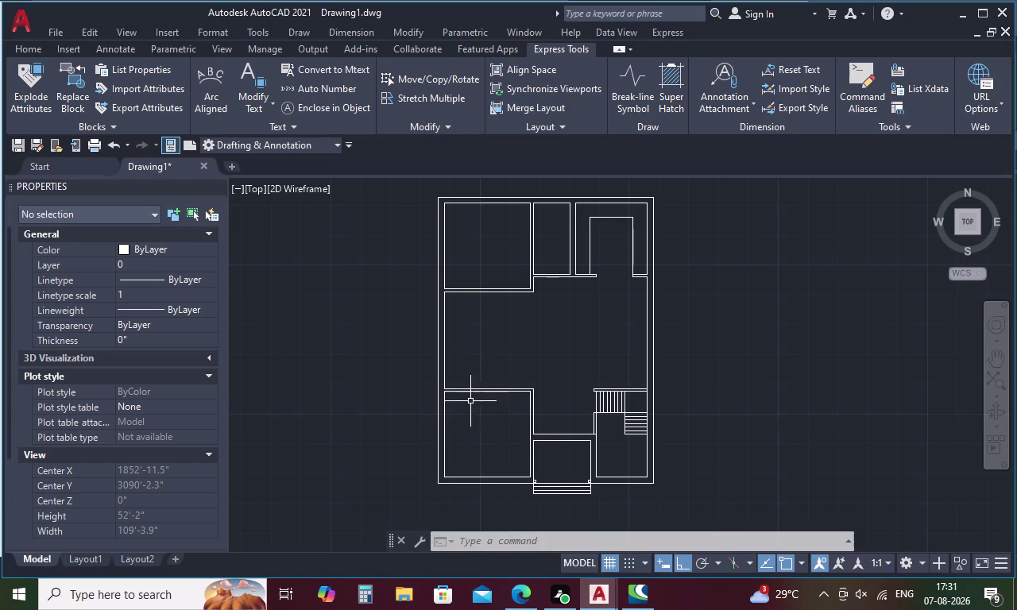
Start a line at the entrance wall of the floor plan.
middle_drag(578, 367, 562, 468)
middle_drag(550, 463, 541, 434)
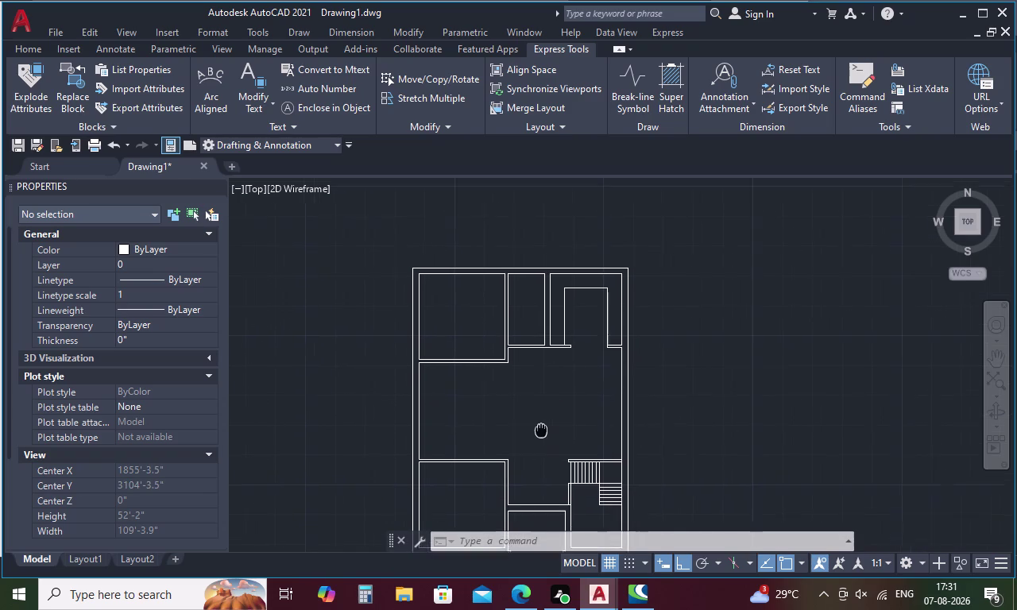
middle_drag(541, 435, 540, 427)
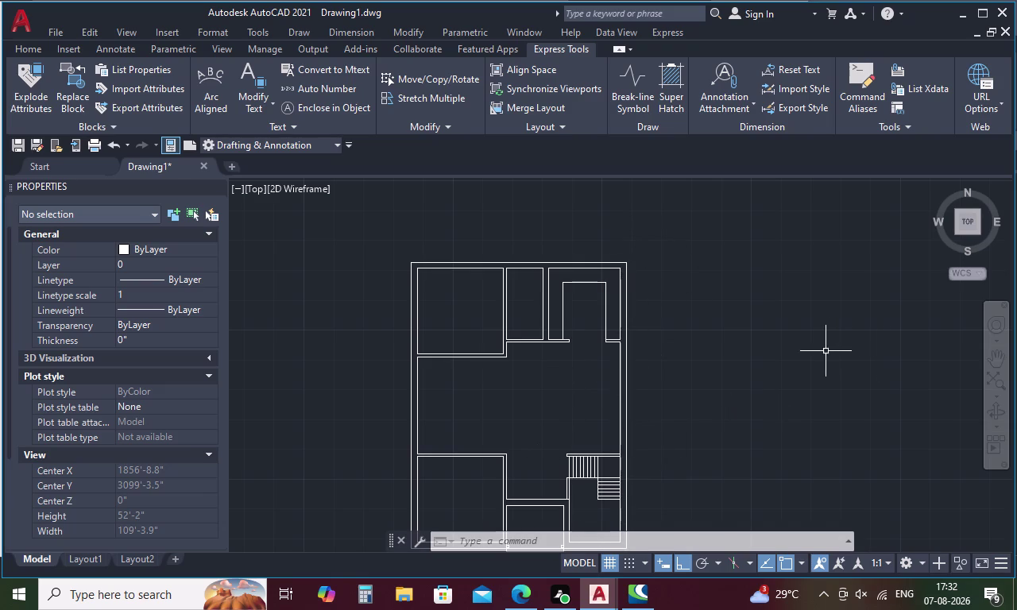
scroll(down, 3)
middle_drag(604, 413, 607, 325)
scroll(up, 3)
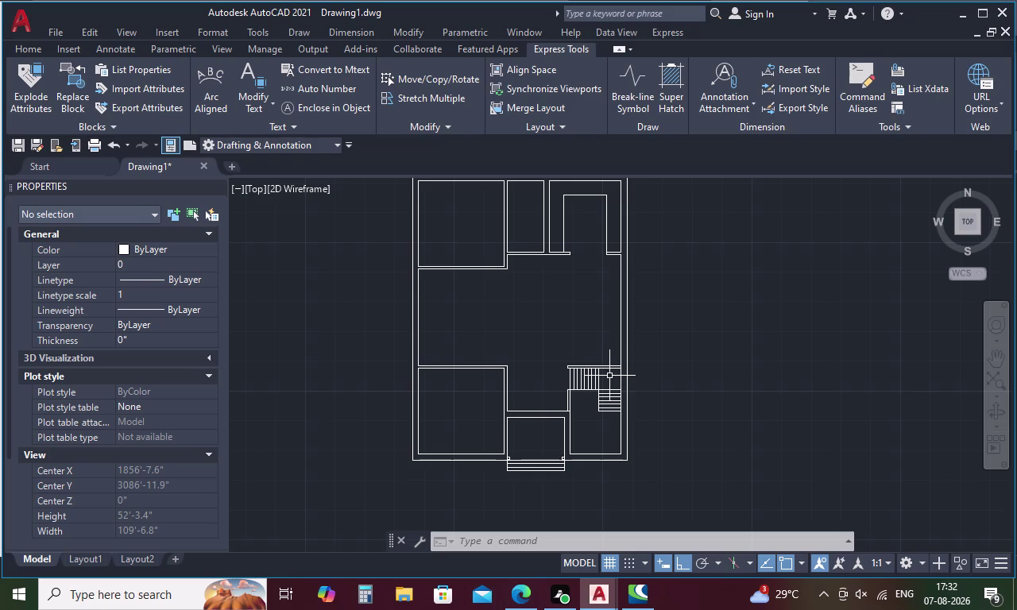
key(l)
key(space)
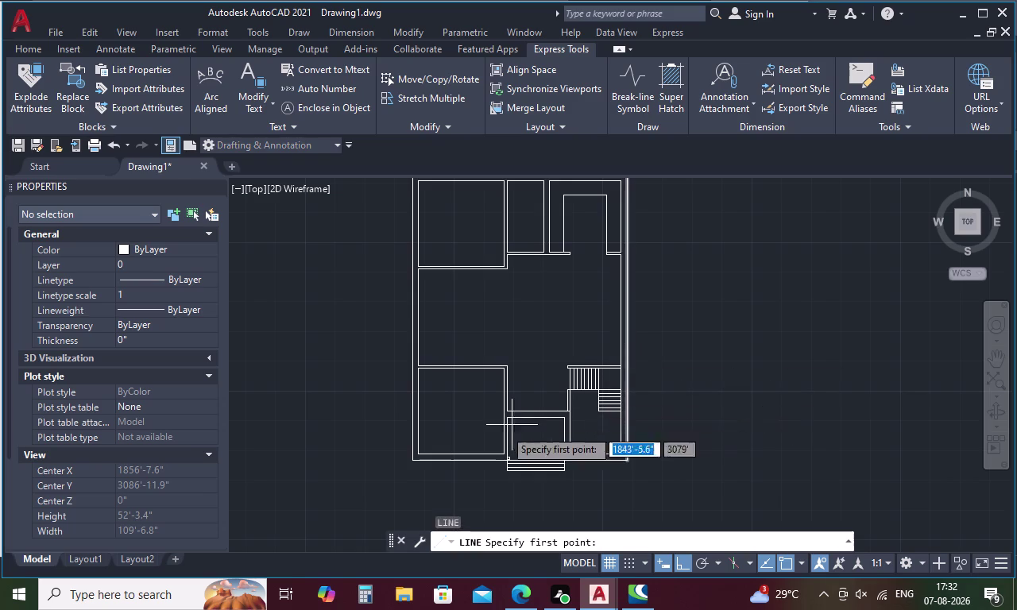
click(538, 421)
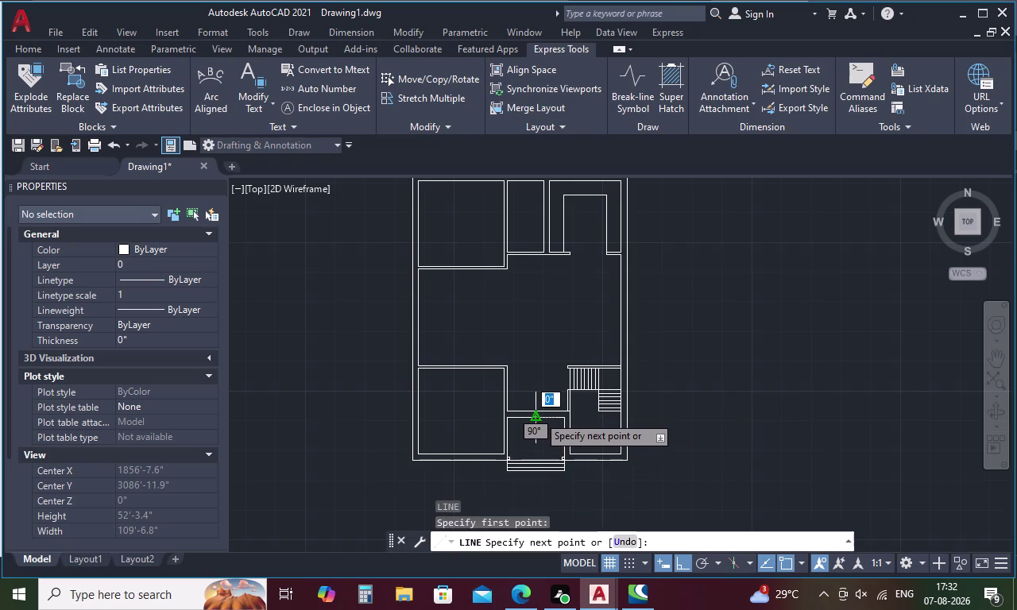
Use TK tracking to find the point 2' along the wall from the corner.
scroll(up, 3)
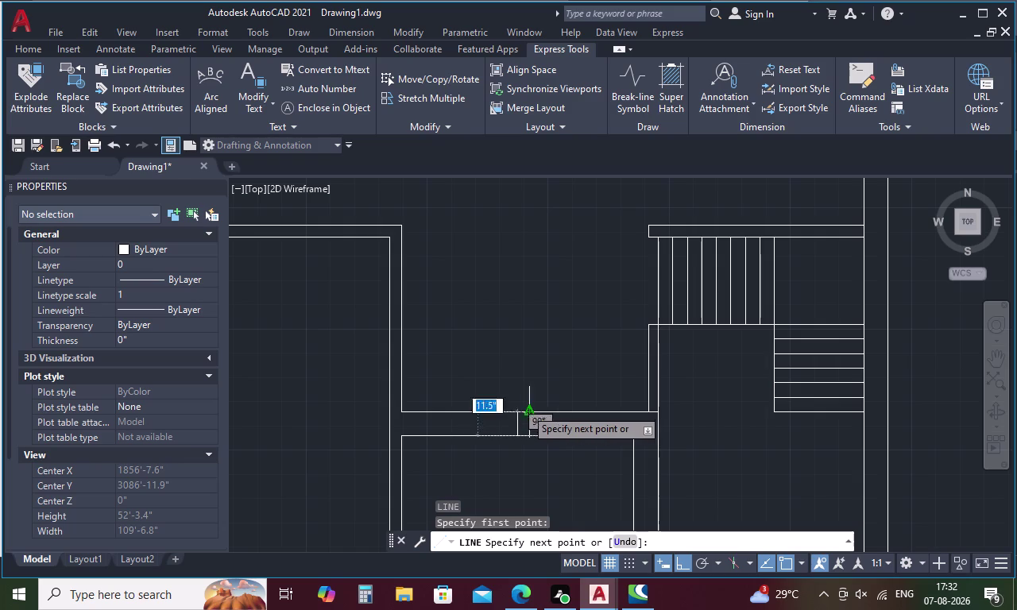
key(t)
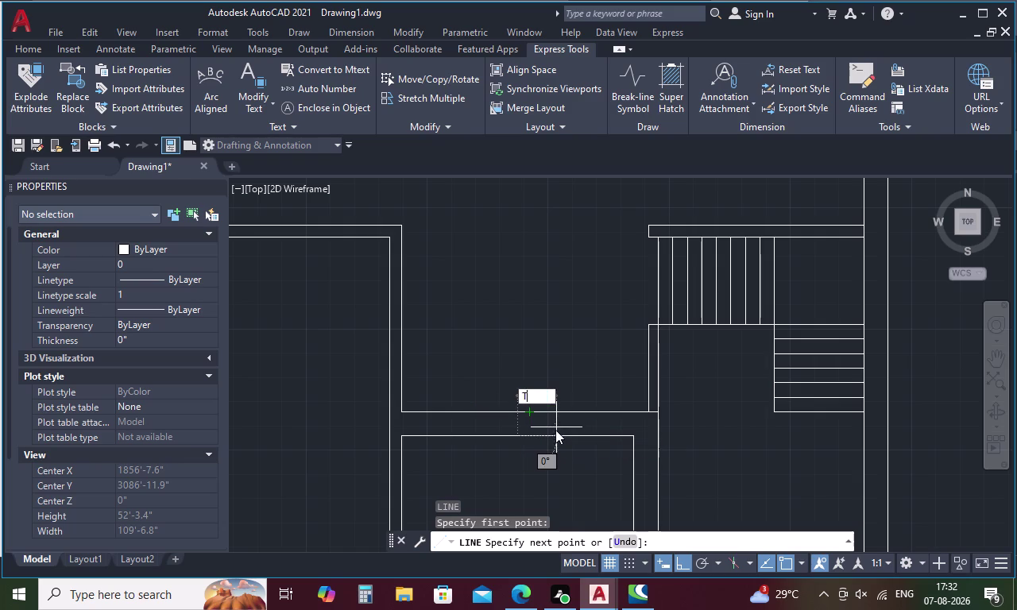
key(k)
key(space)
click(513, 434)
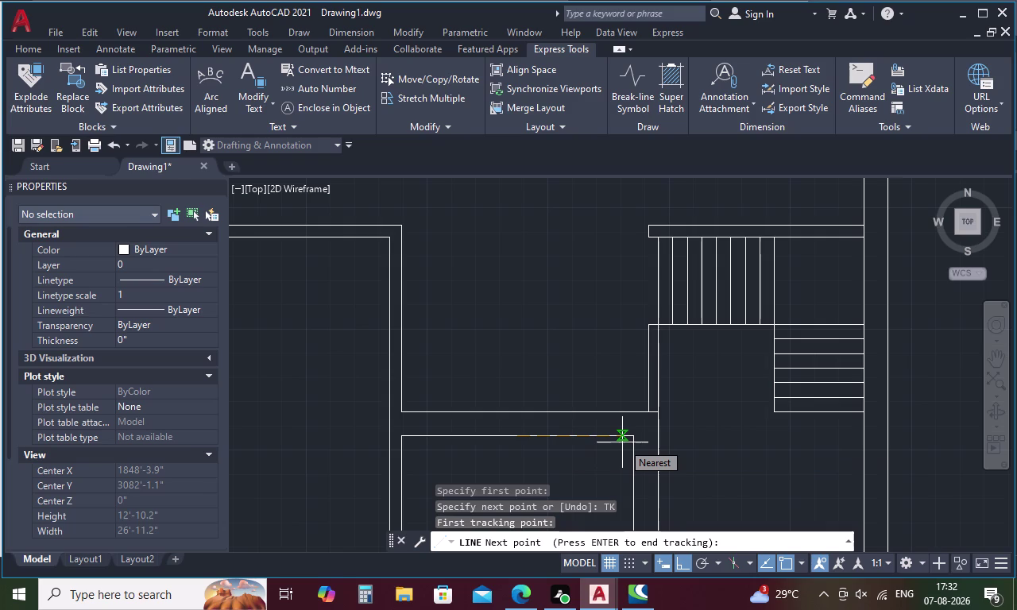
key(2)
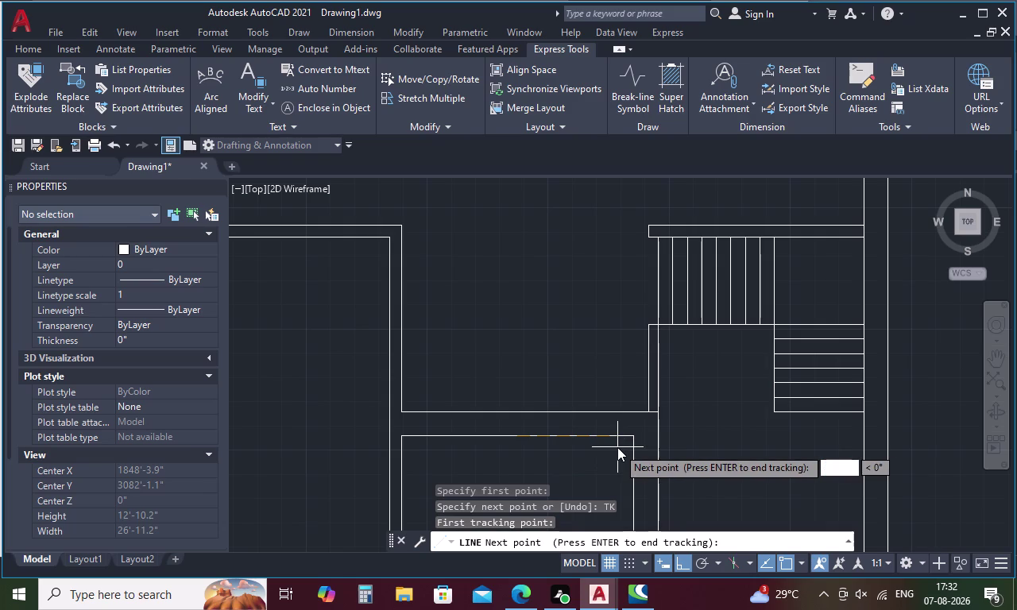
key(apostrophe)
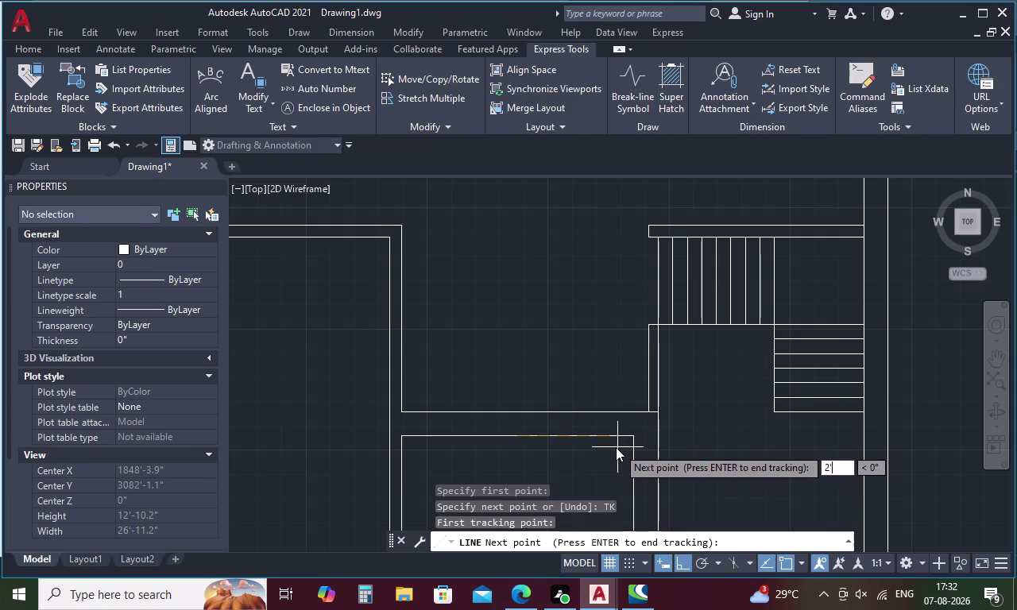
key(space)
key(space)
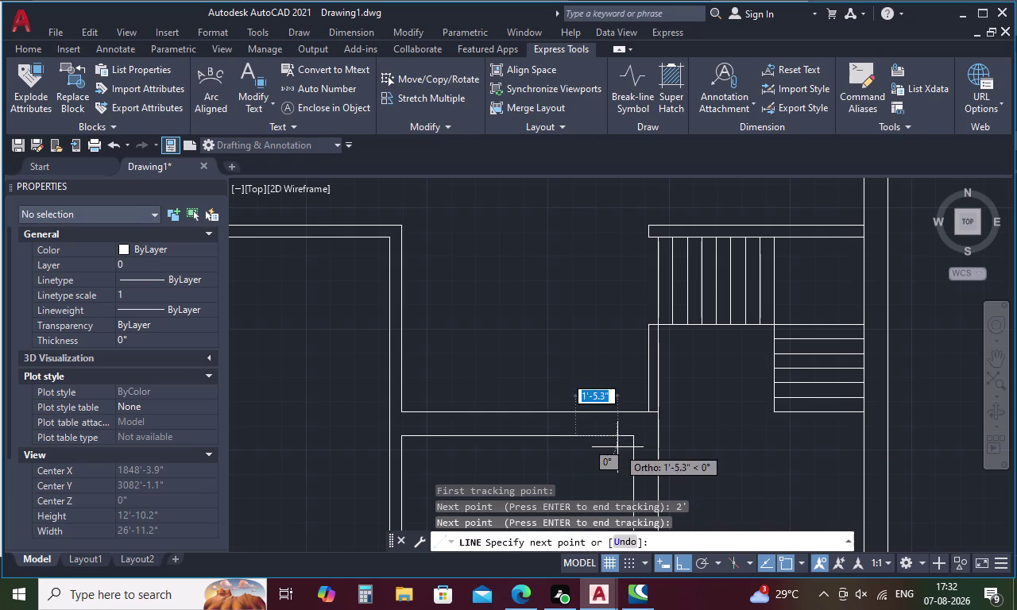
click(574, 410)
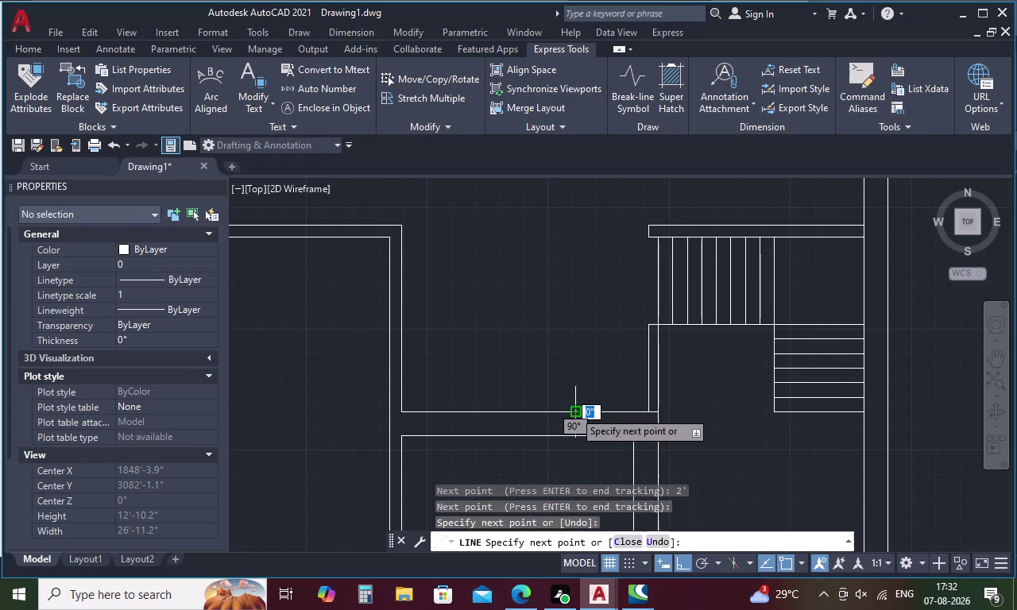
Draw a 4' vertical line rising from that point for the door leaf.
key(Escape)
text(L)
key(space)
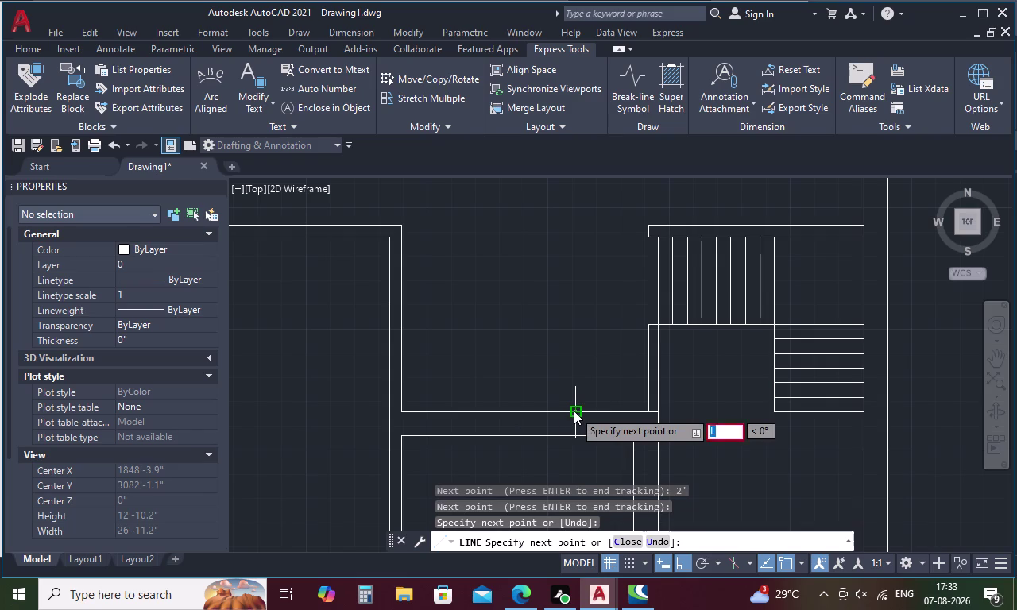
click(574, 411)
key(4)
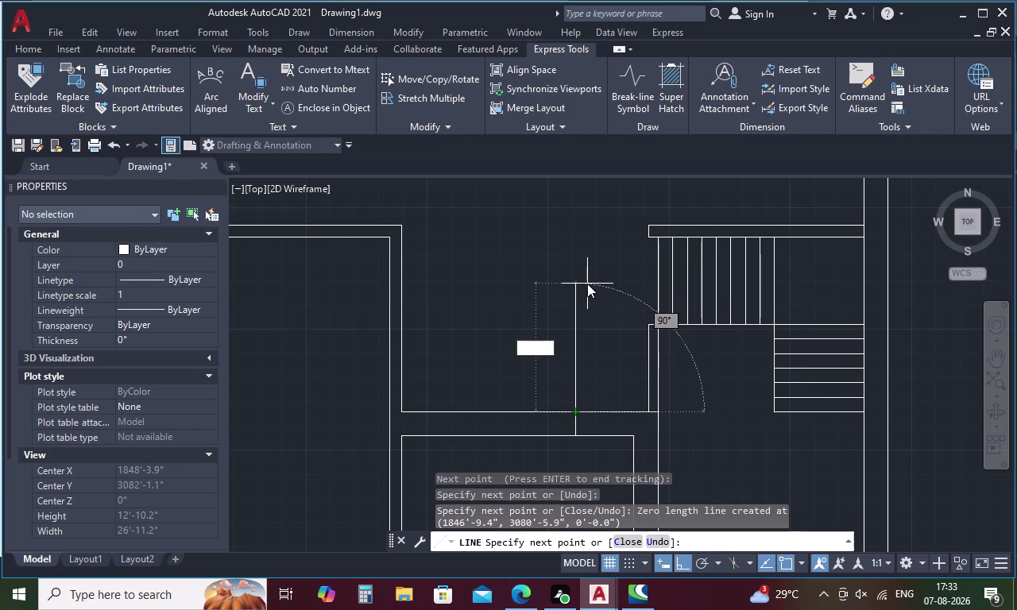
text(')
key(space)
key(Escape)
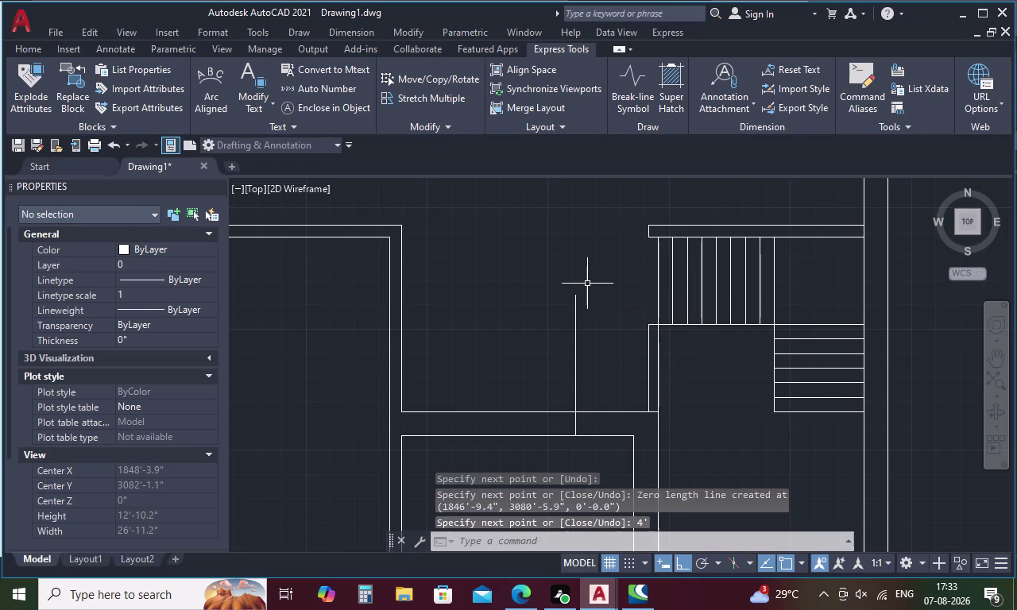
Start an offset with a 4' distance.
key(o)
key(space)
key(4)
text(')
key(space)
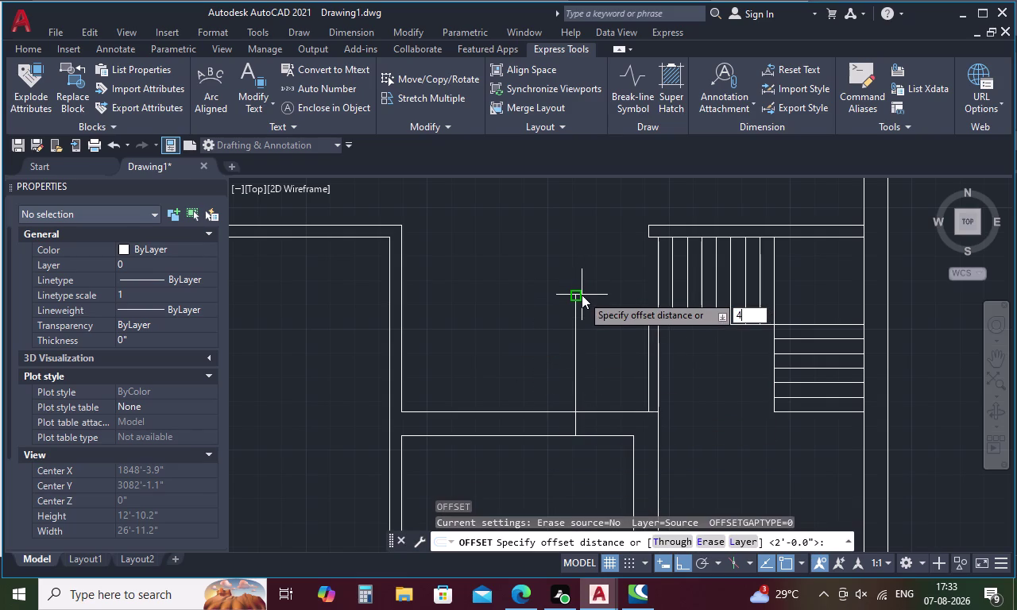
Offset the door leaf line, then offset it by 1 to make a thin double leaf.
click(575, 422)
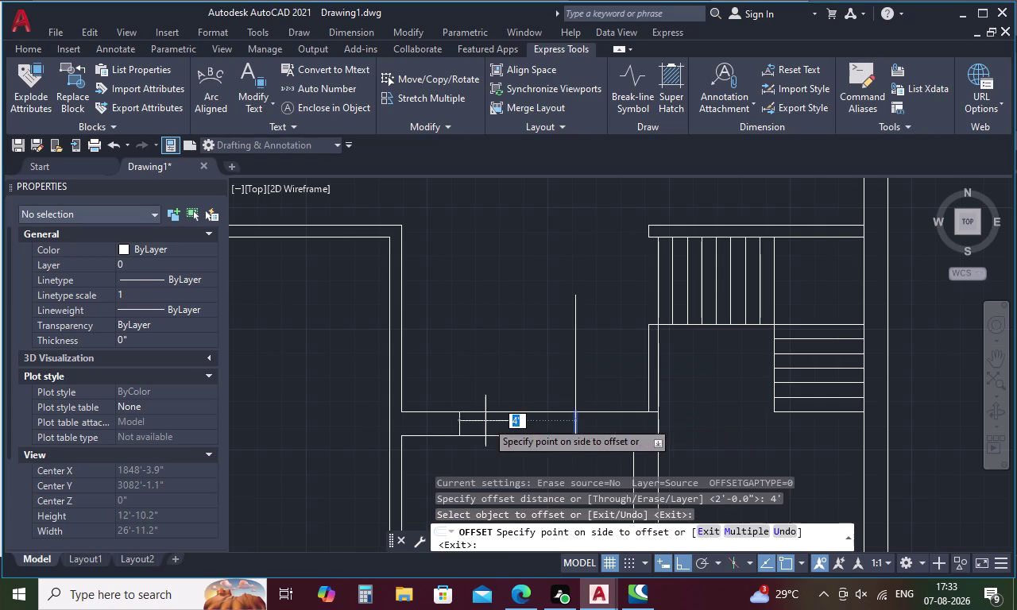
click(485, 421)
key(space)
key(space)
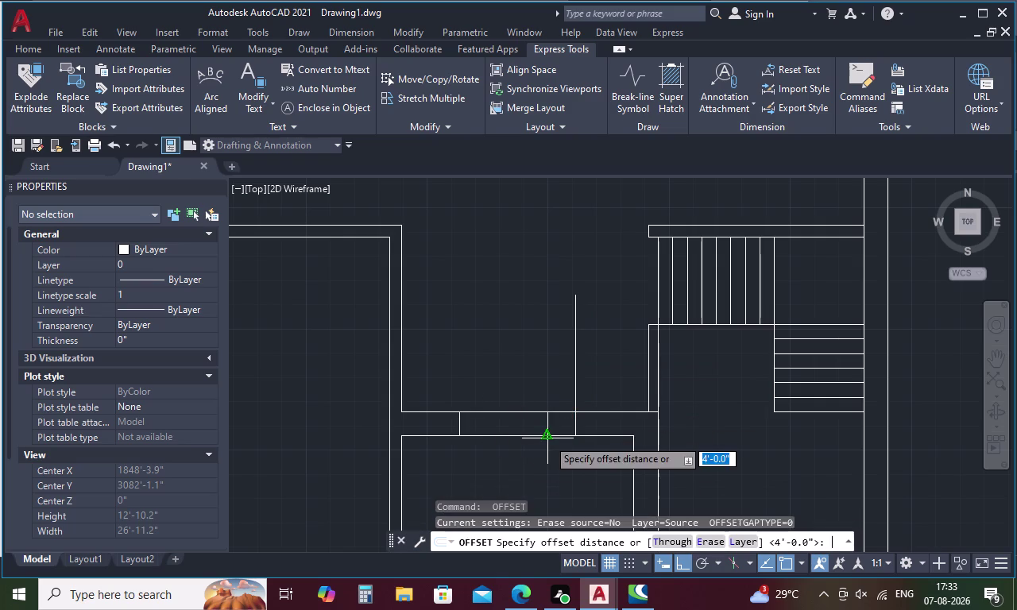
text(1)
key(space)
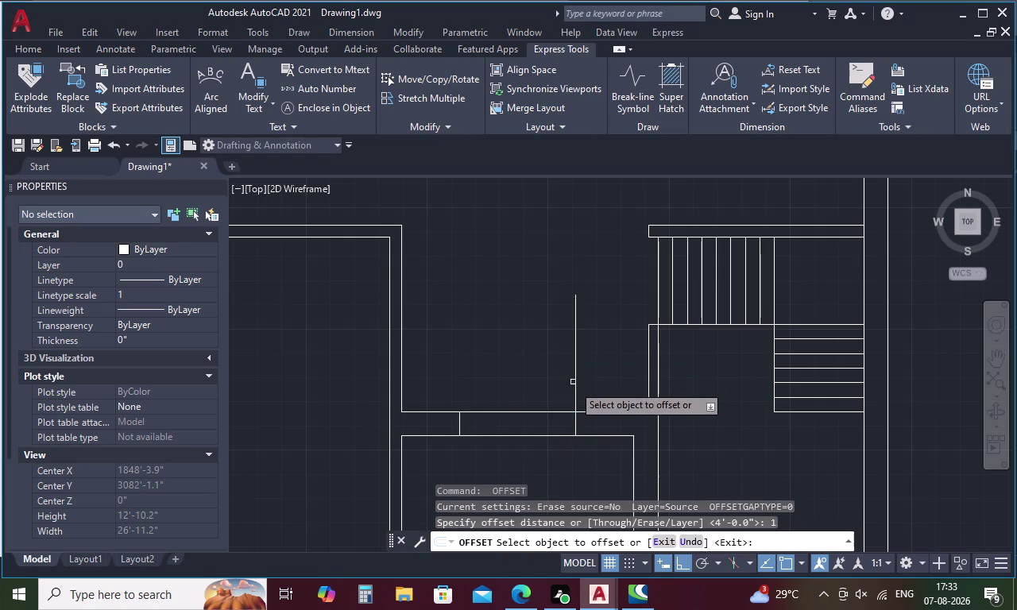
click(576, 383)
click(516, 386)
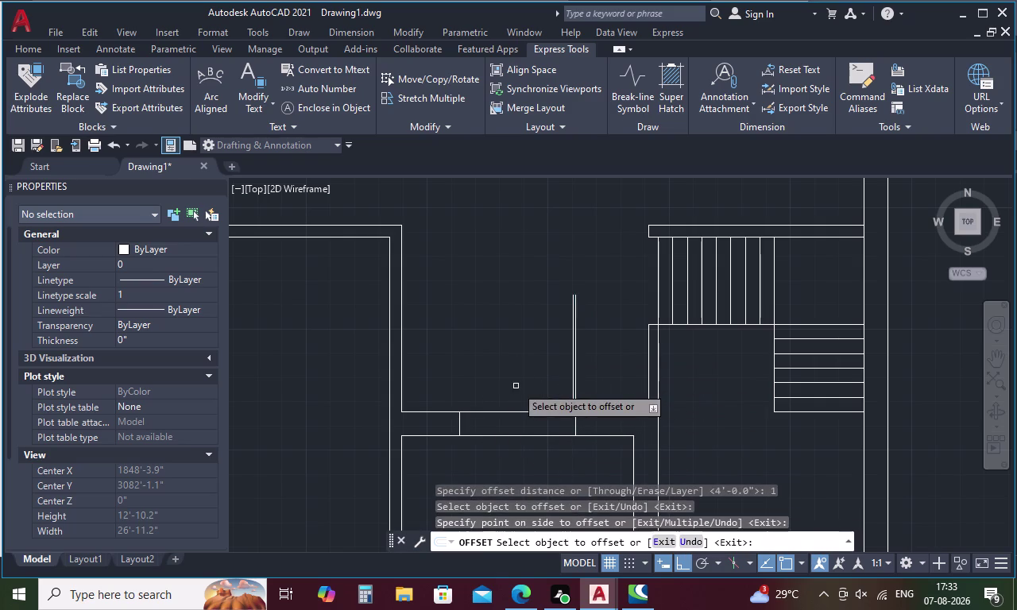
key(Escape)
Draw a quarter-circle swing arc from the leaf top to the wall.
text(A)
key(space)
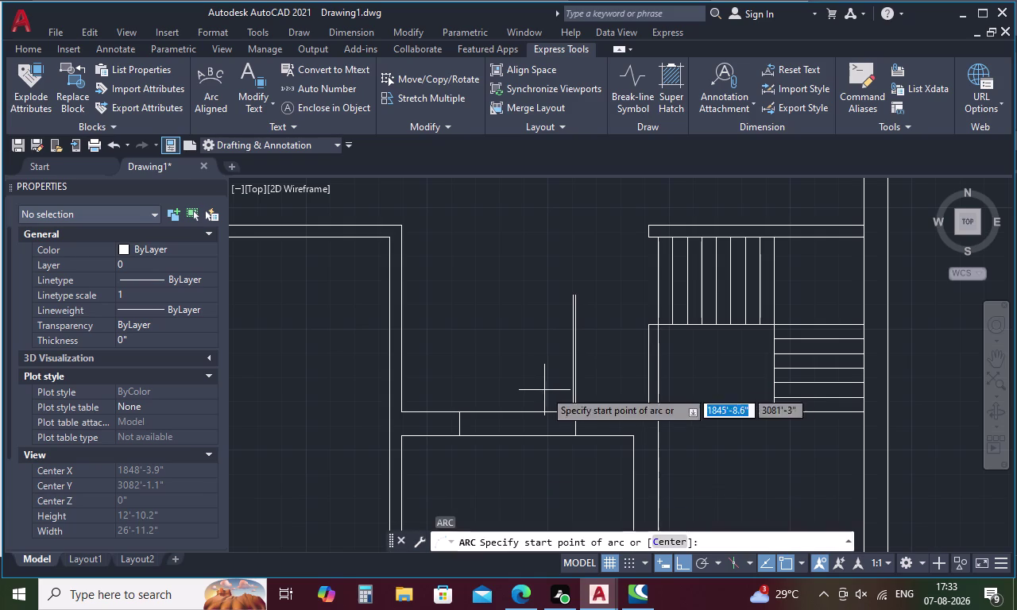
click(578, 298)
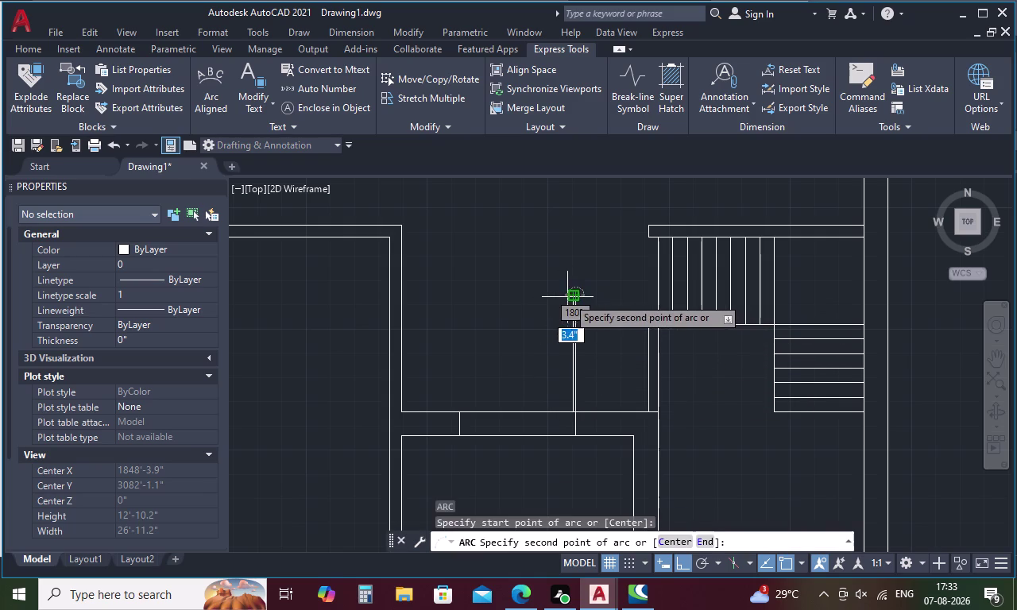
scroll(up, 3)
click(587, 288)
scroll(down, 3)
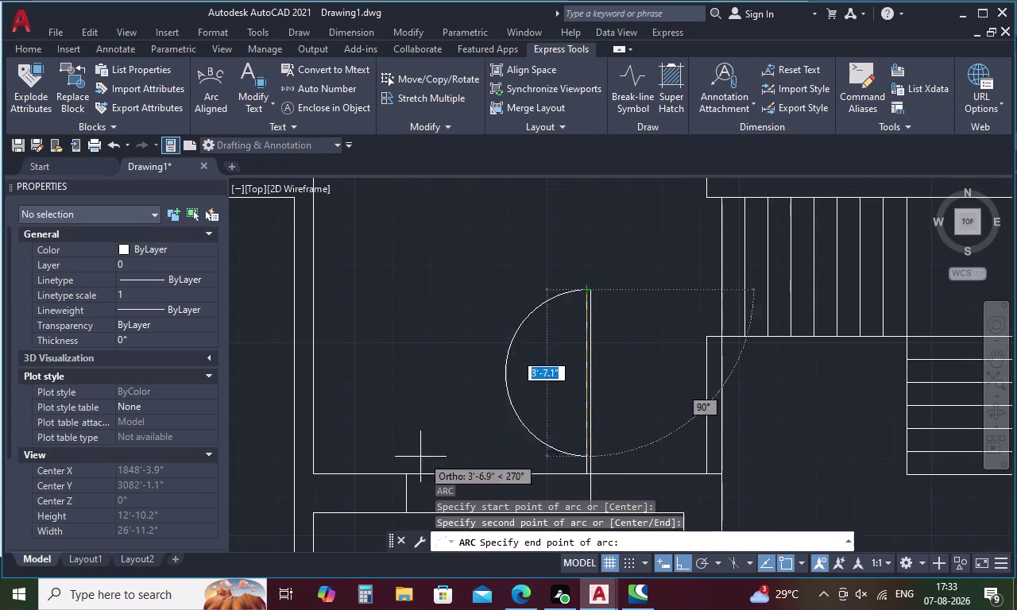
click(404, 475)
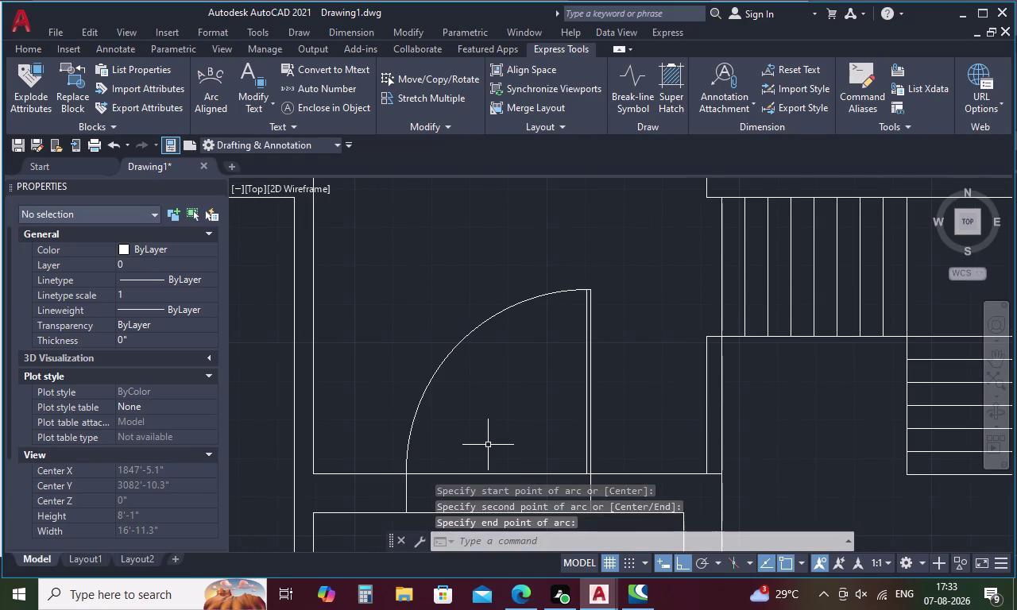
key(Escape)
scroll(down, 3)
middle_drag(525, 470, 526, 392)
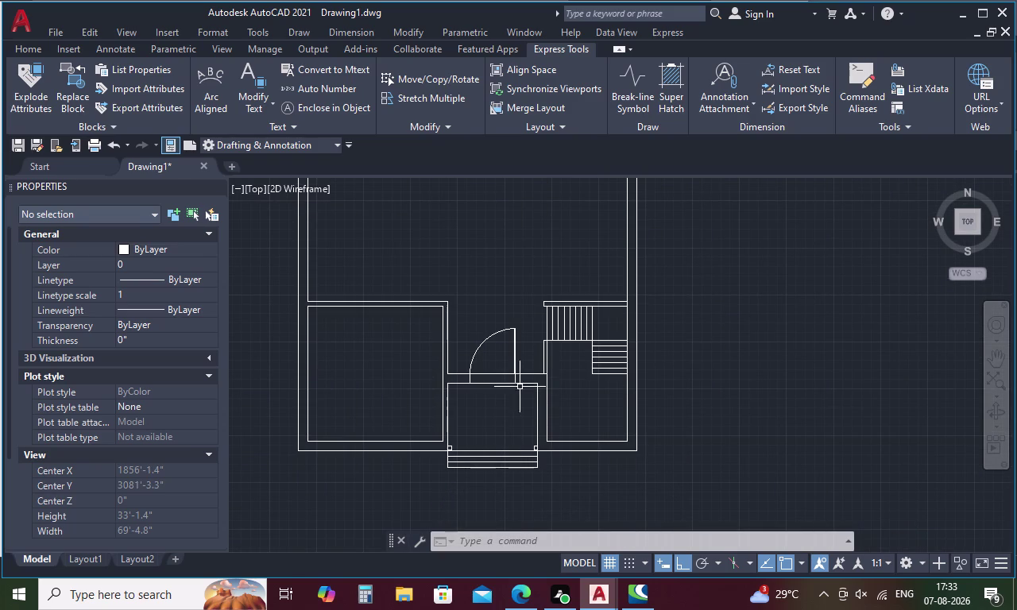
scroll(up, 3)
Select the door leaf lines and the swing arc.
drag(527, 333, 419, 416)
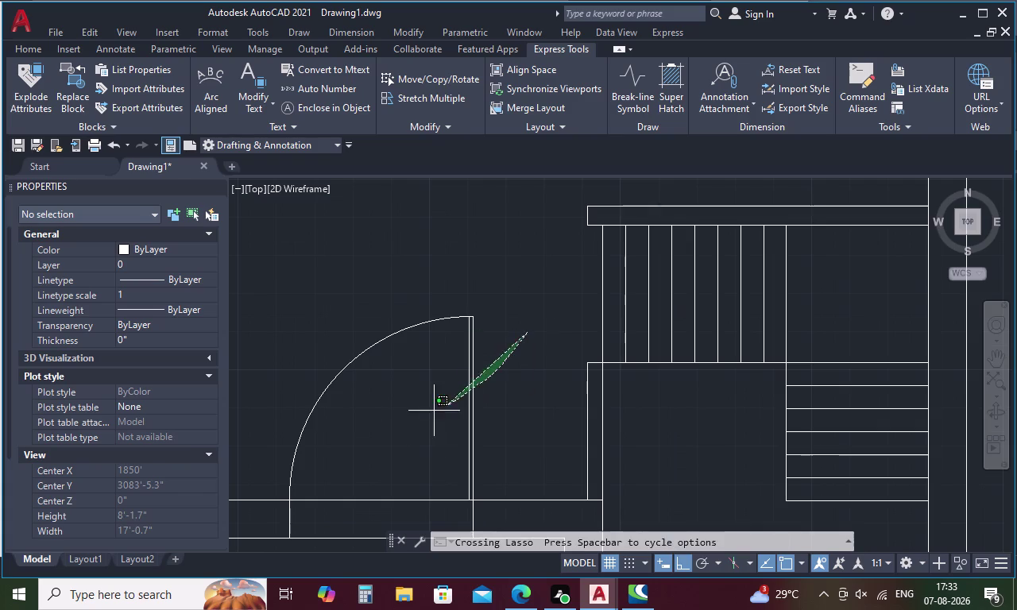
drag(420, 416, 344, 292)
middle_drag(388, 376, 548, 265)
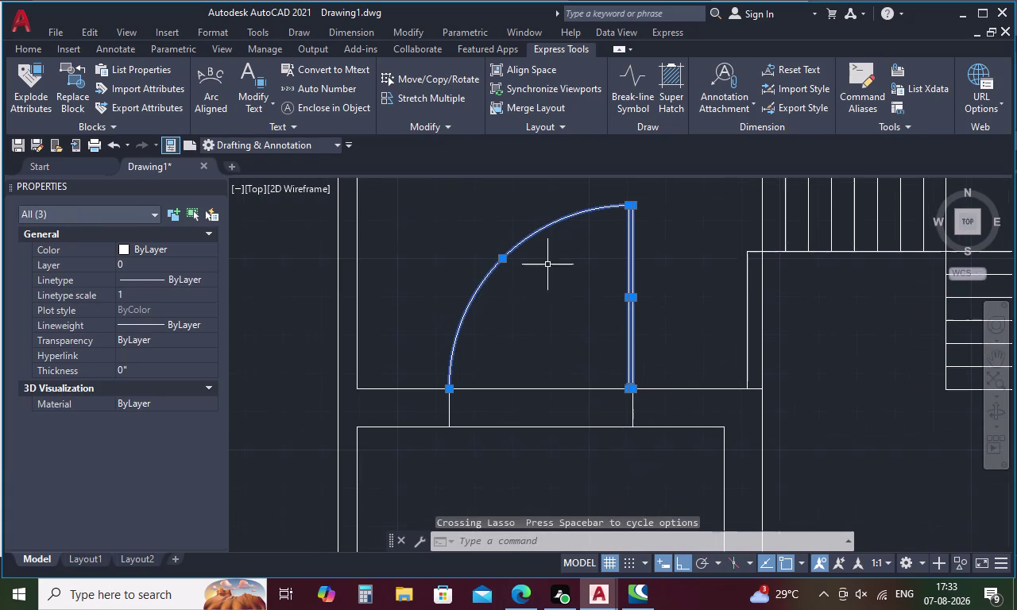
right_click(583, 347)
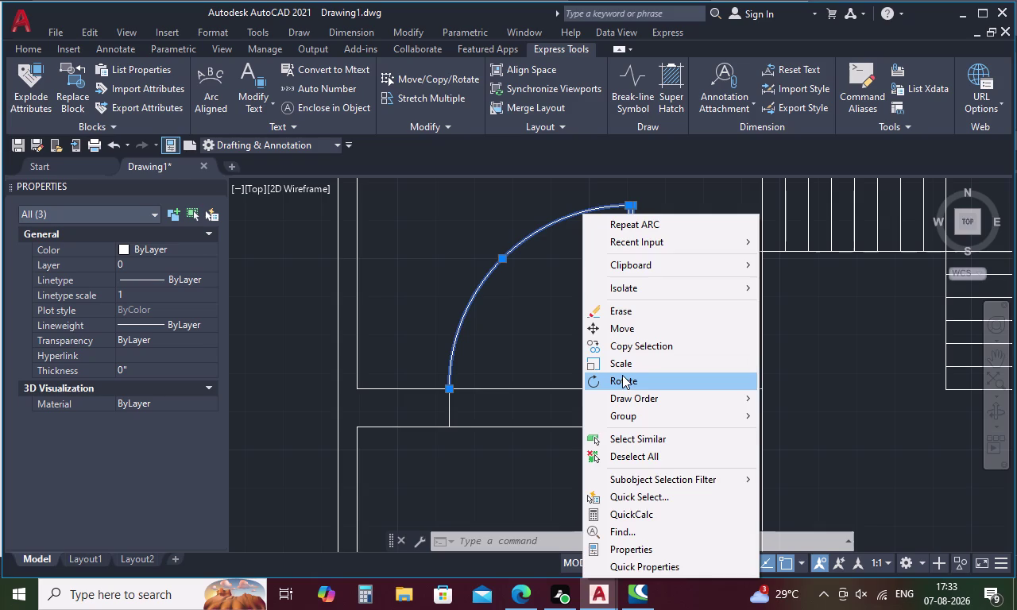
key(Escape)
Mirror the door about a vertical line, erasing the original.
key(m)
key(i)
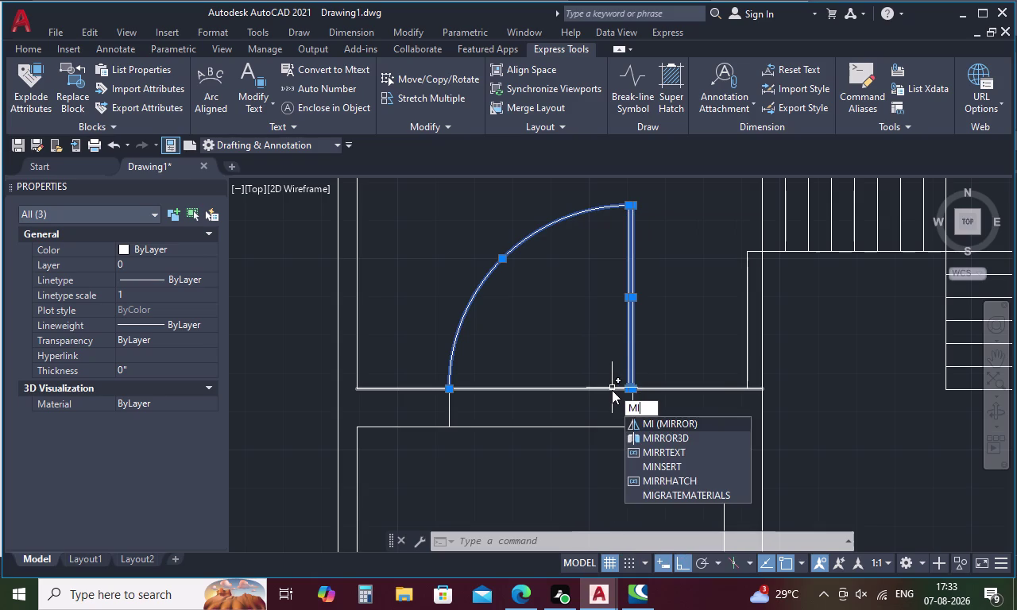
key(space)
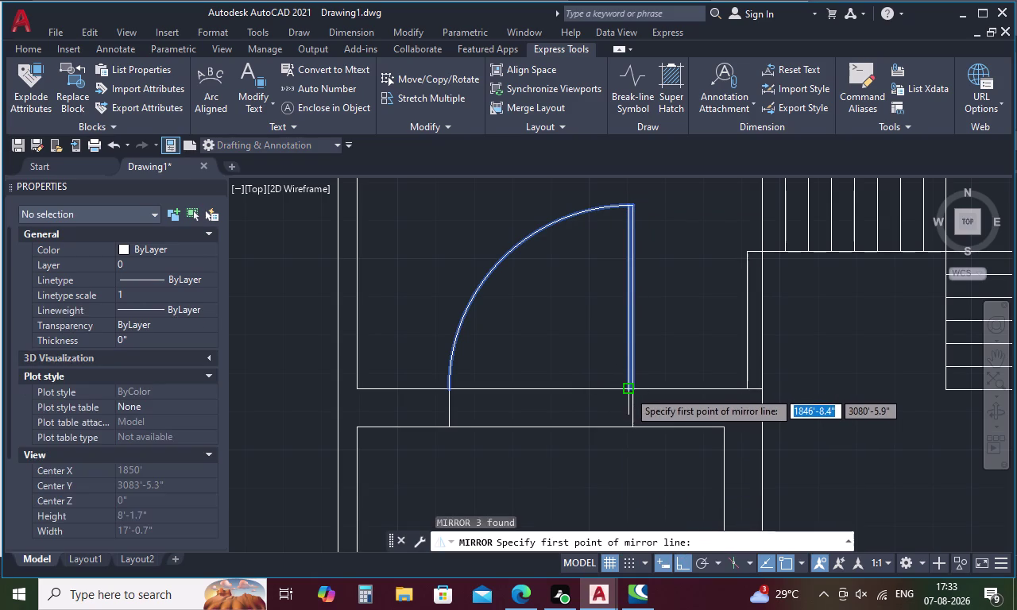
scroll(up, 3)
drag(635, 394, 637, 376)
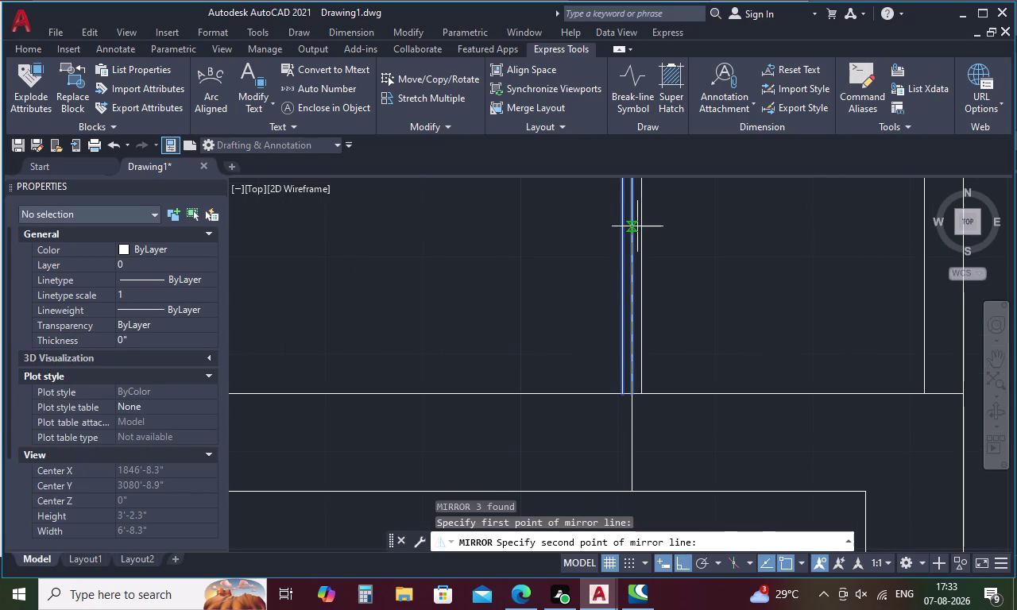
middle_drag(637, 223, 619, 475)
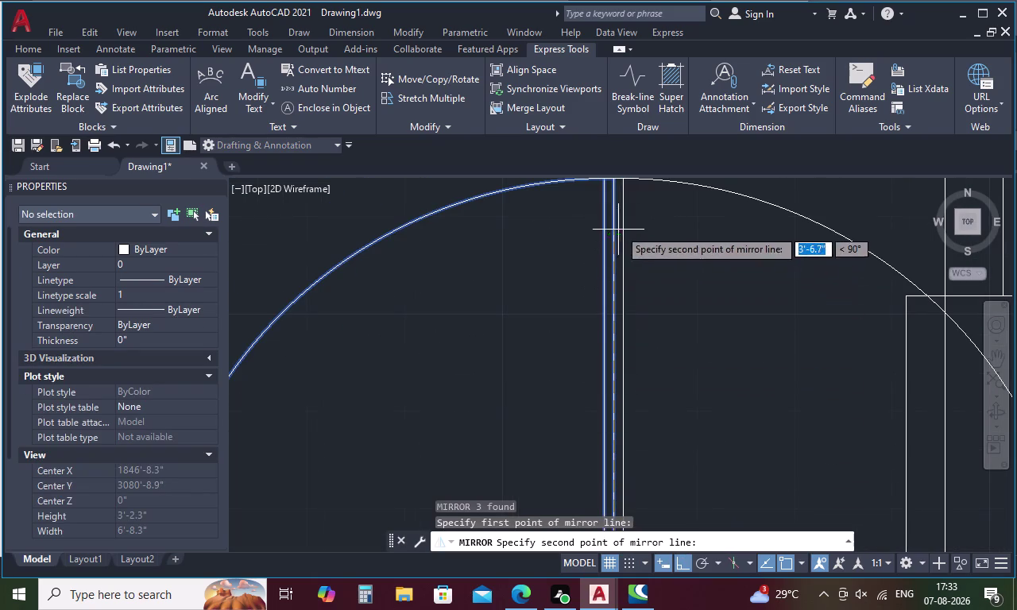
click(613, 175)
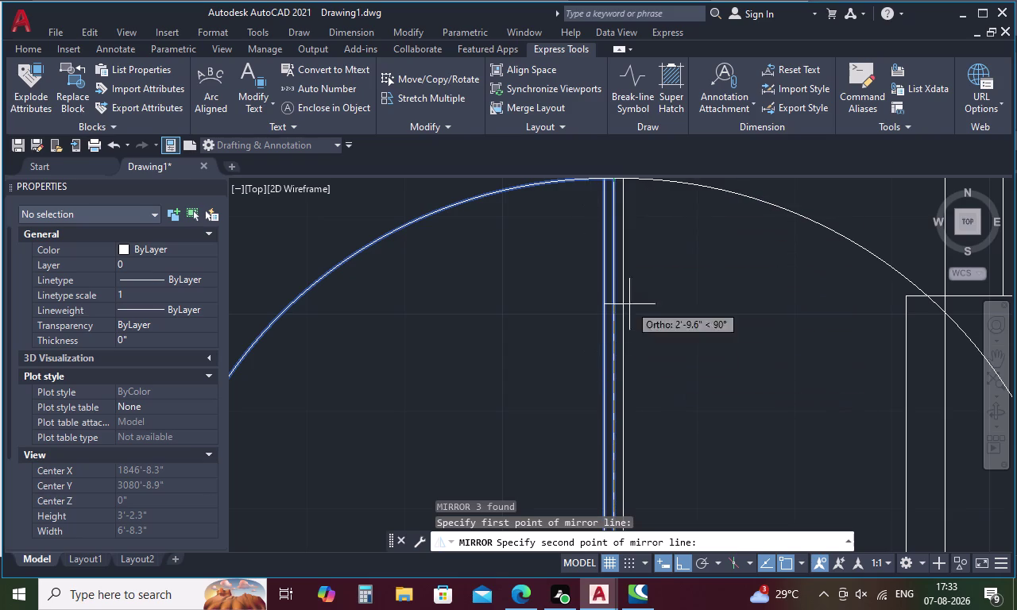
click(616, 176)
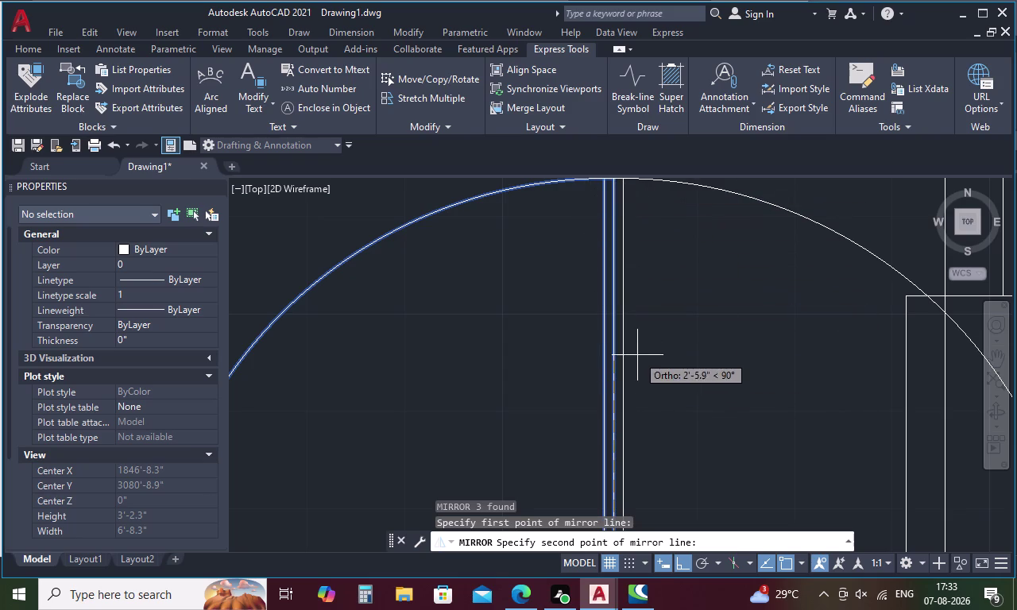
scroll(down, 3)
middle_drag(646, 376, 594, 283)
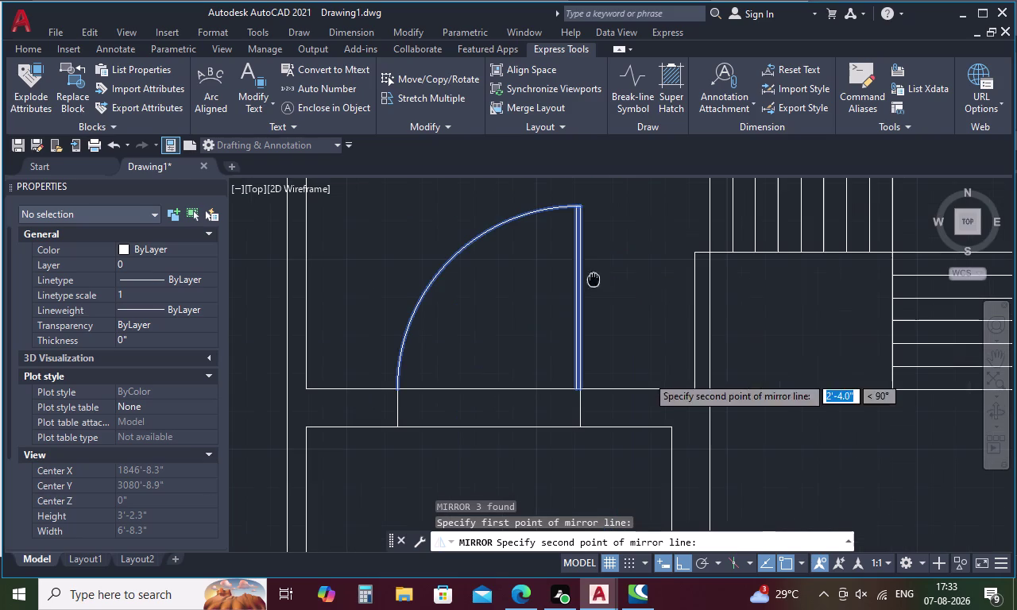
click(581, 186)
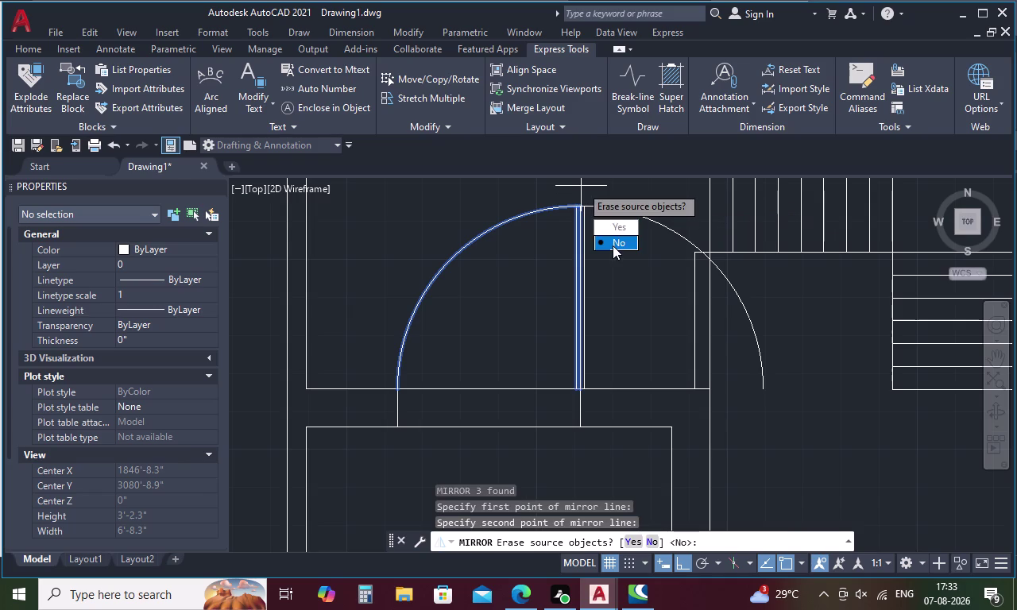
drag(628, 224, 581, 186)
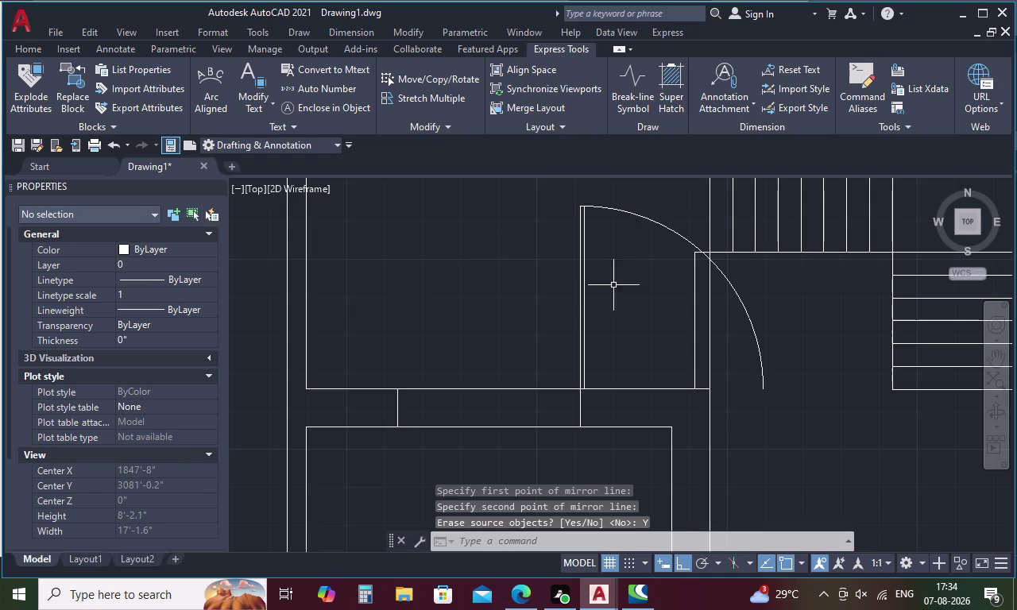
drag(627, 258, 539, 308)
Rotate the selected door about its hinge point.
click(628, 212)
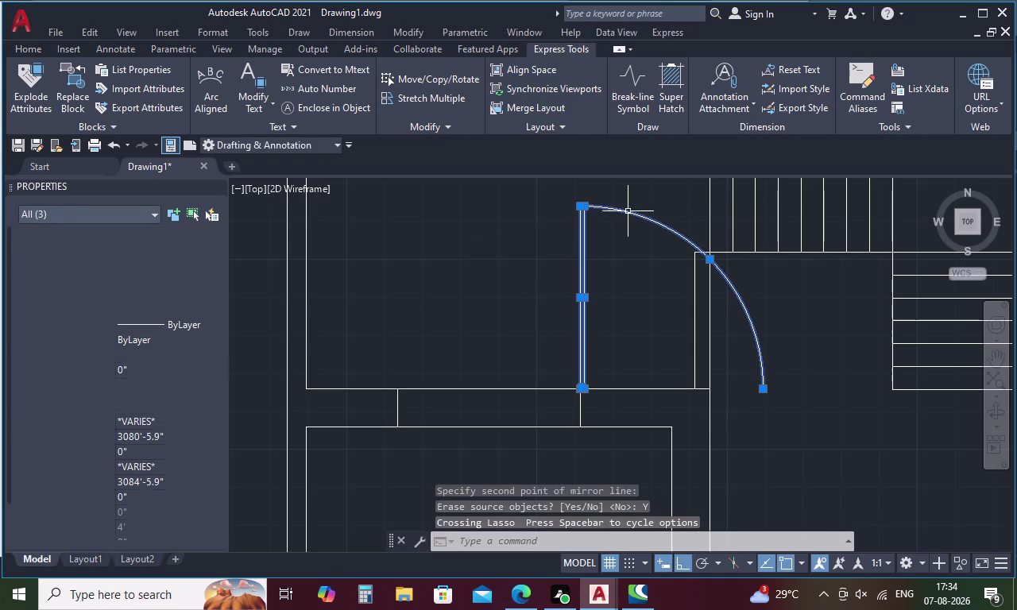
right_click(609, 251)
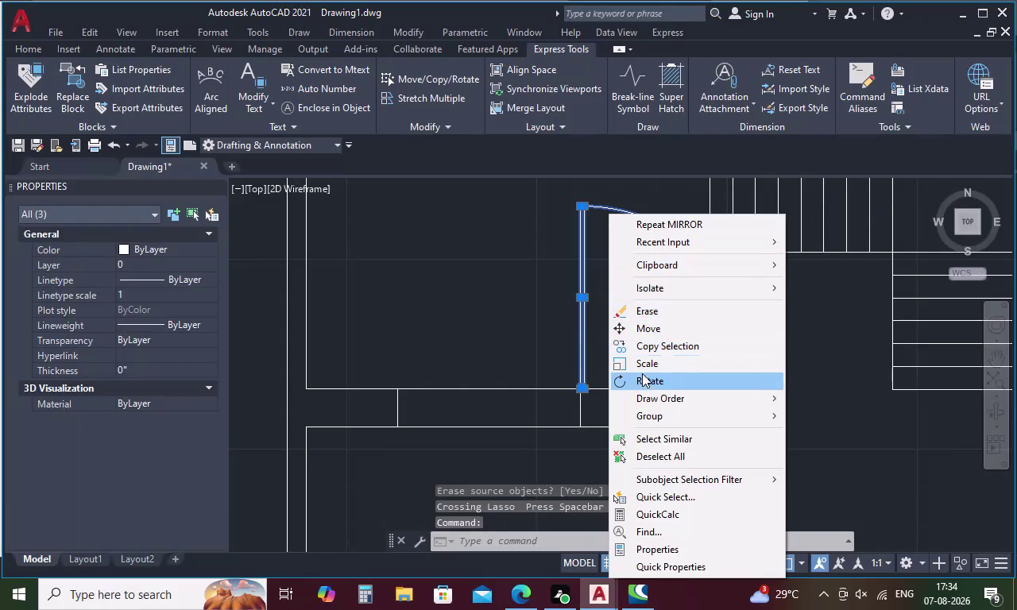
click(642, 377)
click(580, 387)
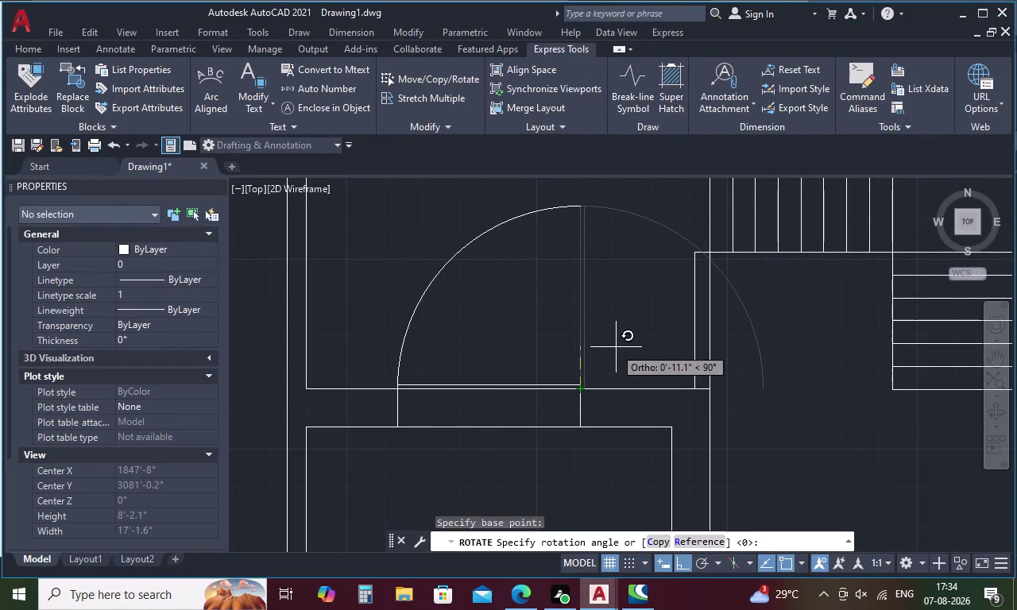
click(656, 349)
Move the door from its lower corner into the wall opening.
drag(657, 182, 561, 278)
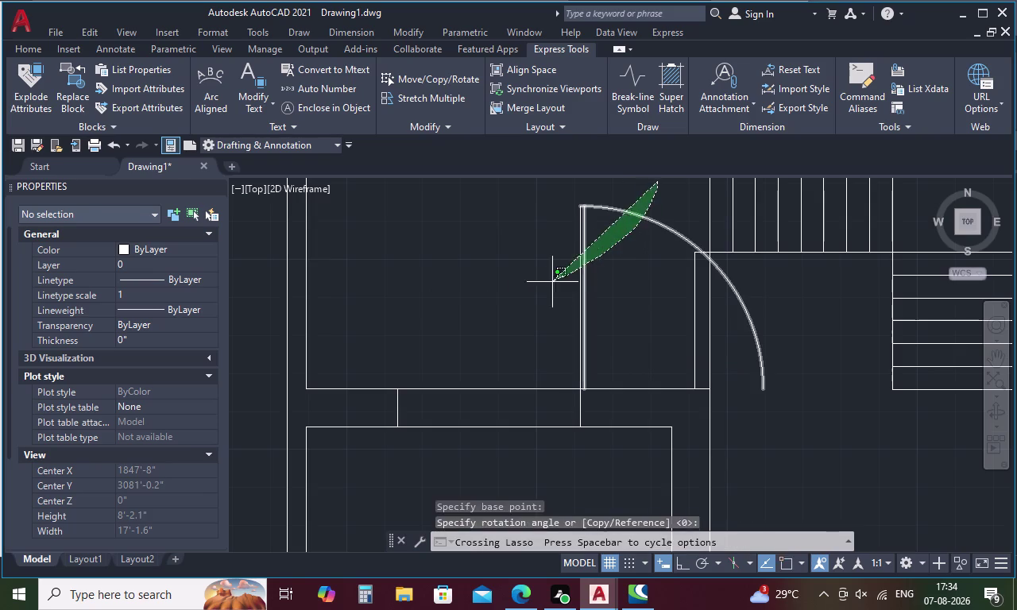
drag(562, 278, 510, 294)
right_click(619, 311)
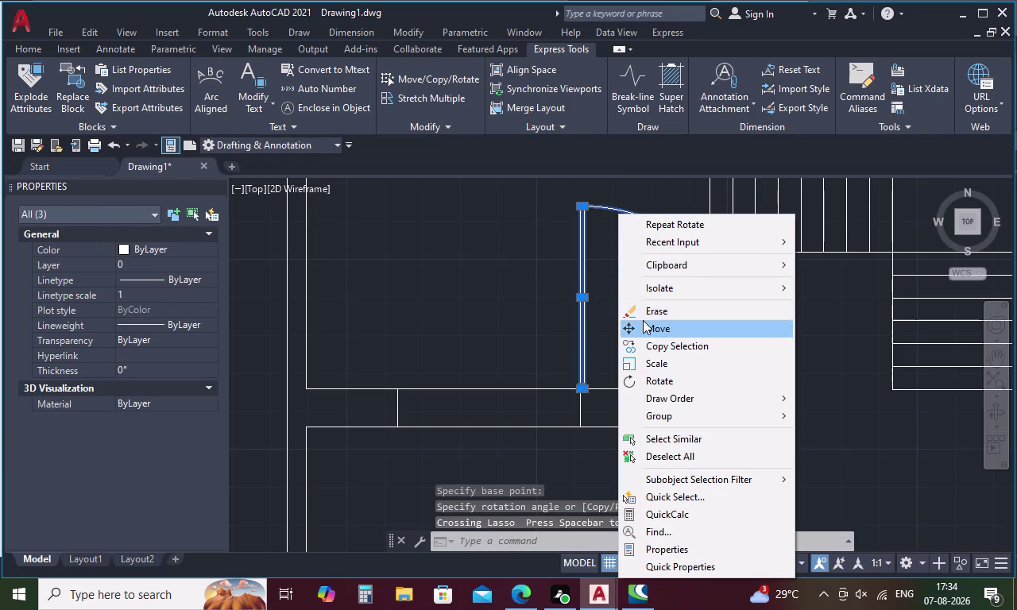
click(642, 324)
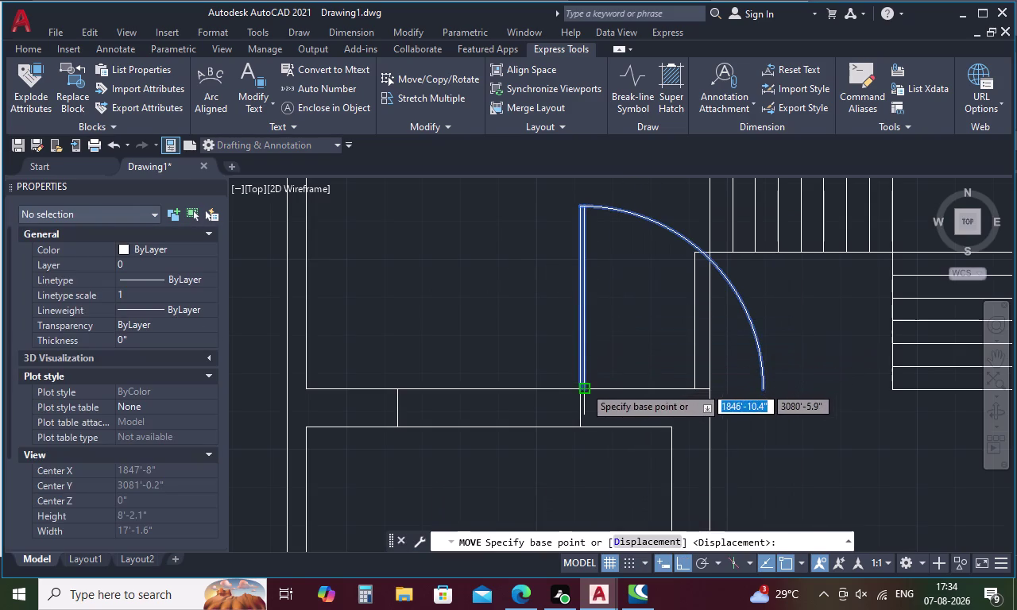
scroll(up, 3)
click(571, 407)
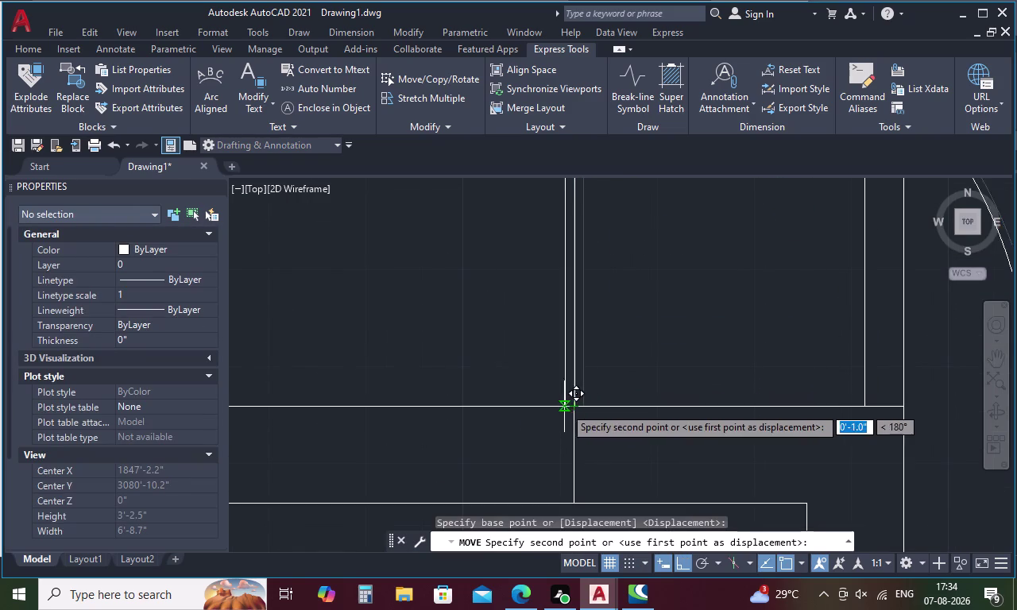
scroll(down, 3)
scroll(up, 3)
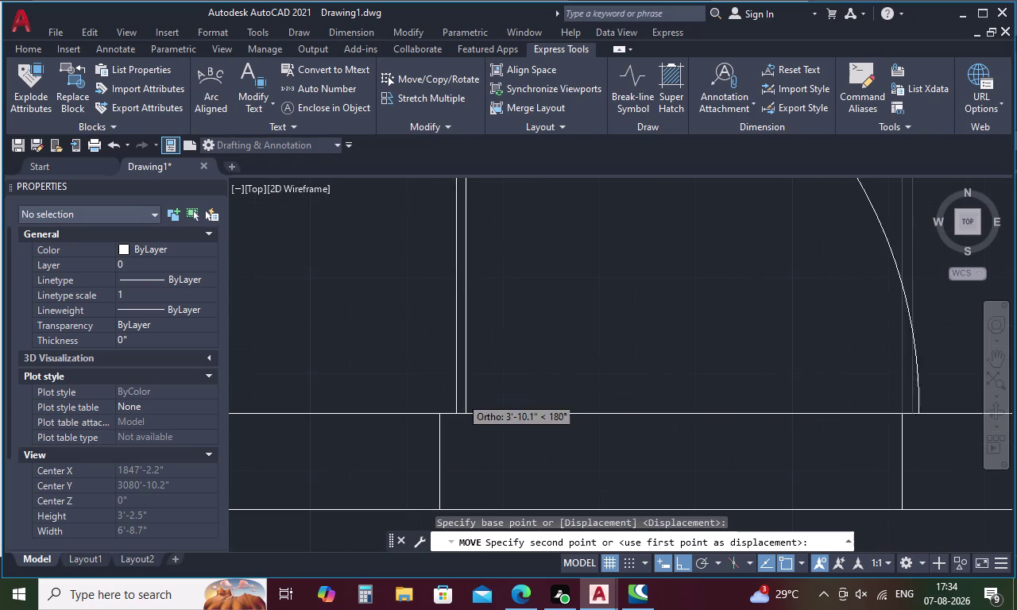
click(440, 416)
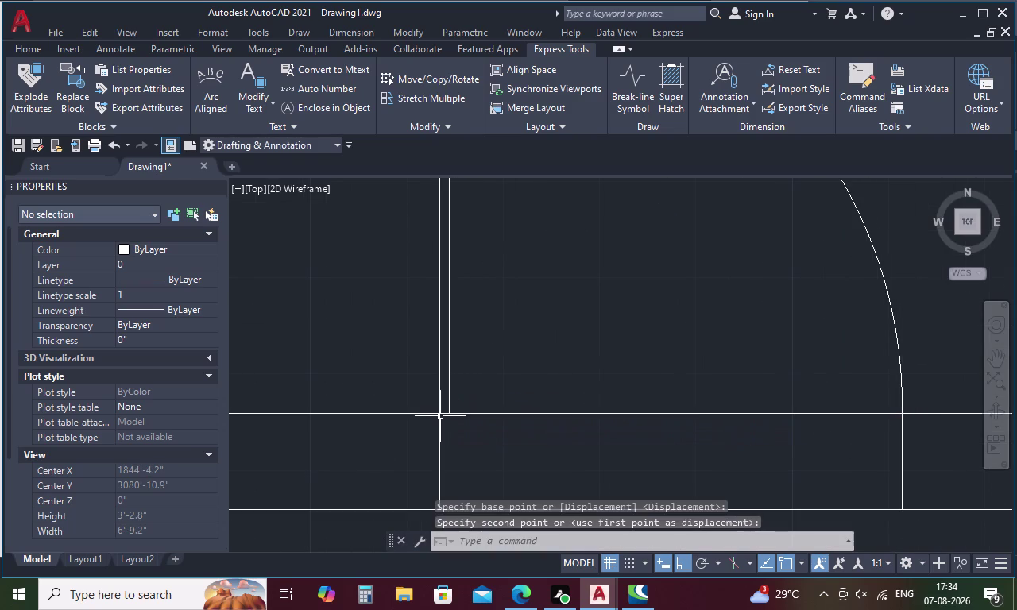
scroll(down, 3)
Cancel pending commands and begin a new line command.
key(Escape)
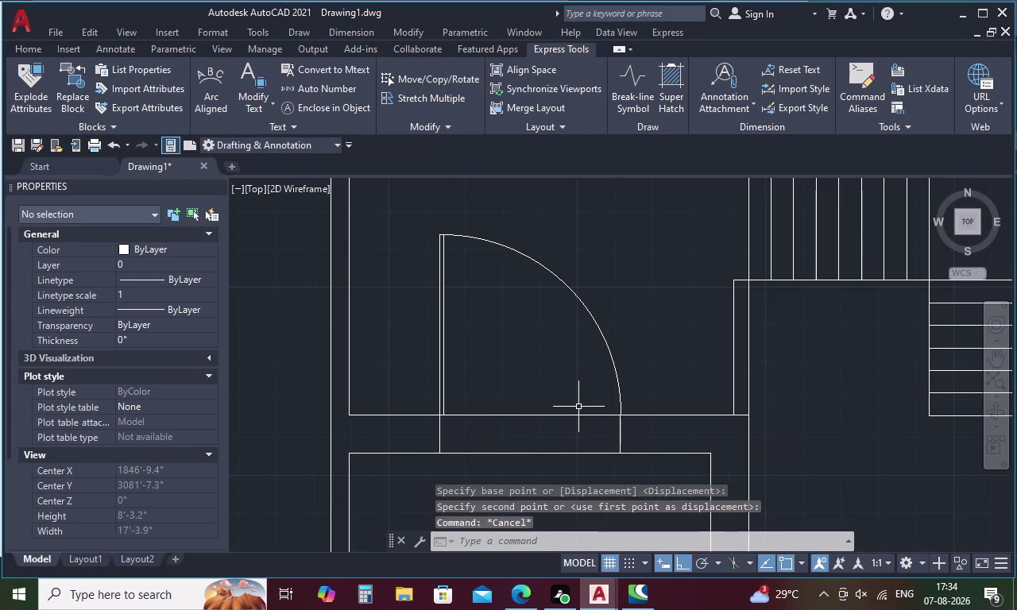
scroll(down, 3)
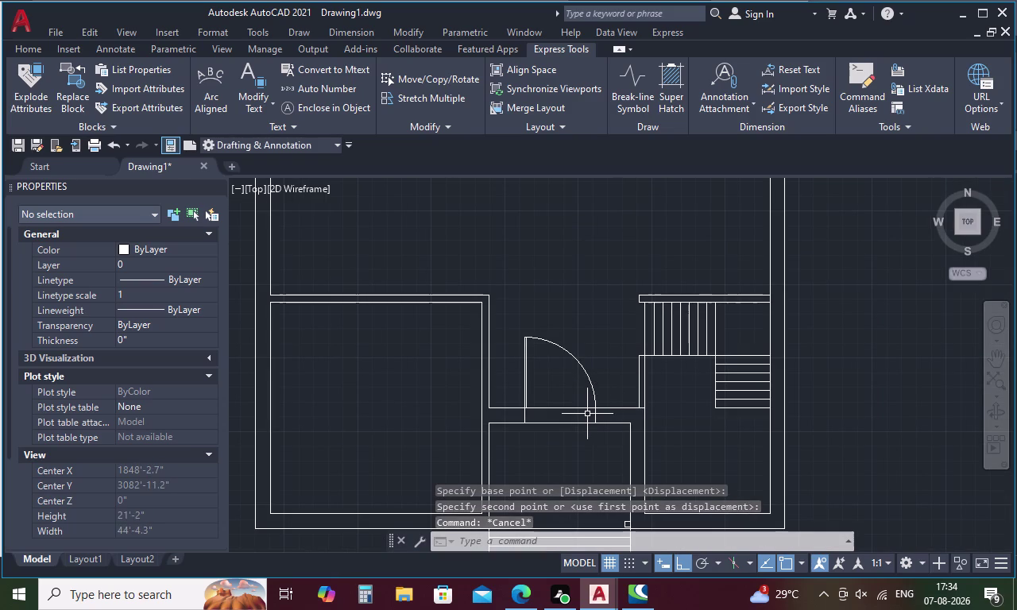
key(Escape)
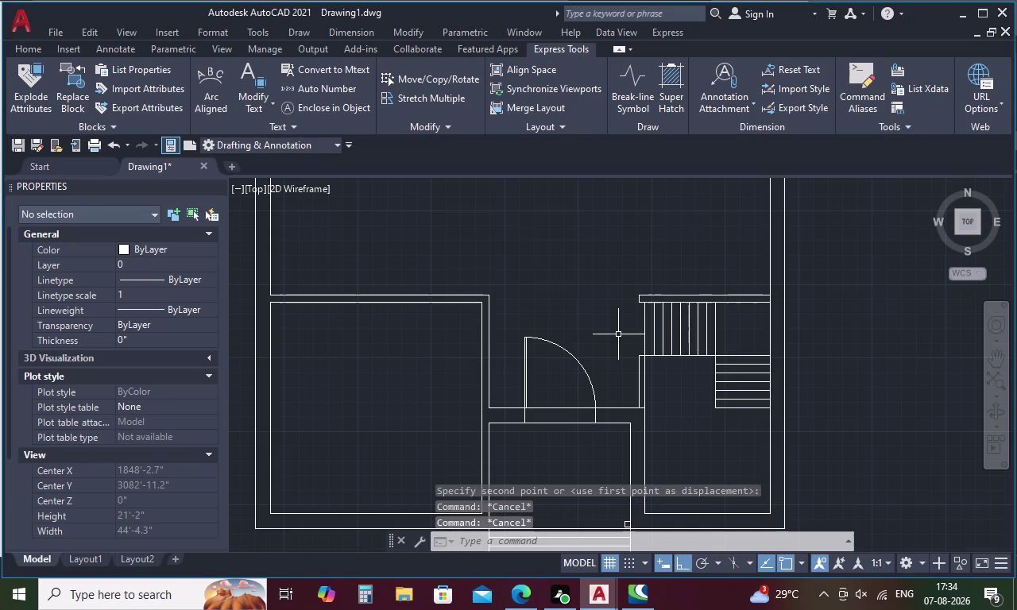
key(l)
key(space)
Try a TK-tracked line start 4.5 from the wall corner, then cancel it.
key(t)
key(k)
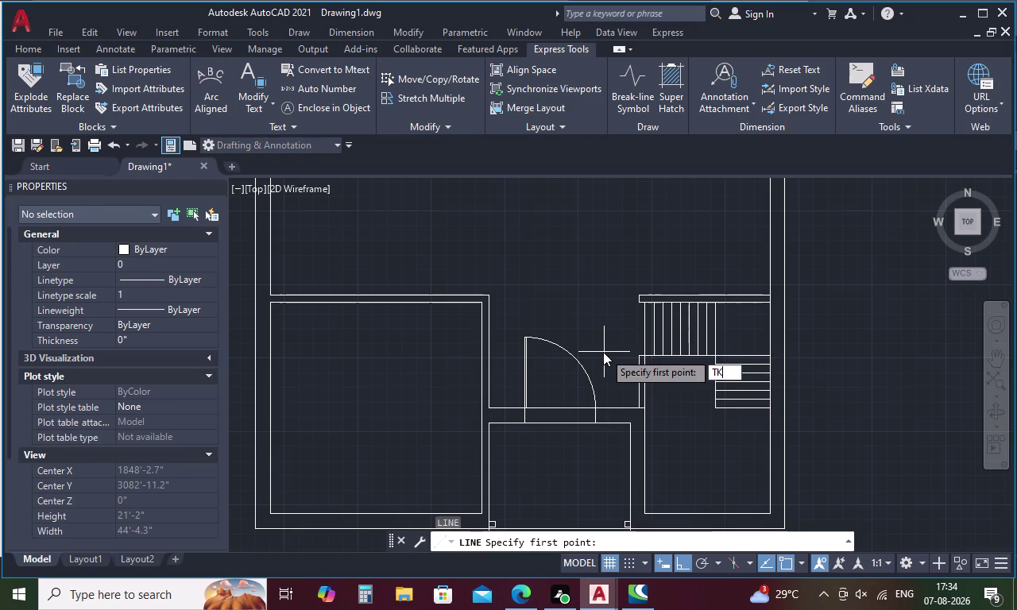
key(space)
click(484, 305)
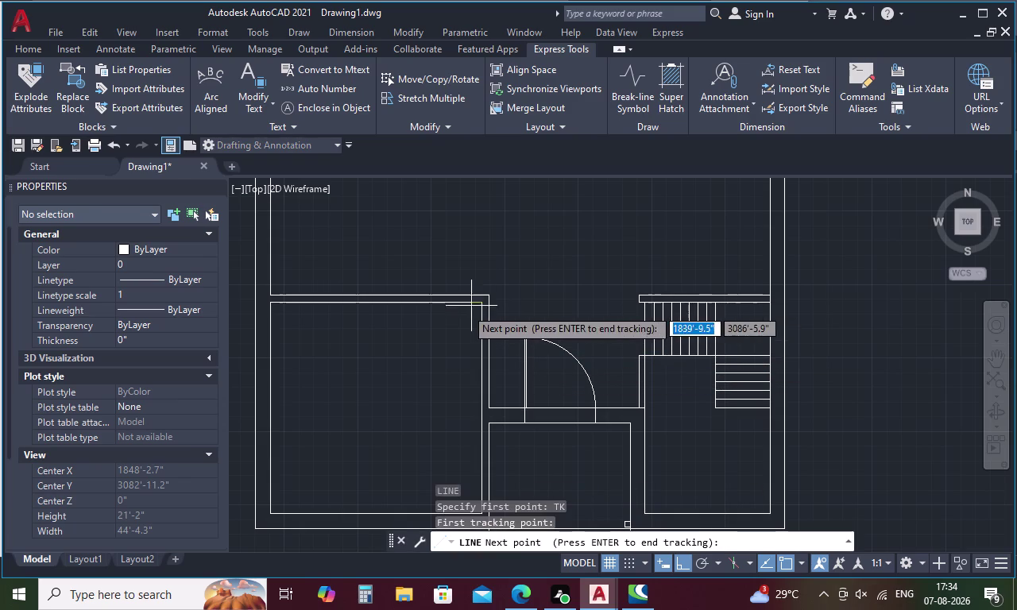
key(4)
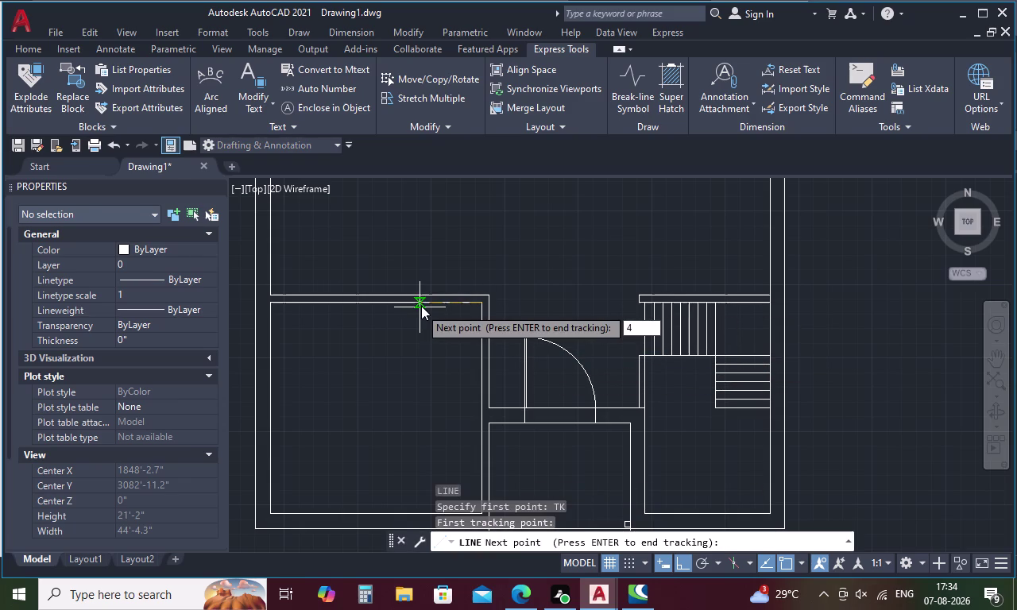
key(period)
key(5)
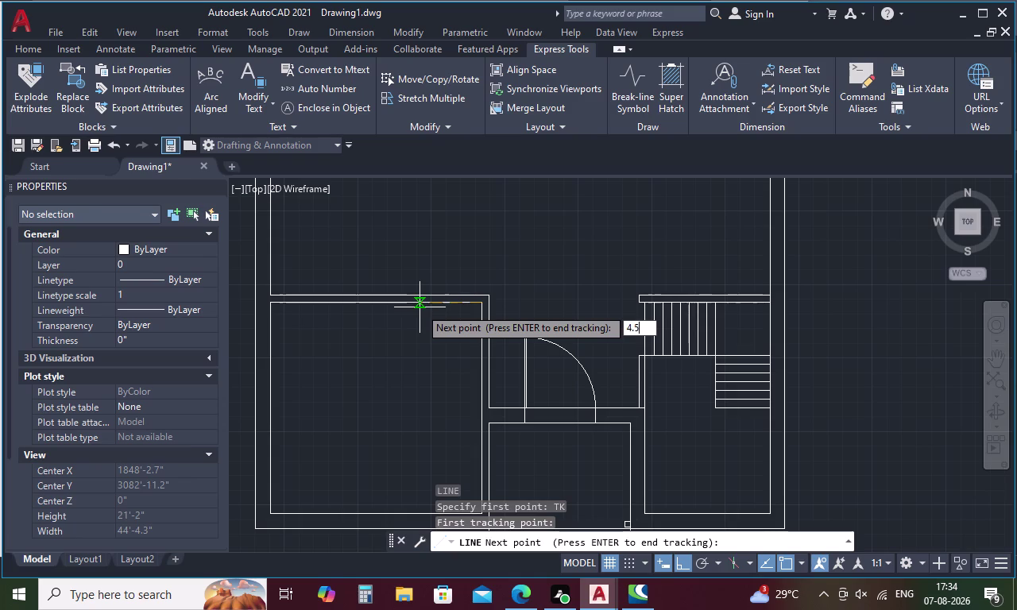
key(space)
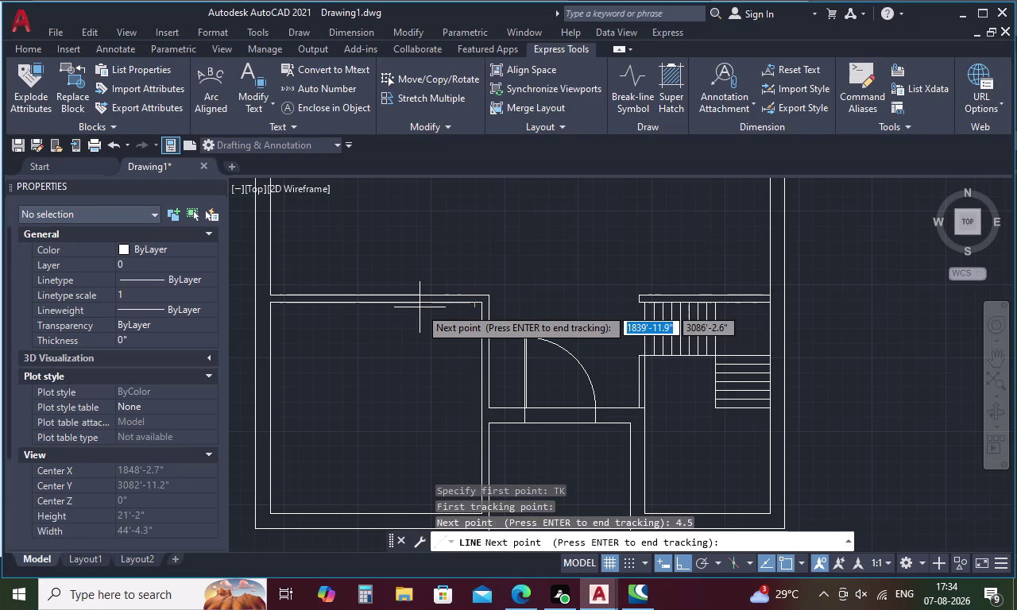
key(space)
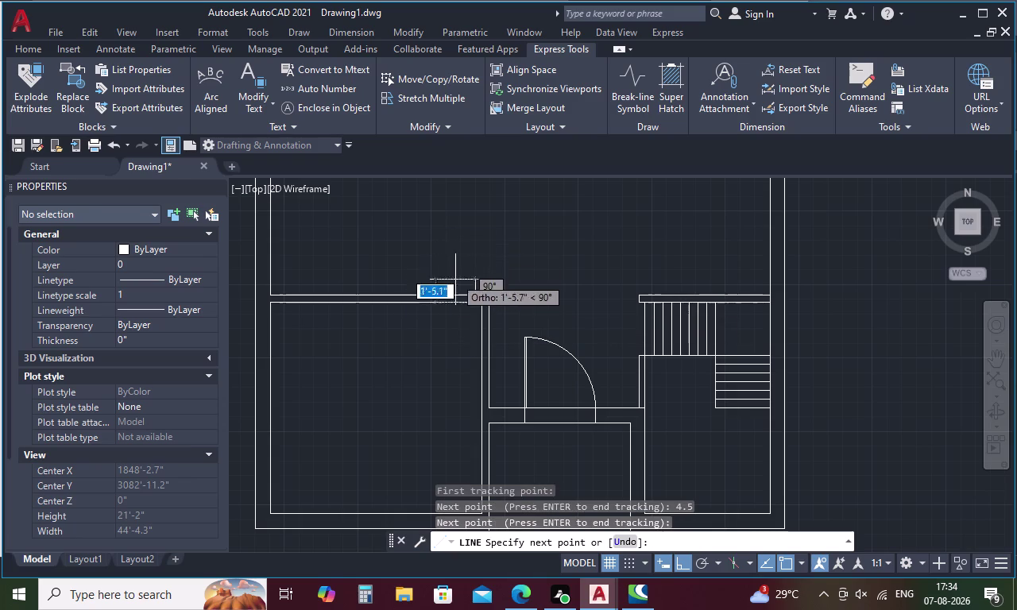
scroll(up, 3)
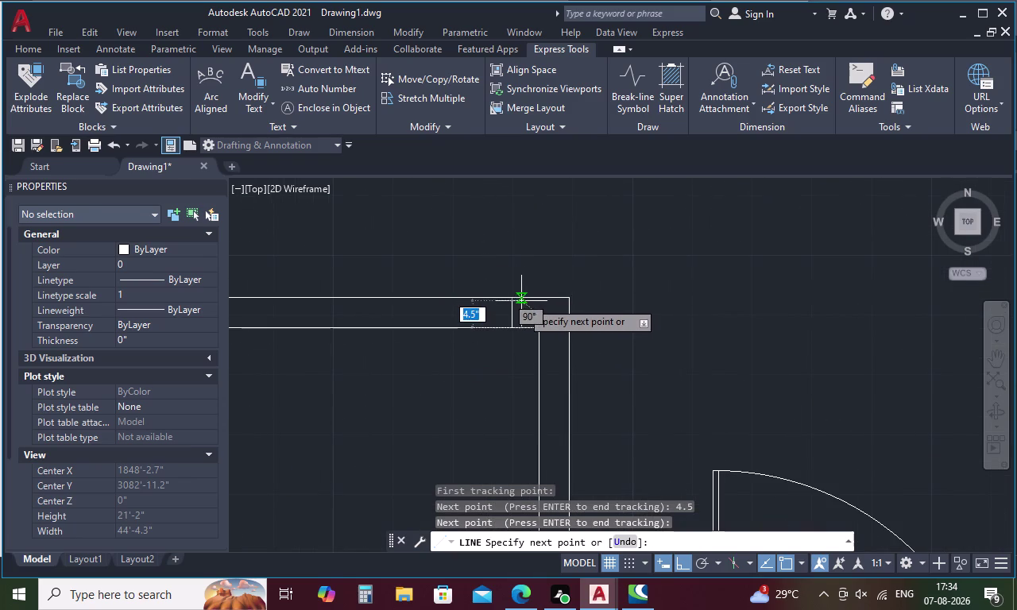
click(516, 301)
key(Escape)
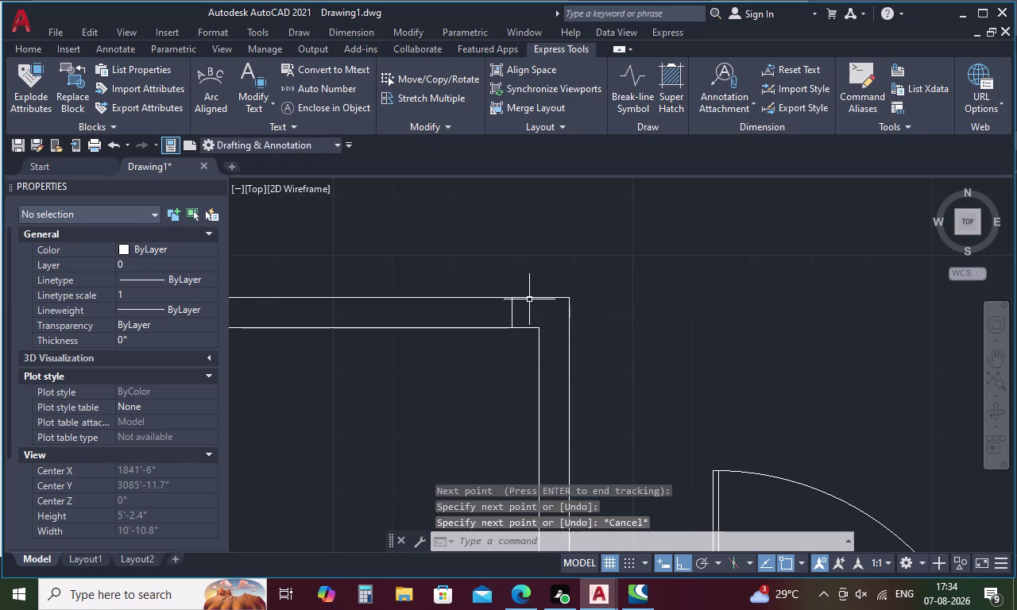
Draw a 3' vertical line down from the inner wall corner.
text(L)
key(space)
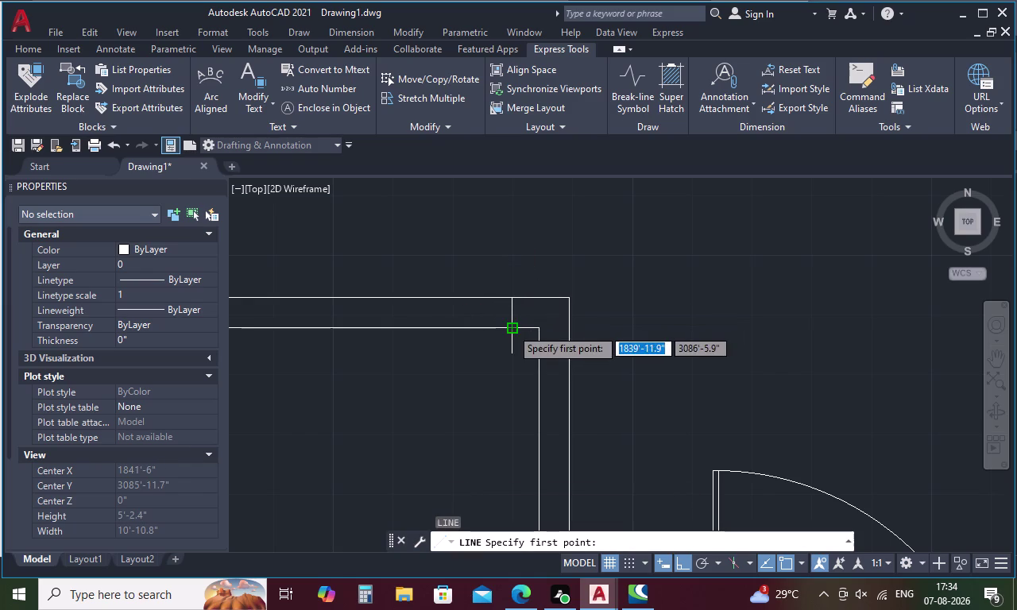
drag(511, 328, 510, 340)
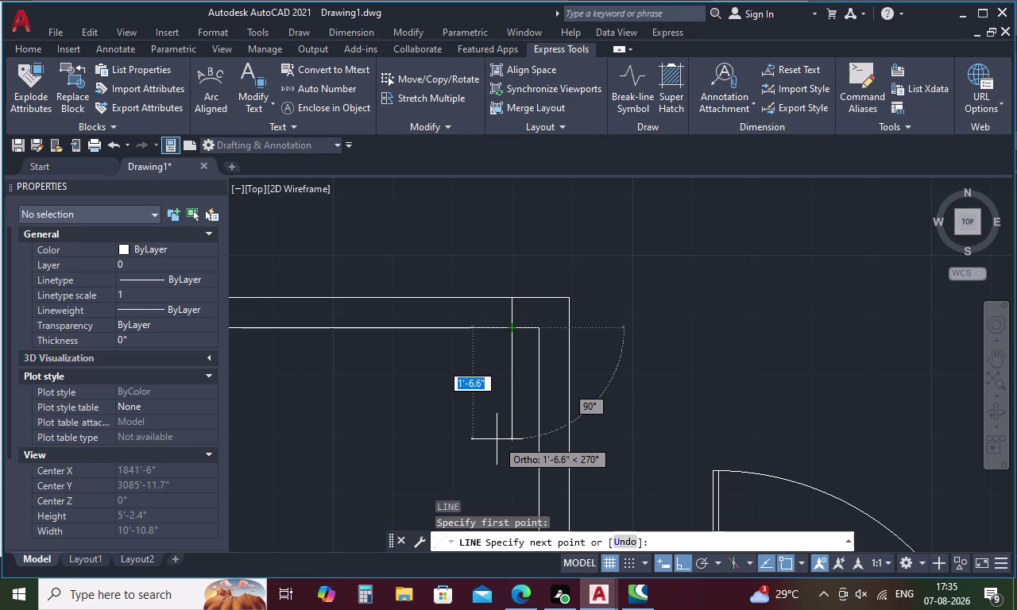
key(3)
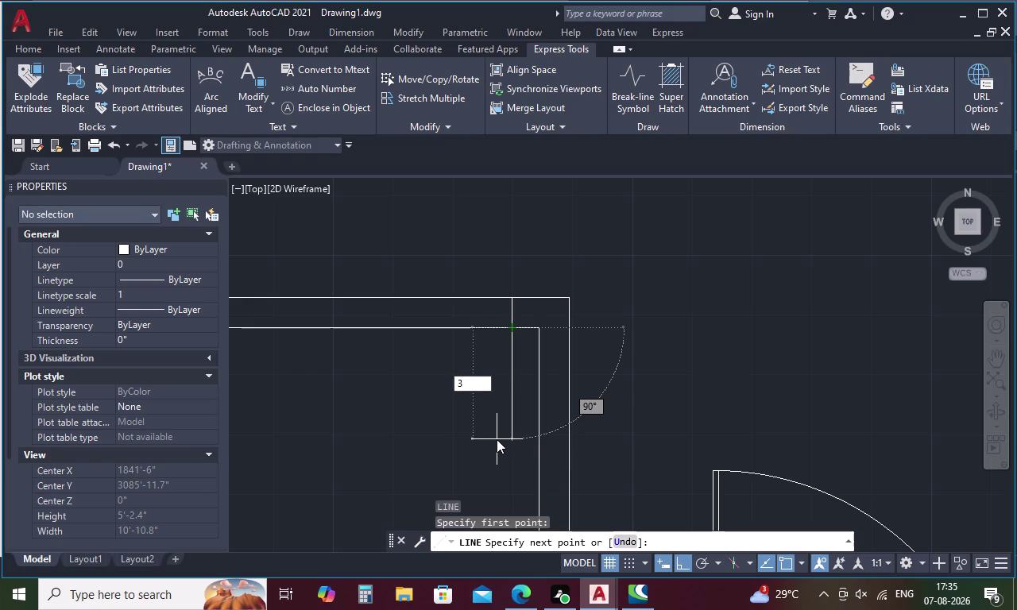
key(apostrophe)
key(space)
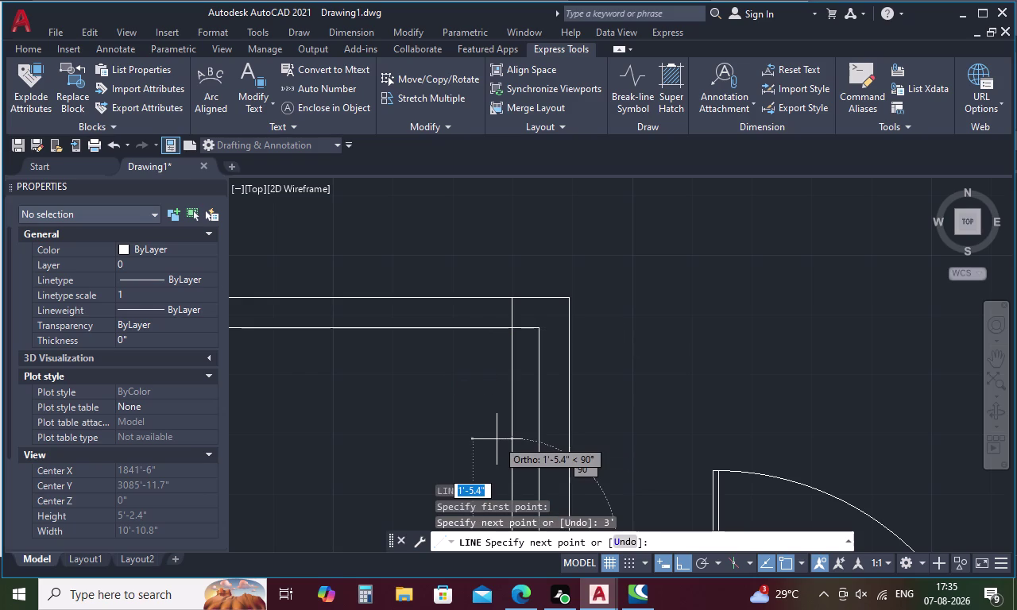
scroll(down, 3)
middle_drag(501, 430, 522, 326)
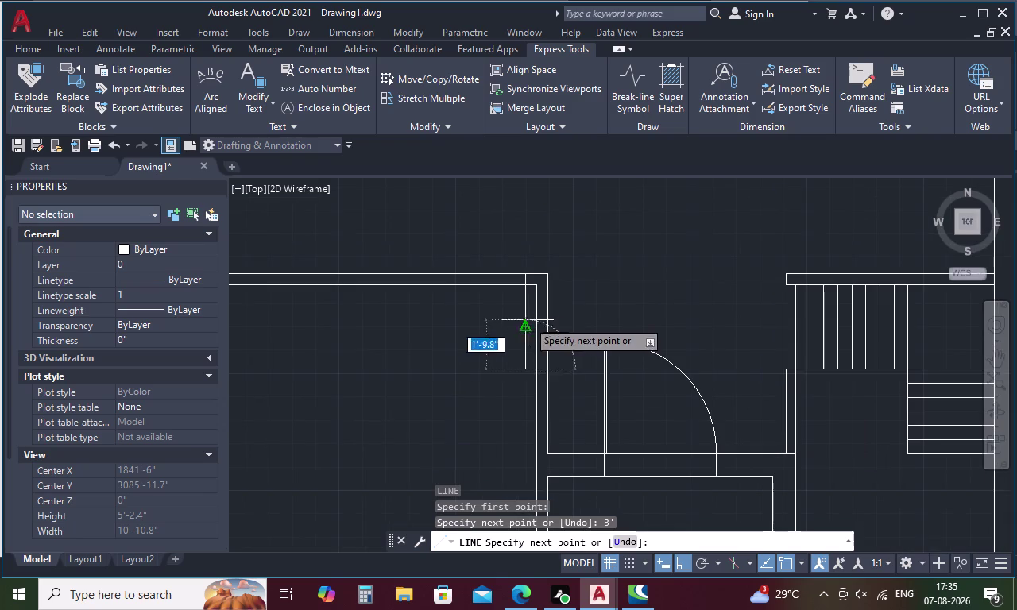
key(Escape)
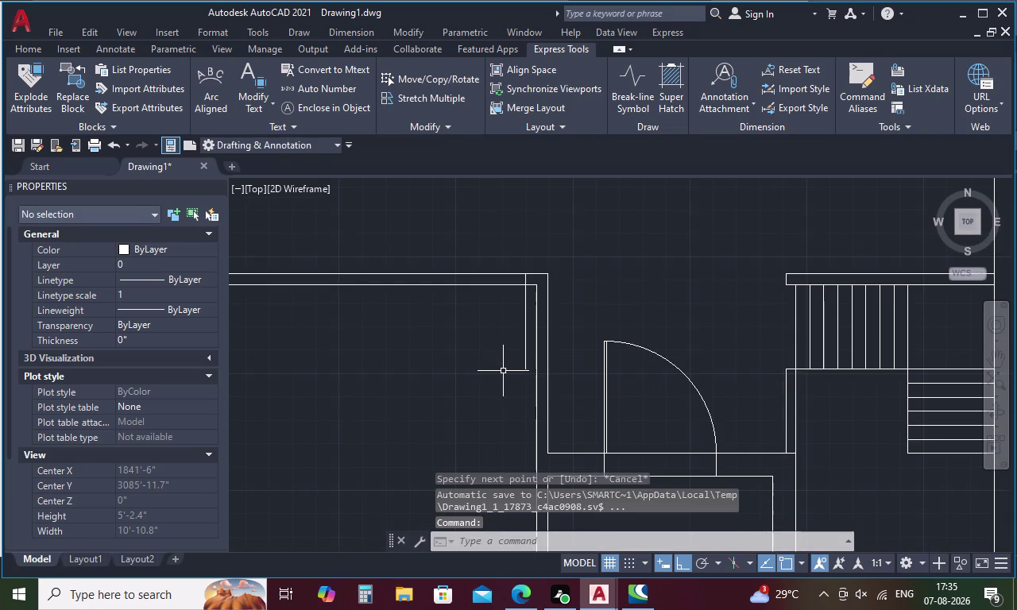
Start OFFSET with a 3' distance.
text(O)
key(space)
text(3')
key(space)
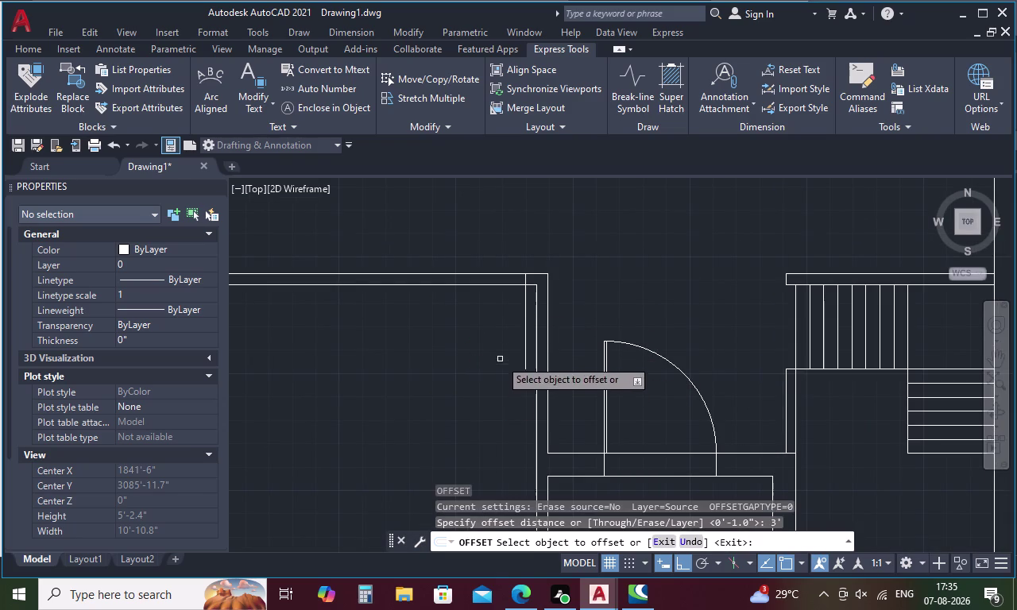
Offset the wall line 3', then offset it by 1 to form the thin door leaf.
click(523, 277)
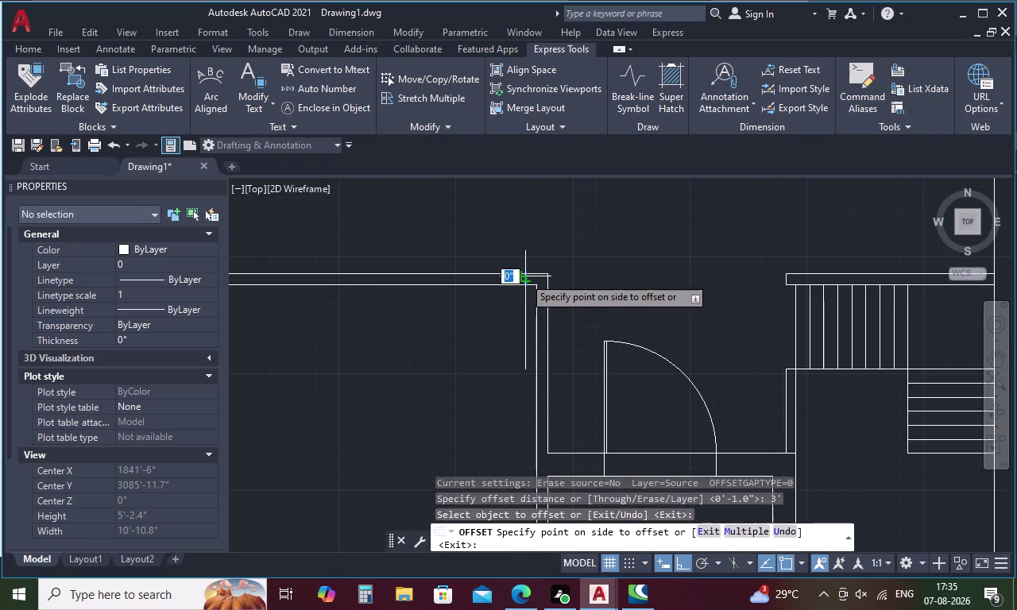
click(487, 280)
key(space)
key(space)
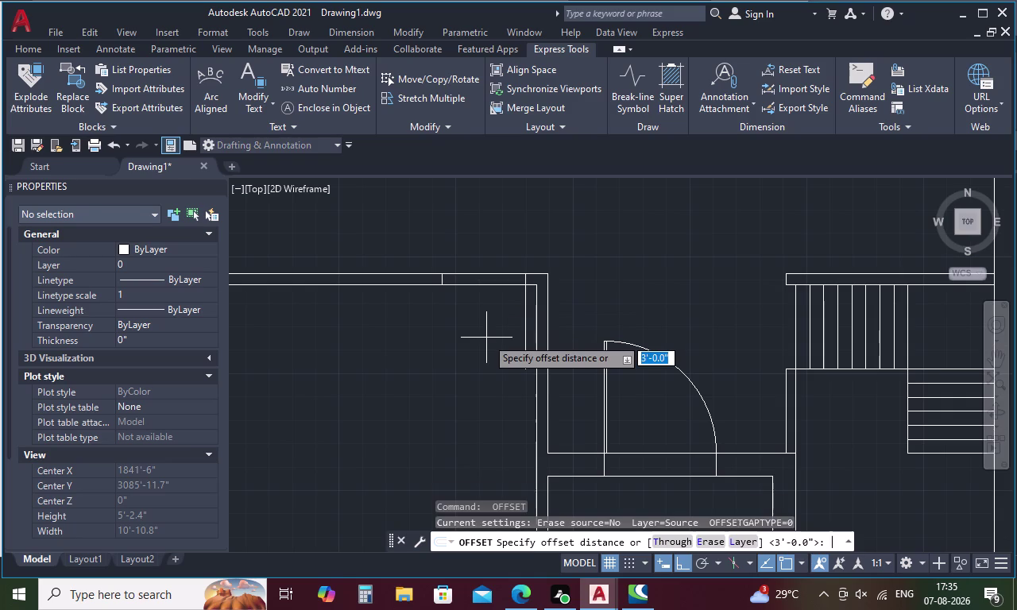
text(1)
key(space)
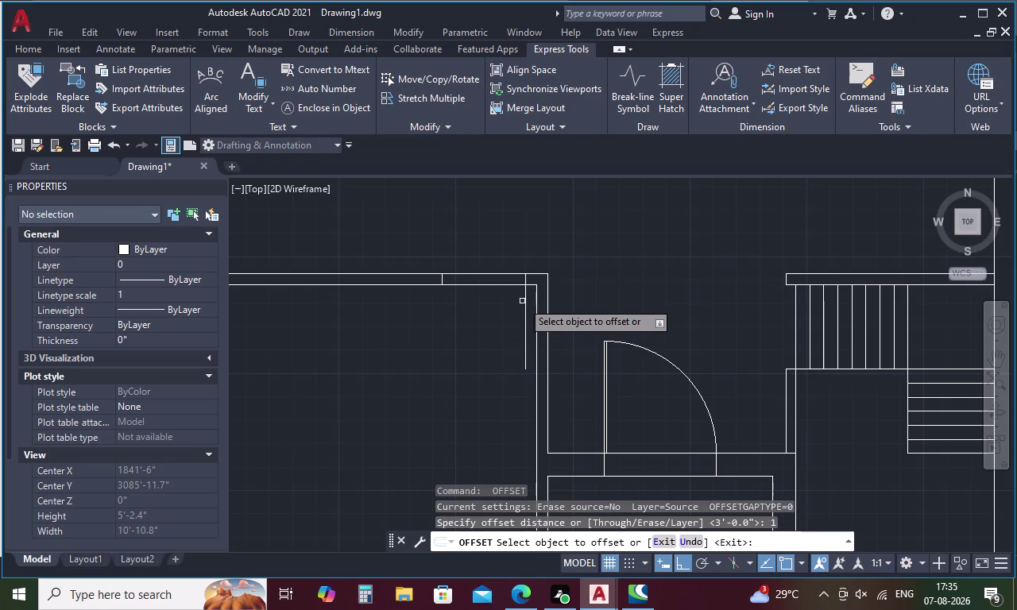
click(524, 299)
click(506, 302)
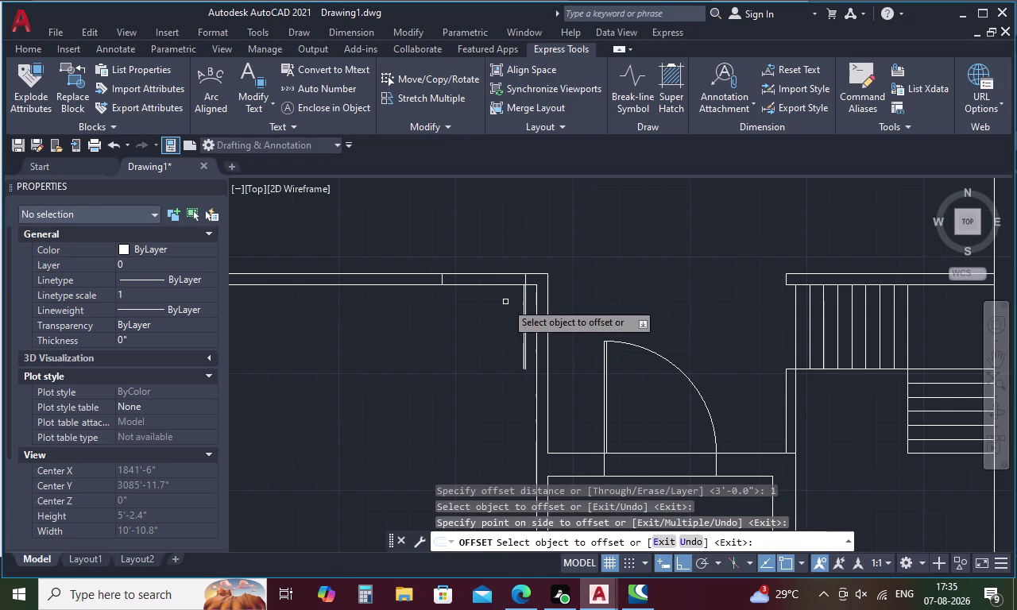
key(Escape)
Draw the quarter-circle swing arc from the wall corner to the door leaf.
text(A)
key(space)
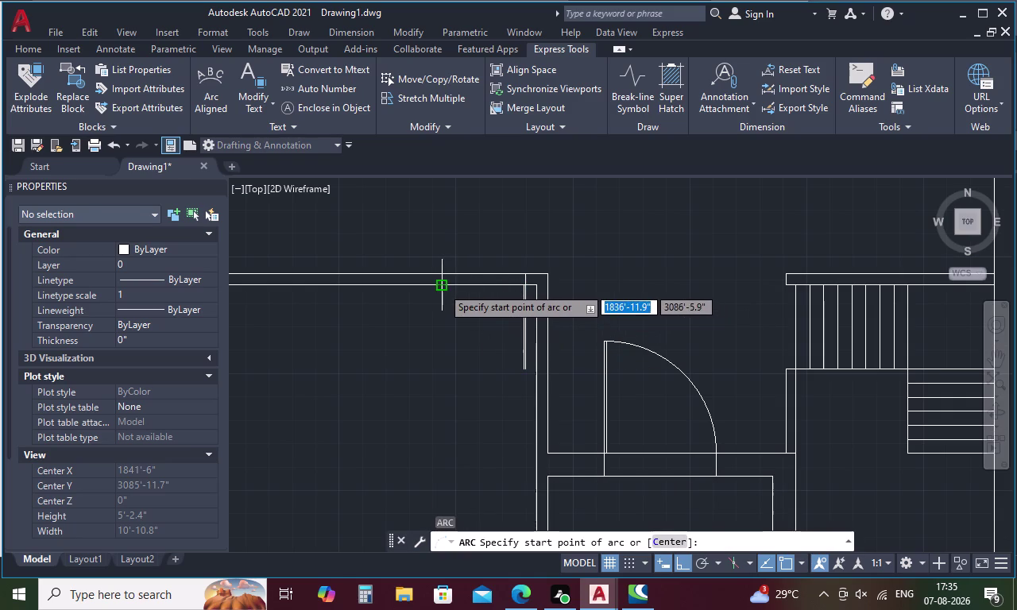
click(442, 286)
scroll(up, 3)
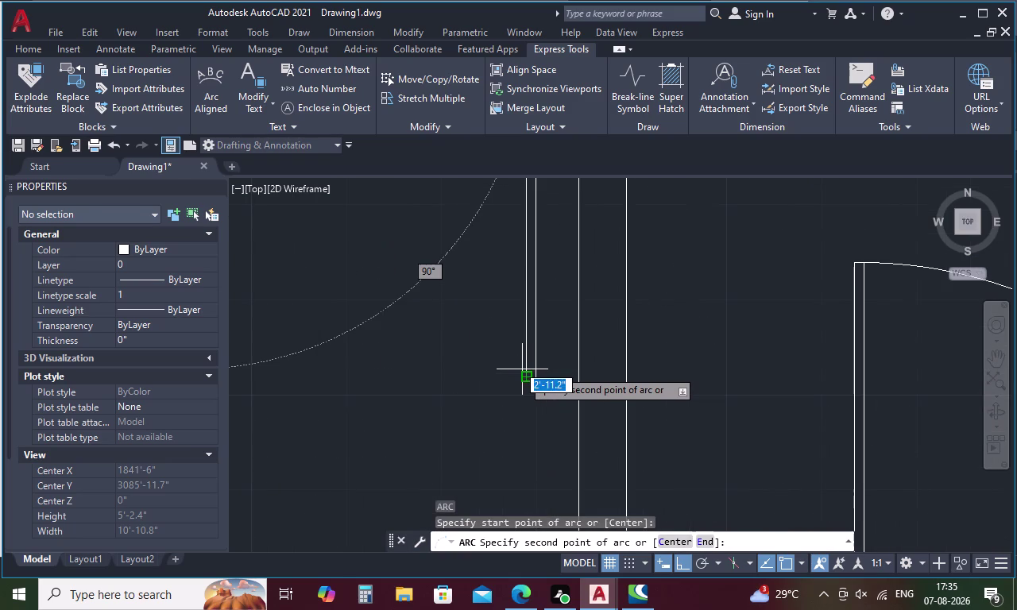
click(525, 373)
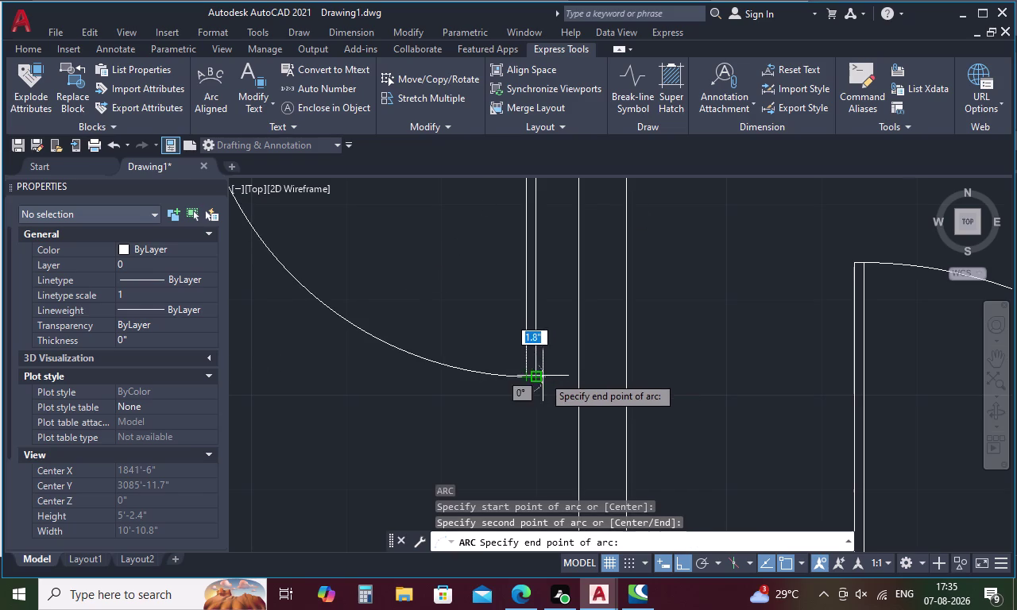
scroll(up, 3)
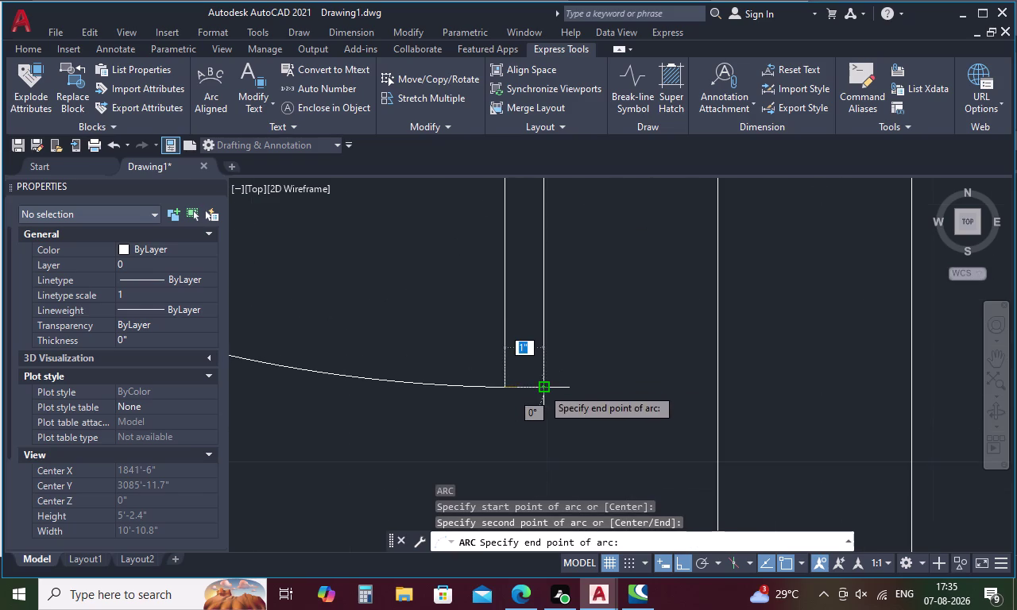
click(541, 388)
scroll(down, 3)
key(Escape)
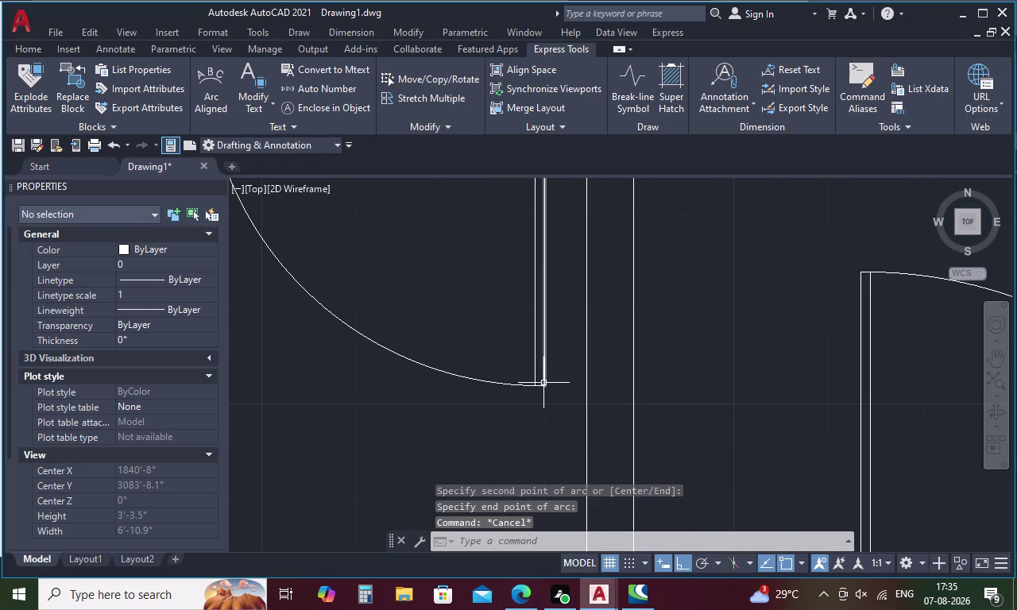
Select the new door leaf and its swing arc.
scroll(down, 3)
middle_drag(599, 329, 587, 365)
scroll(up, 3)
drag(561, 354, 363, 459)
scroll(down, 3)
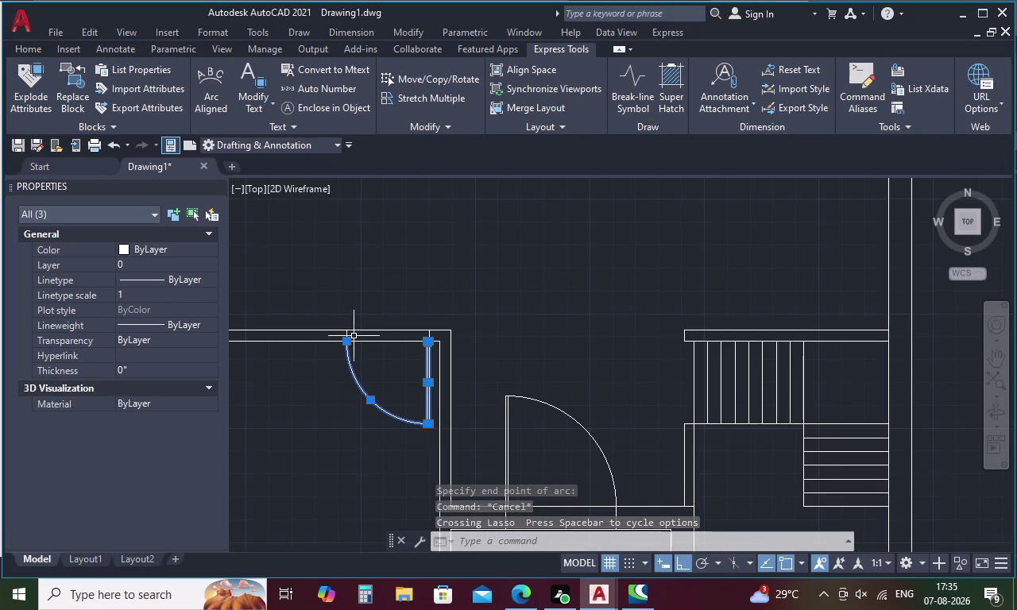
Copy the door leaf and swing arc from the wall corner to a spot beside the original.
scroll(up, 3)
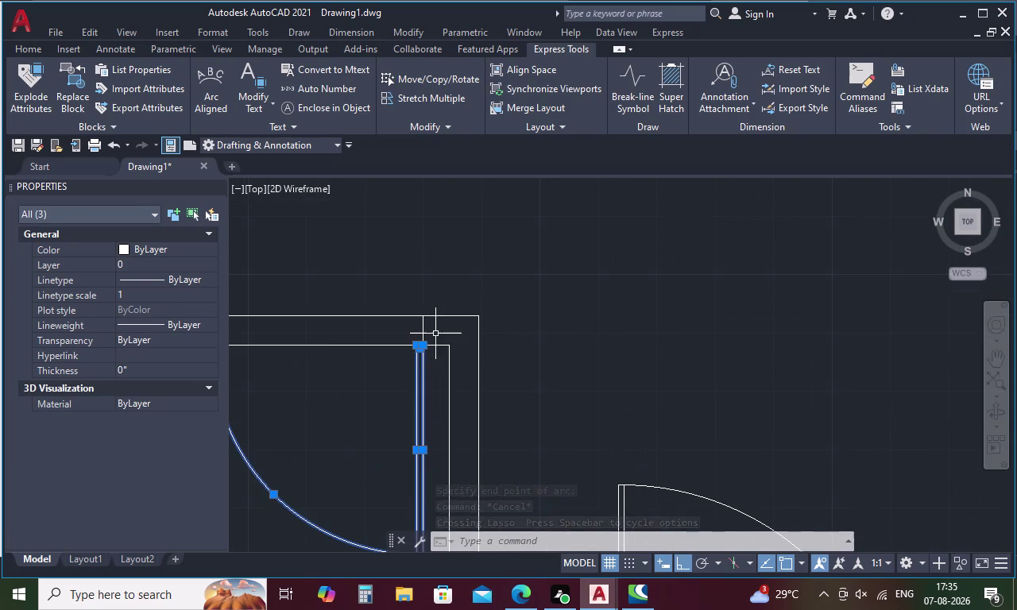
drag(436, 333, 415, 332)
click(422, 331)
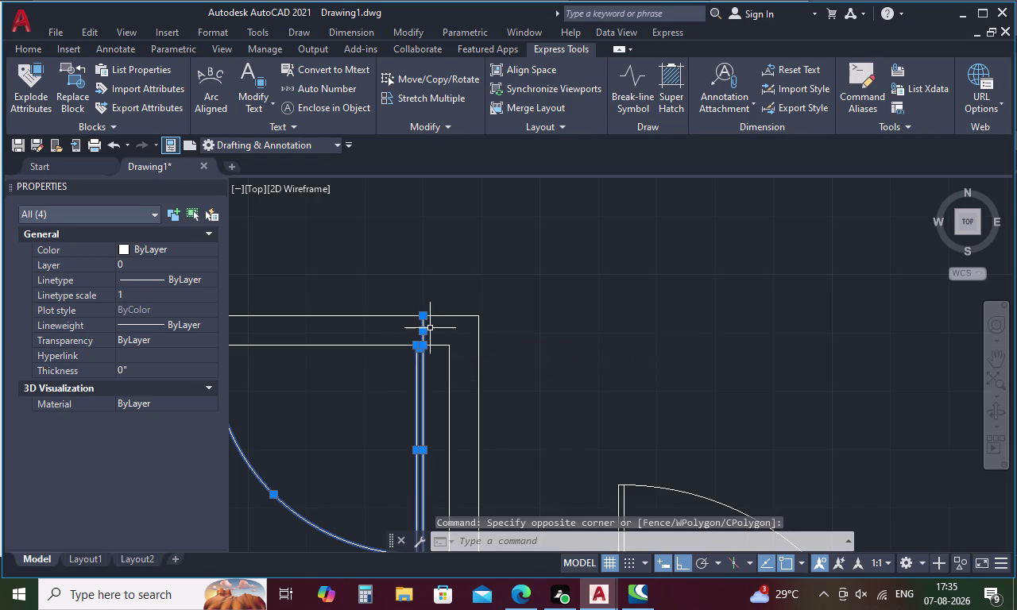
middle_drag(432, 327, 612, 342)
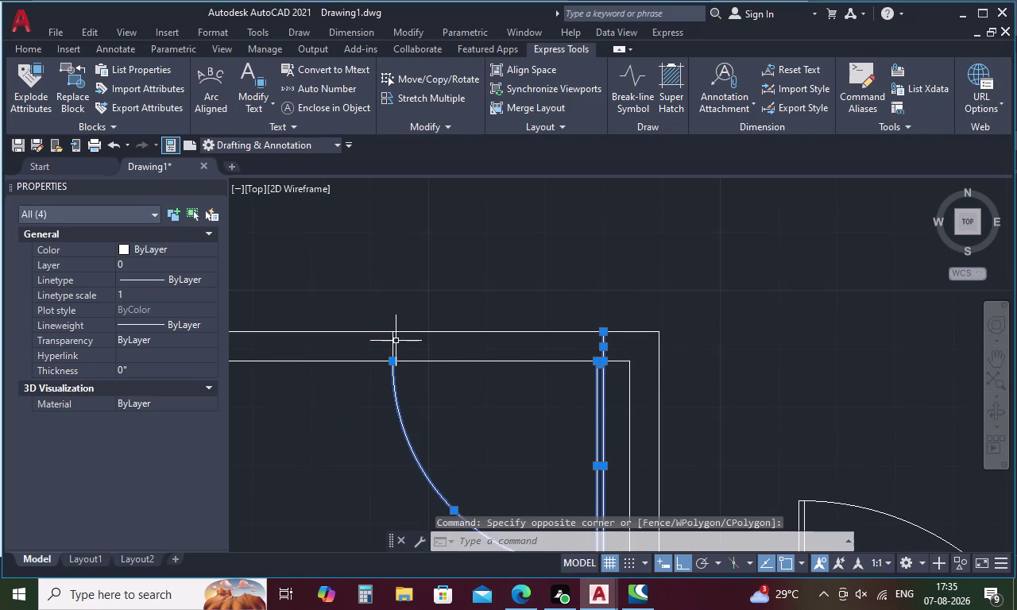
click(392, 343)
right_click(483, 300)
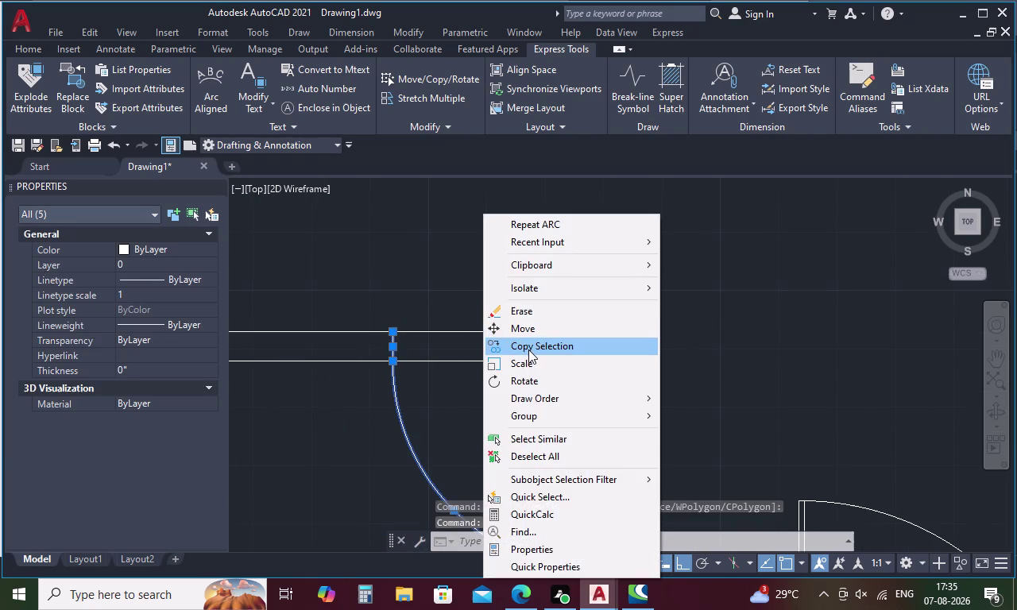
click(529, 349)
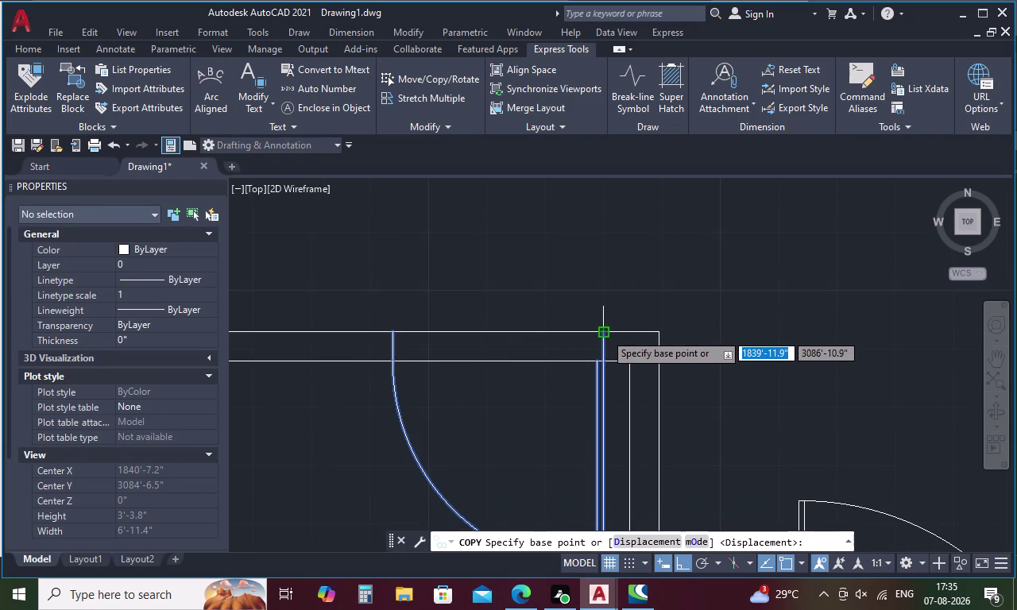
click(605, 333)
scroll(down, 3)
middle_drag(605, 271, 559, 451)
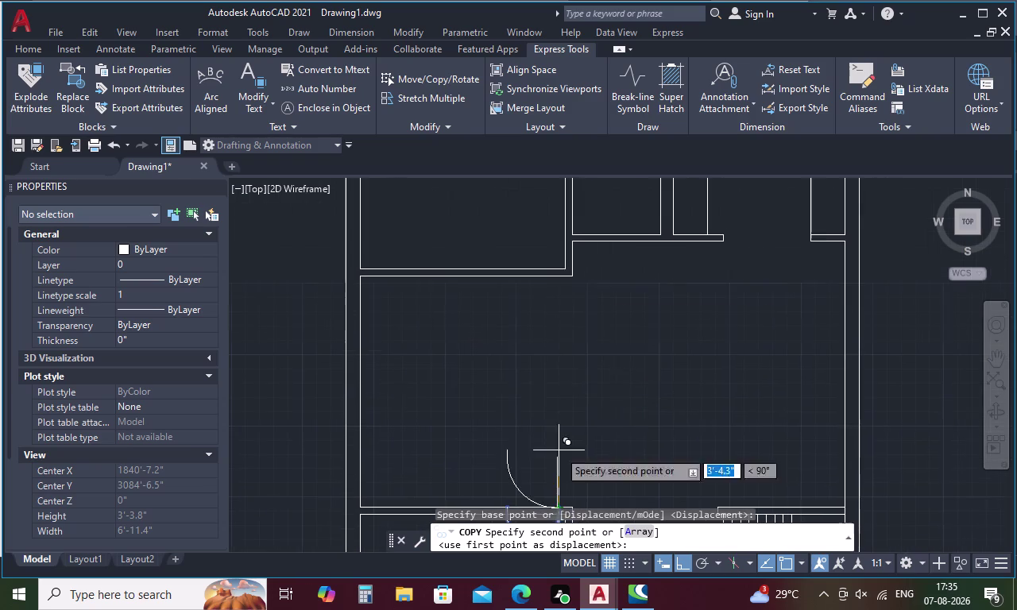
scroll(up, 3)
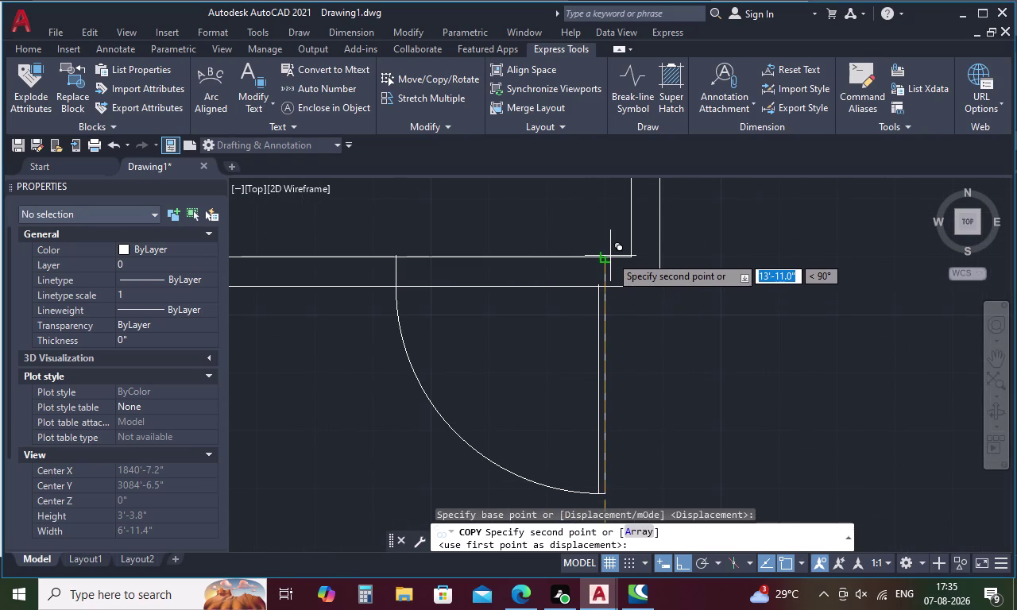
click(607, 262)
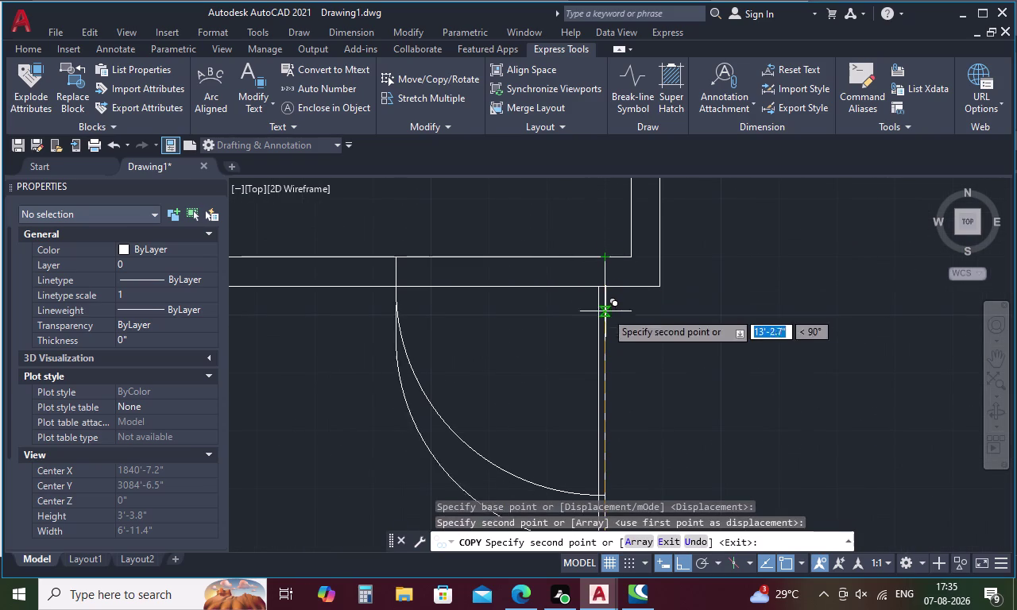
key(Escape)
Reselect the second door's leaf and swing arc for another edit.
drag(637, 341, 351, 399)
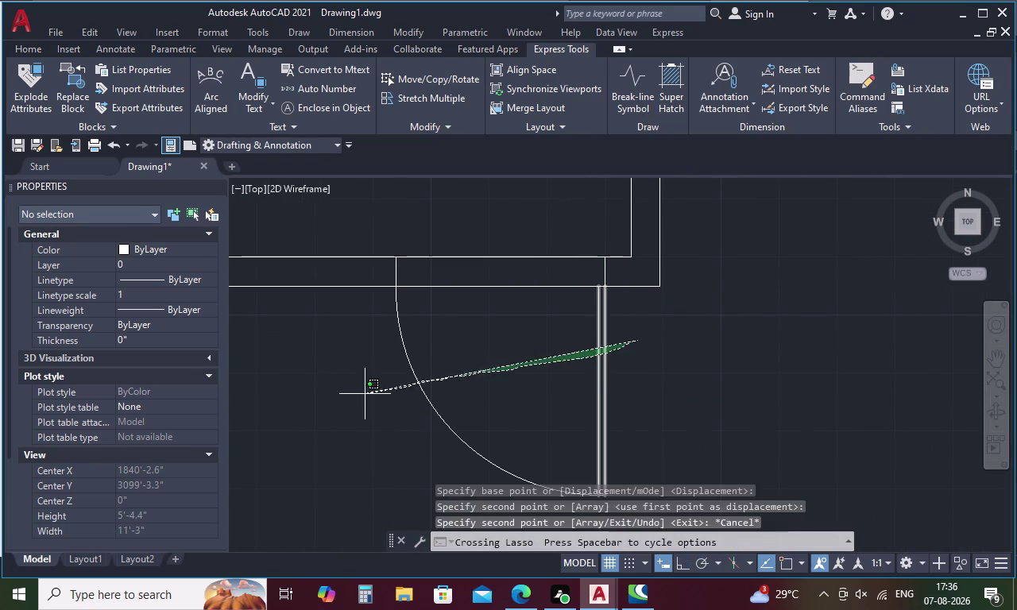
drag(351, 399, 331, 406)
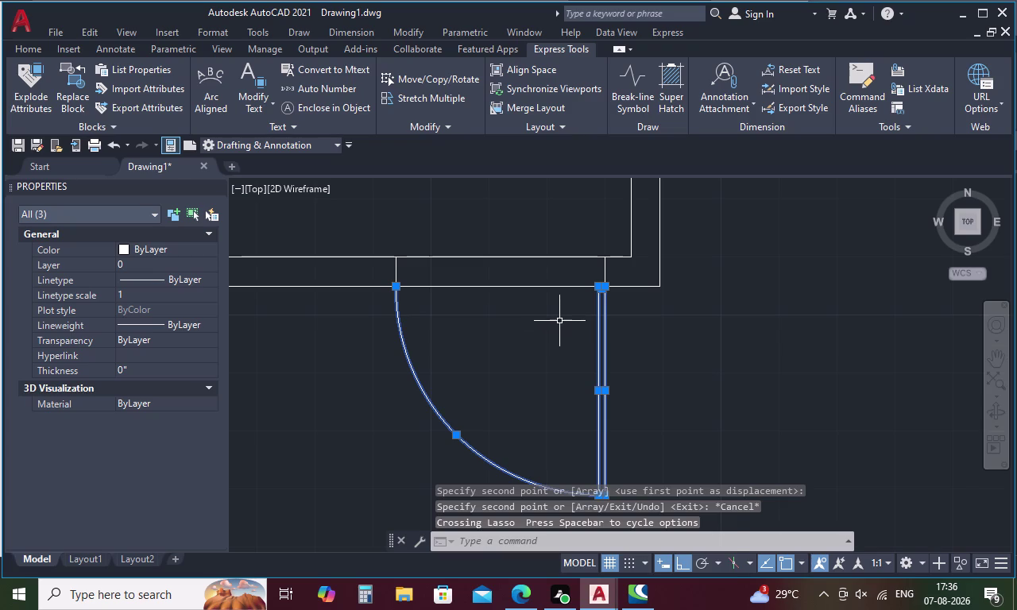
right_click(559, 321)
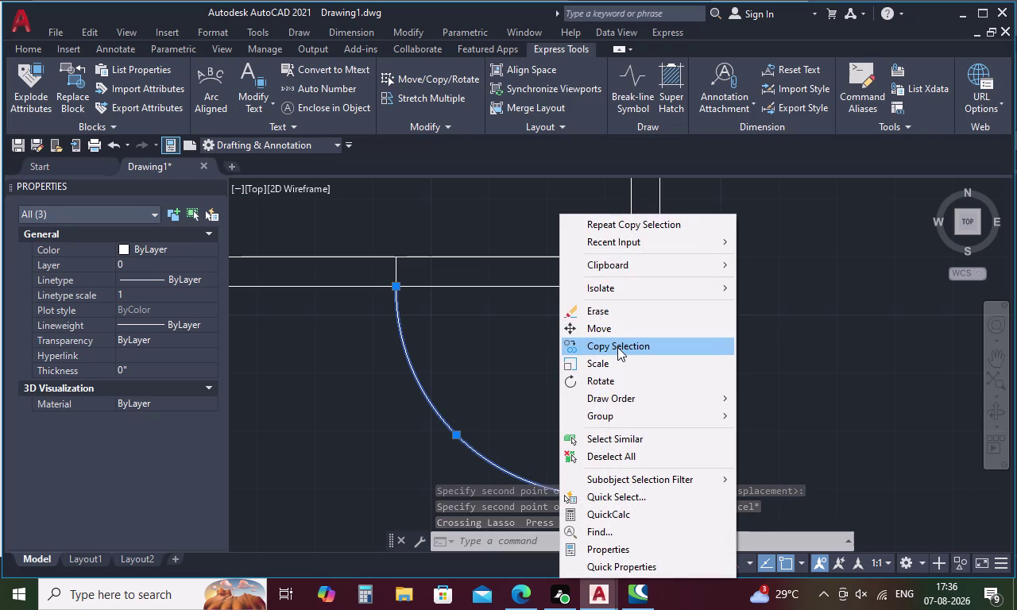
Mirror the selected door across a horizontal line using MI, removing the original.
key(Escape)
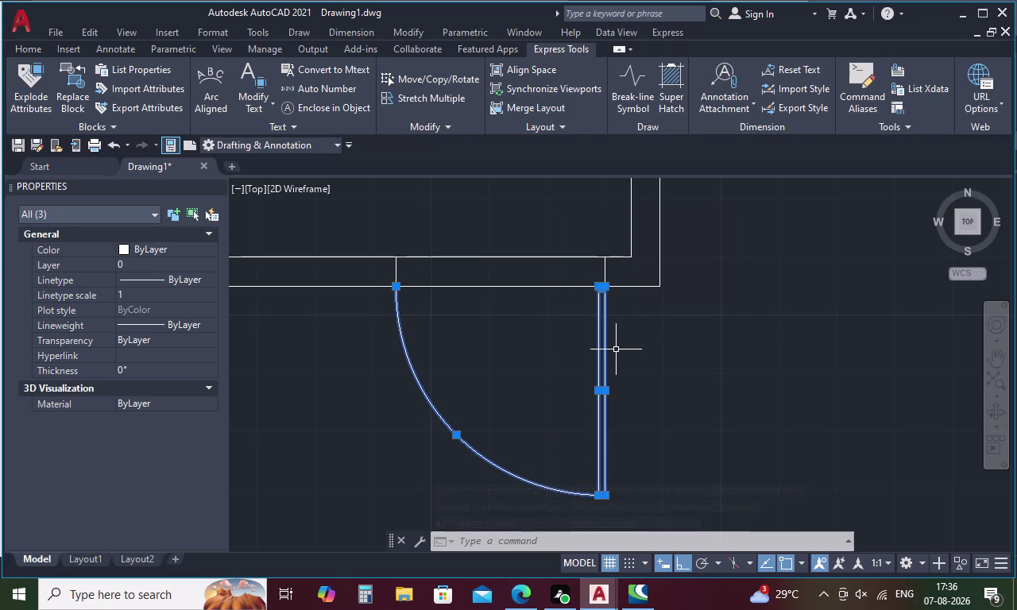
text(MI)
key(space)
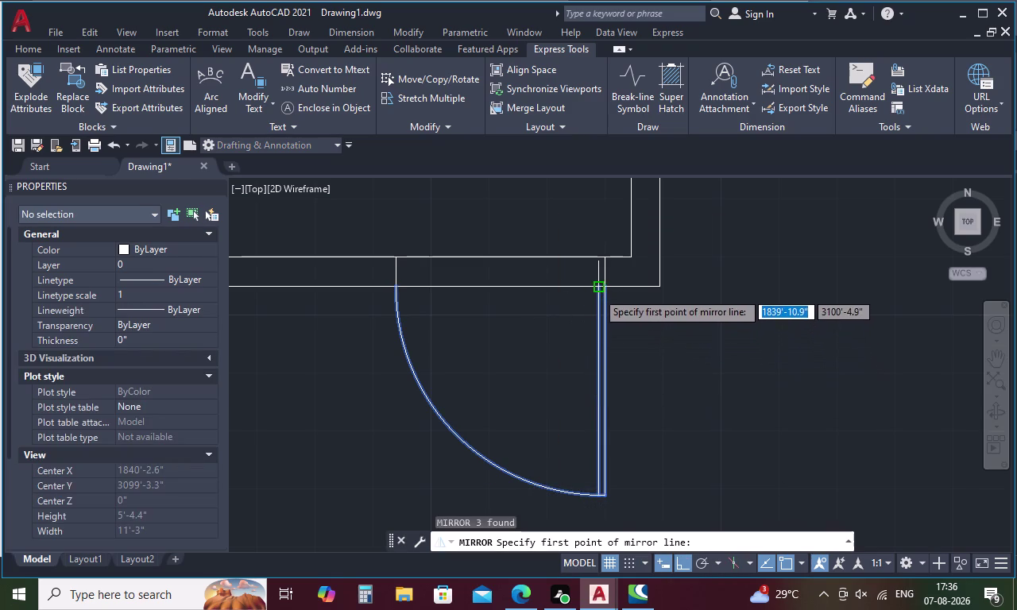
click(597, 290)
click(395, 285)
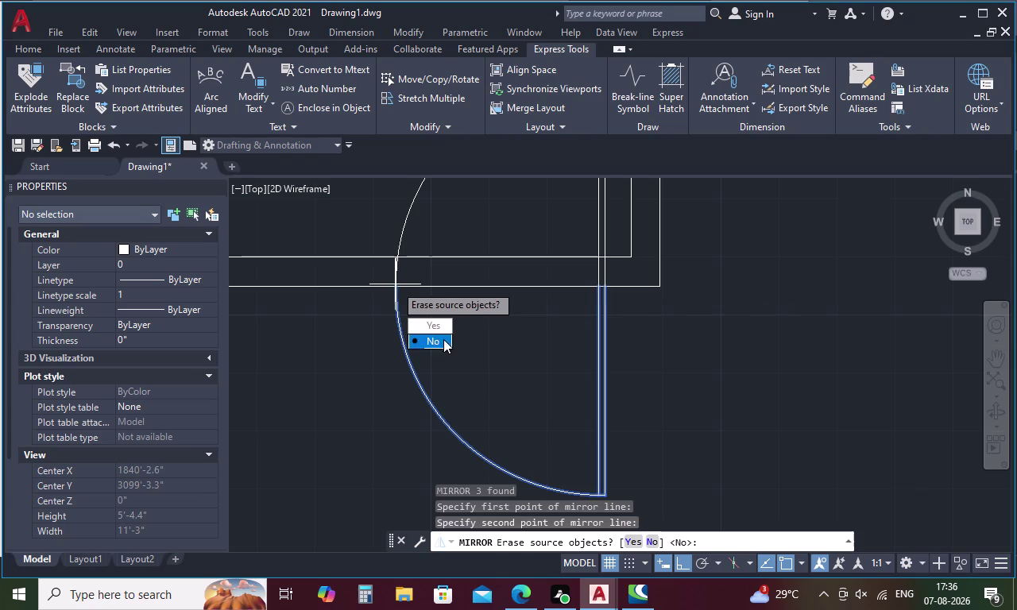
drag(439, 321, 395, 284)
Move the mirrored door up so it aligns with the wall opening.
scroll(down, 3)
middle_drag(447, 316, 453, 382)
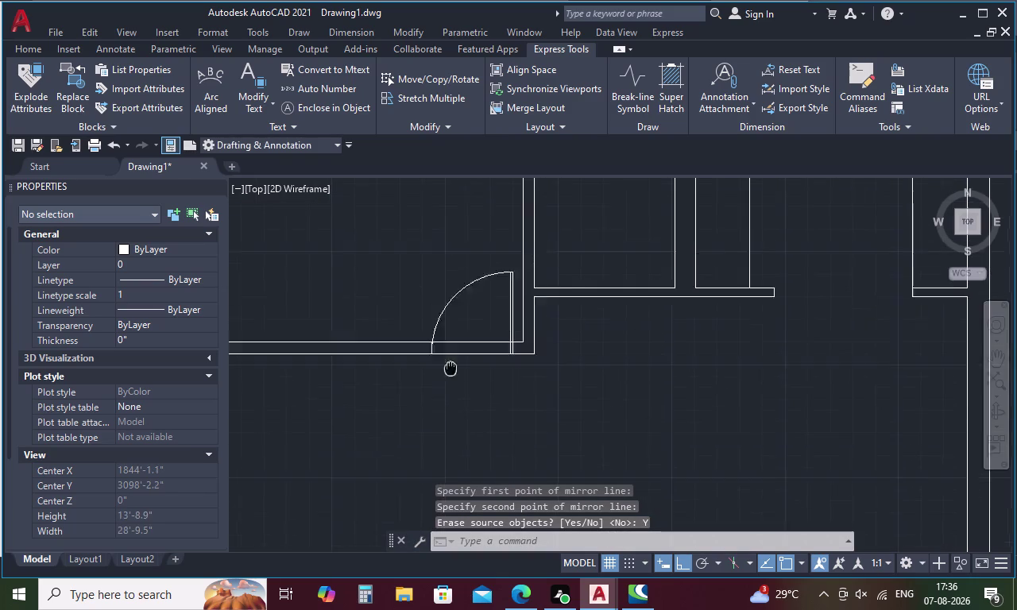
middle_drag(453, 382, 453, 384)
scroll(up, 3)
drag(550, 309, 530, 318)
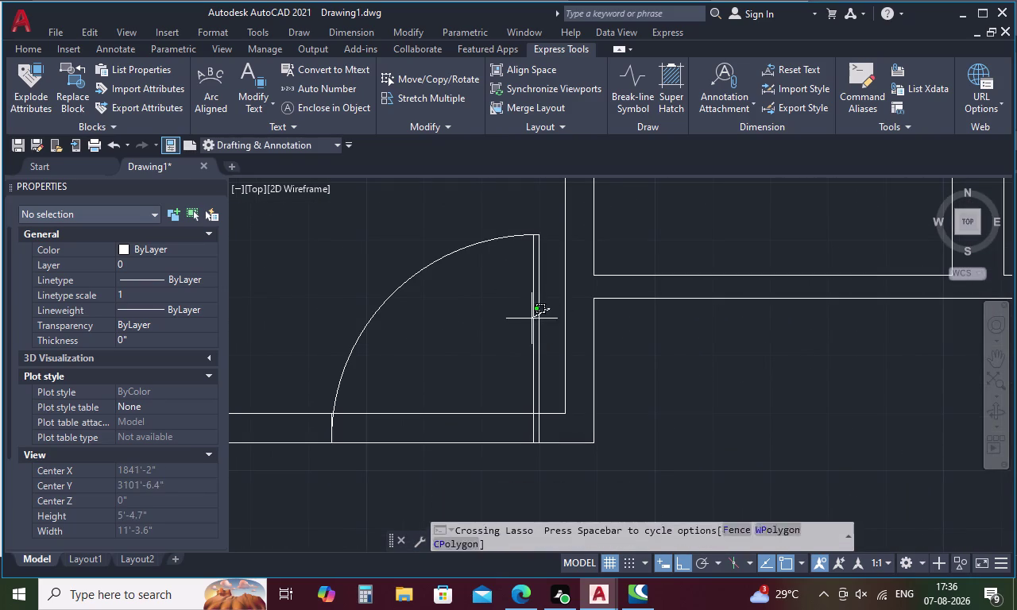
drag(530, 318, 333, 332)
right_click(459, 375)
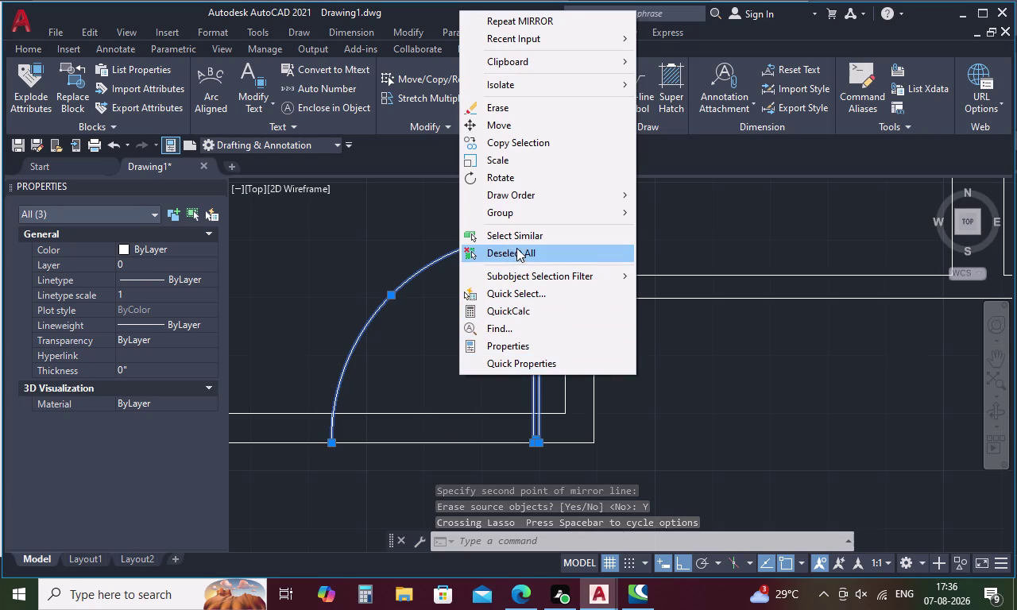
click(514, 131)
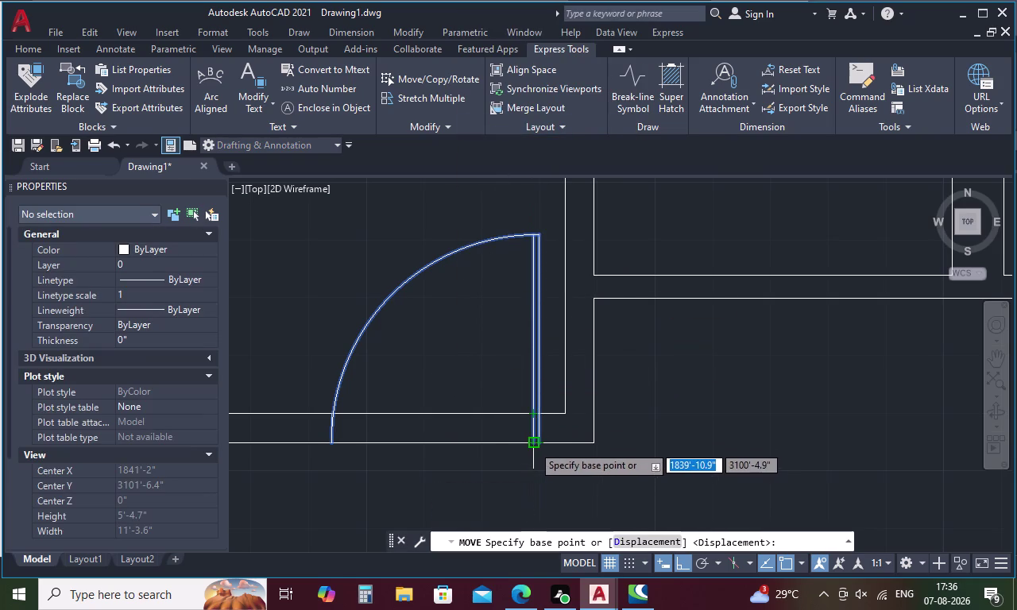
click(533, 445)
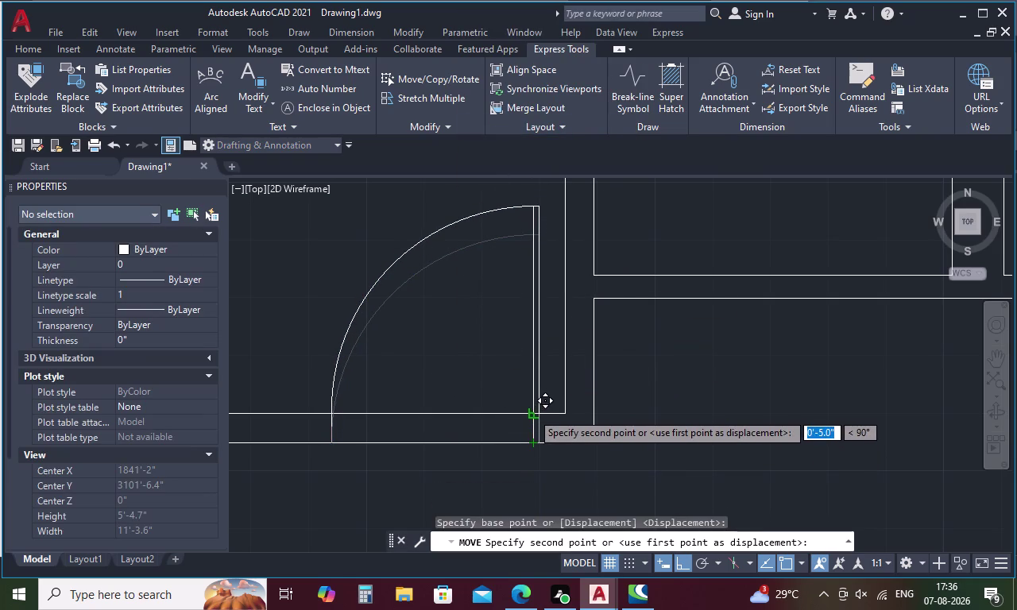
click(531, 412)
key(Escape)
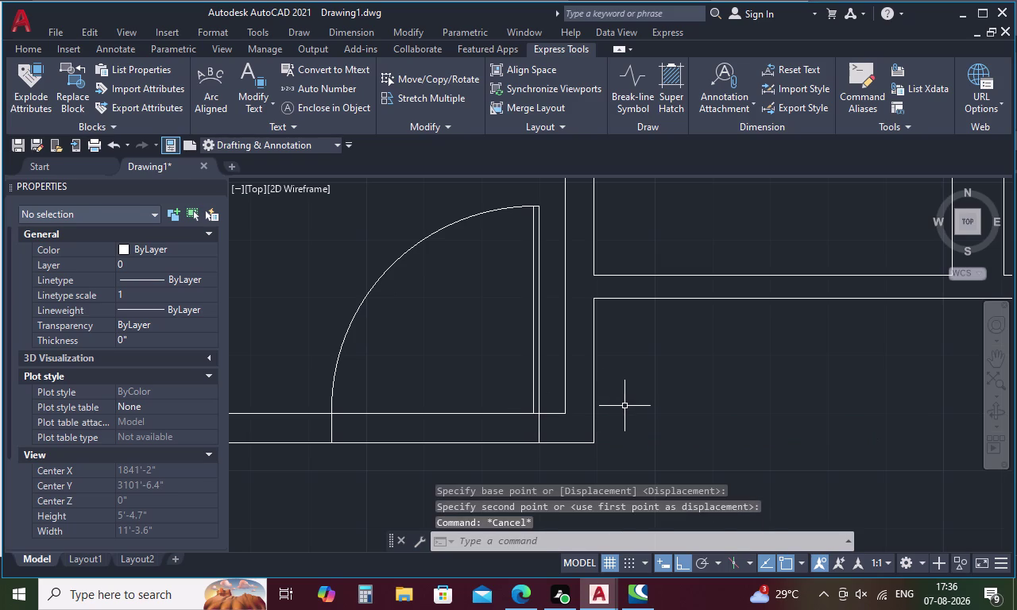
Pan to review the placed door in context, leaving no command running.
scroll(down, 3)
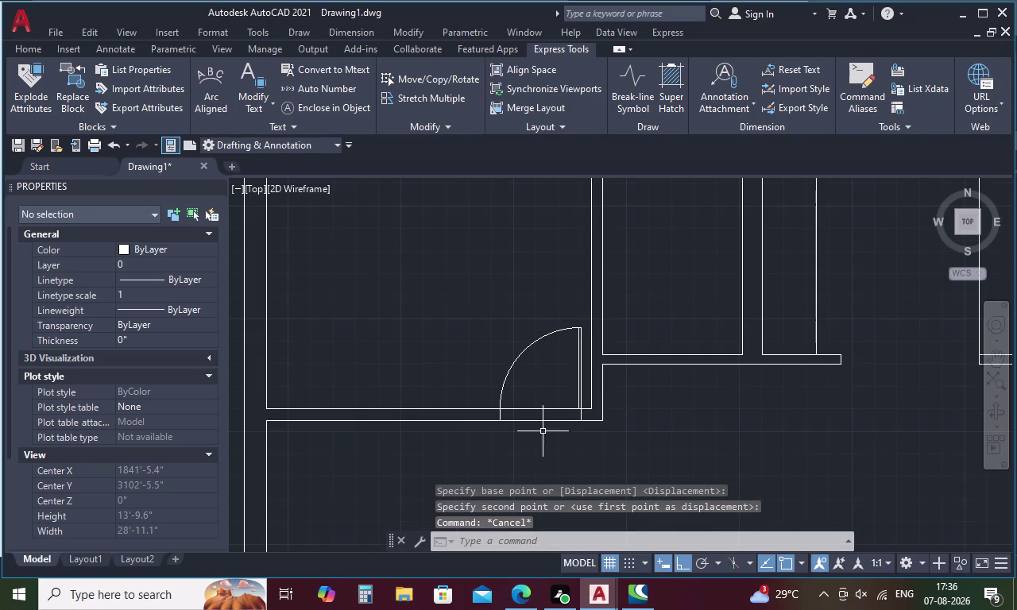
middle_drag(637, 425, 502, 386)
key(Escape)
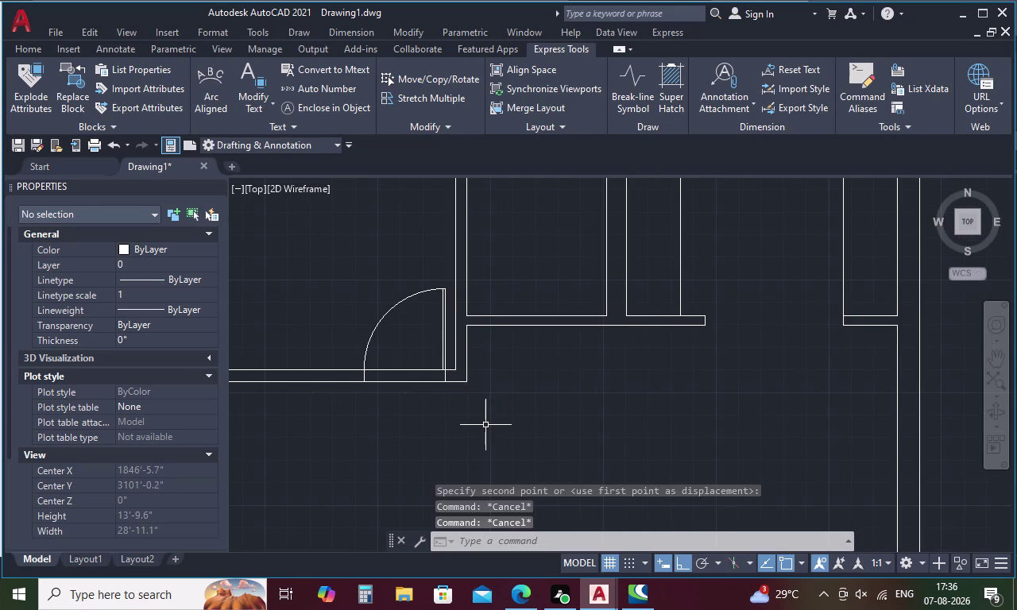
Draw a short jamb line across the wall, tracked 4.5 from the wall corner.
text(L)
key(space)
text(TK)
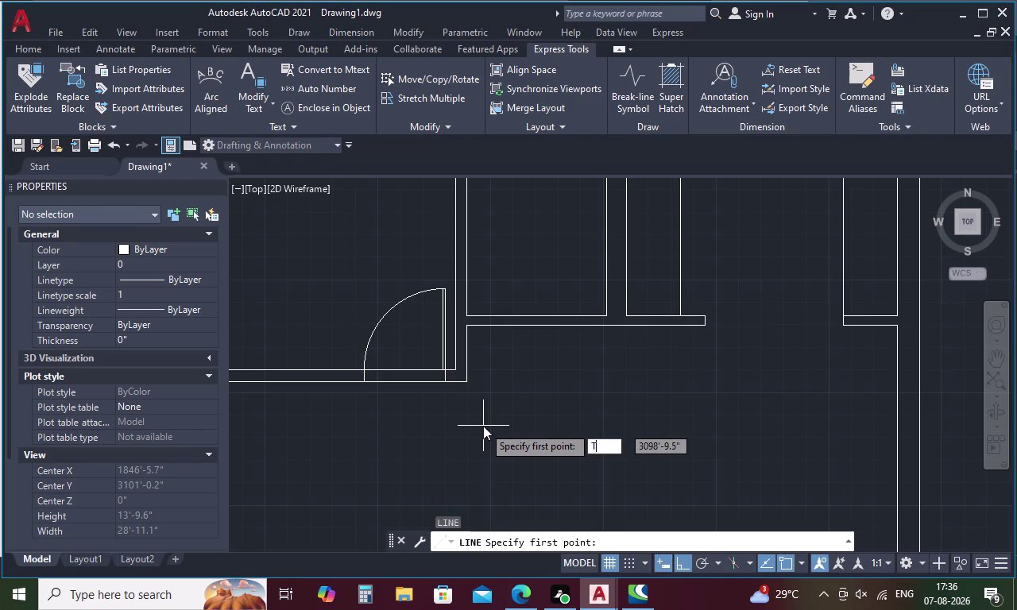
key(space)
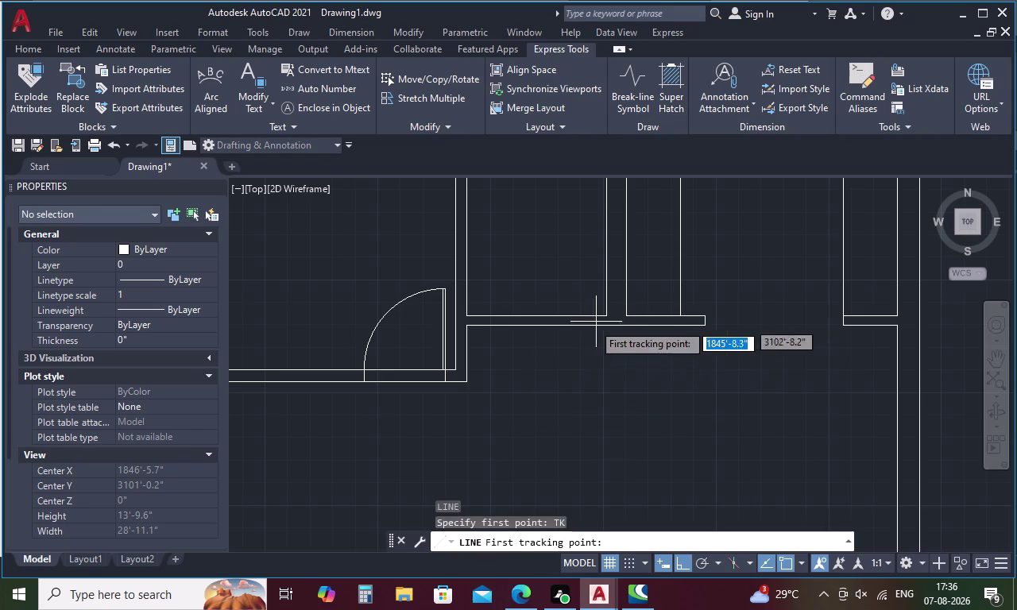
click(465, 320)
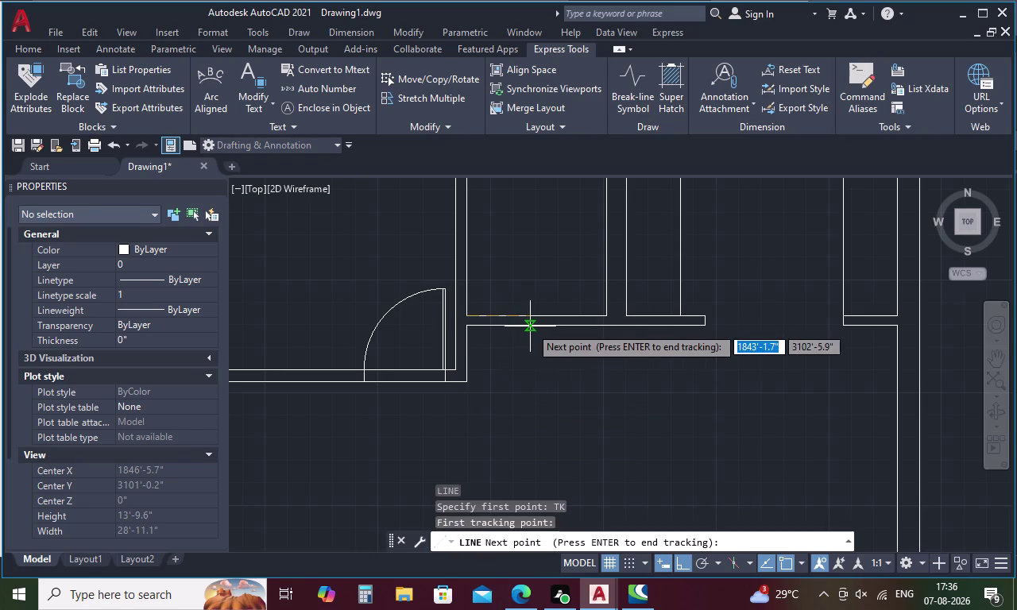
text(4)
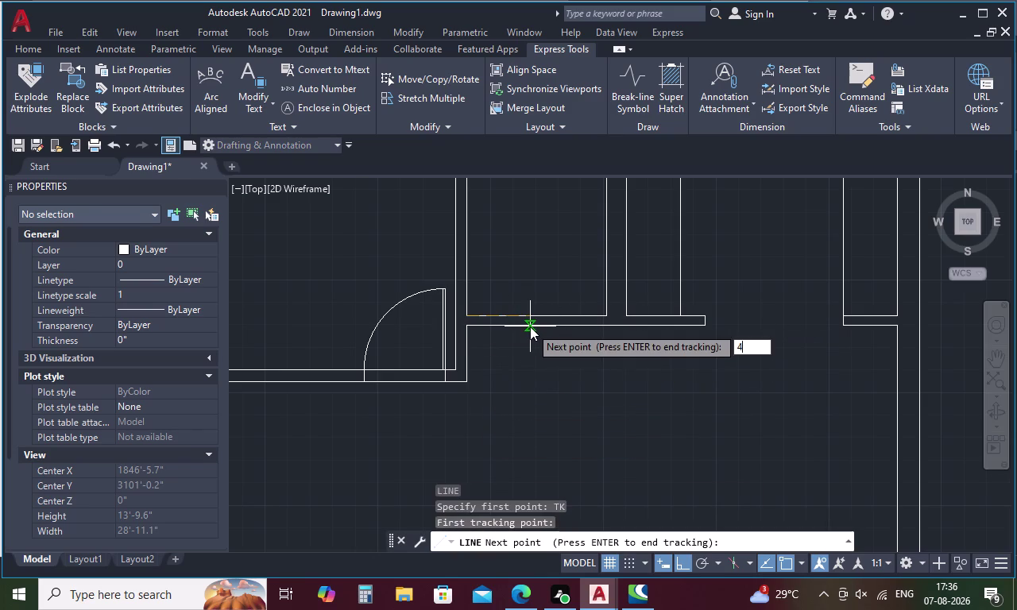
text(.5)
key(space)
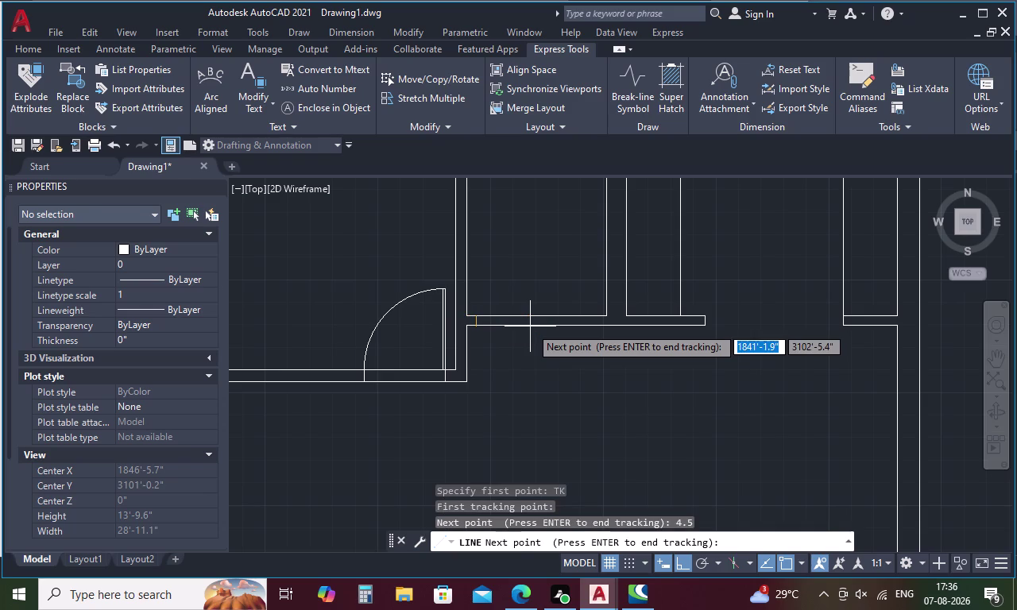
key(space)
scroll(up, 3)
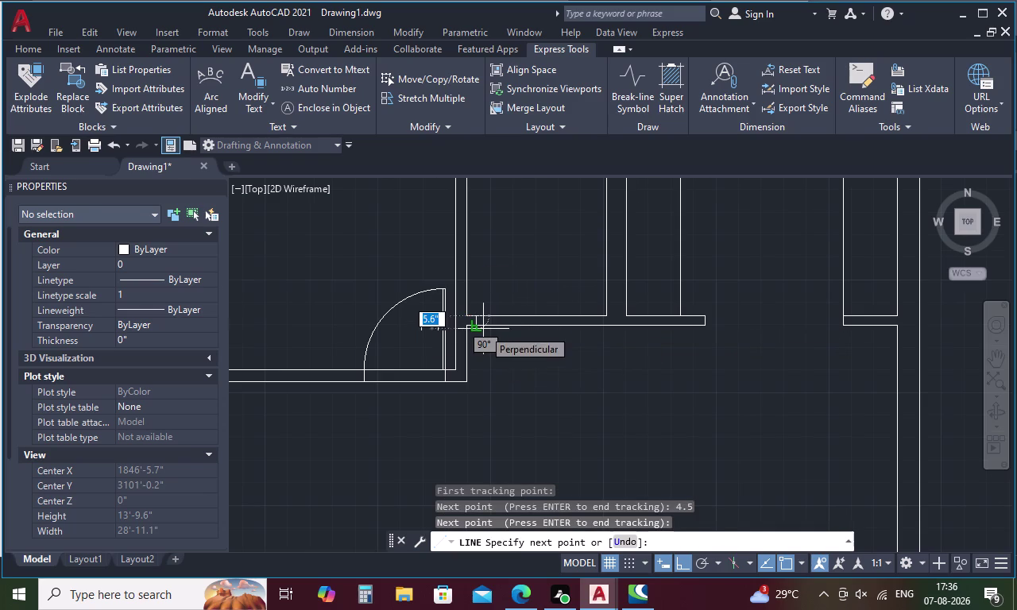
scroll(up, 3)
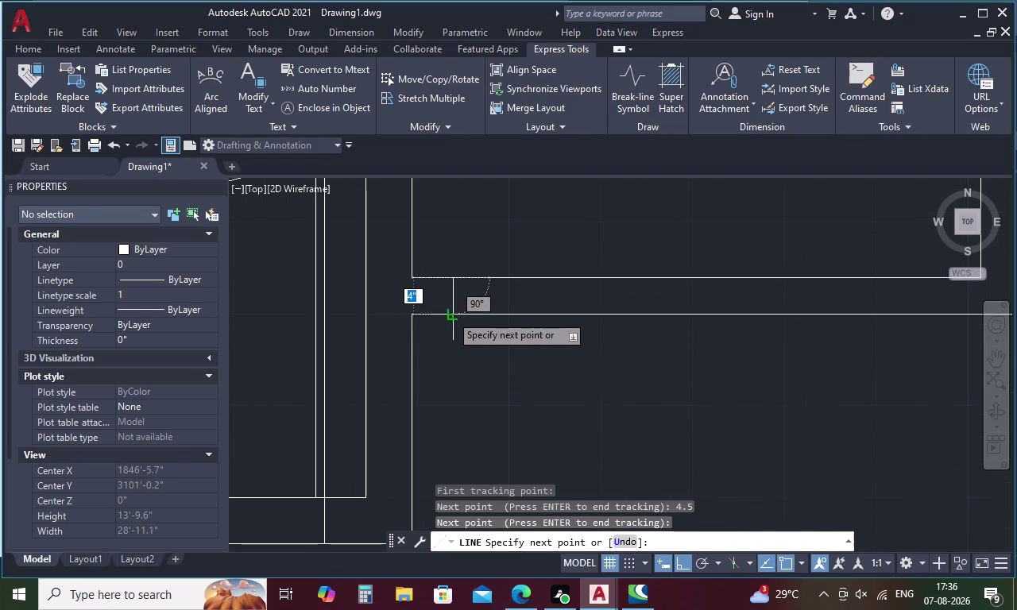
click(450, 315)
key(Escape)
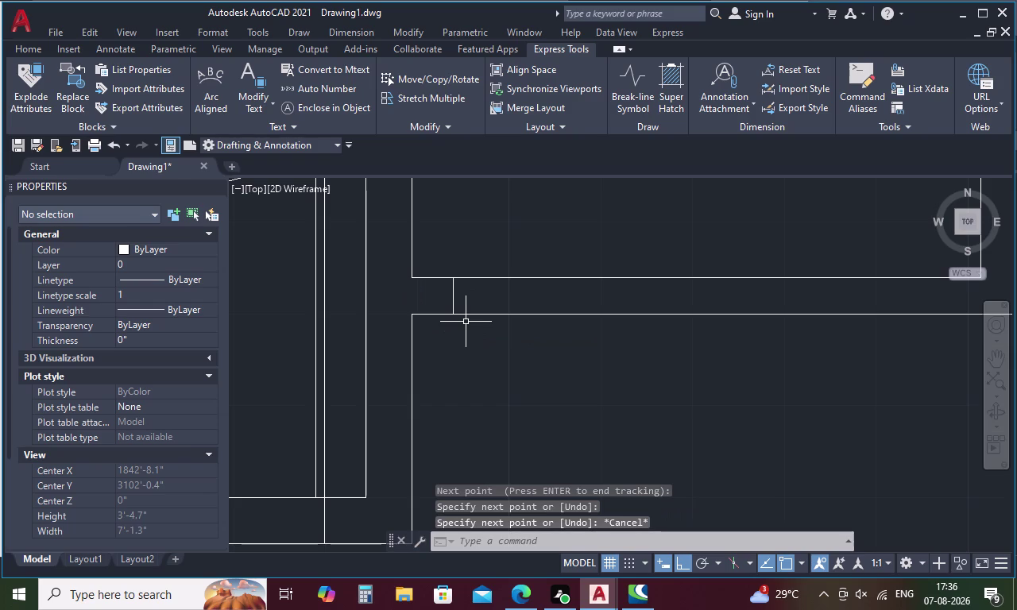
Offset the jamb line 2'6" to the right to outline the opening.
text(O)
key(space)
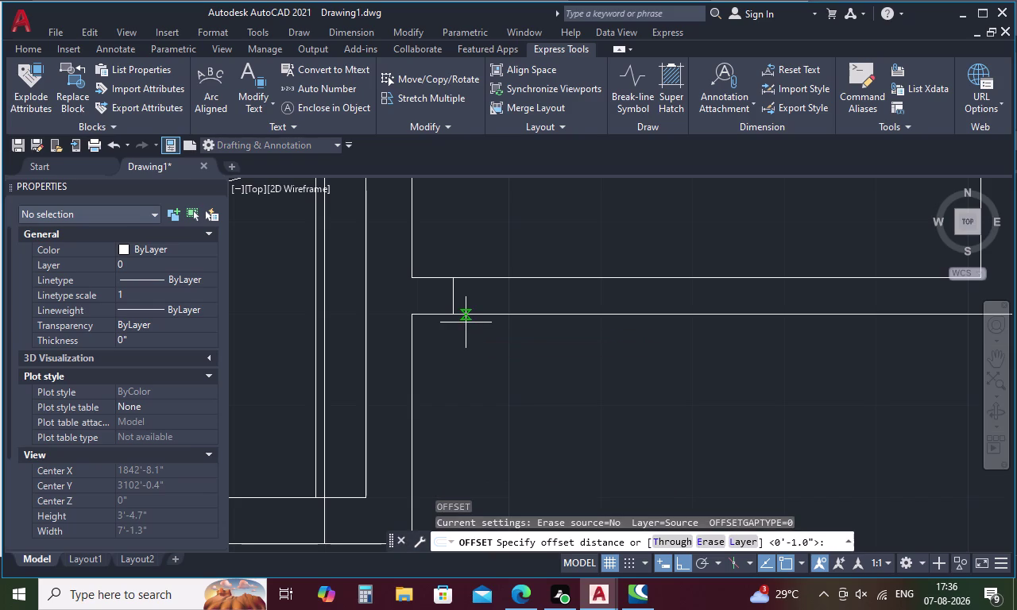
key(2)
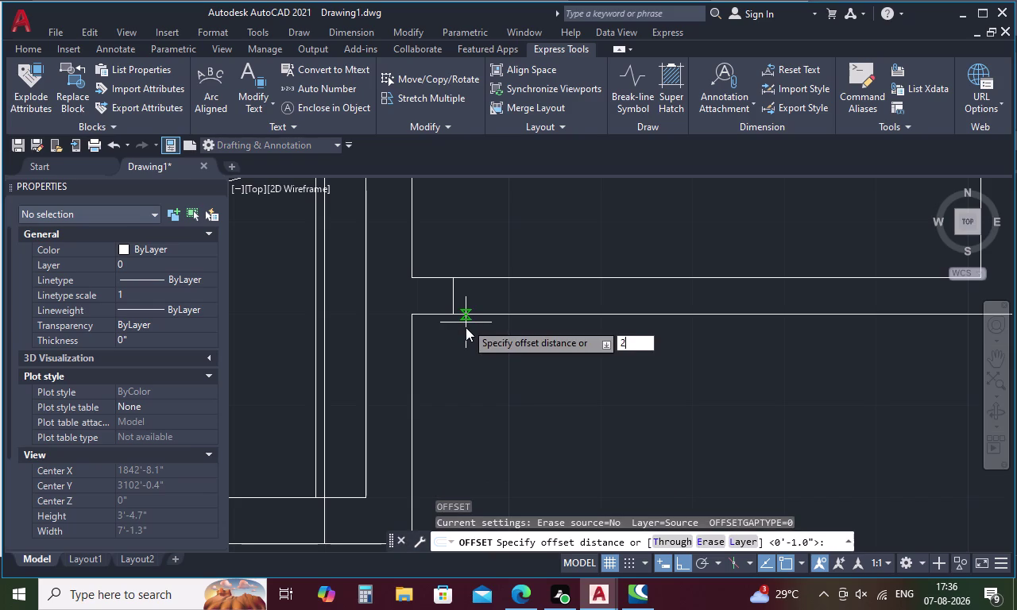
key(apostrophe)
text(6)
text(")
key(space)
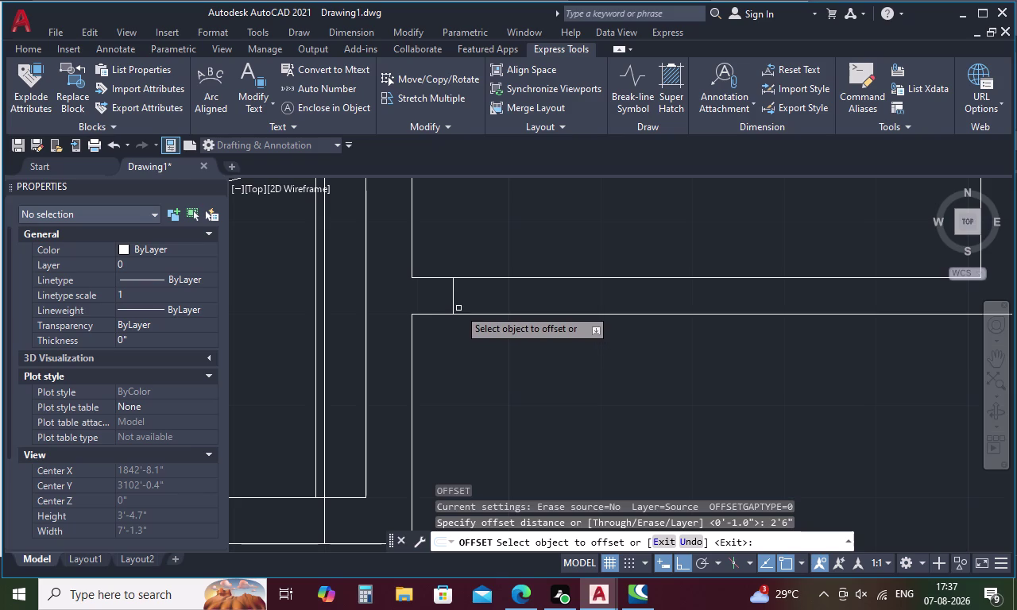
click(454, 294)
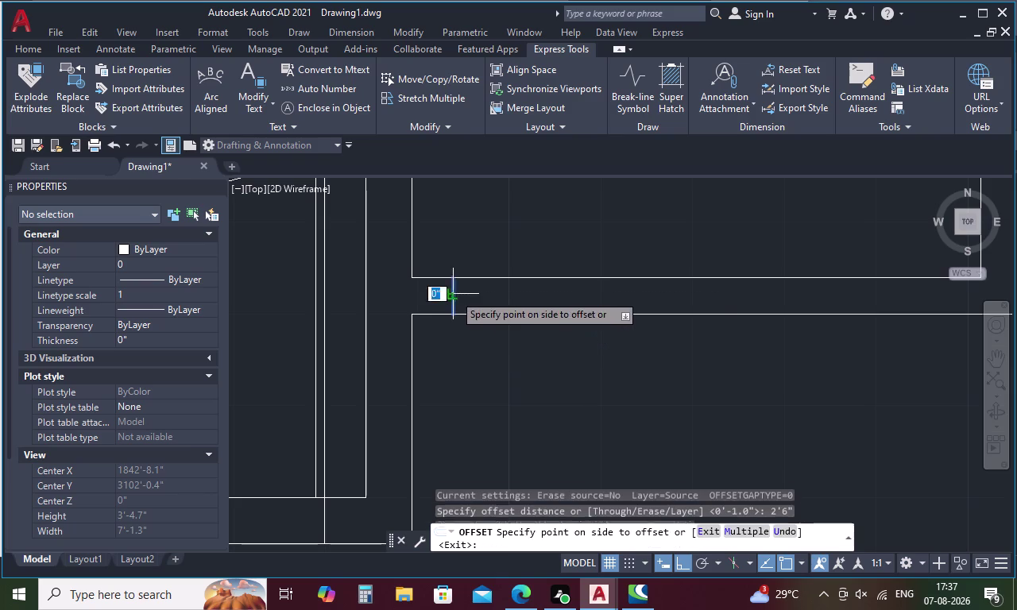
click(521, 298)
scroll(down, 3)
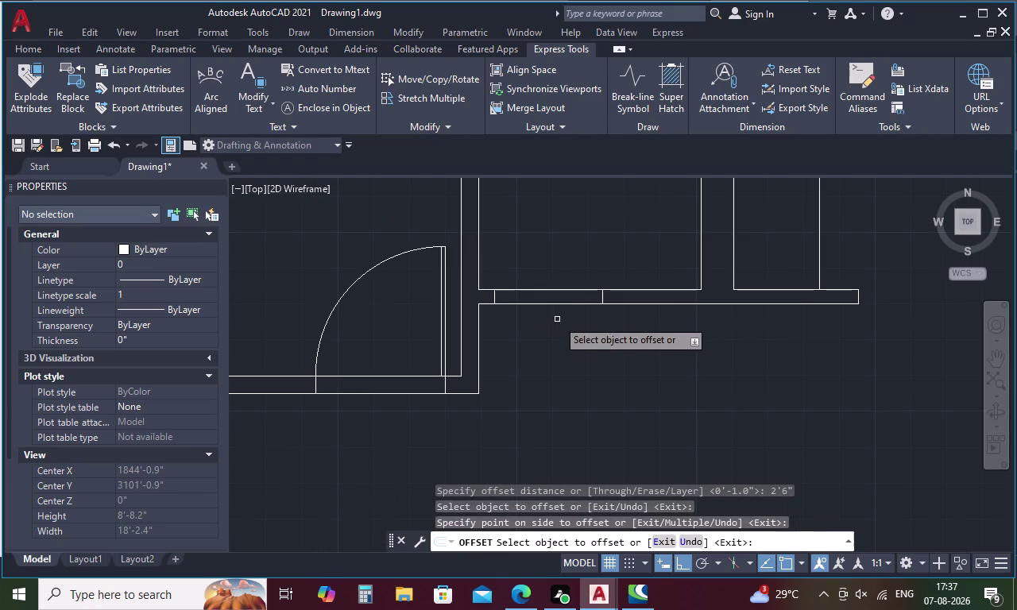
key(Escape)
text(L)
key(space)
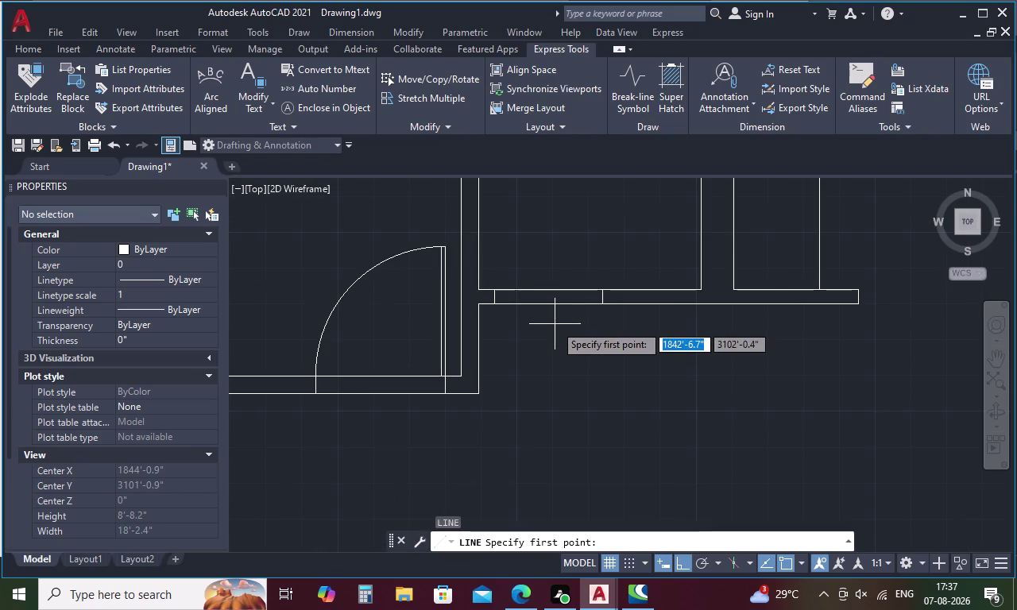
Draw a 2'6" door leaf line upward from the opening jamb.
scroll(up, 3)
click(494, 290)
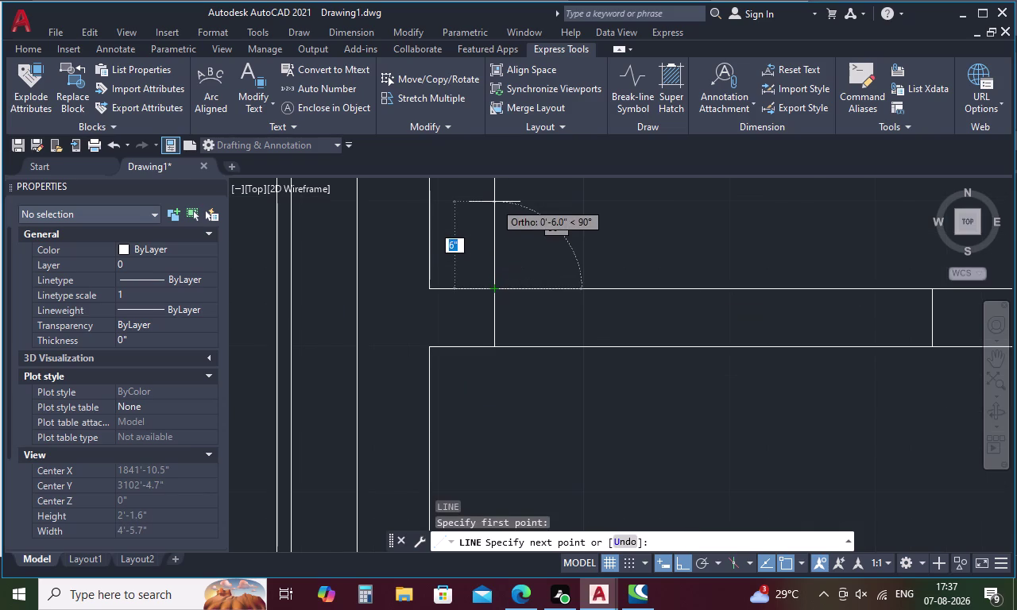
text(2'6)
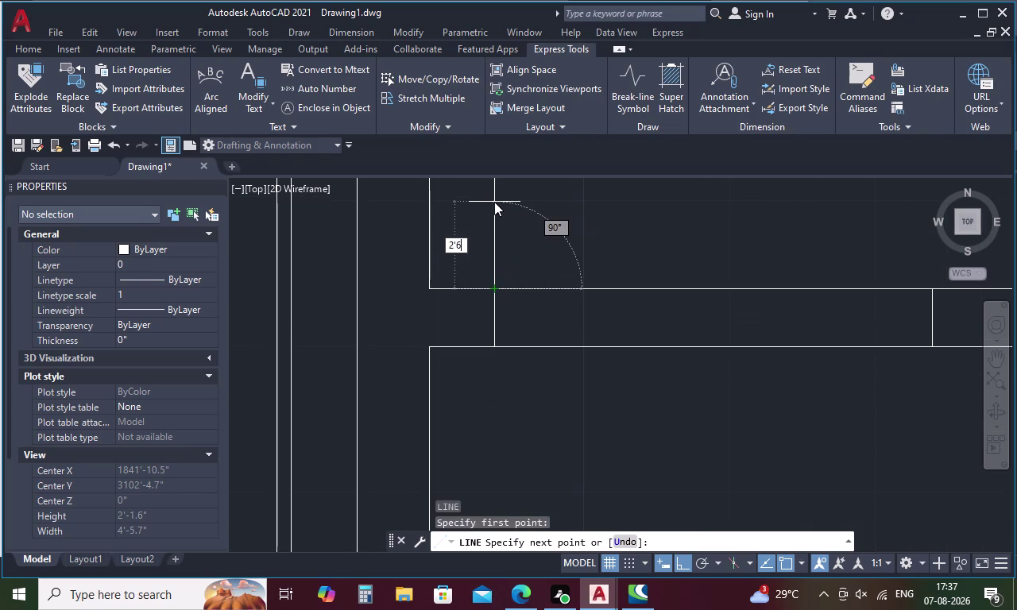
text(")
key(space)
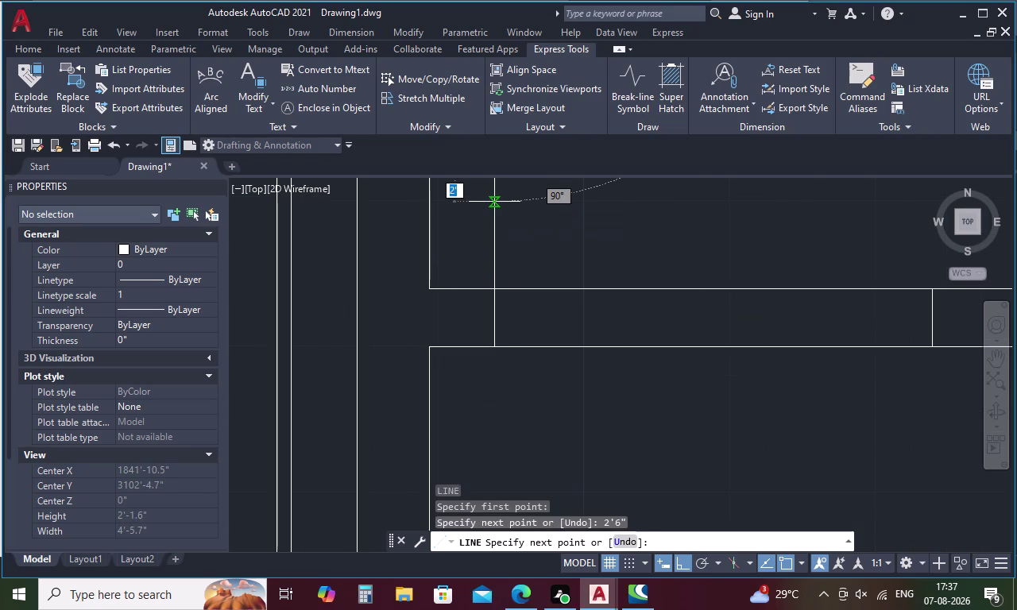
key(Escape)
scroll(down, 3)
middle_drag(495, 218, 501, 346)
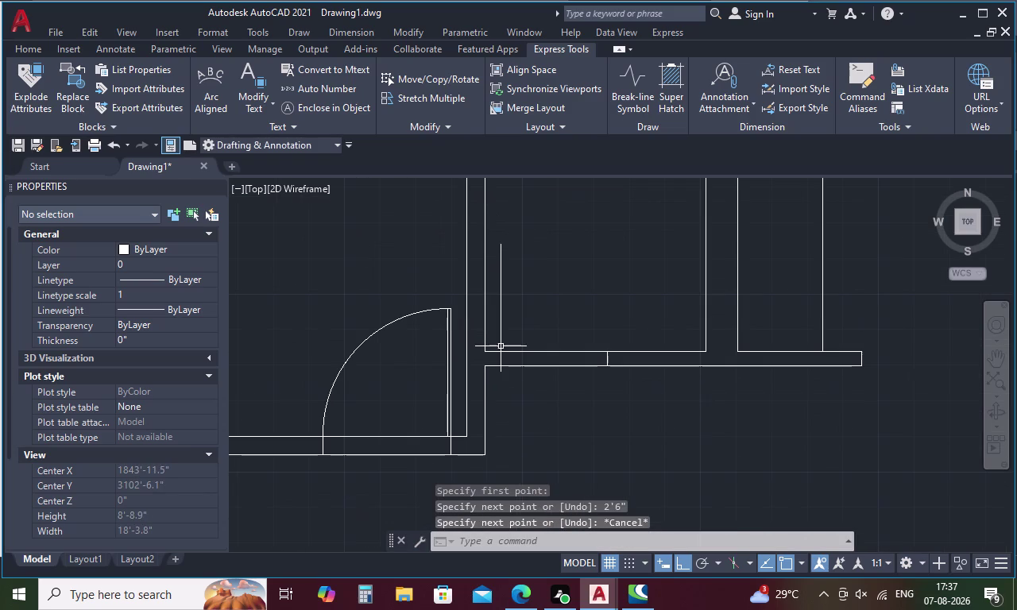
Offset the door leaf by 1 to give it thickness.
key(o)
key(space)
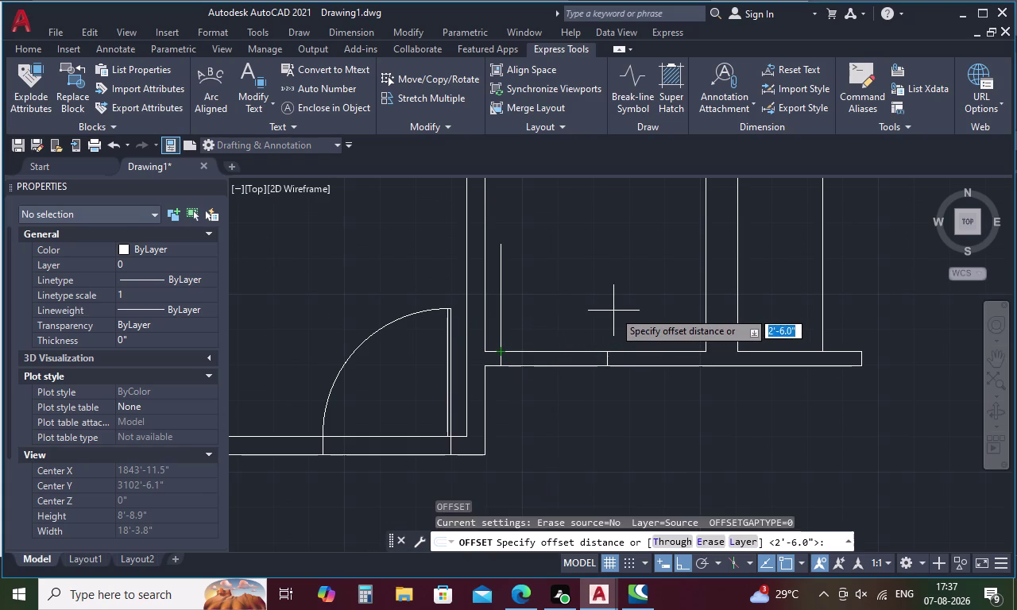
key(1)
key(space)
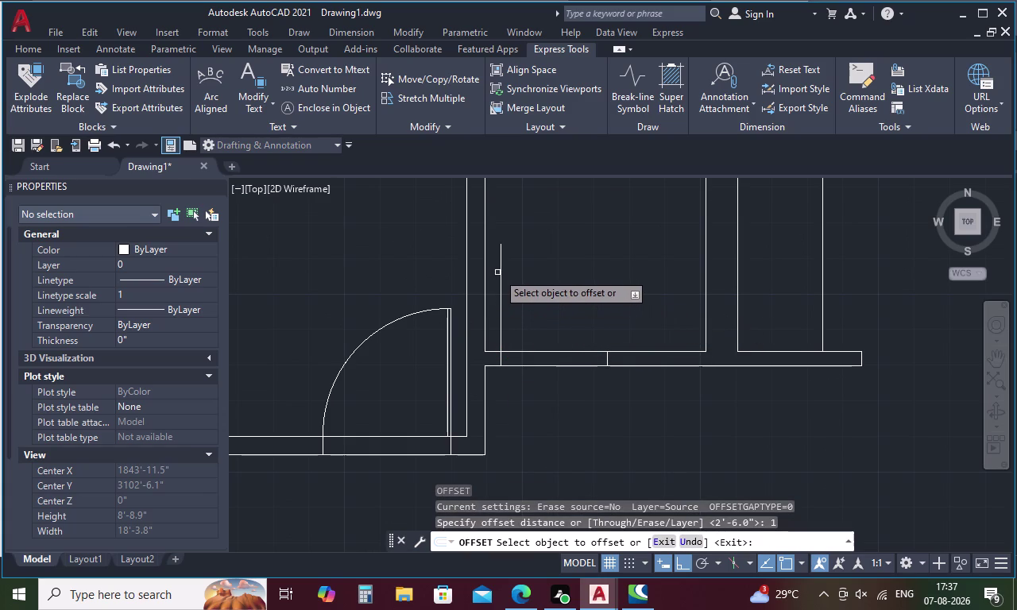
click(500, 269)
click(576, 275)
key(Escape)
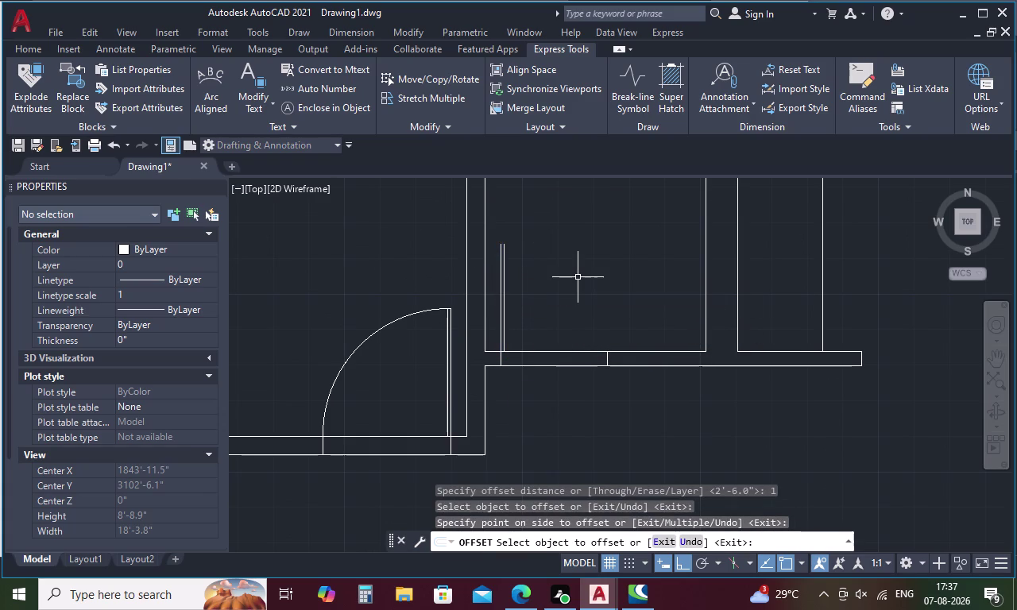
Draw a three-point swing arc from the leaf's top to the far jamb.
text(A)
key(space)
scroll(up, 3)
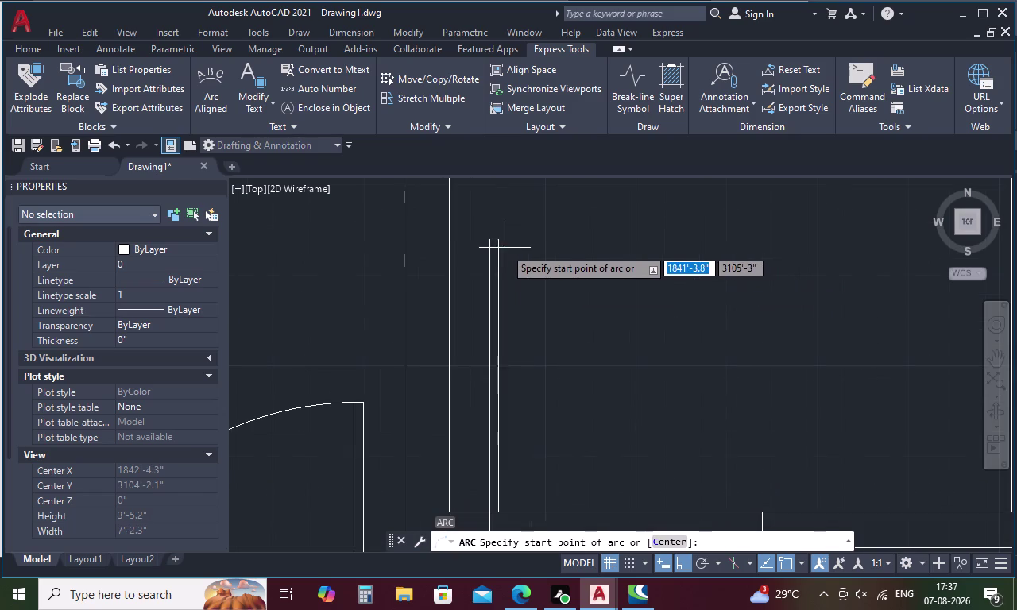
click(486, 239)
click(503, 243)
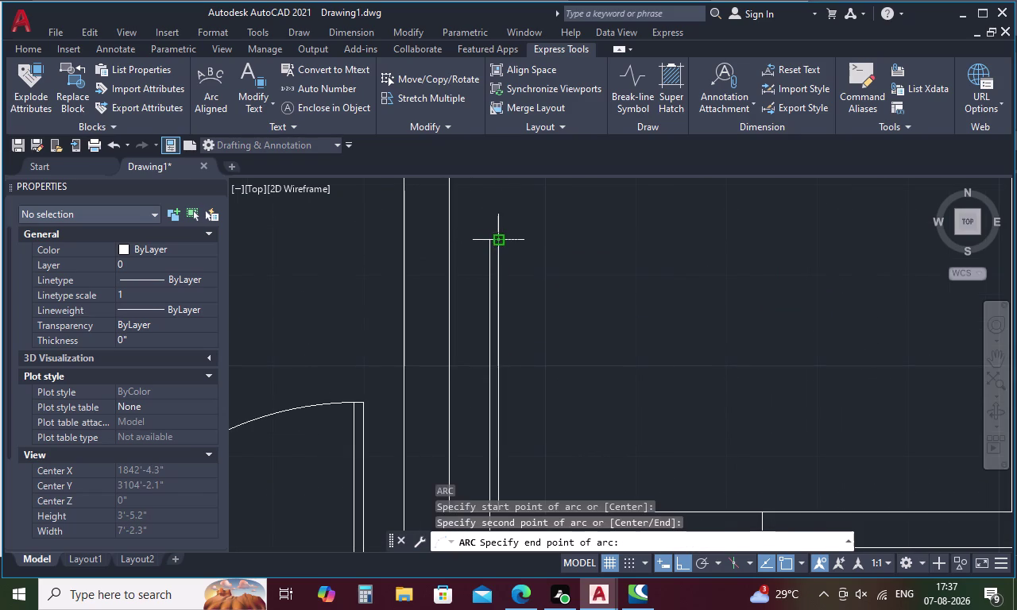
scroll(down, 3)
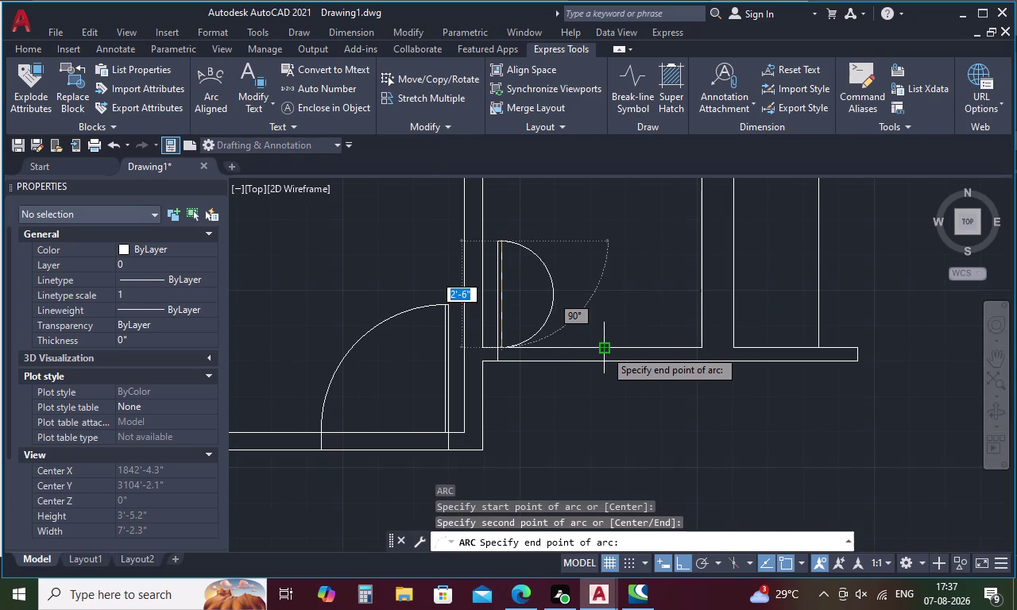
scroll(up, 3)
click(597, 364)
scroll(down, 3)
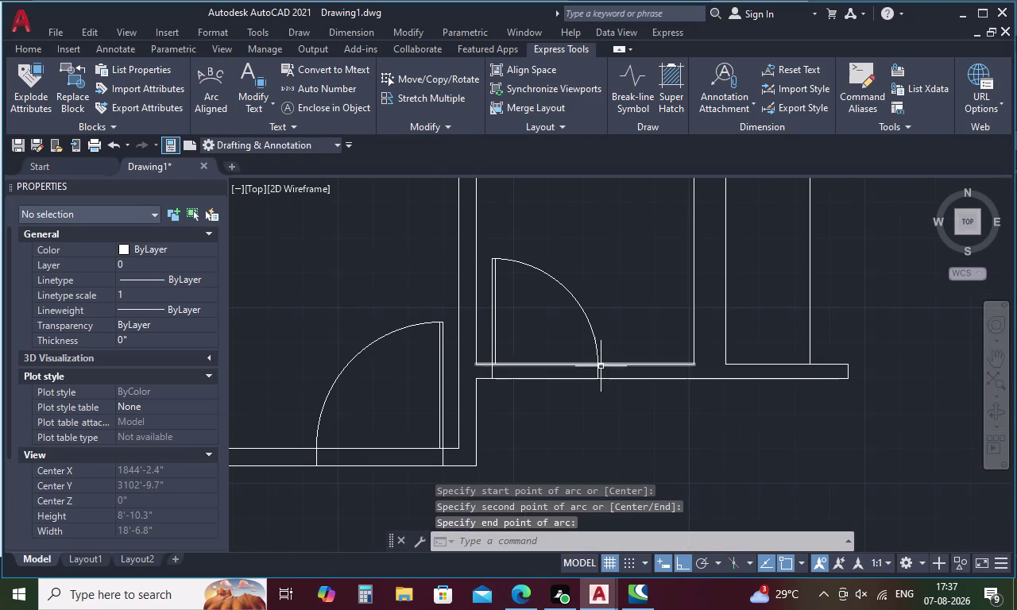
key(Escape)
scroll(down, 3)
middle_drag(601, 391, 594, 379)
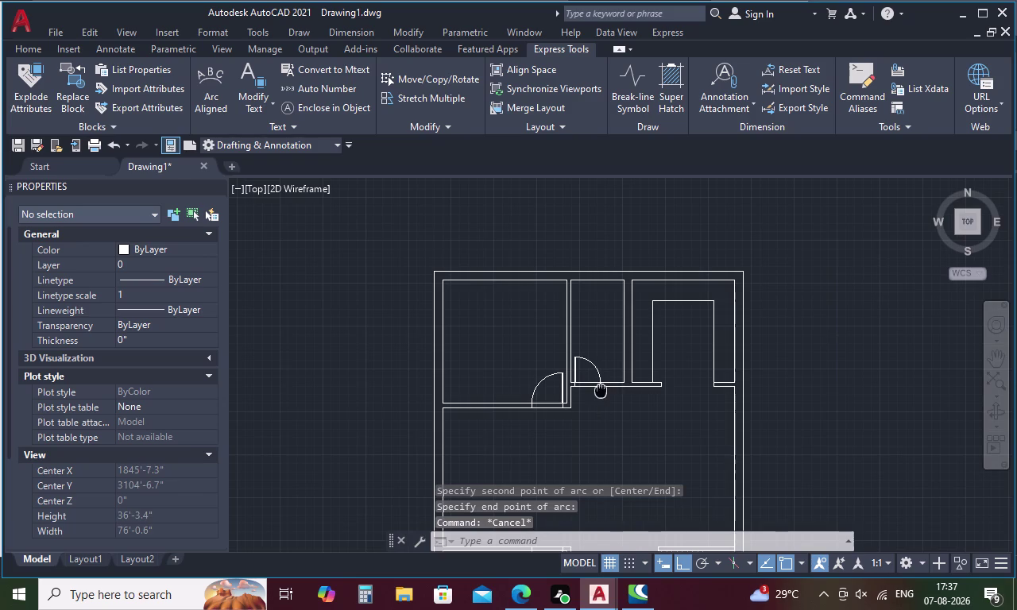
middle_drag(594, 379, 574, 316)
Trim the wall lines inside the new door opening with TR.
text(TR)
key(space)
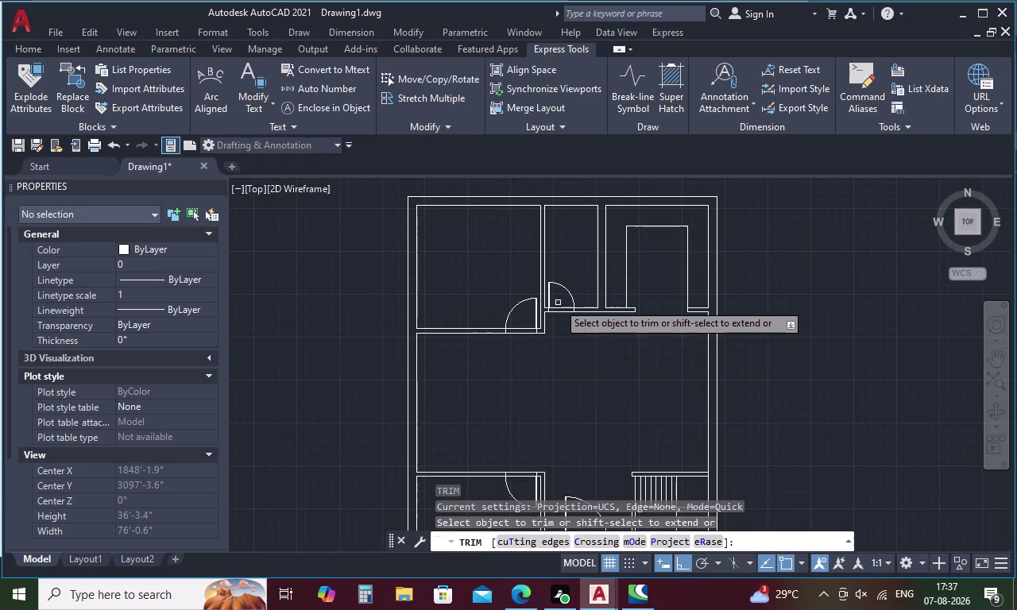
scroll(up, 3)
drag(559, 302, 551, 343)
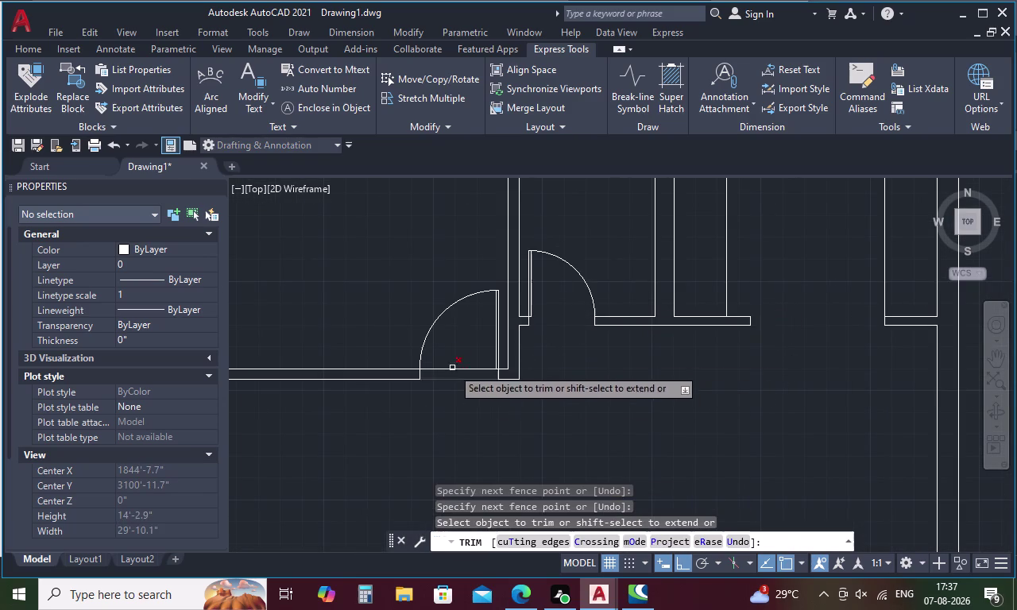
drag(452, 361, 444, 428)
scroll(down, 3)
middle_drag(448, 420, 450, 393)
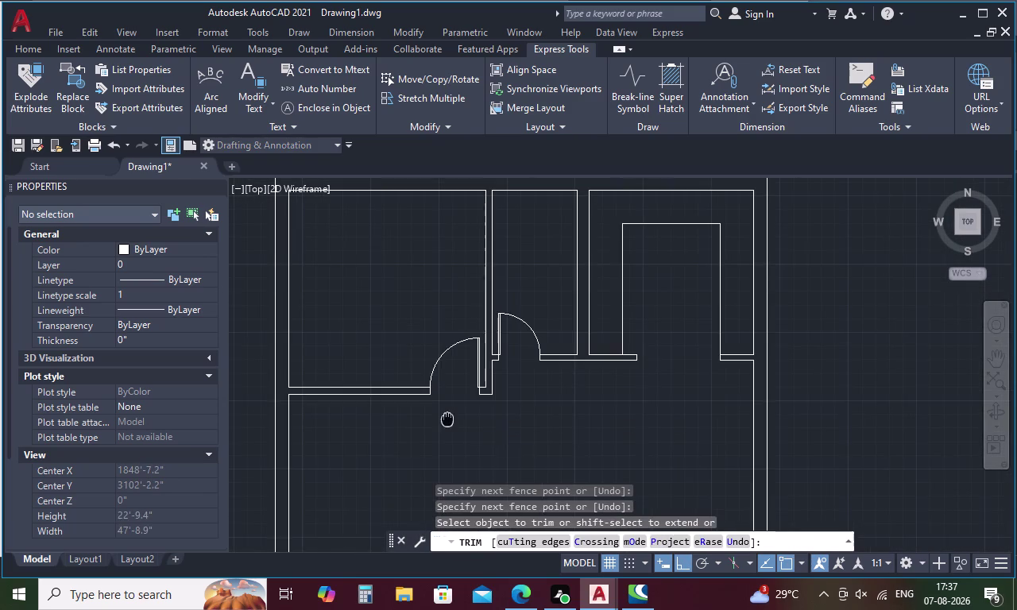
middle_drag(450, 393, 489, 241)
scroll(down, 3)
Trim the remaining wall segments at the lower doorway and re-centre the plan.
drag(501, 405, 503, 404)
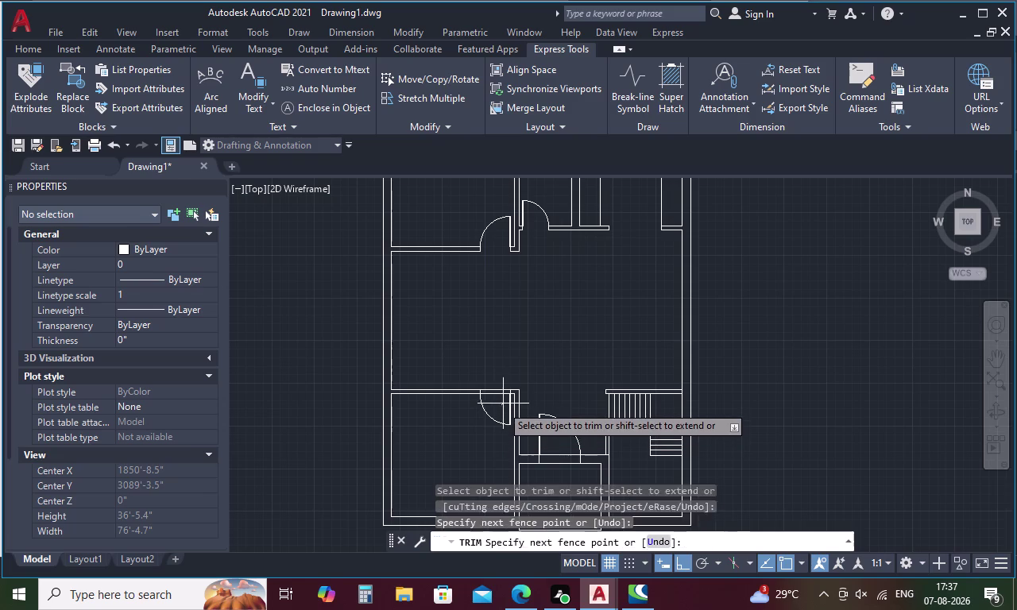
drag(503, 404, 504, 381)
drag(550, 446, 560, 478)
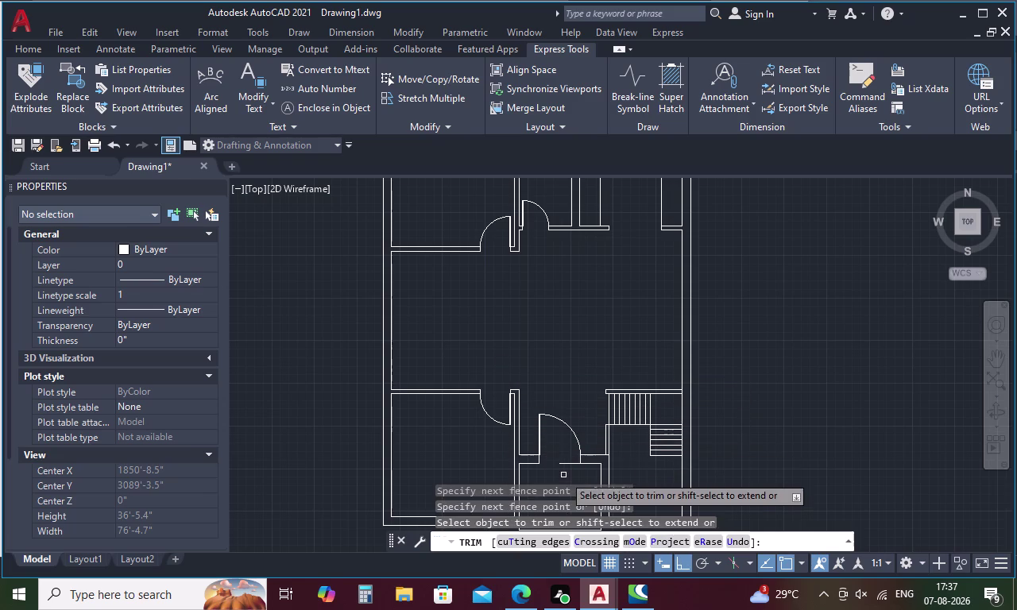
drag(567, 449, 566, 473)
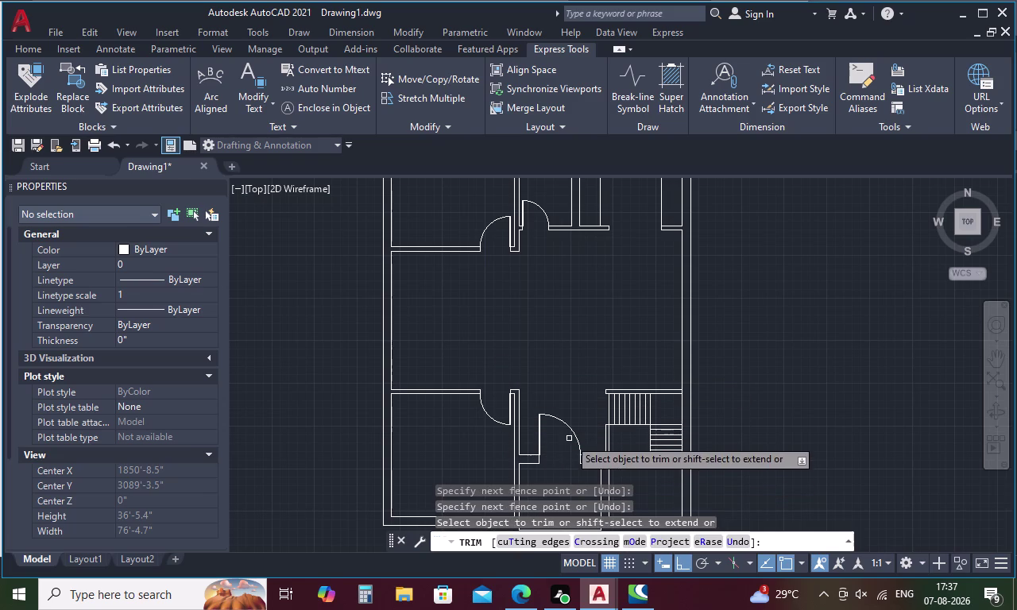
scroll(down, 3)
middle_drag(579, 382, 487, 393)
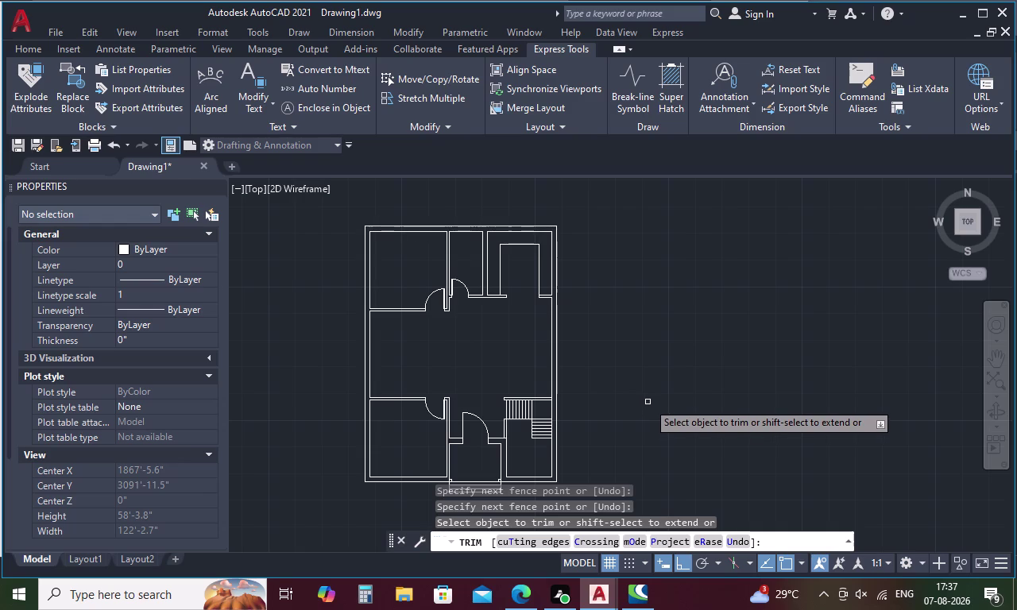
key(Escape)
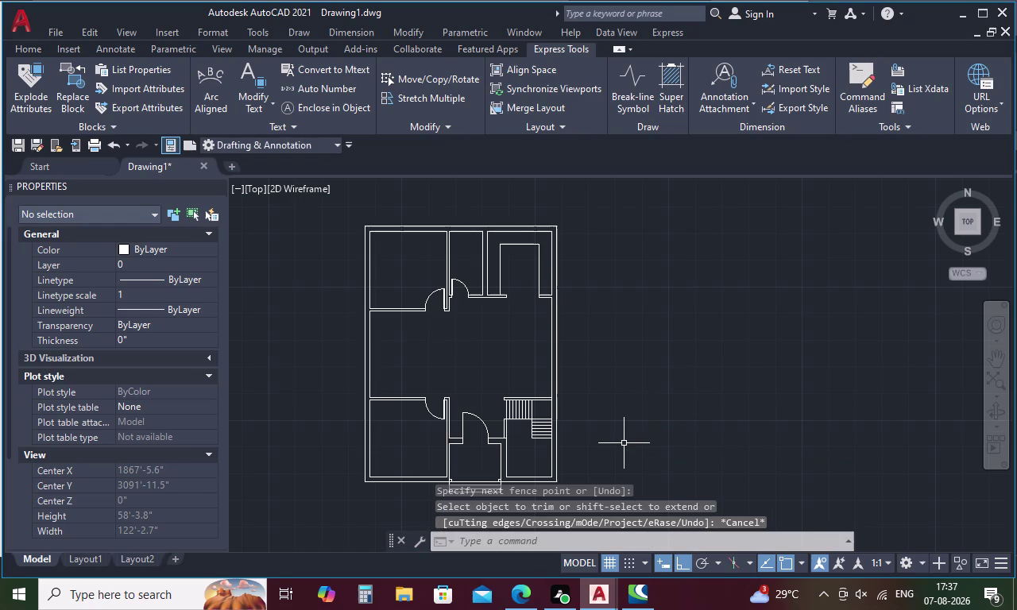
middle_drag(623, 443, 626, 333)
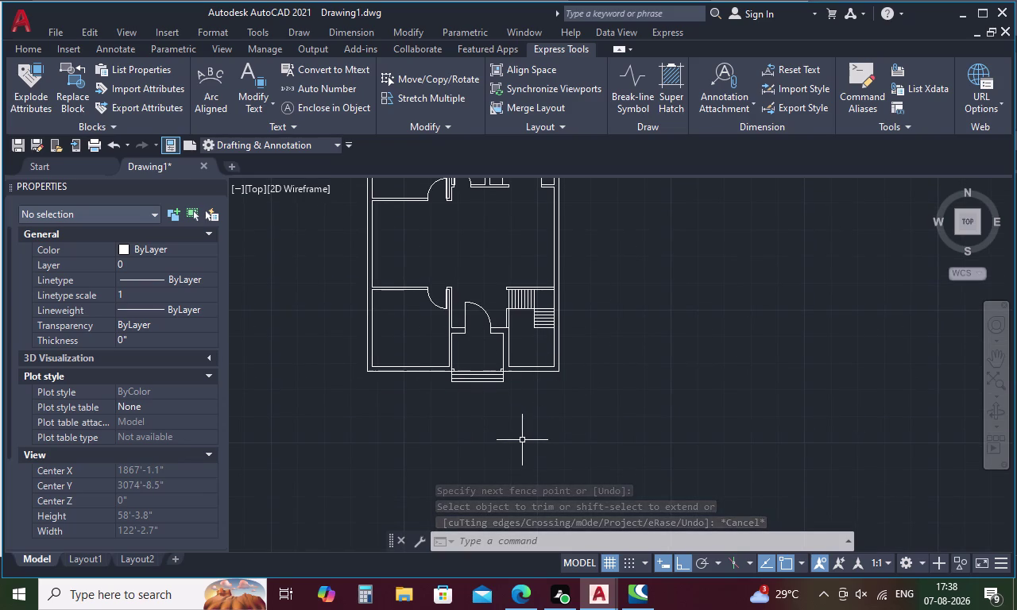
middle_drag(547, 393, 534, 547)
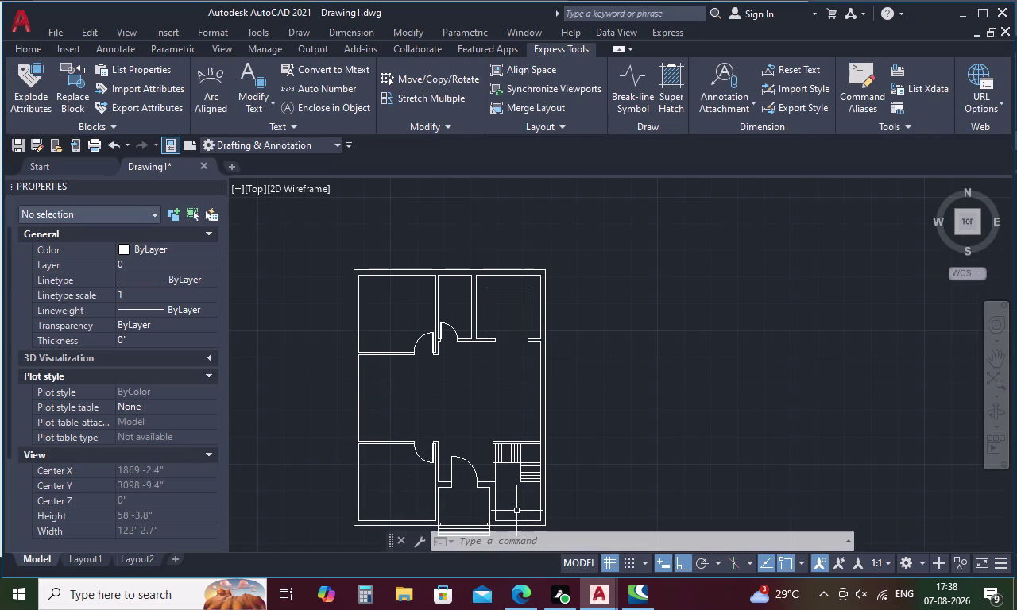
key(Escape)
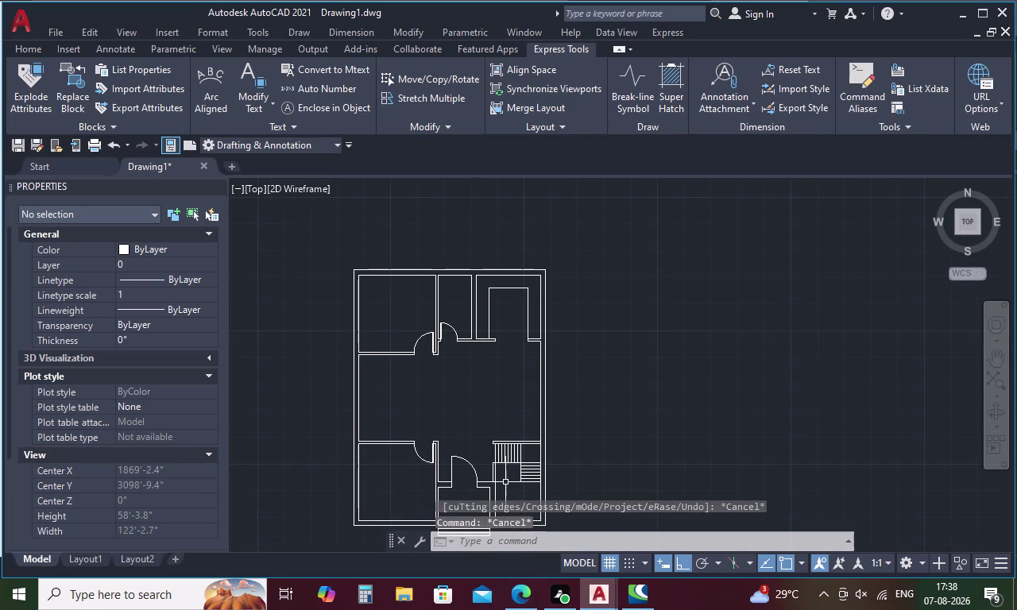
Draw a line across the right outer wall beside the central hall.
text(L)
key(space)
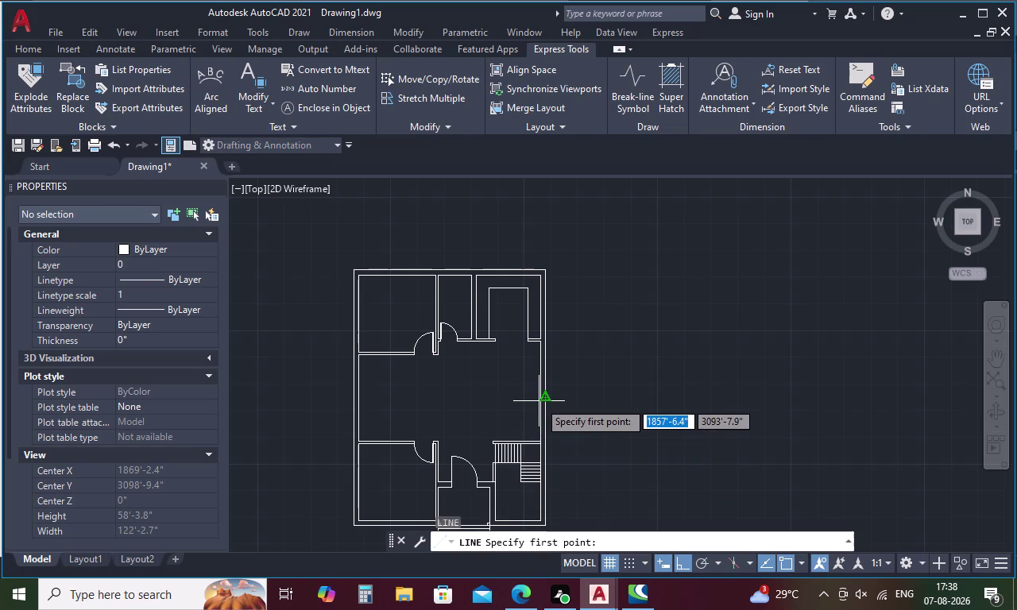
scroll(up, 3)
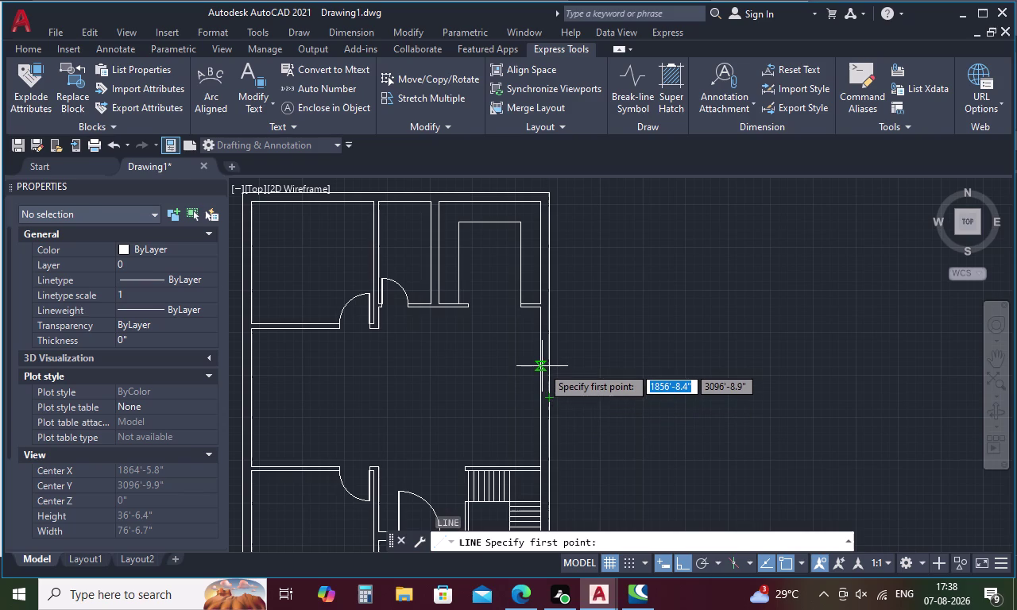
middle_drag(526, 423, 532, 359)
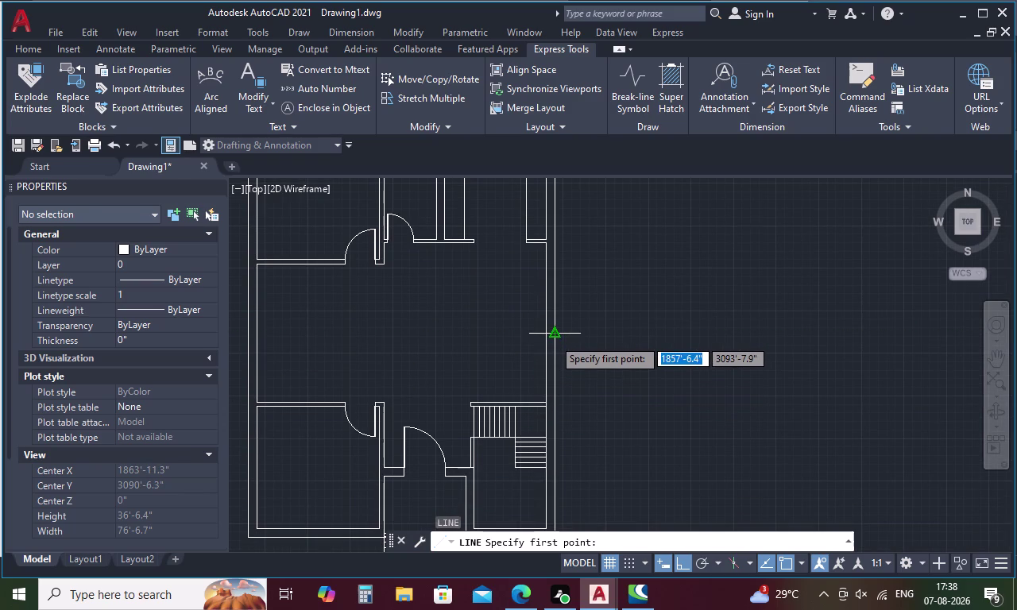
click(553, 338)
scroll(up, 3)
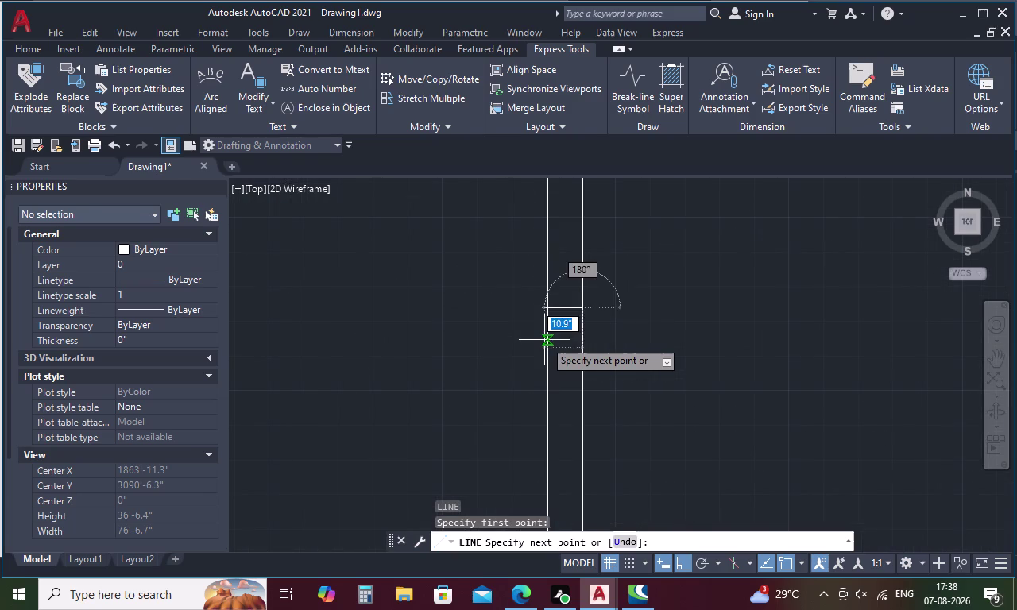
click(551, 309)
key(Escape)
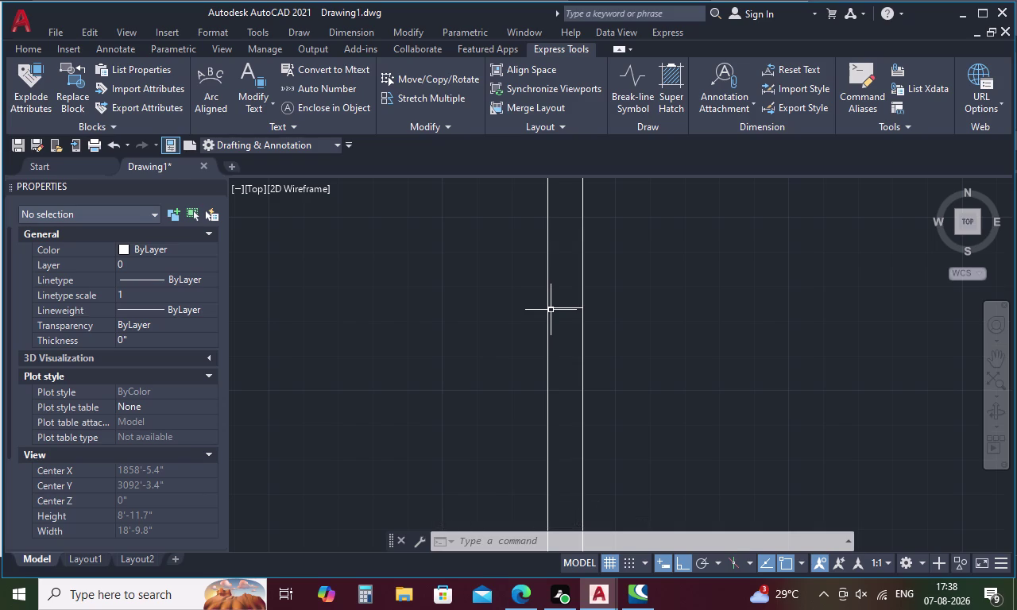
Offset the cross line 2' to each side.
key(Escape)
key(o)
key(space)
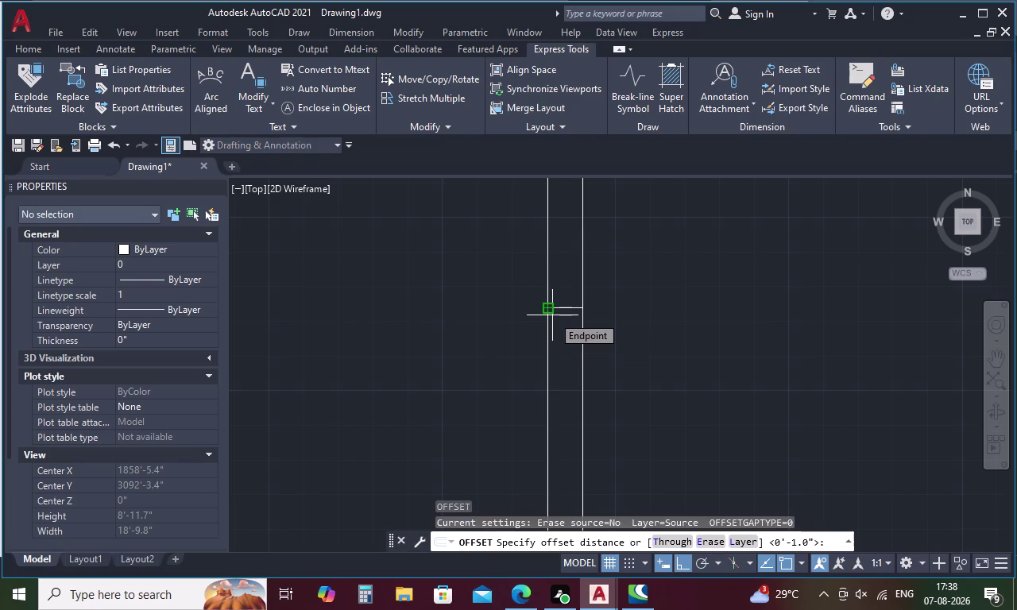
text(2')
key(space)
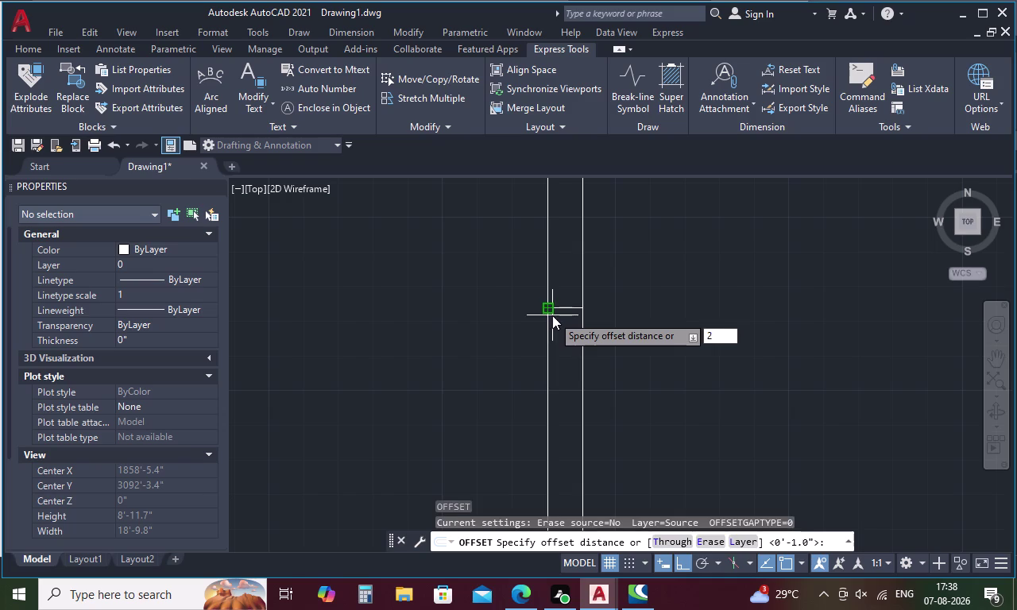
click(571, 308)
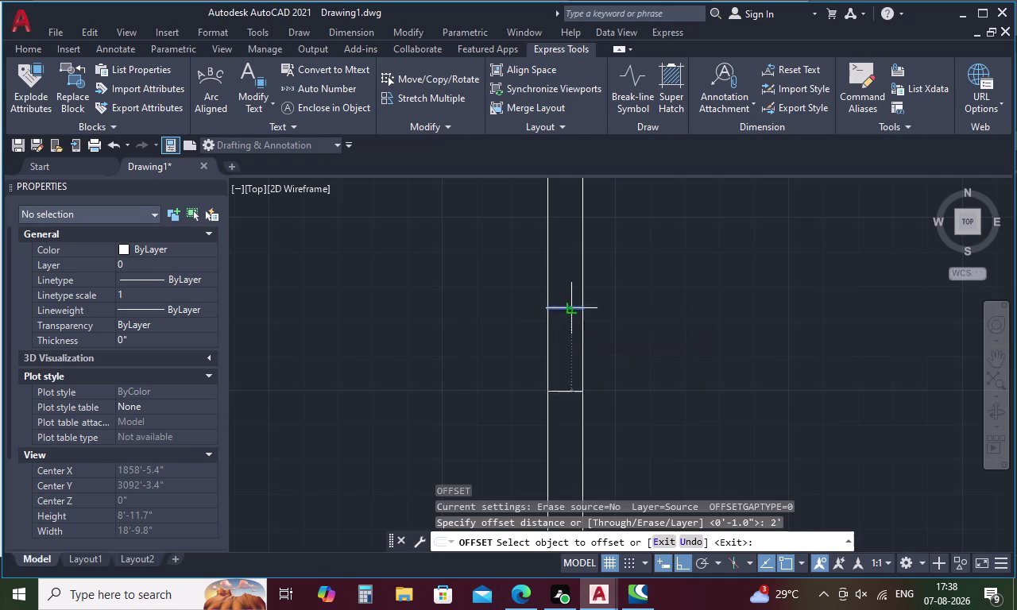
click(564, 271)
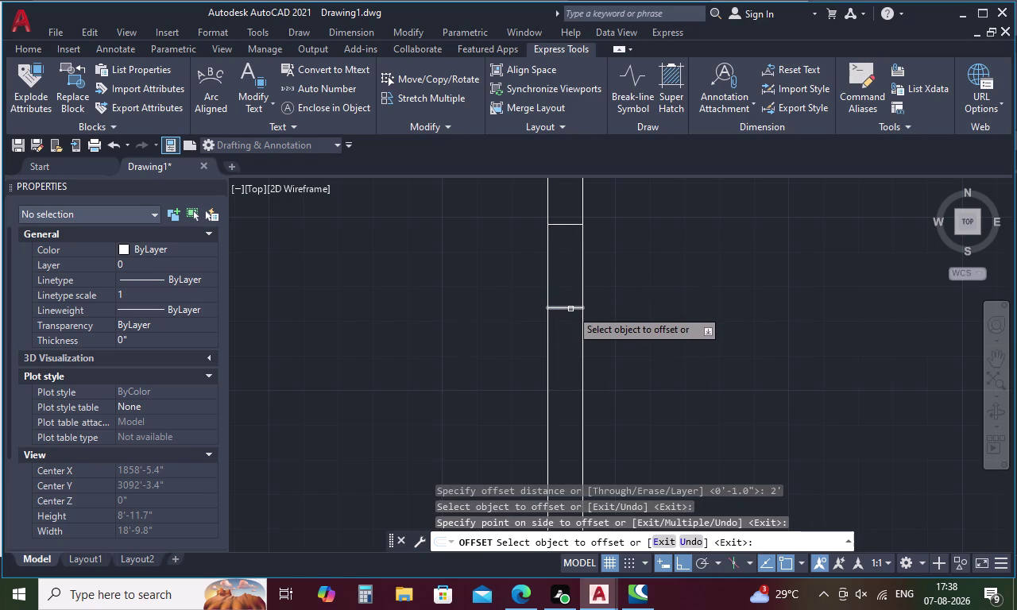
click(570, 309)
click(571, 412)
key(Escape)
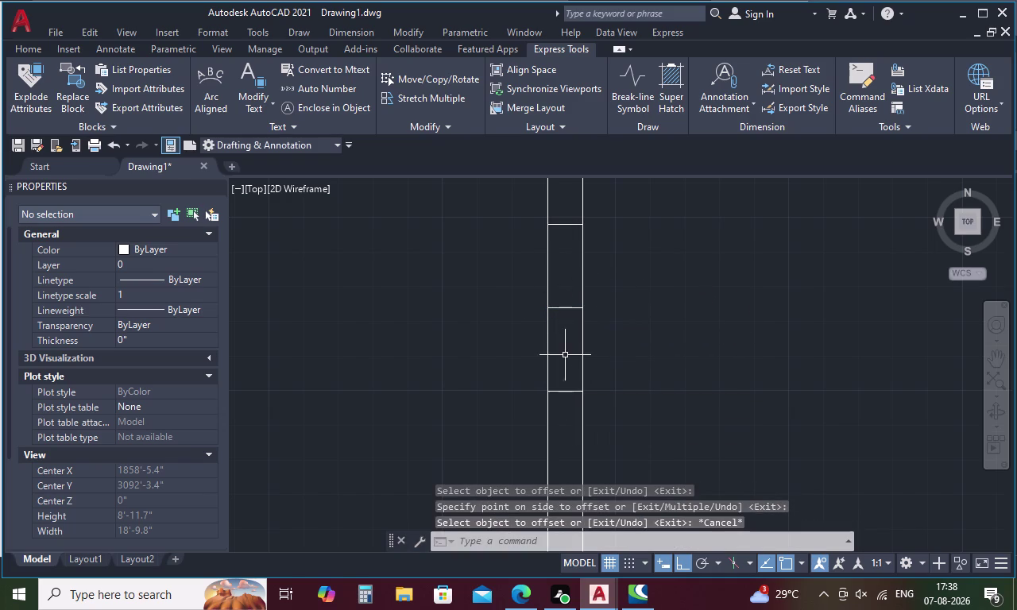
Draw a line spanning between the two offset cross lines.
text(L)
key(space)
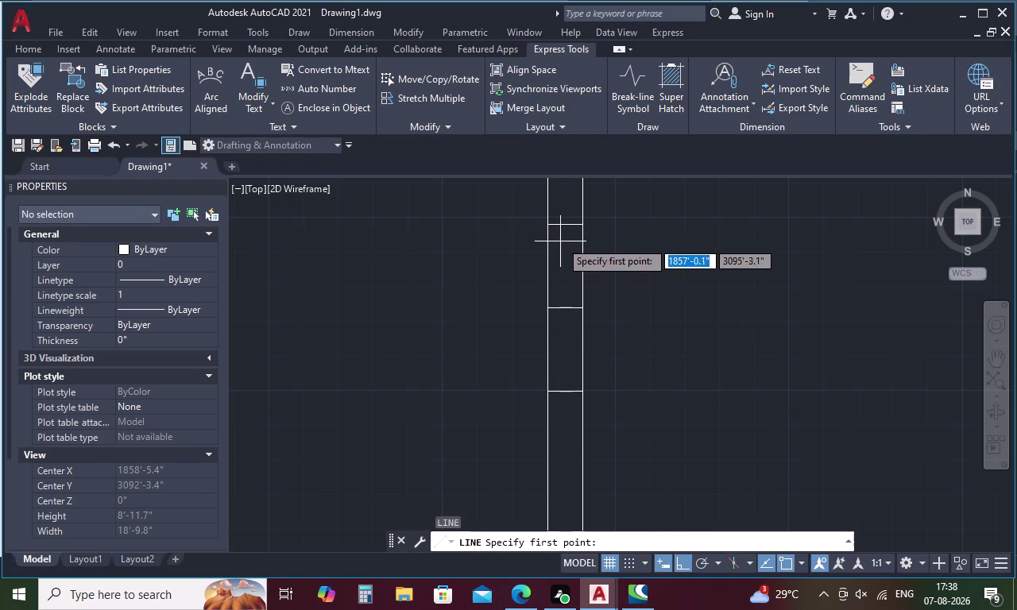
click(565, 226)
click(568, 386)
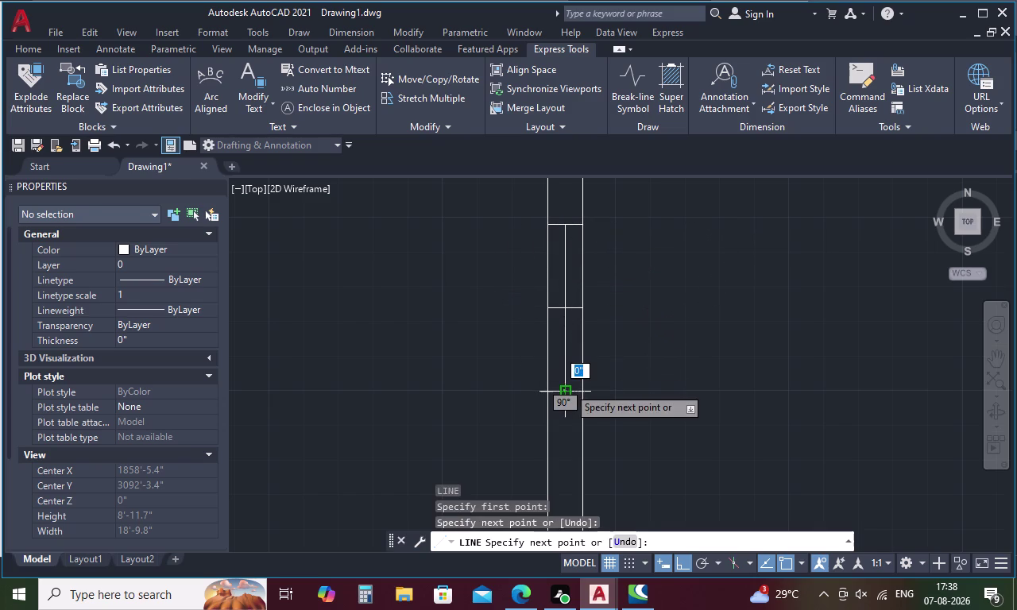
key(Escape)
Offset the spanning line by 1 twice to form the window's parallel lines.
key(o)
key(space)
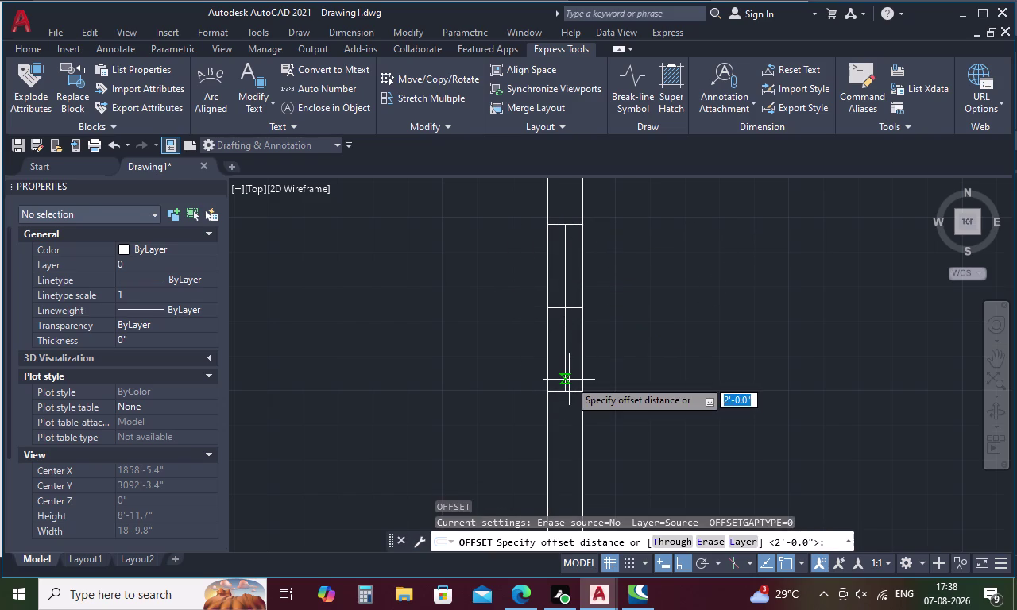
text(1)
key(space)
click(566, 318)
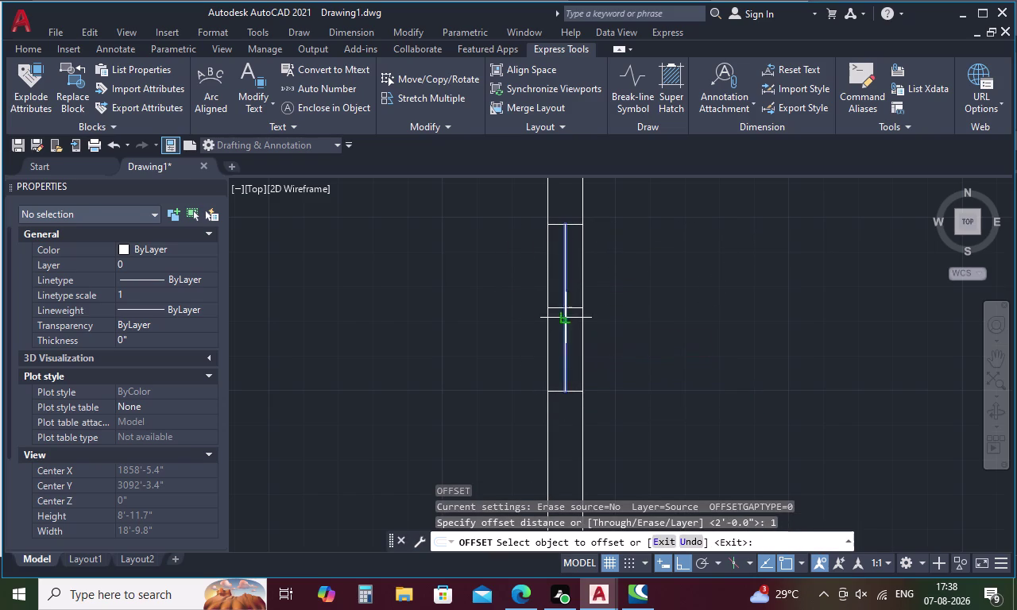
click(576, 315)
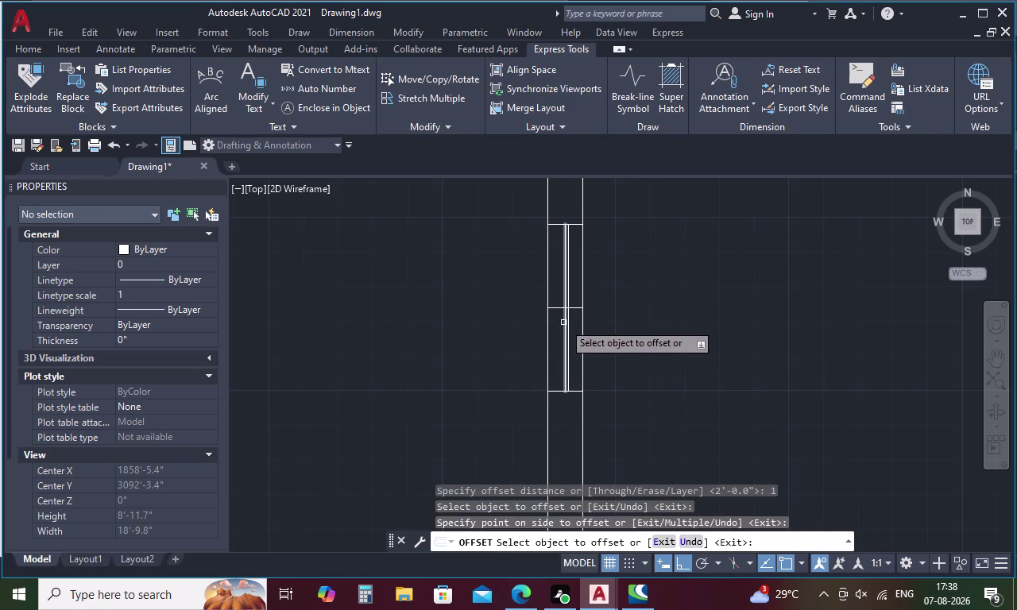
click(564, 319)
click(544, 323)
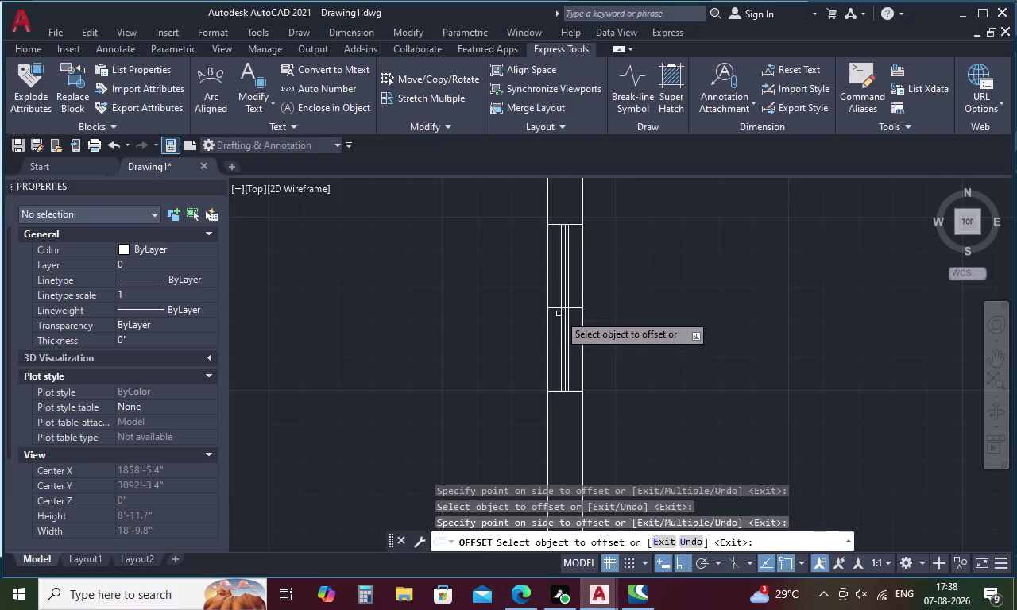
scroll(up, 3)
key(Escape)
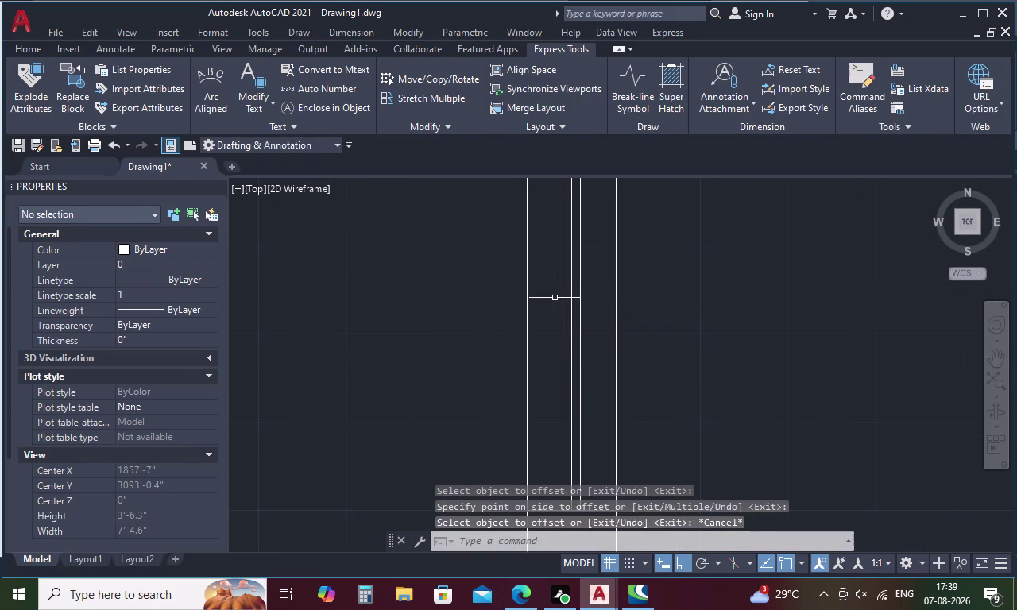
Erase the two leftover helper lines.
click(553, 299)
click(571, 317)
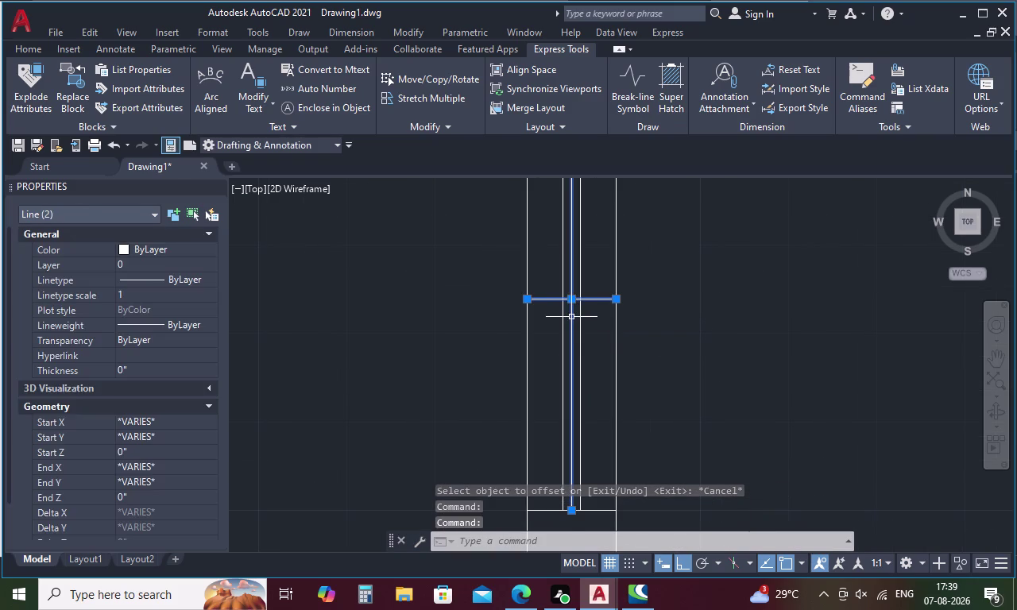
key(Delete)
scroll(down, 3)
scroll(down, 3)
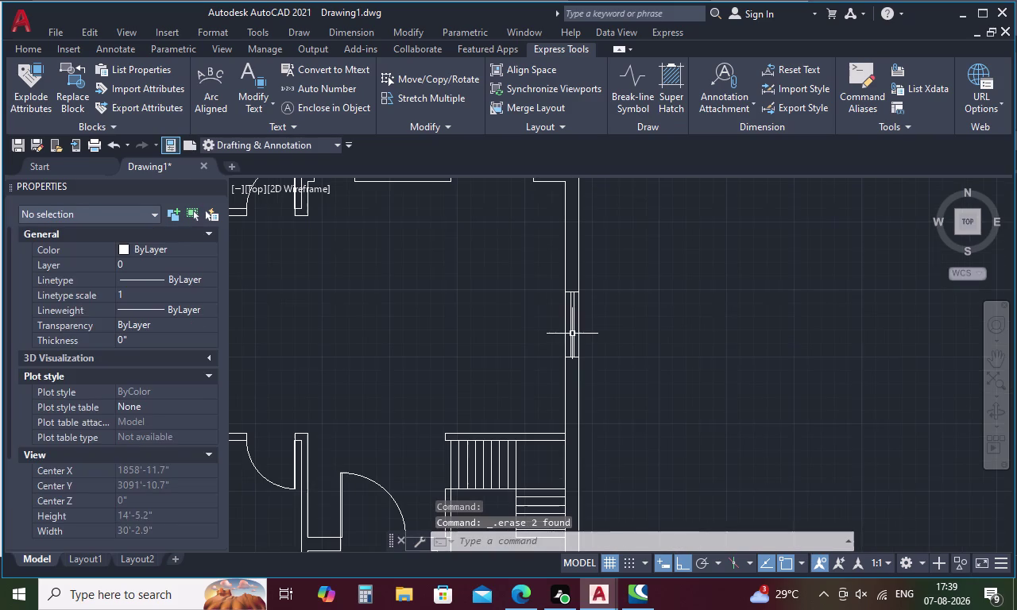
Select the four lines of the right-wall window.
scroll(up, 3)
drag(562, 304, 544, 336)
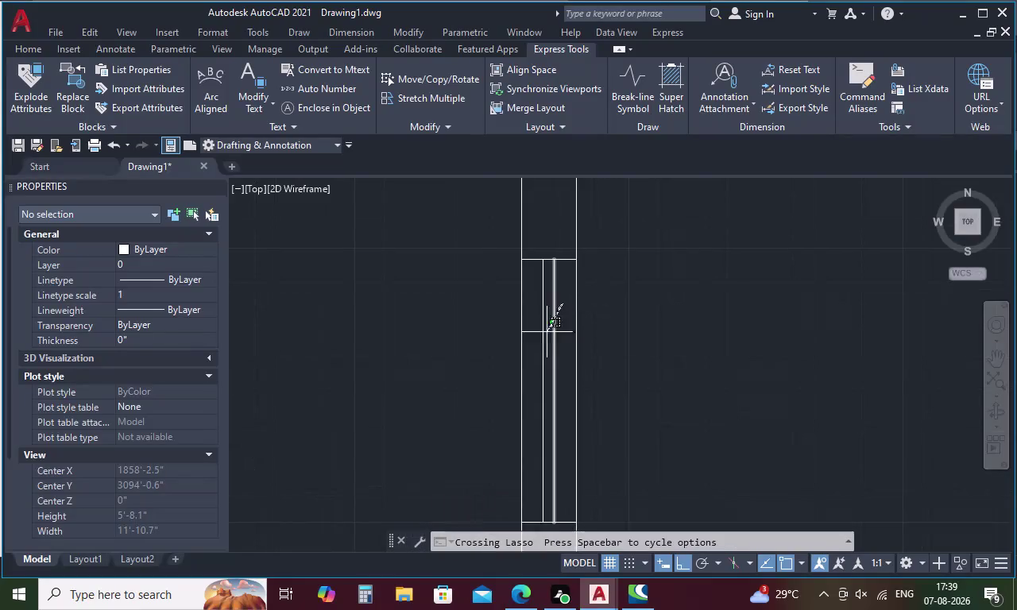
drag(544, 336, 539, 346)
click(529, 261)
scroll(down, 3)
scroll(up, 3)
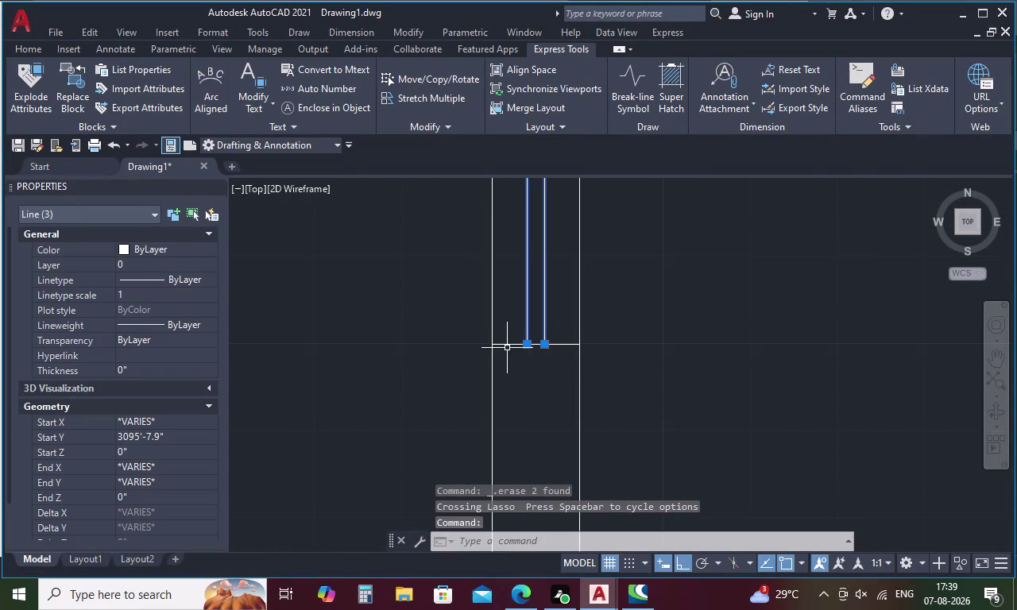
click(505, 343)
right_click(506, 343)
Copy the window frame into the left outer wall.
click(570, 351)
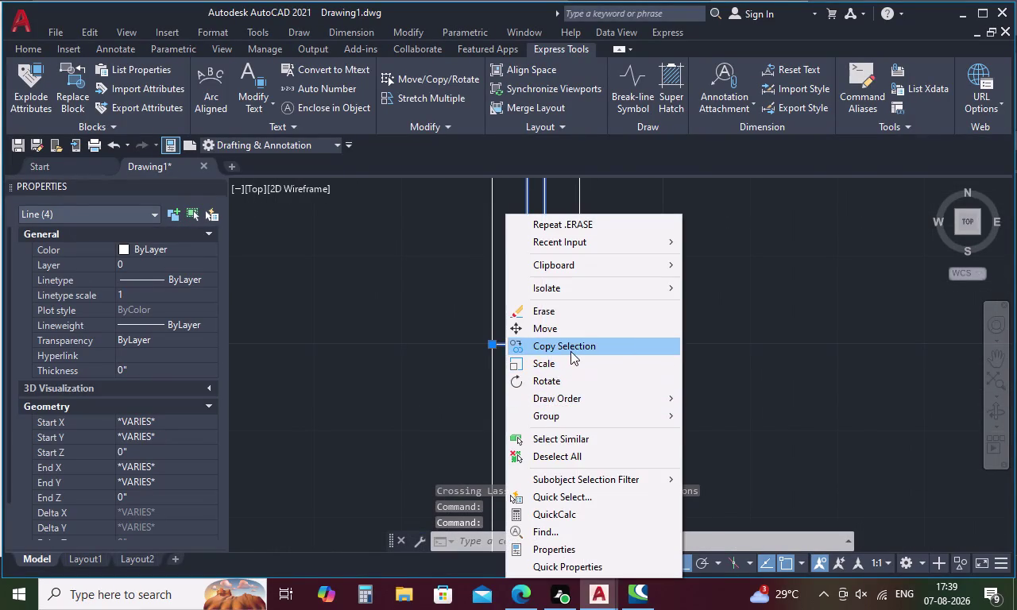
scroll(down, 3)
middle_drag(570, 356, 583, 482)
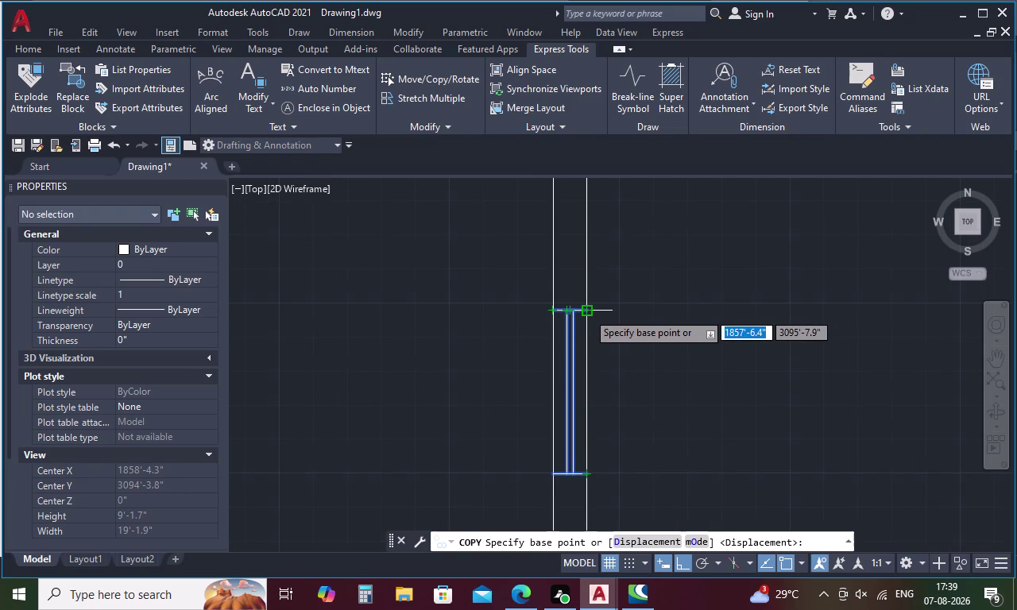
click(587, 313)
scroll(down, 3)
middle_drag(515, 308, 673, 354)
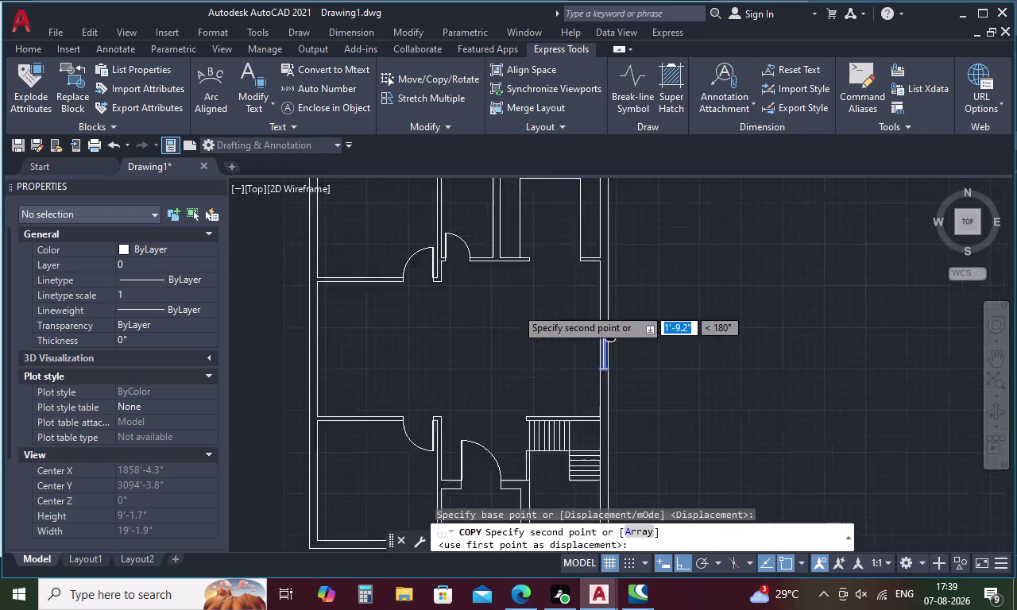
middle_drag(672, 354, 702, 362)
scroll(up, 3)
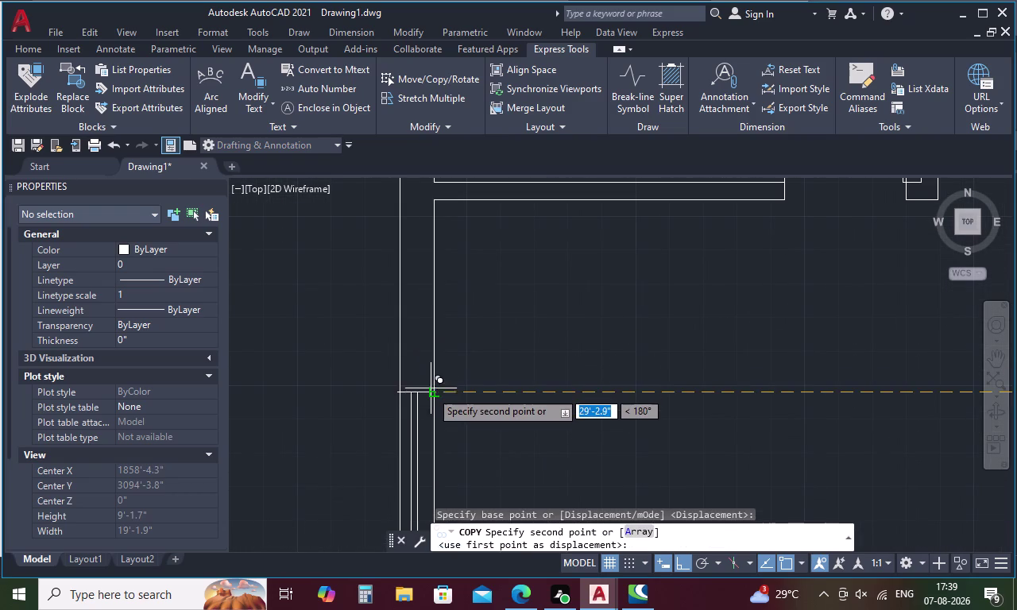
scroll(up, 3)
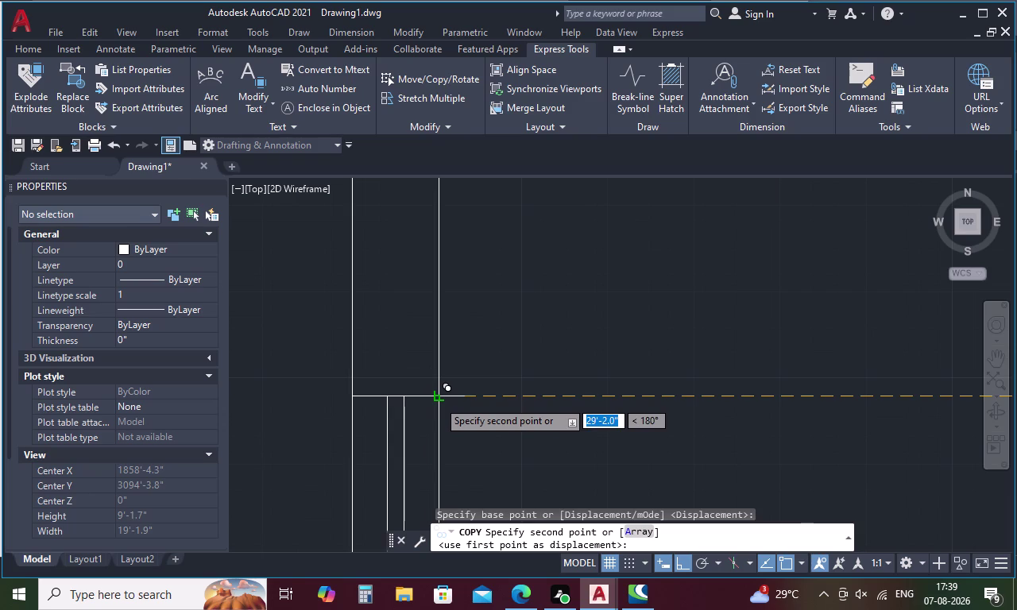
click(438, 400)
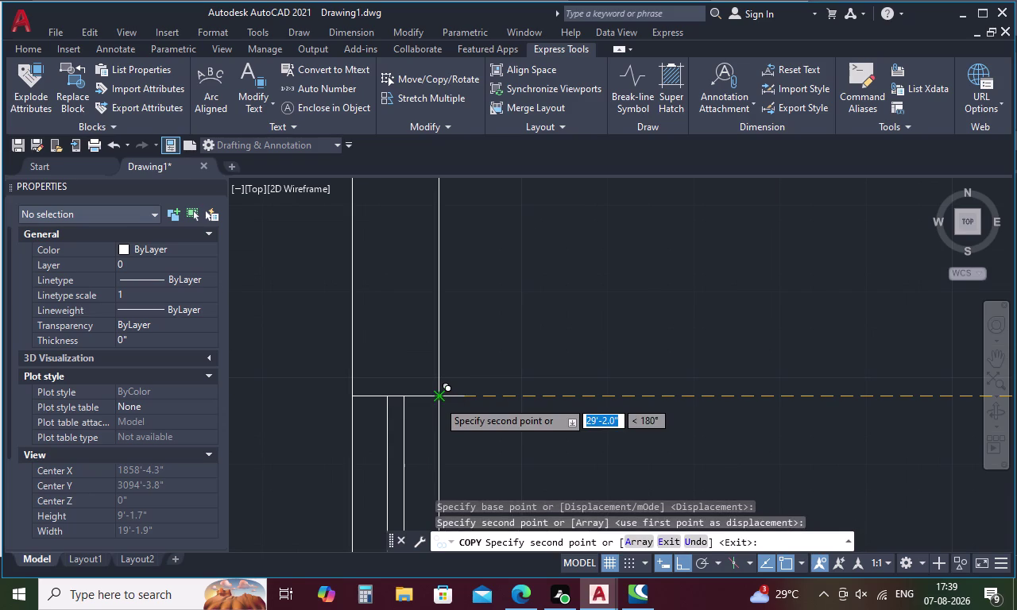
scroll(down, 3)
scroll(down, 3)
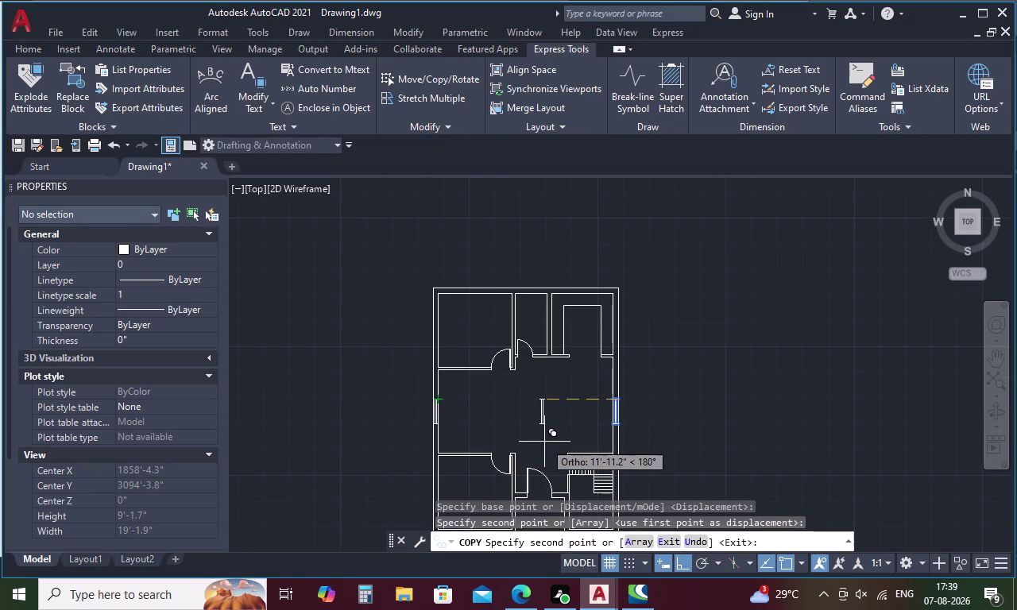
key(Escape)
scroll(up, 3)
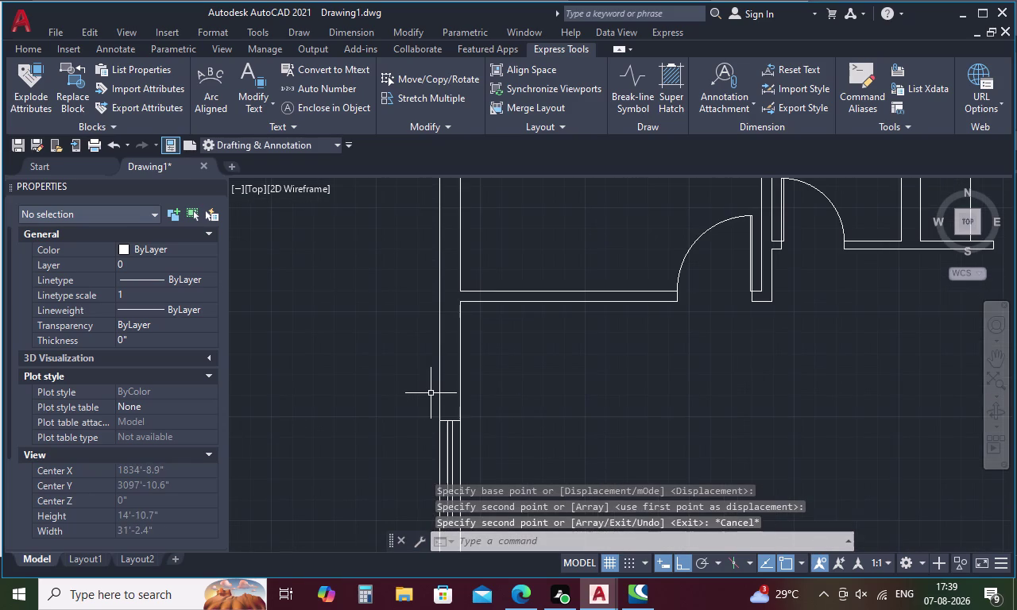
scroll(down, 3)
Draw a short line across the middle of the right-wall window frame.
middle_drag(525, 431, 456, 348)
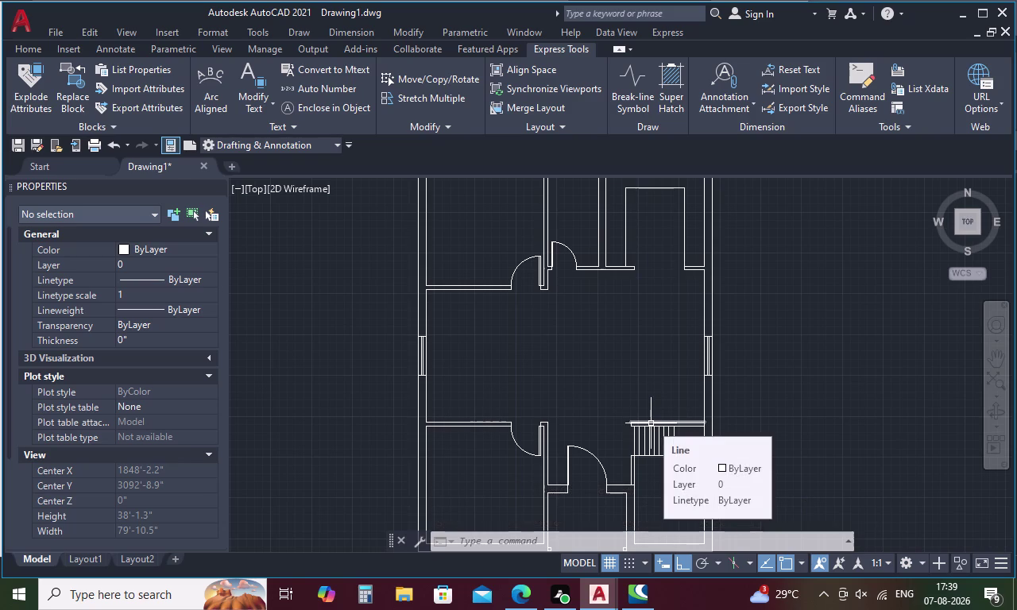
middle_drag(646, 410, 615, 550)
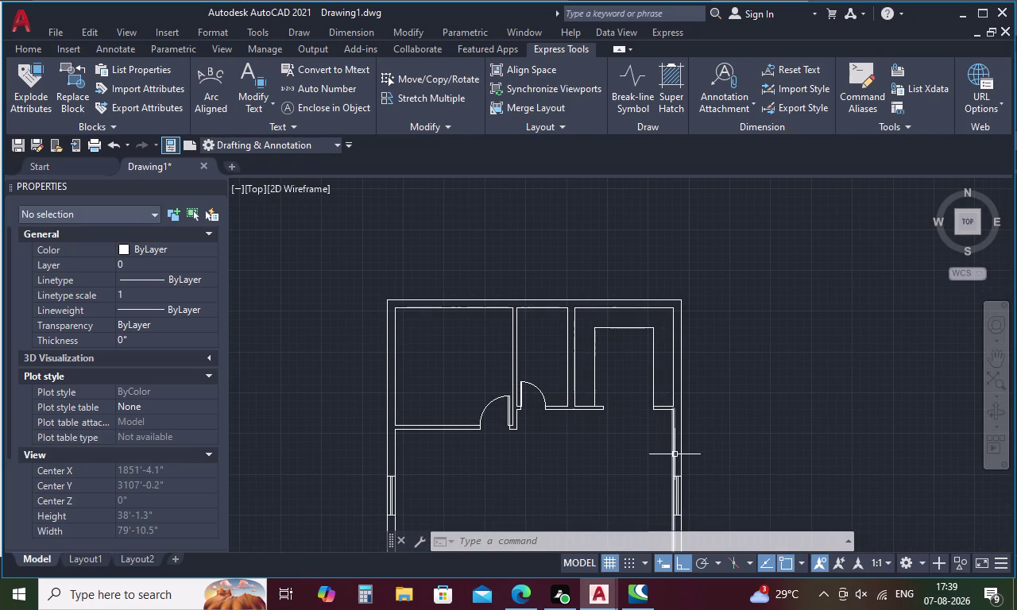
middle_drag(673, 481, 654, 408)
scroll(up, 3)
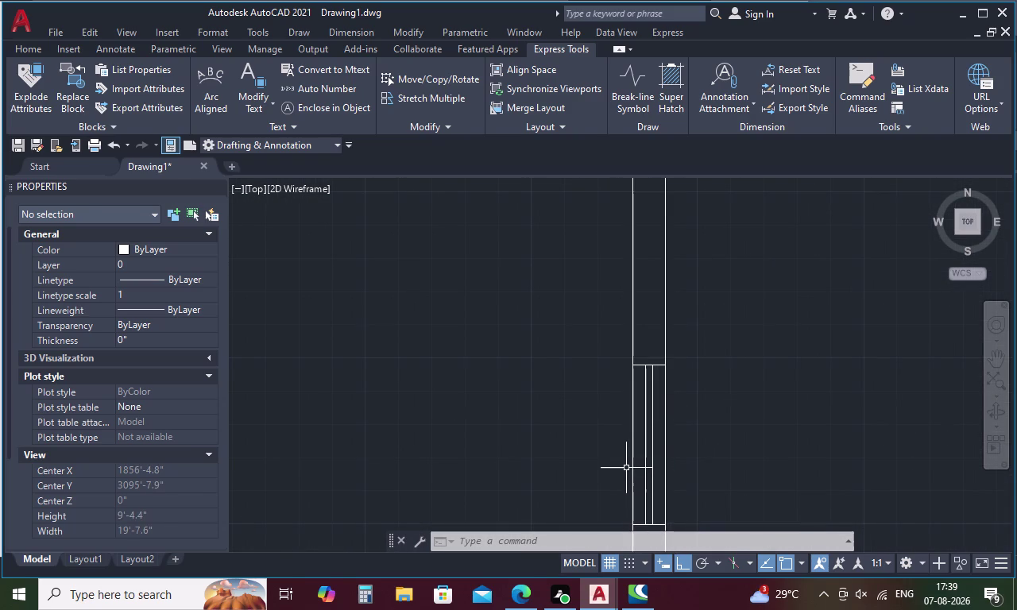
key(l)
key(space)
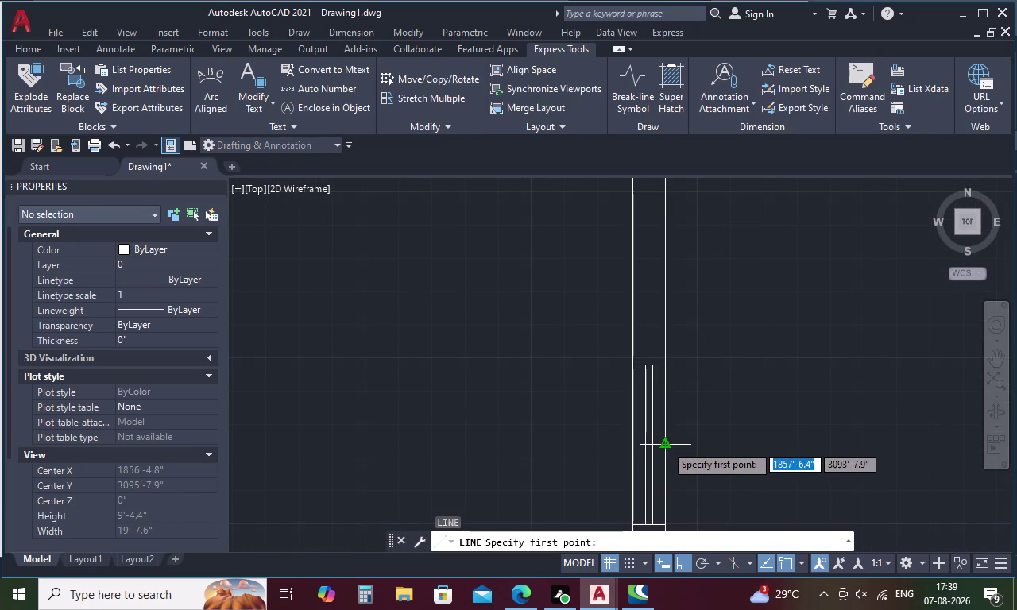
click(665, 444)
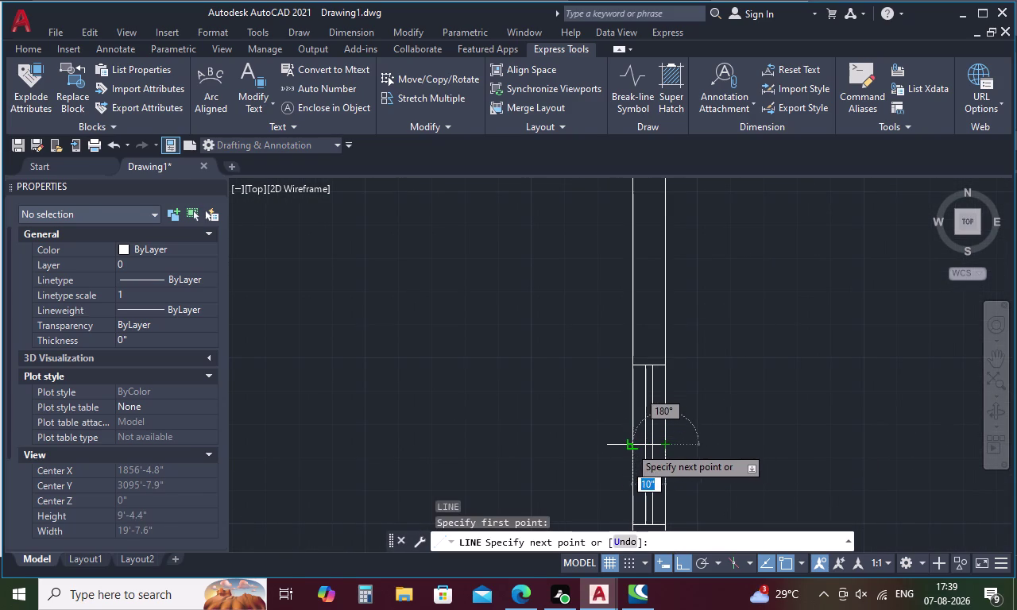
click(629, 447)
key(Escape)
Crossing-select the right-wall window's frame lines.
scroll(up, 3)
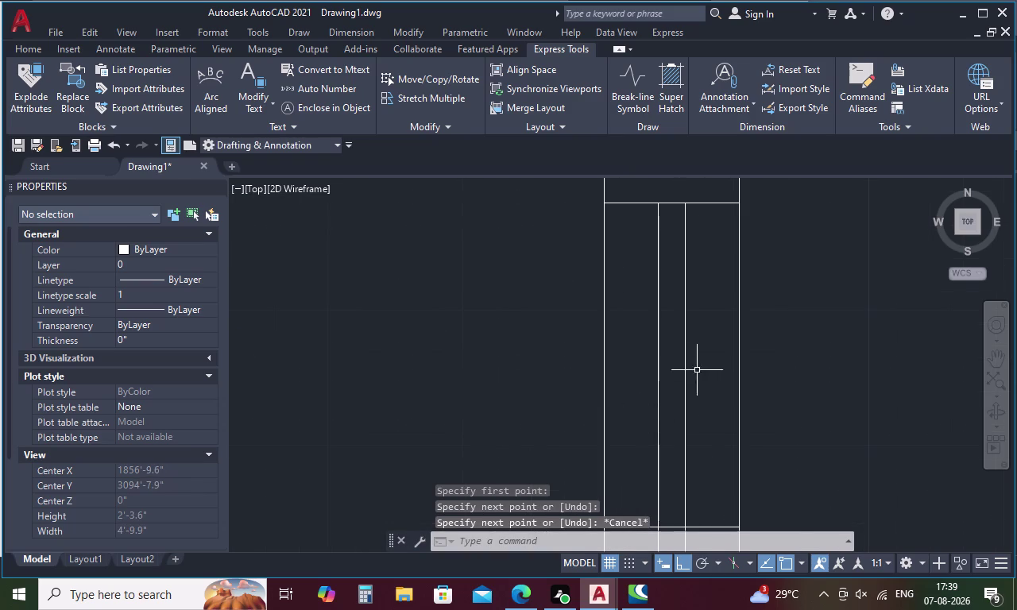
drag(700, 367, 643, 437)
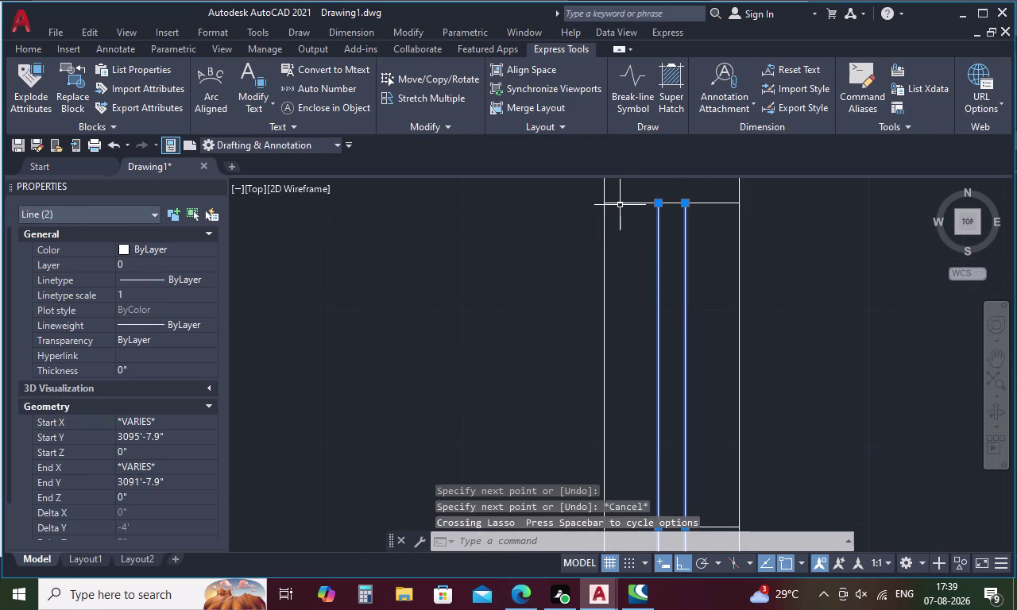
click(621, 204)
scroll(down, 3)
scroll(up, 3)
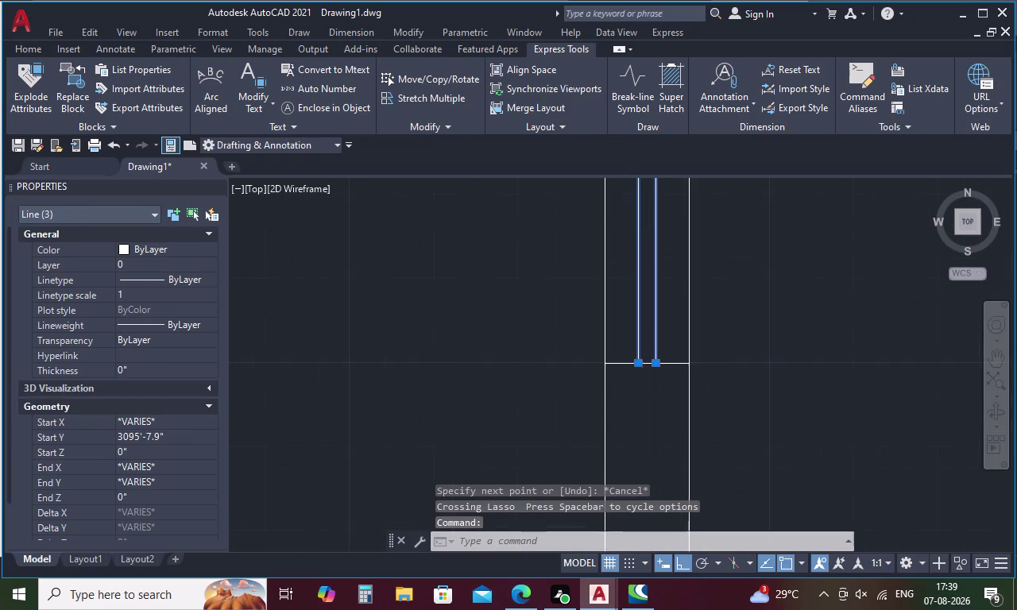
click(623, 362)
scroll(down, 3)
middle_drag(631, 313, 631, 425)
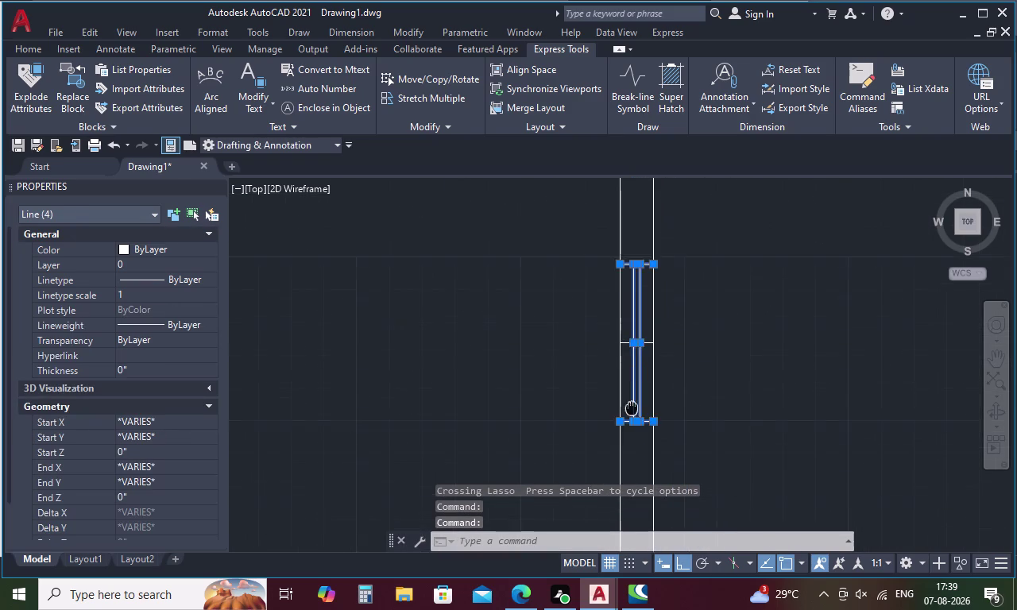
middle_drag(631, 425, 631, 432)
Copy the window higher up the right wall and onto the top wall.
right_click(635, 421)
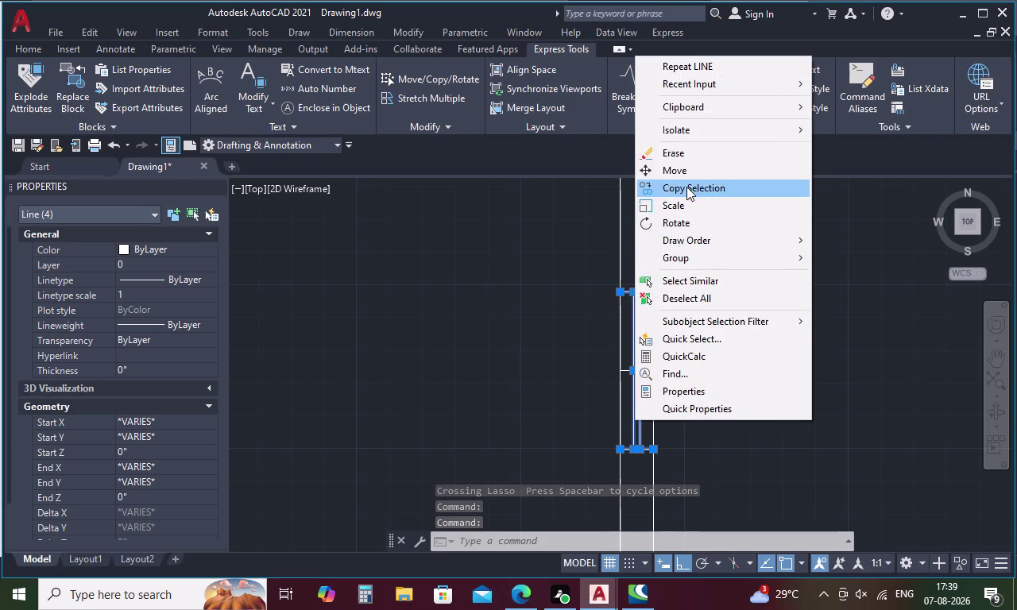
click(686, 185)
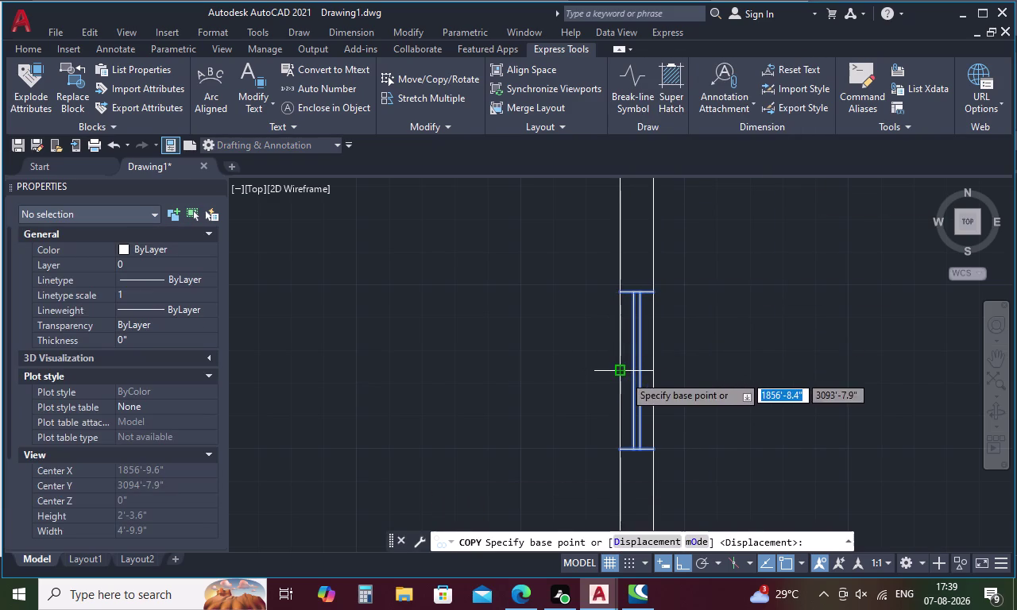
click(624, 375)
scroll(down, 3)
middle_drag(614, 333, 613, 430)
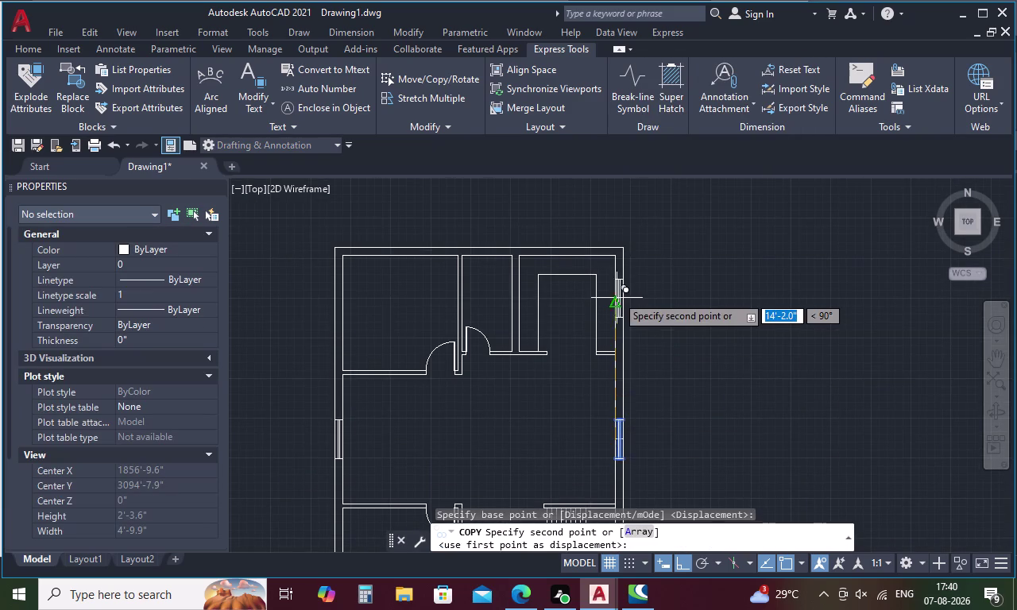
scroll(up, 3)
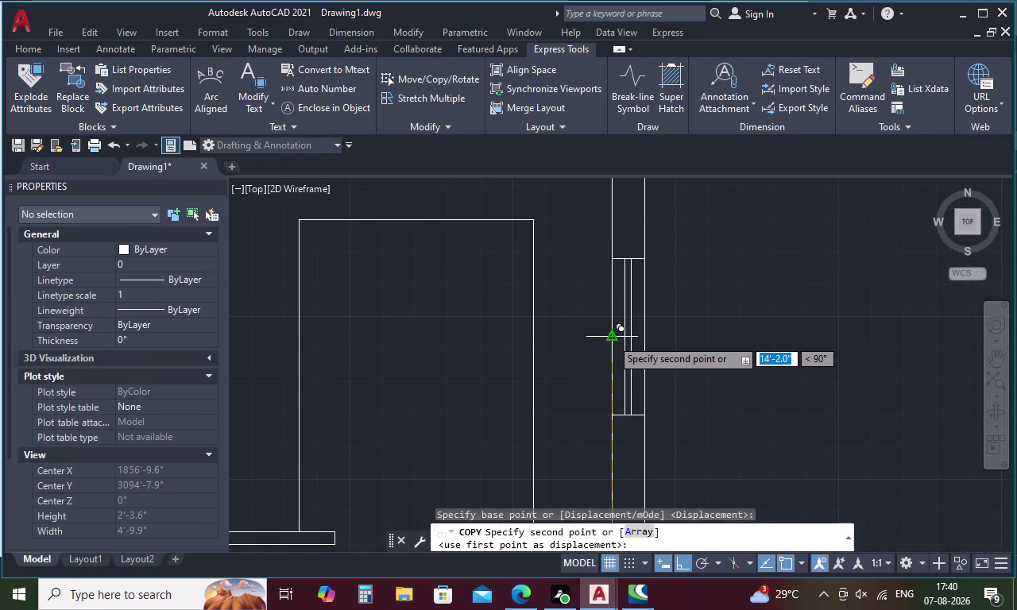
click(611, 339)
scroll(down, 3)
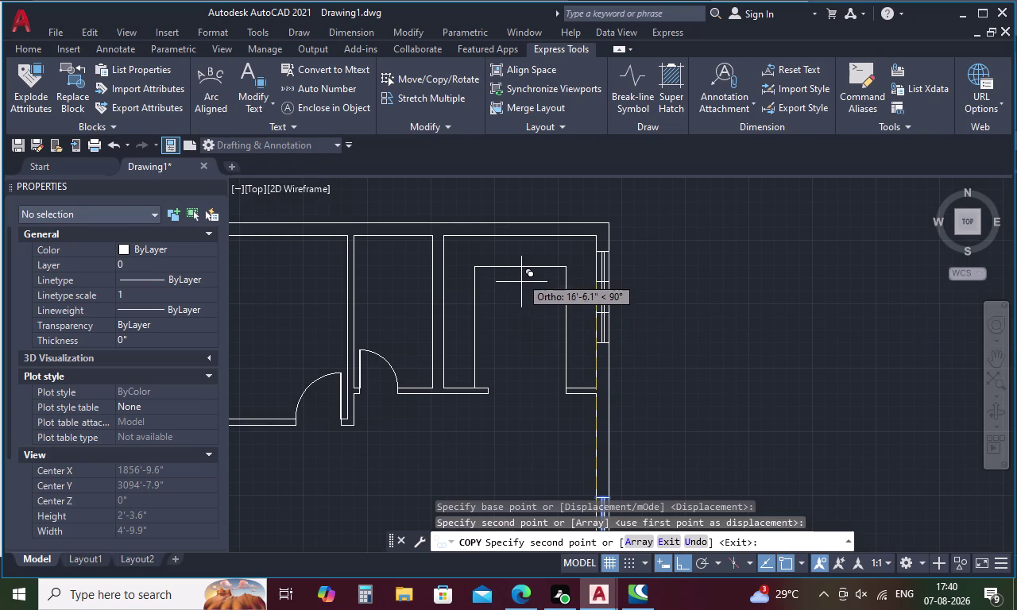
click(515, 238)
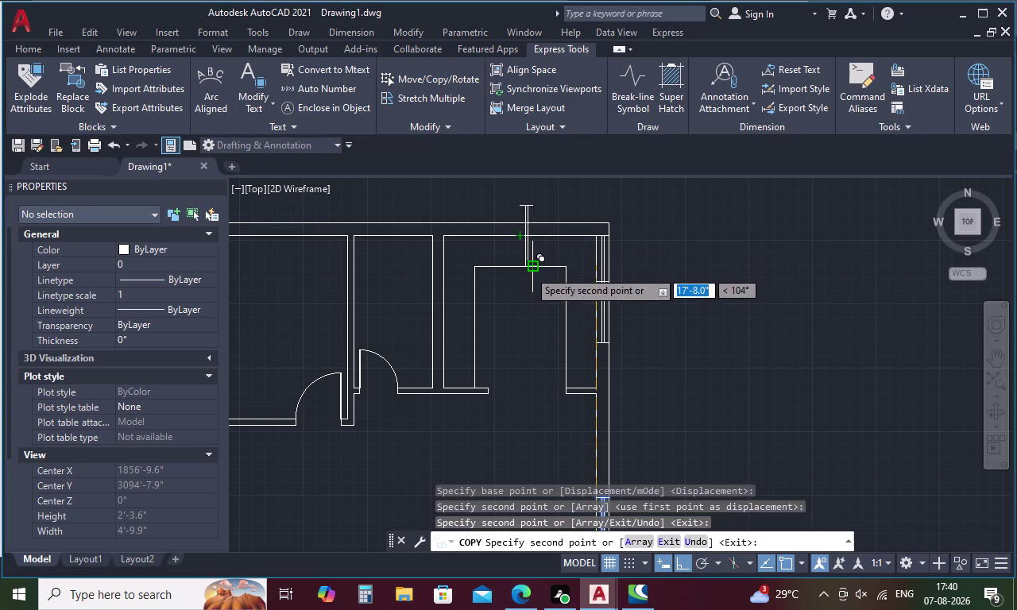
key(Escape)
Select the lines of the top-wall window copy.
click(529, 252)
scroll(up, 3)
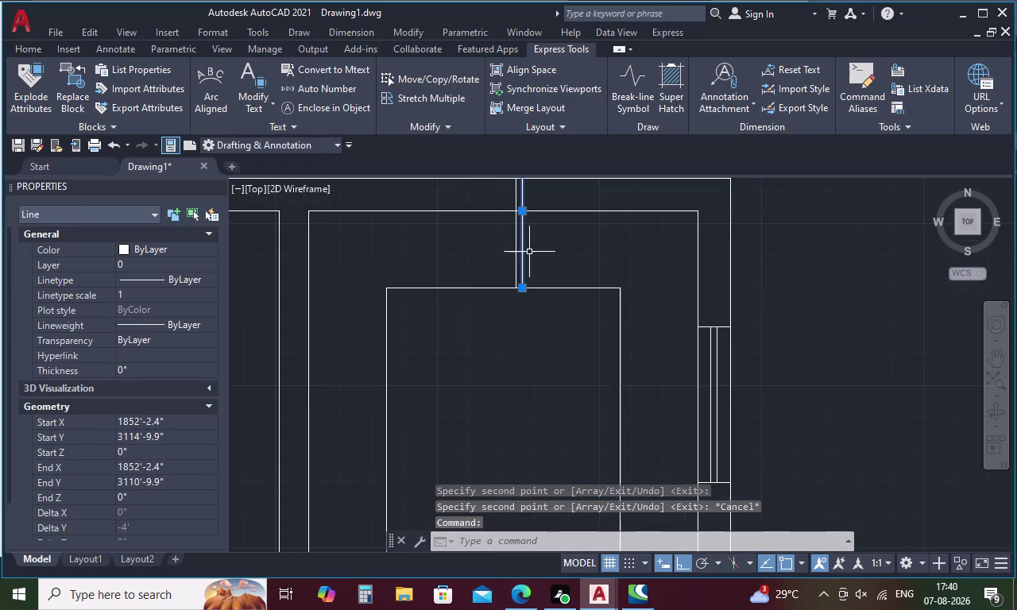
click(515, 260)
scroll(up, 3)
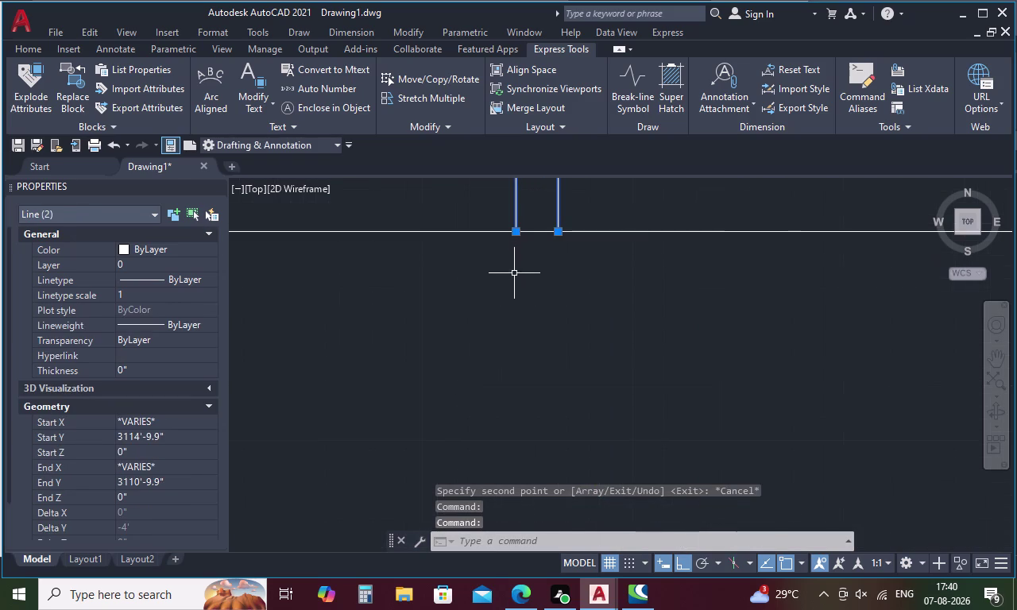
click(537, 235)
click(539, 231)
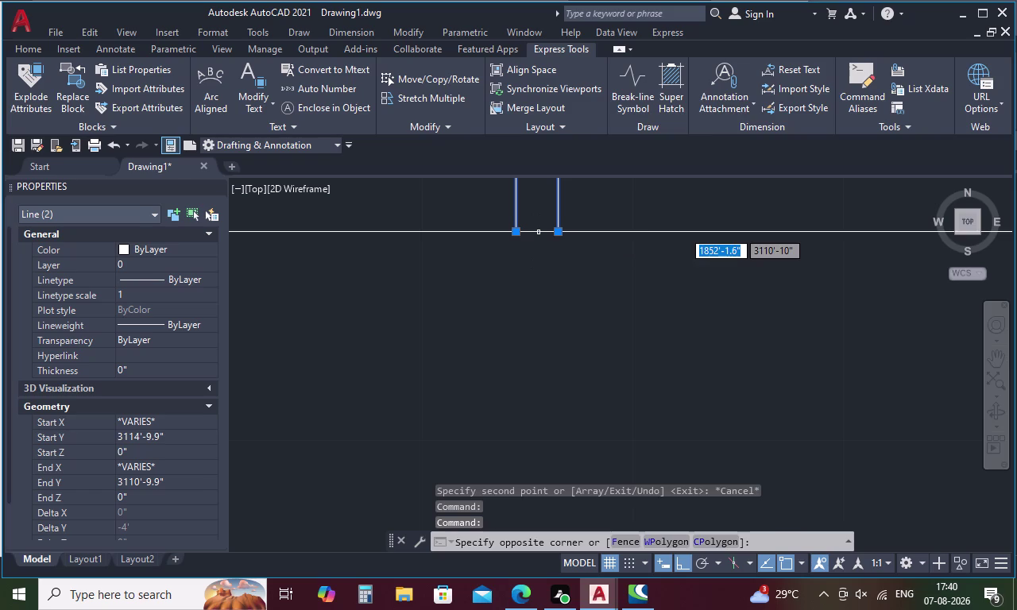
click(540, 230)
click(539, 231)
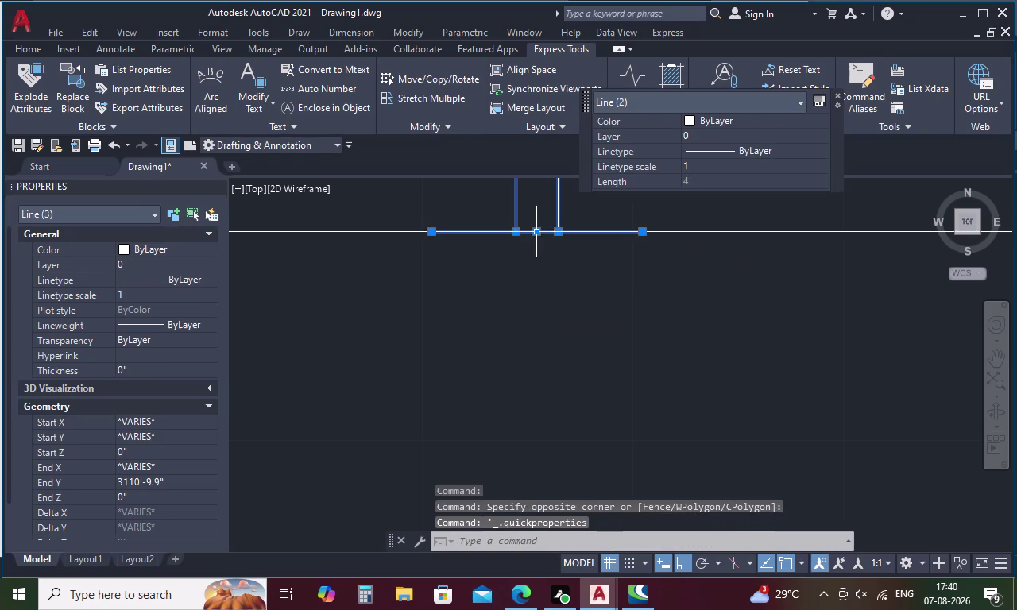
scroll(down, 3)
middle_drag(541, 233, 541, 412)
scroll(up, 3)
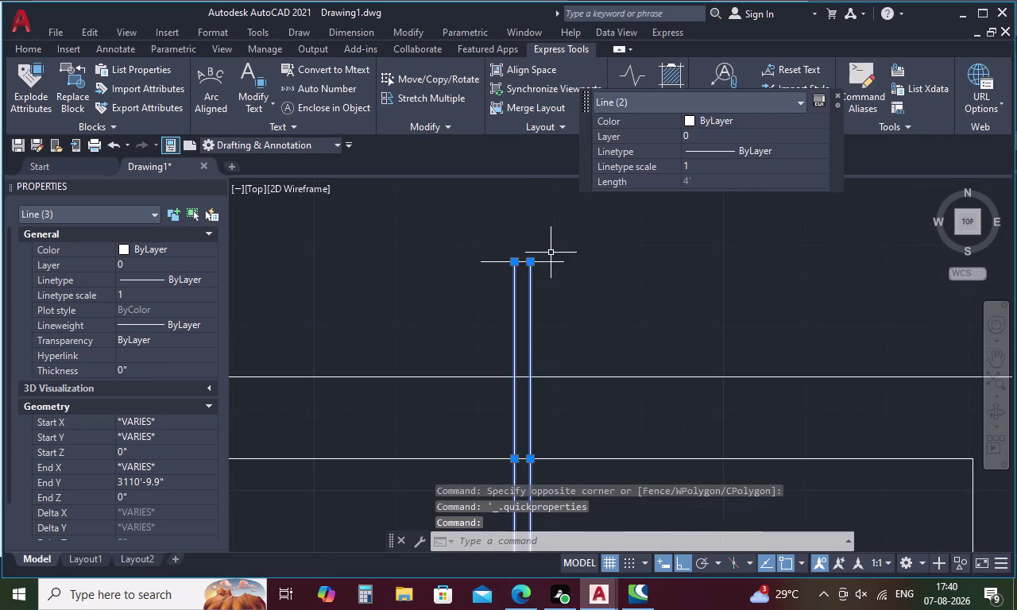
drag(557, 260, 551, 290)
scroll(down, 3)
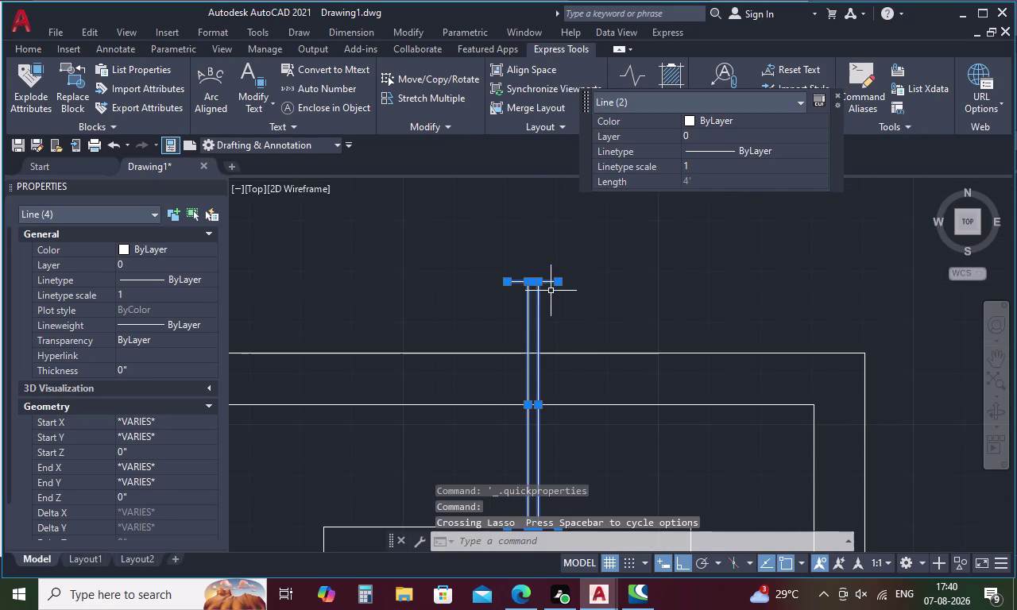
middle_drag(546, 325, 547, 301)
Start another copy of those lines, then cancel it.
right_click(572, 304)
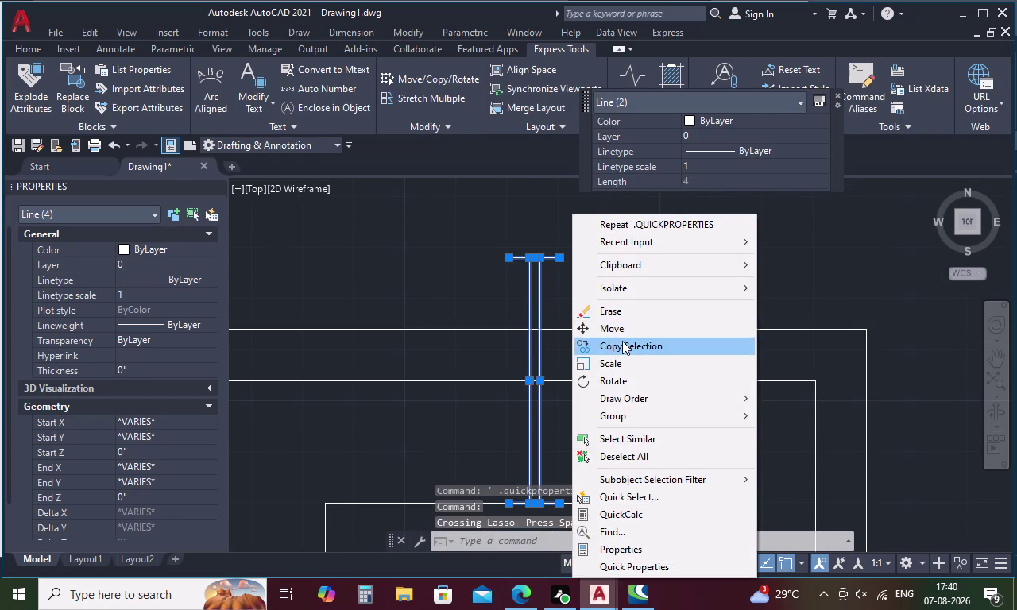
click(622, 341)
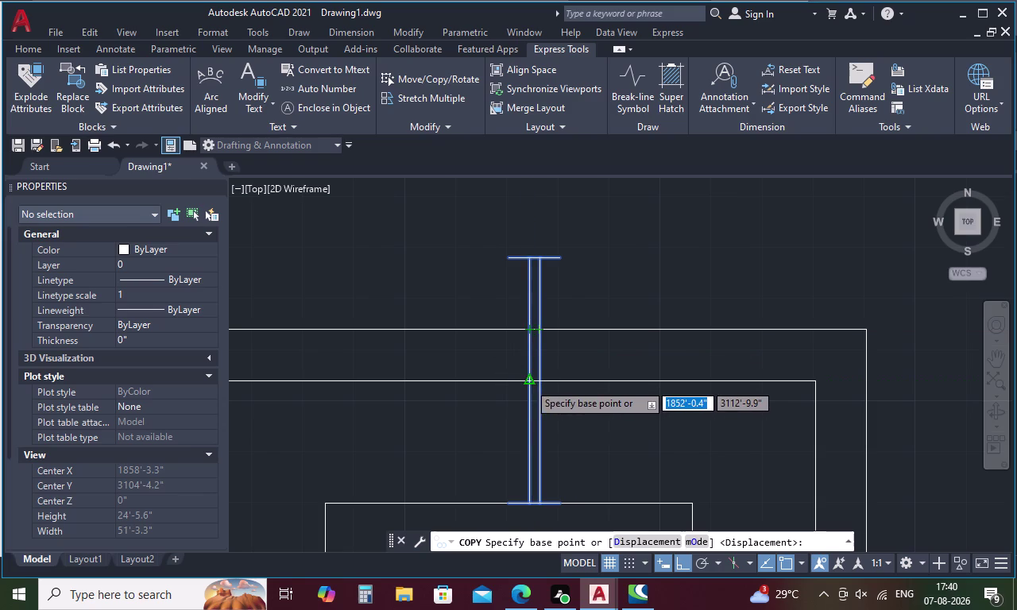
click(509, 385)
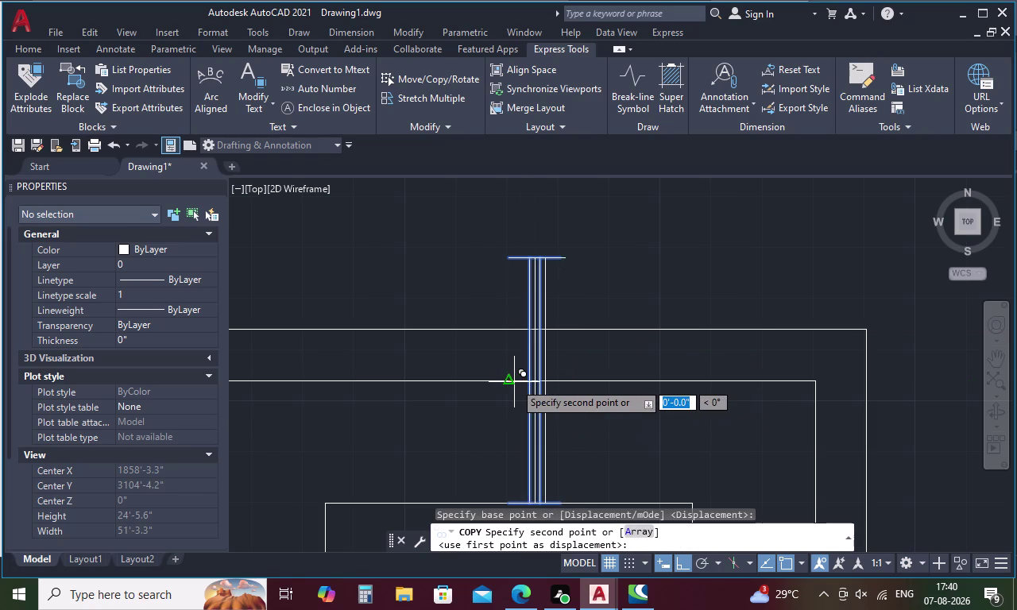
key(Escape)
Reselect the top-wall copy's two vertical lines and both end lines.
drag(579, 405, 486, 437)
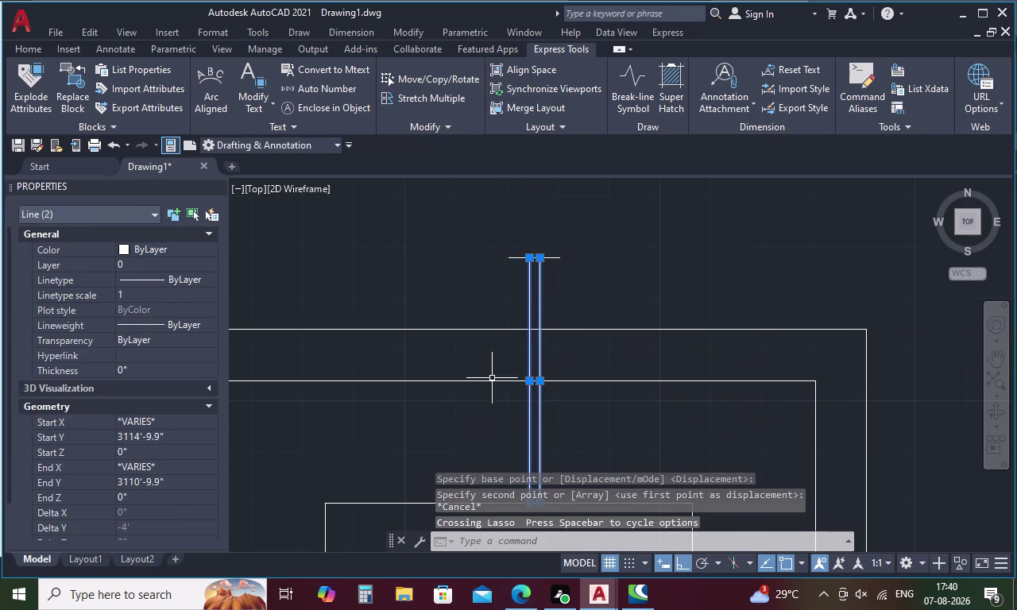
drag(552, 243, 547, 270)
click(548, 270)
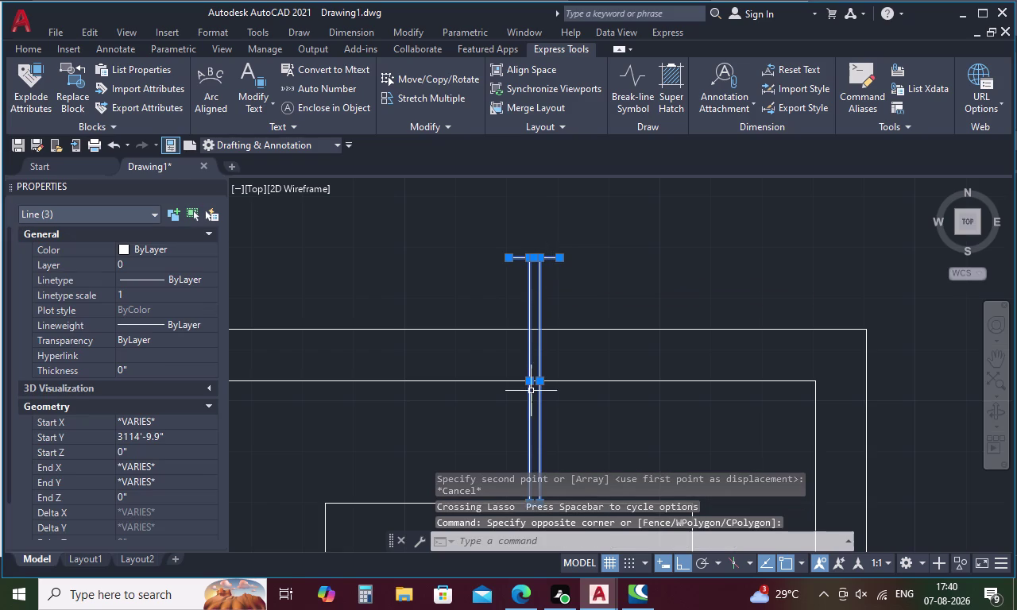
middle_drag(553, 402, 574, 287)
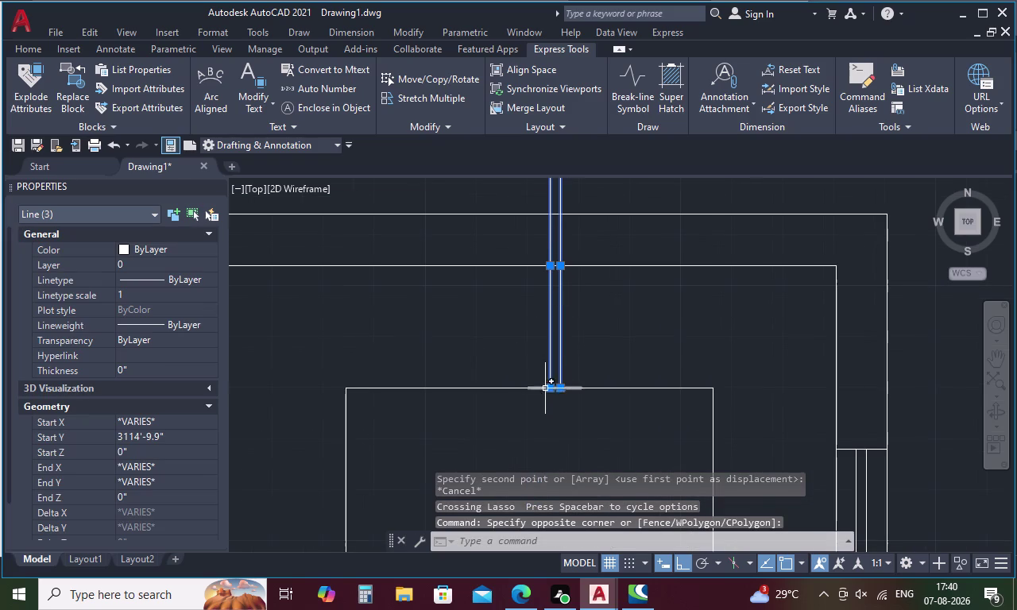
scroll(up, 3)
click(573, 394)
right_click(569, 353)
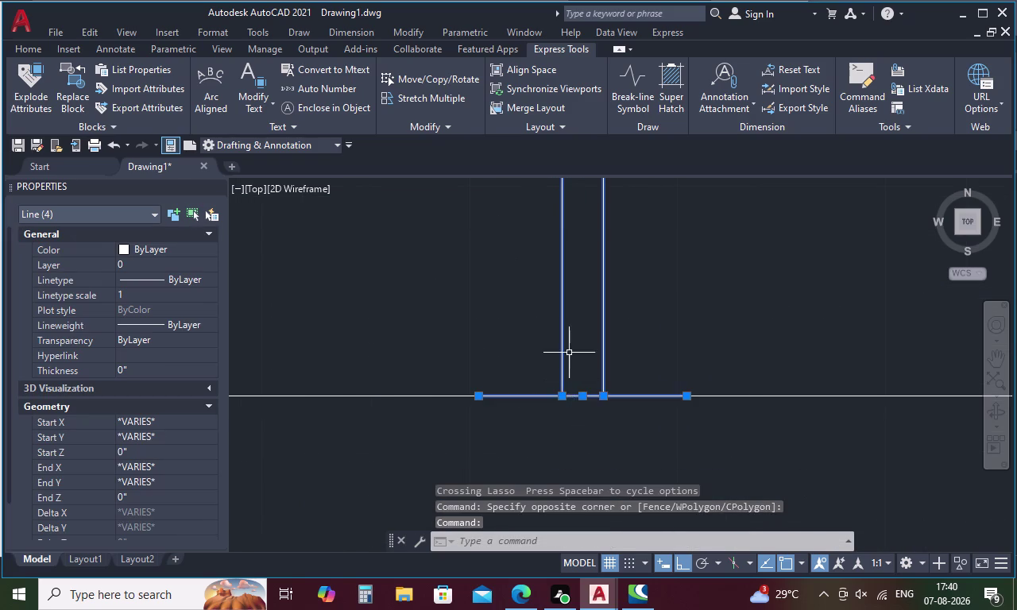
click(623, 387)
scroll(down, 3)
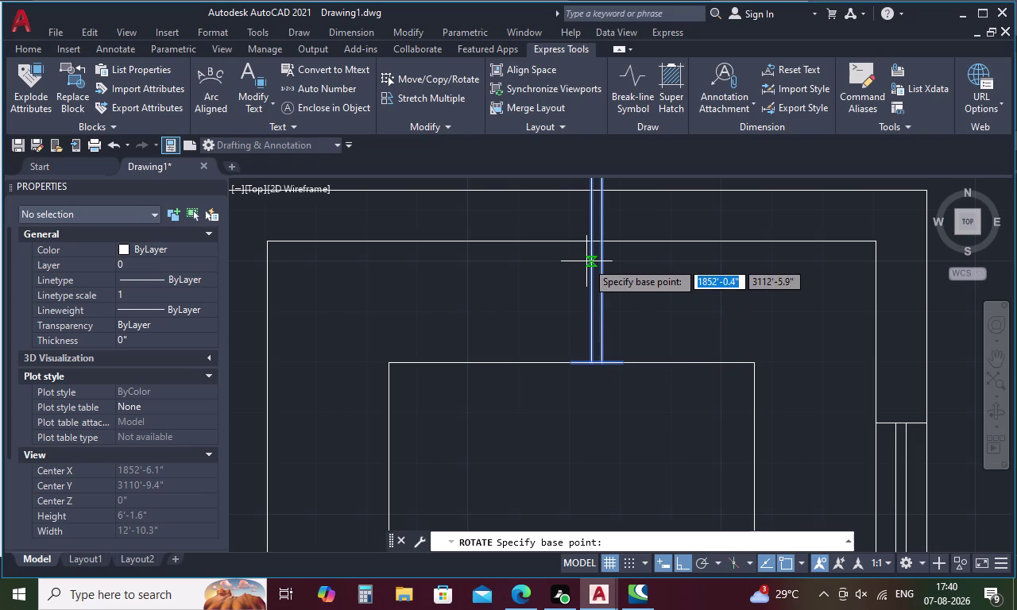
Rotate the top-wall window lines 90° so they lie horizontally.
middle_drag(587, 262, 589, 351)
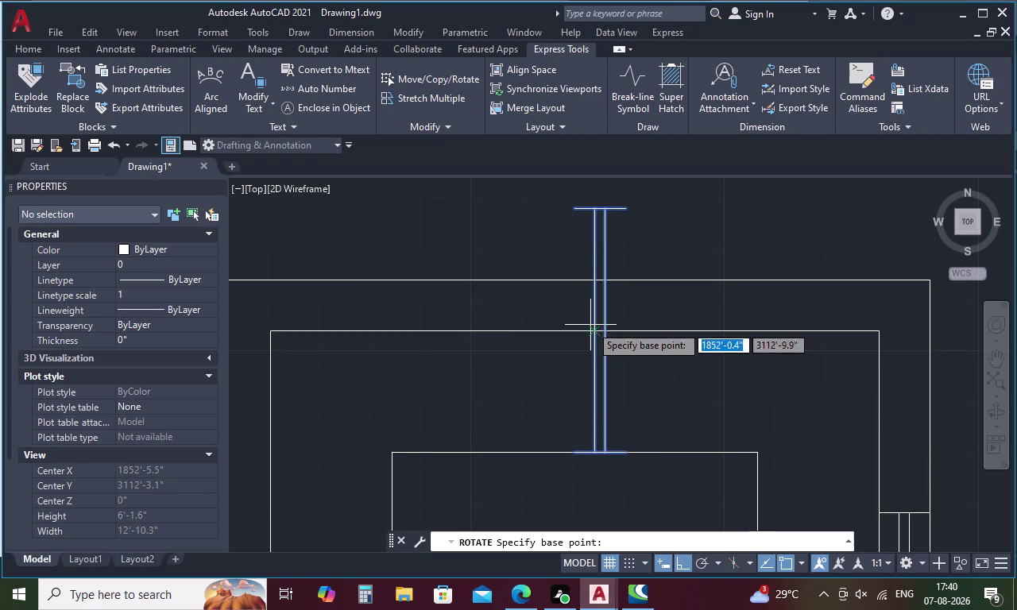
click(579, 331)
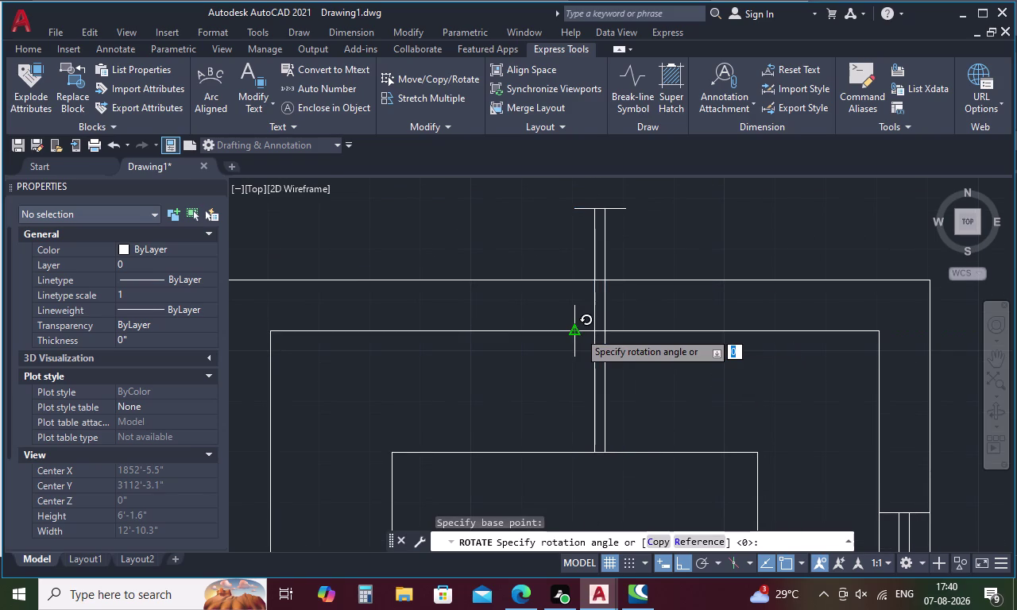
click(579, 390)
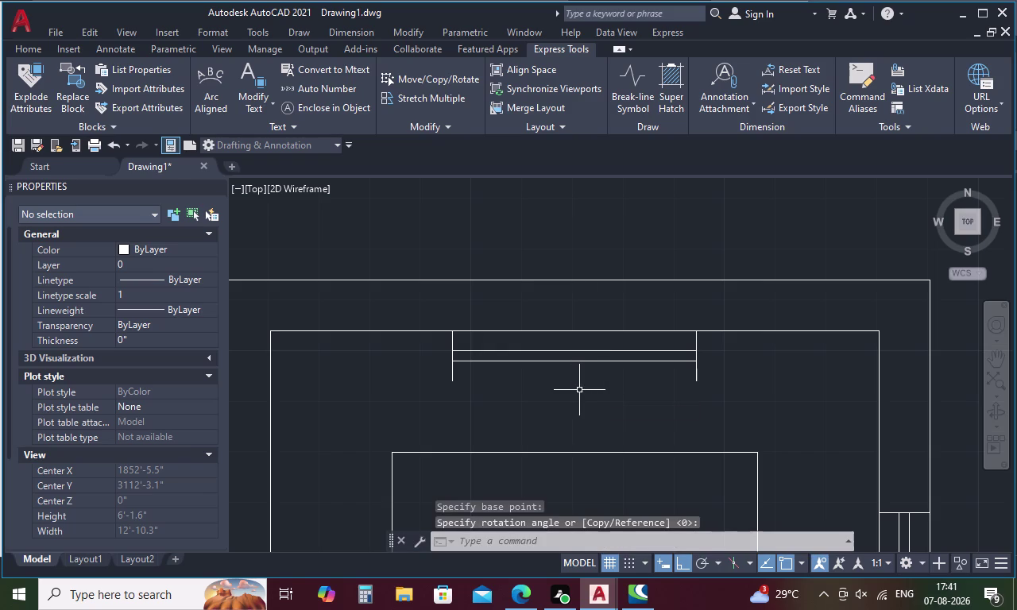
Reselect the rotated window's lines after clearing an accidental wall selection.
drag(695, 400, 605, 350)
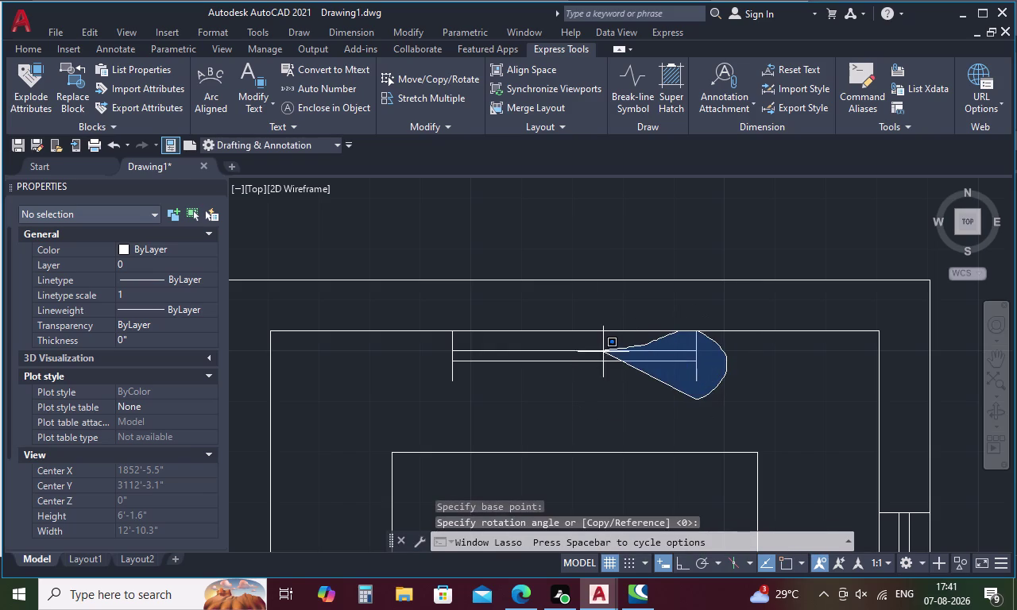
drag(604, 350, 430, 355)
drag(434, 322, 434, 362)
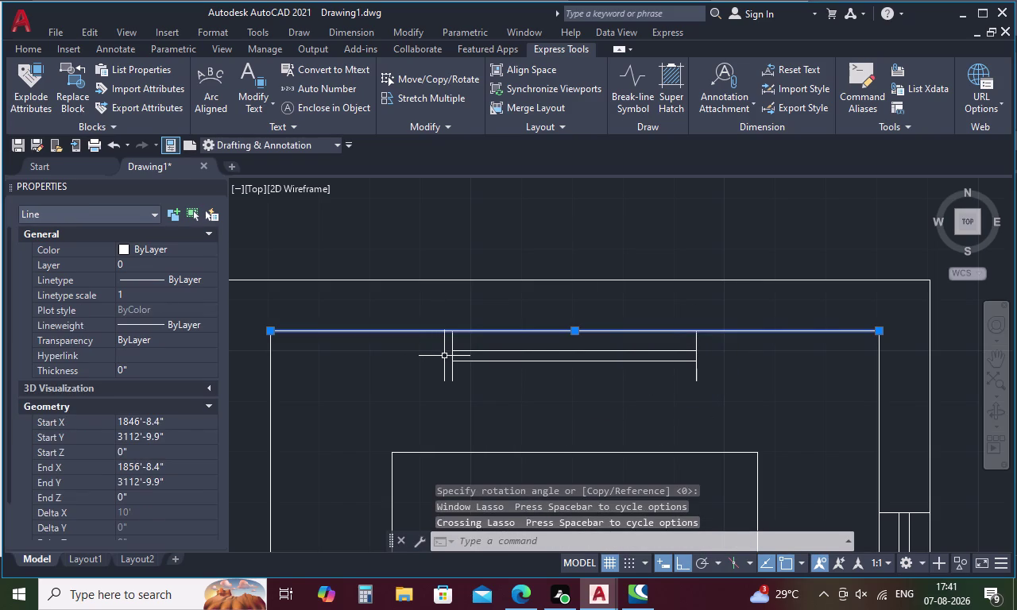
key(Escape)
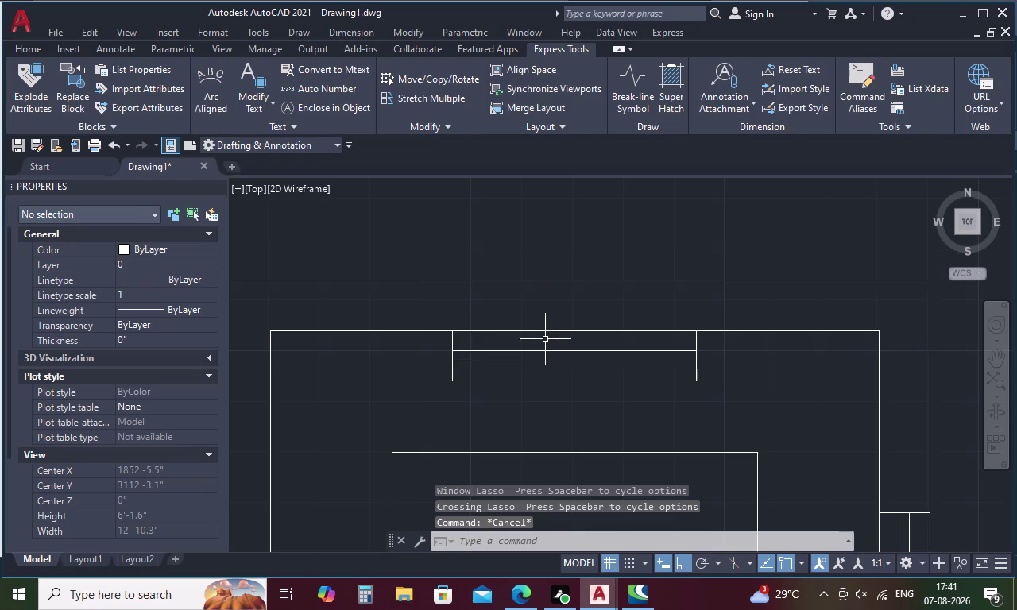
drag(437, 336, 437, 356)
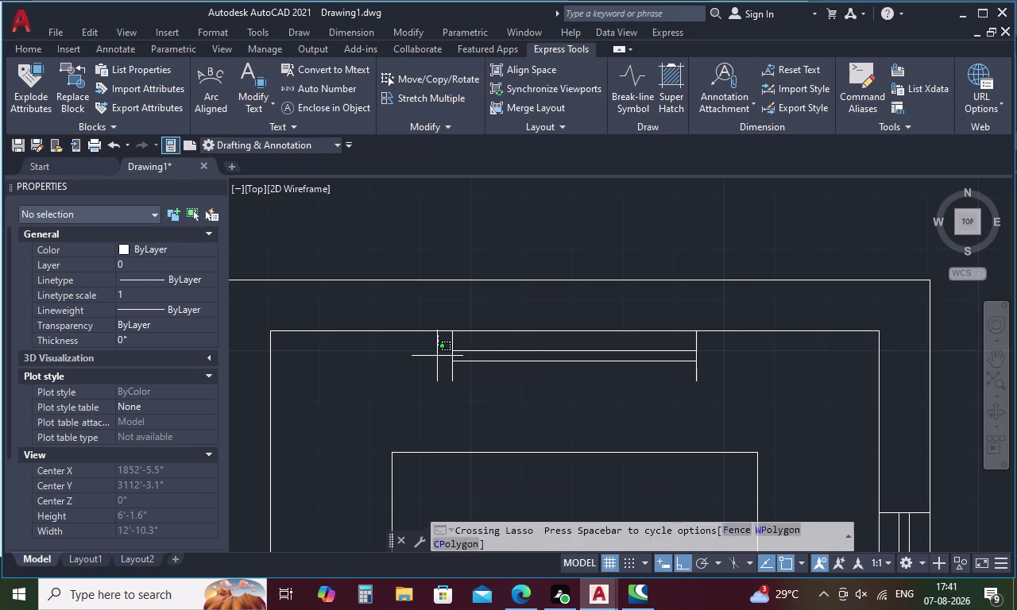
drag(437, 356, 566, 360)
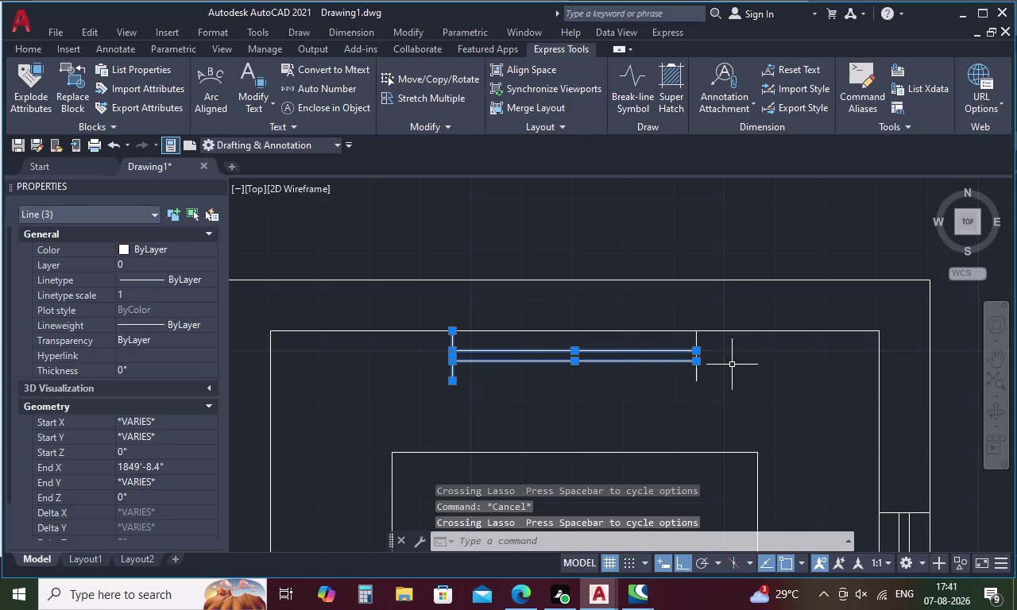
drag(727, 361, 689, 378)
Move the horizontal window 10" up into the top wall.
right_click(644, 376)
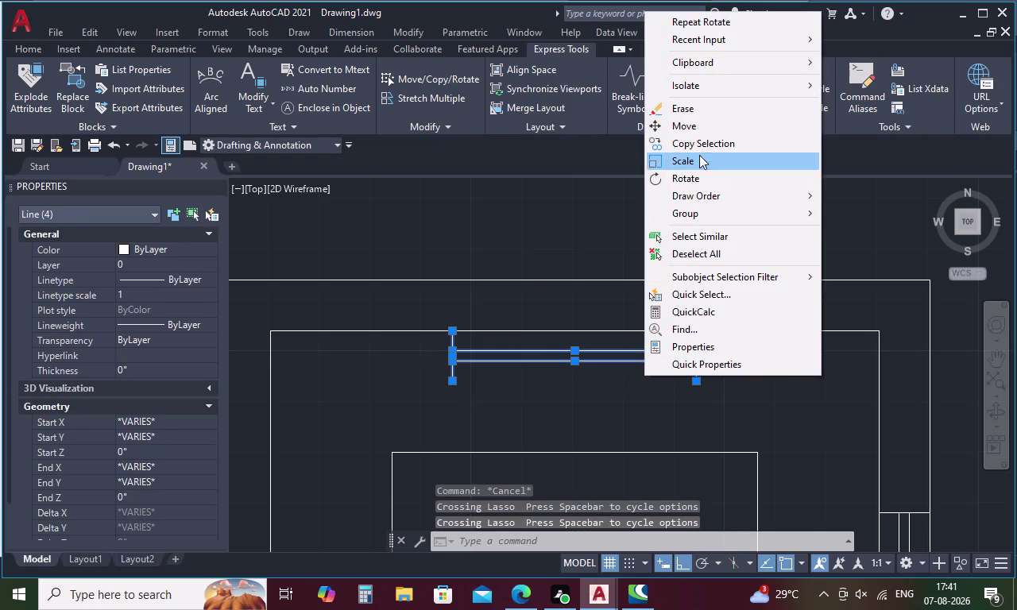
click(700, 120)
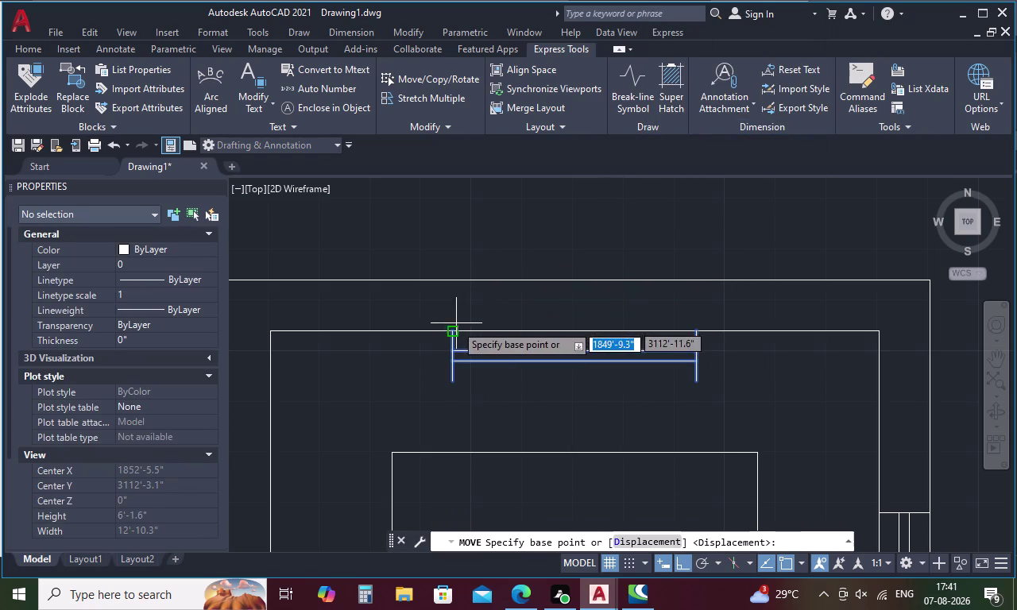
click(451, 332)
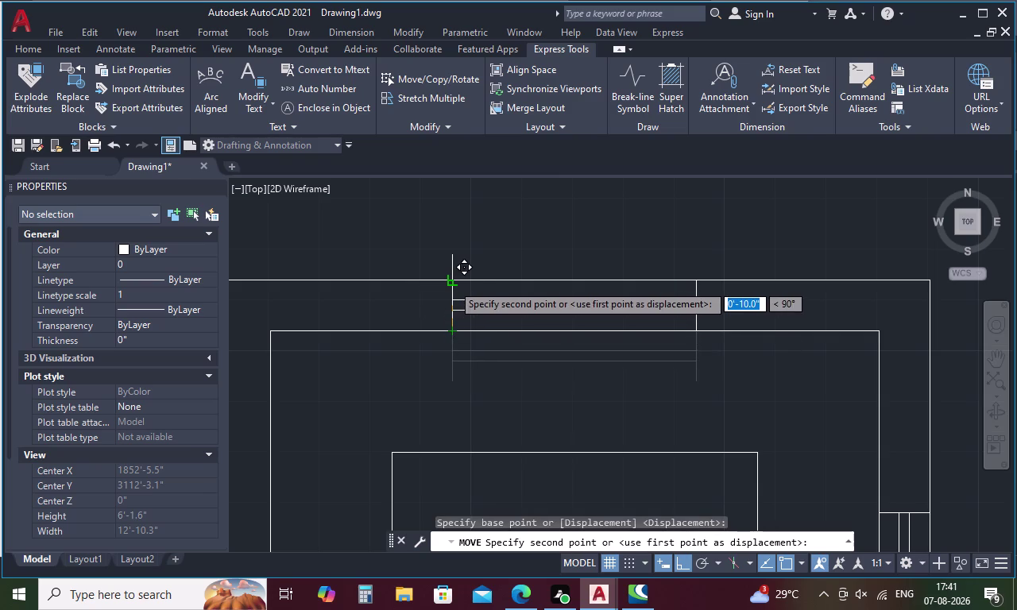
click(453, 281)
scroll(down, 3)
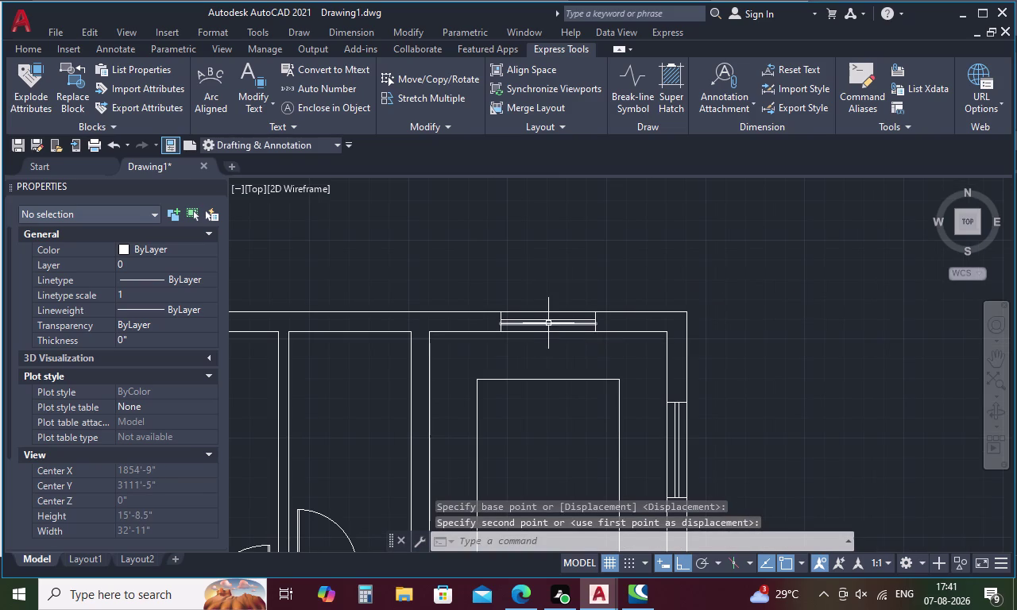
middle_drag(565, 320, 641, 317)
scroll(up, 3)
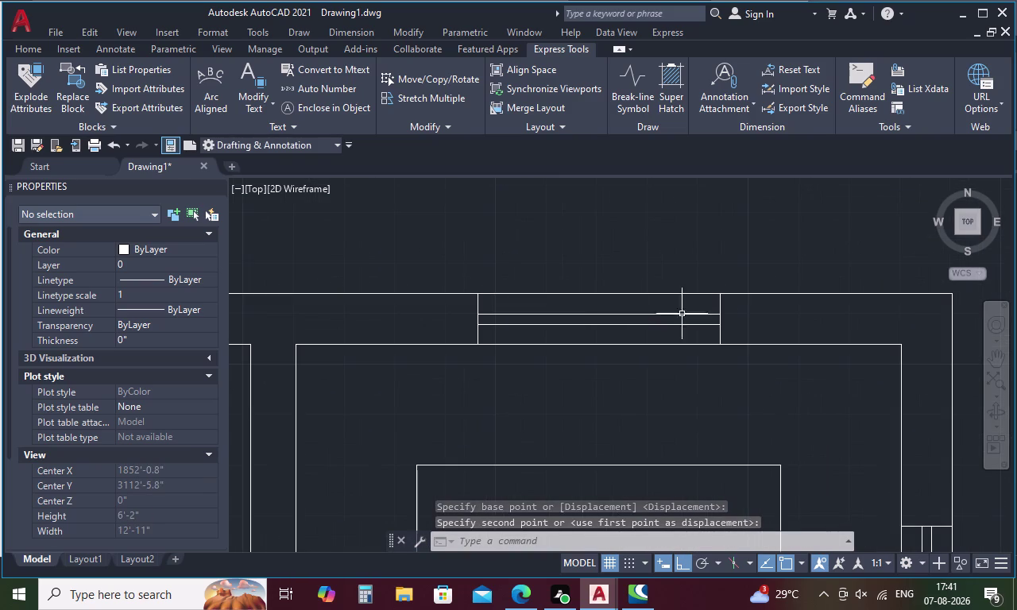
Reselect all four window lines to copy them.
drag(733, 304, 515, 326)
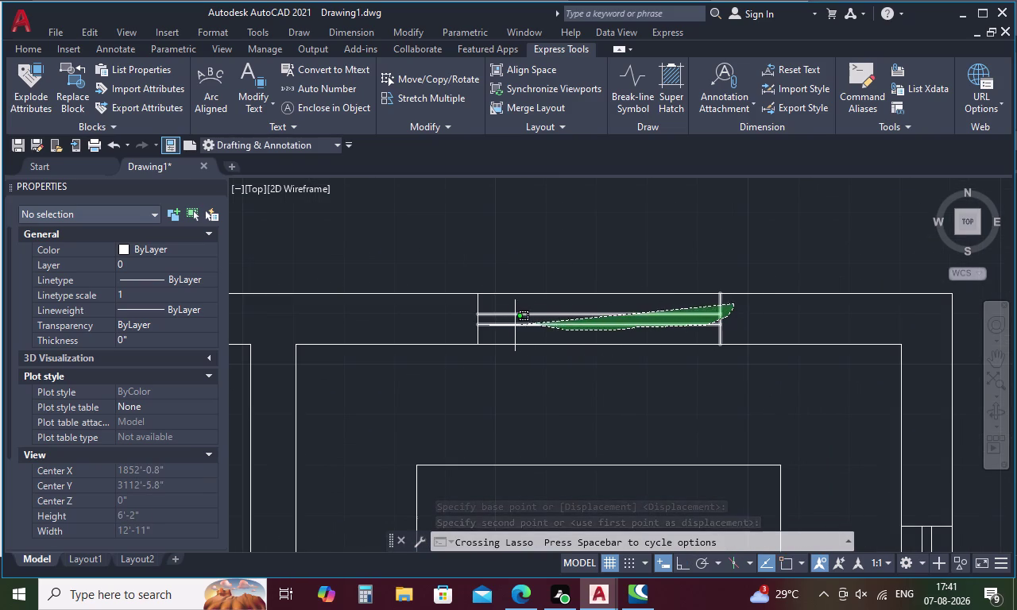
drag(515, 326, 463, 315)
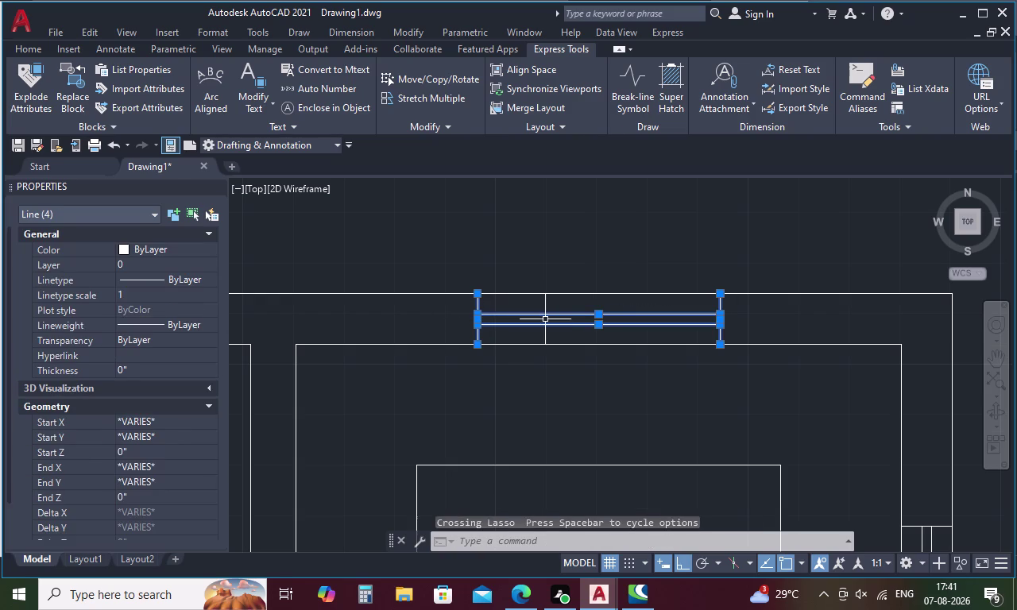
right_click(615, 277)
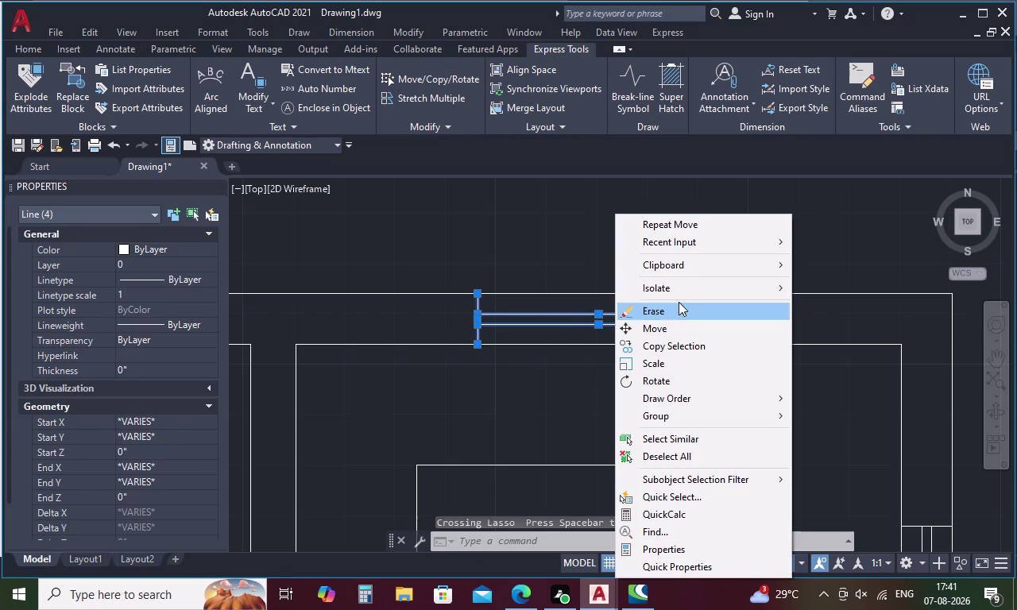
click(681, 346)
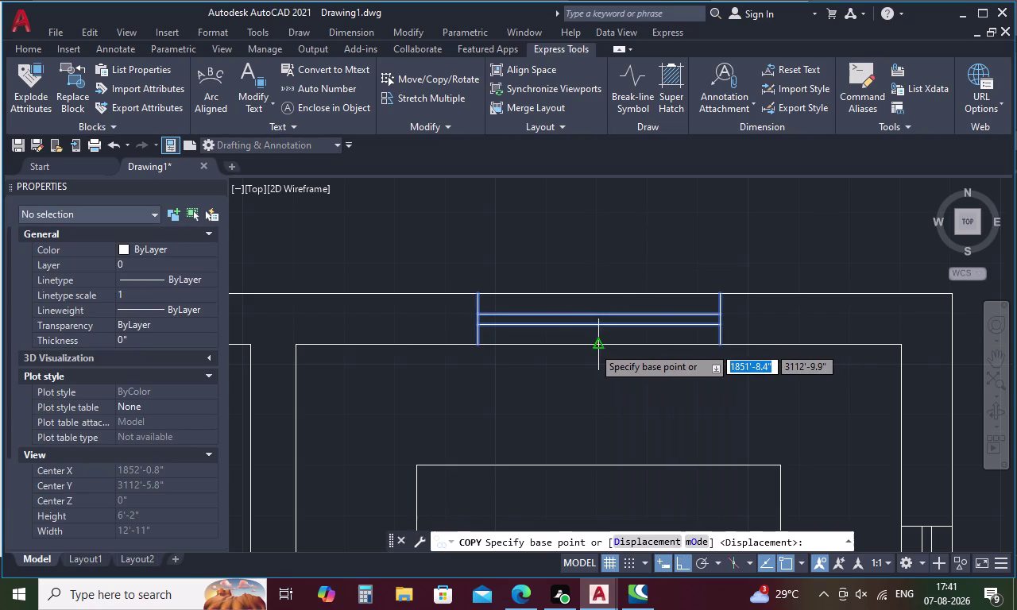
Place two window copies, one further along the top wall and one by the lower-left room's bottom wall.
click(595, 345)
scroll(down, 3)
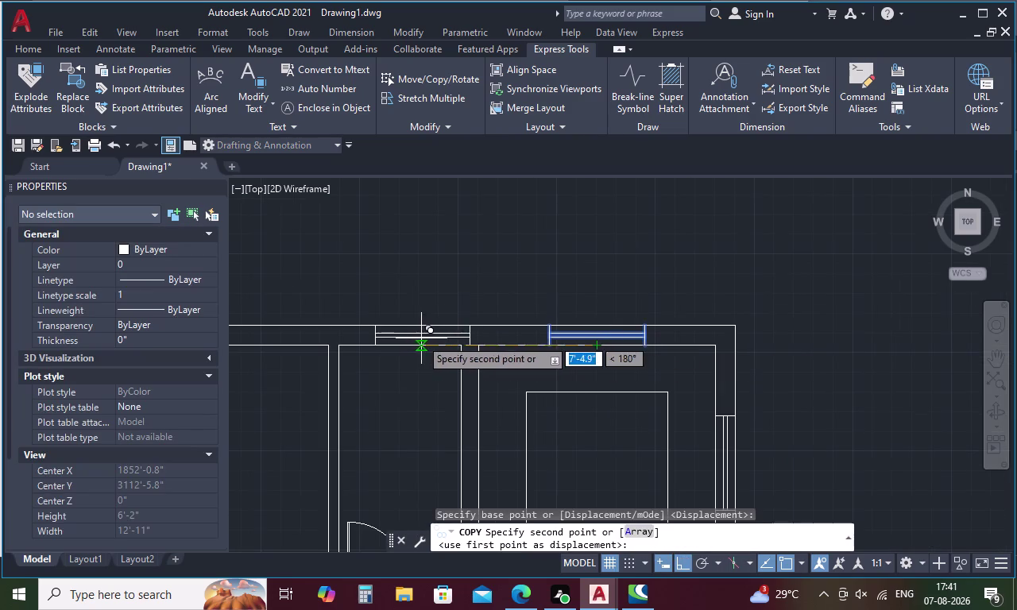
middle_drag(415, 338, 648, 371)
scroll(down, 3)
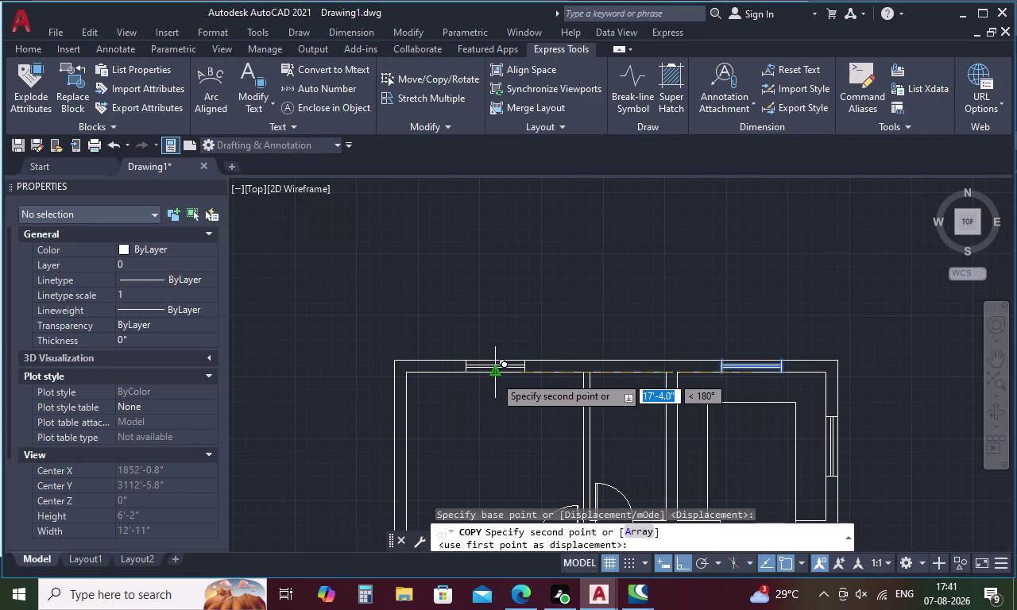
click(494, 375)
scroll(down, 3)
middle_drag(495, 384, 517, 246)
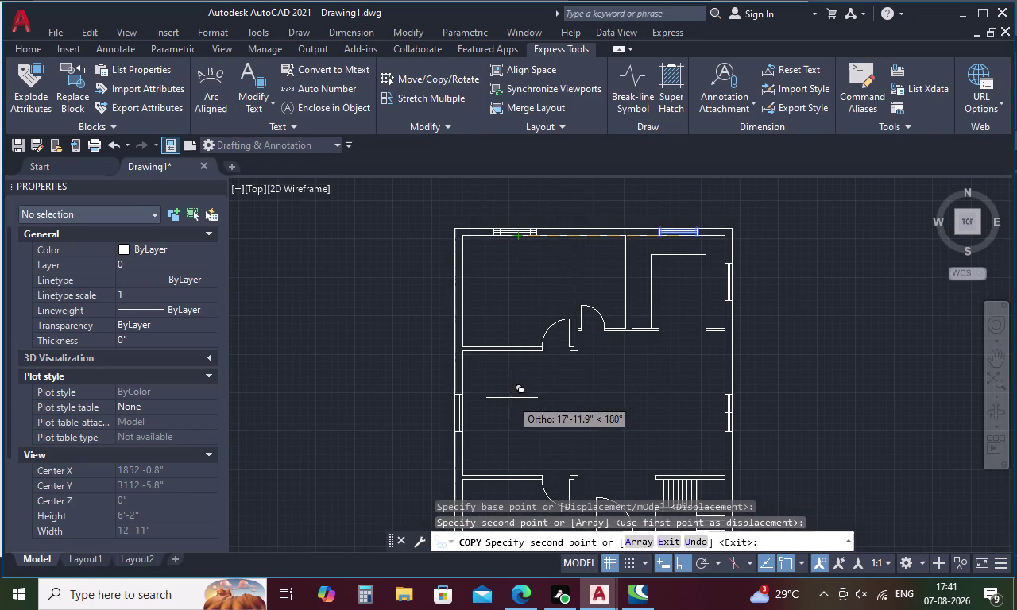
scroll(down, 3)
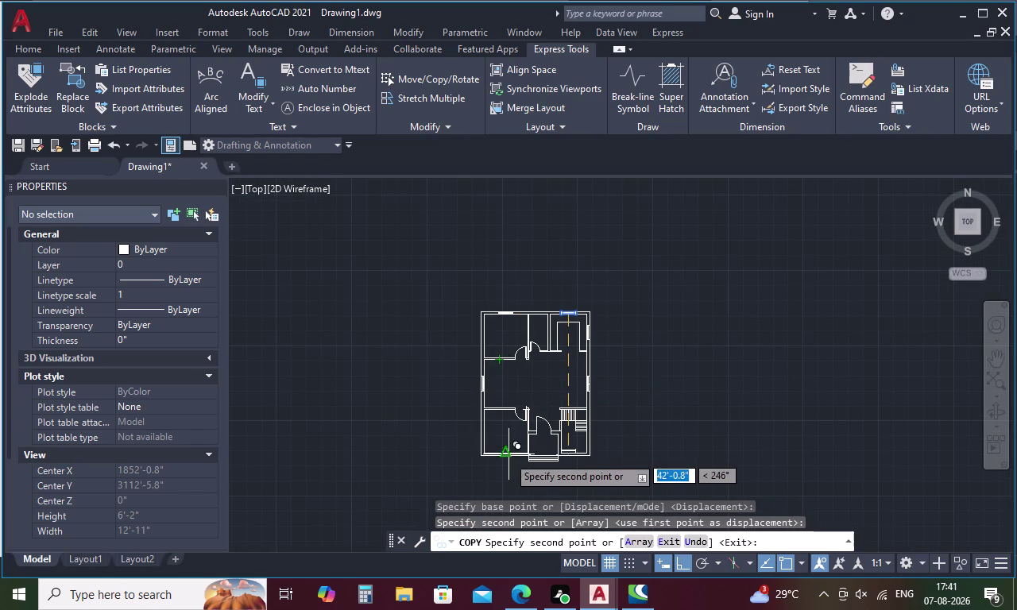
scroll(up, 3)
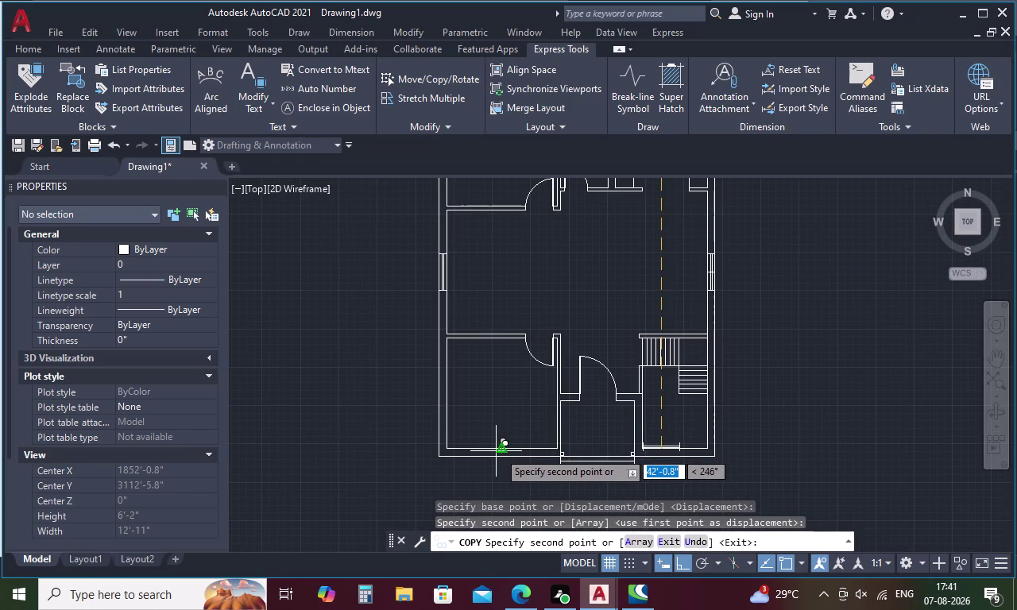
click(506, 452)
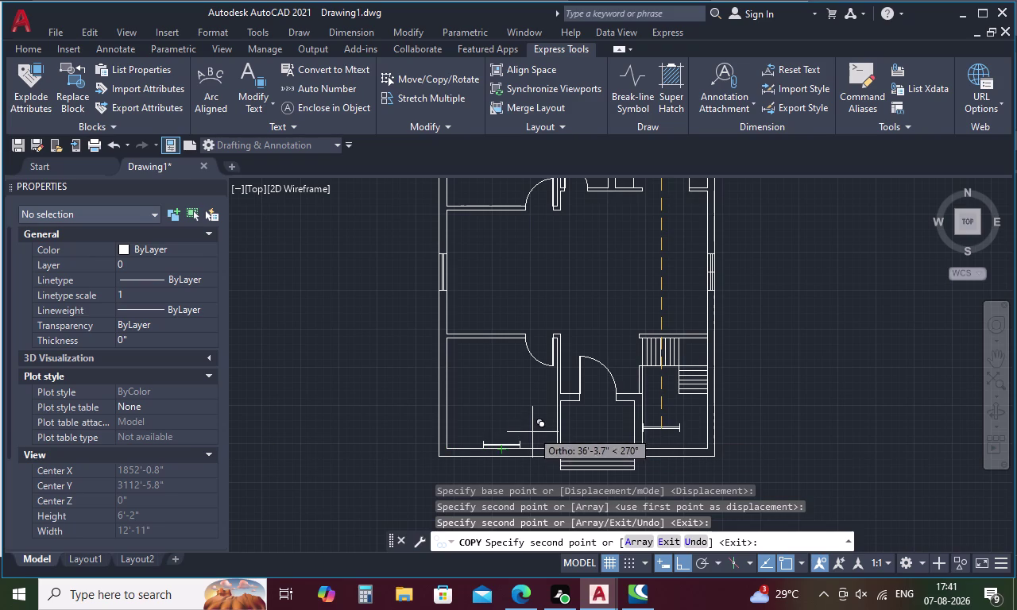
key(Escape)
Select the lines of the window copy near the bottom wall.
scroll(up, 3)
middle_drag(526, 420, 547, 245)
drag(543, 250, 366, 275)
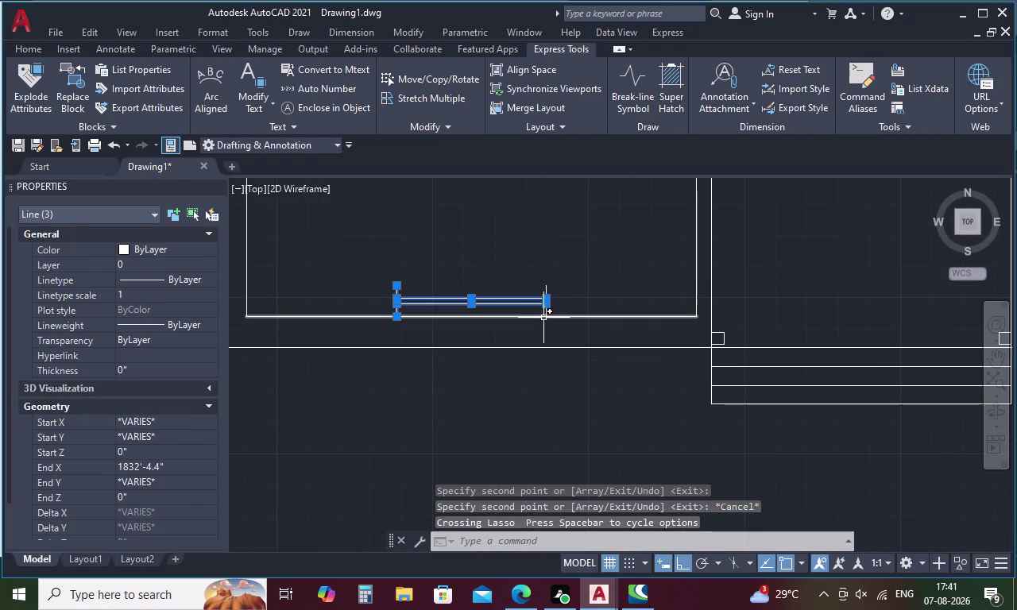
Move the copied window down into the lower-left room's bottom wall.
click(546, 312)
right_click(494, 269)
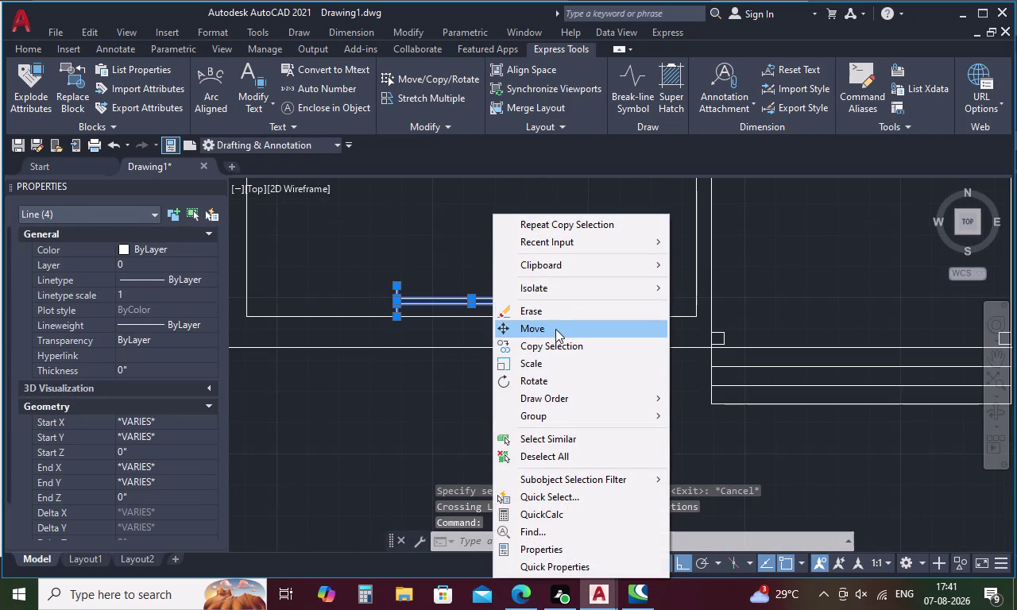
click(555, 329)
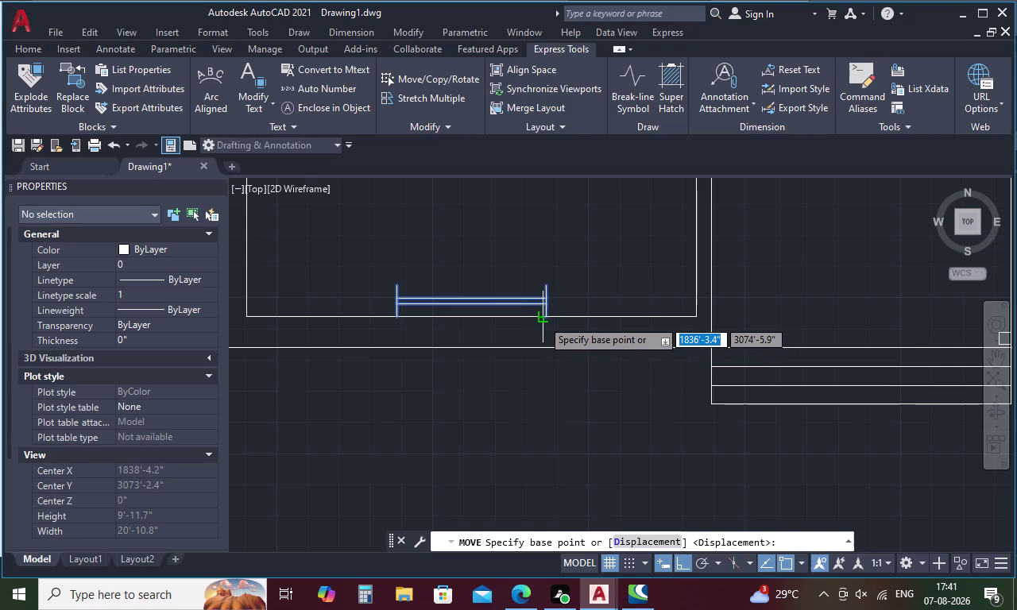
click(545, 318)
click(541, 347)
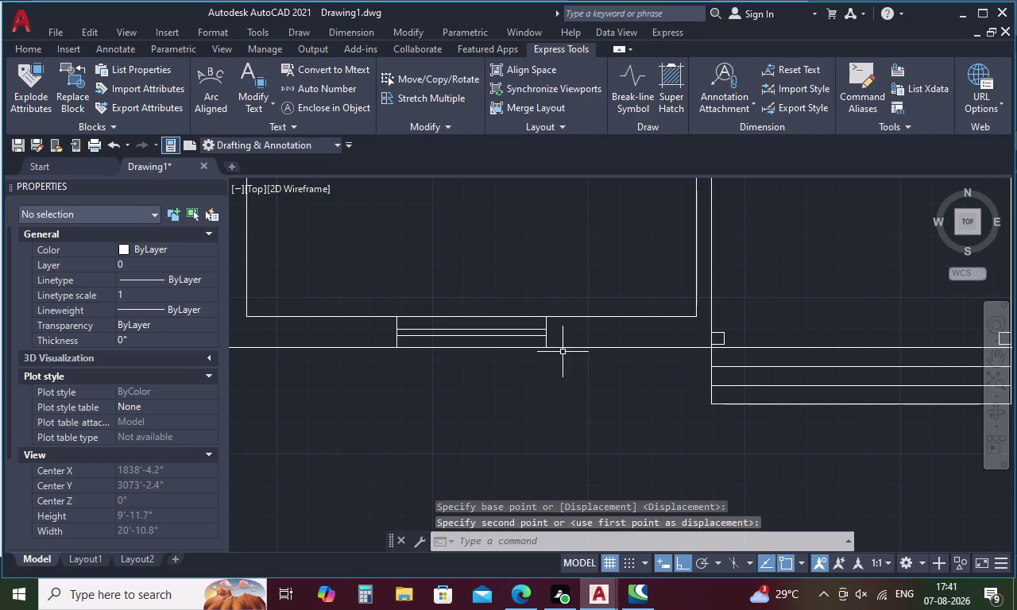
key(Escape)
Reselect the lines of the moved window.
scroll(down, 3)
middle_drag(589, 296, 525, 372)
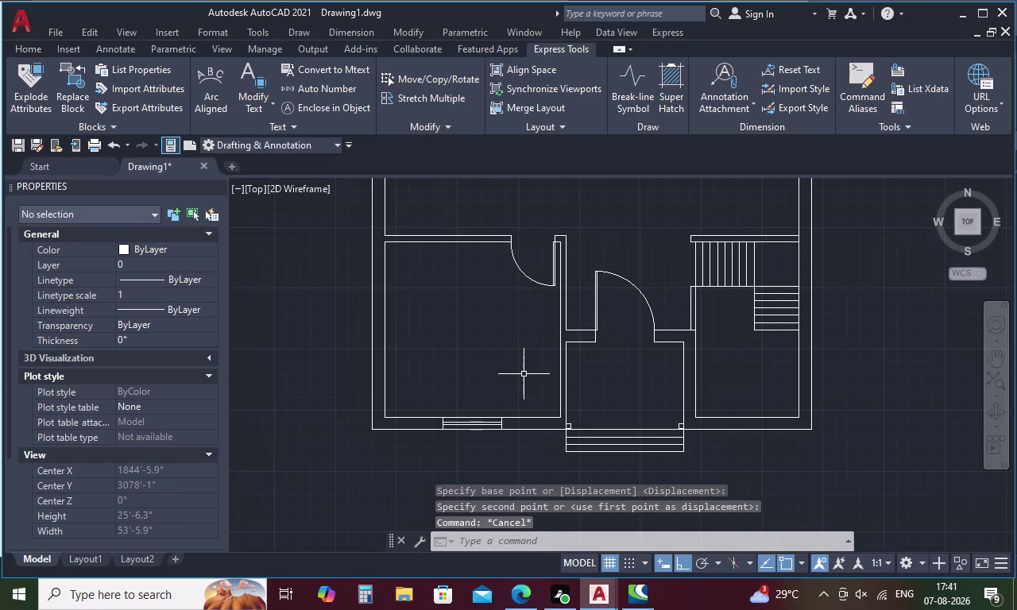
scroll(down, 3)
scroll(up, 3)
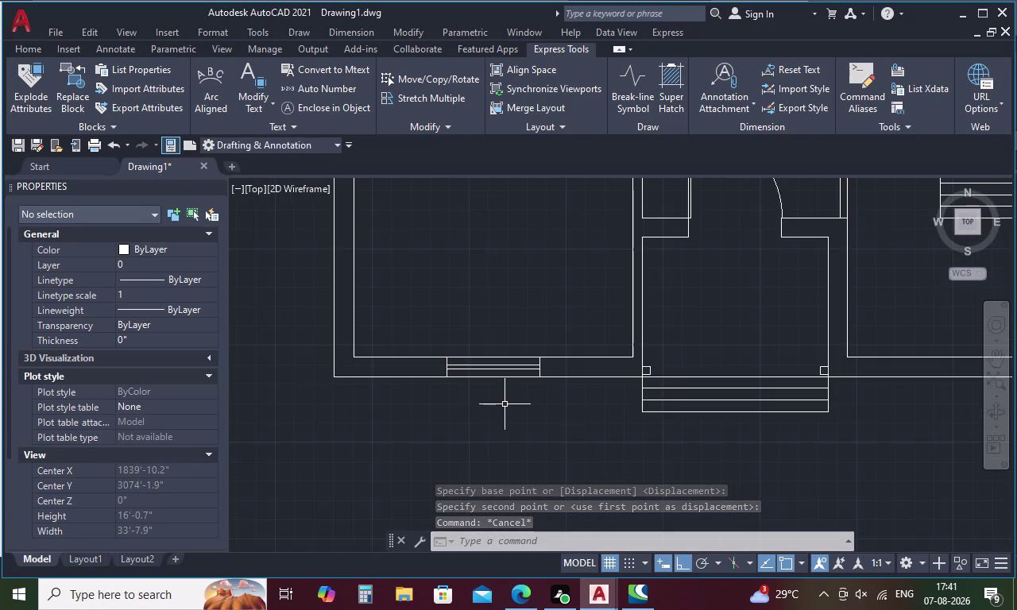
scroll(up, 3)
scroll(down, 3)
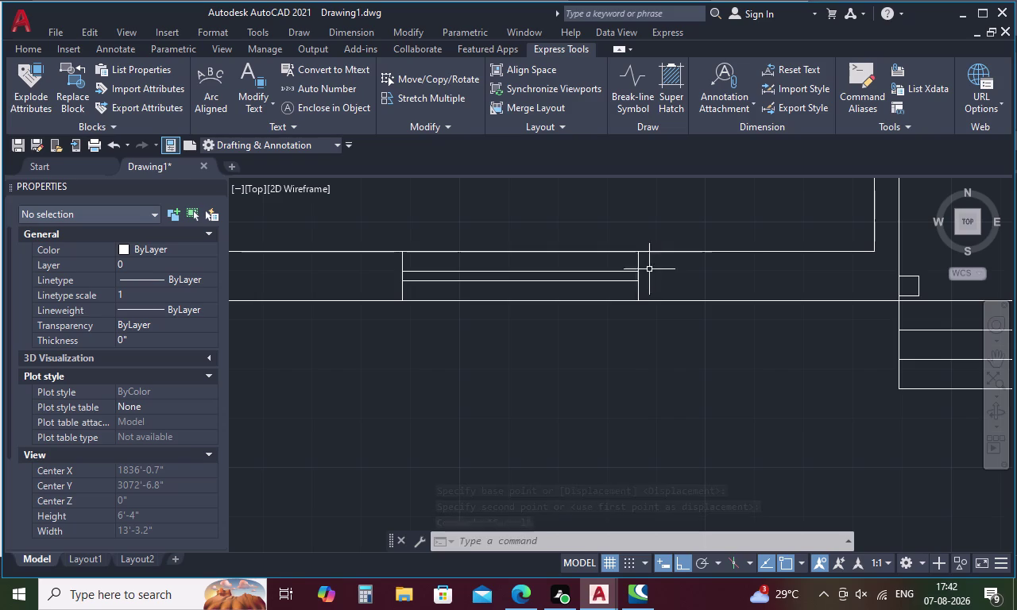
drag(652, 263, 487, 276)
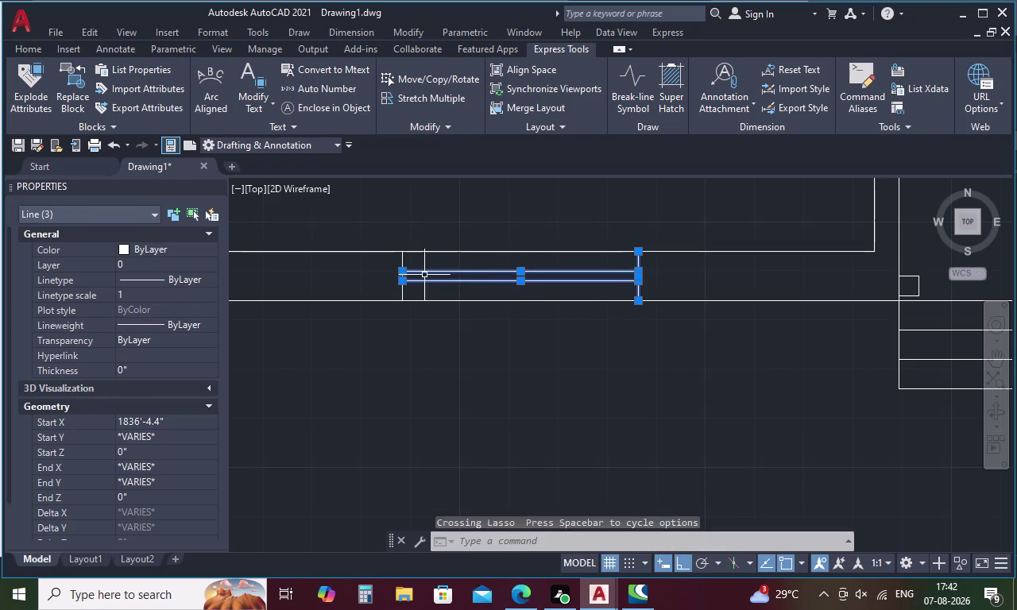
Copy the window into the lower-right room's bottom wall opening, snapped to its midpoint.
click(404, 256)
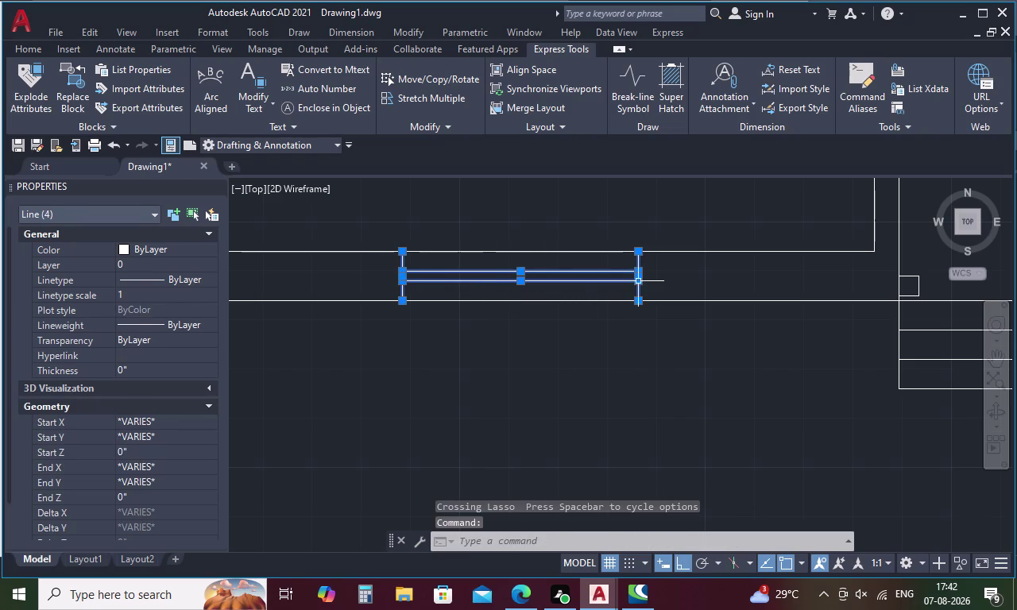
right_click(621, 292)
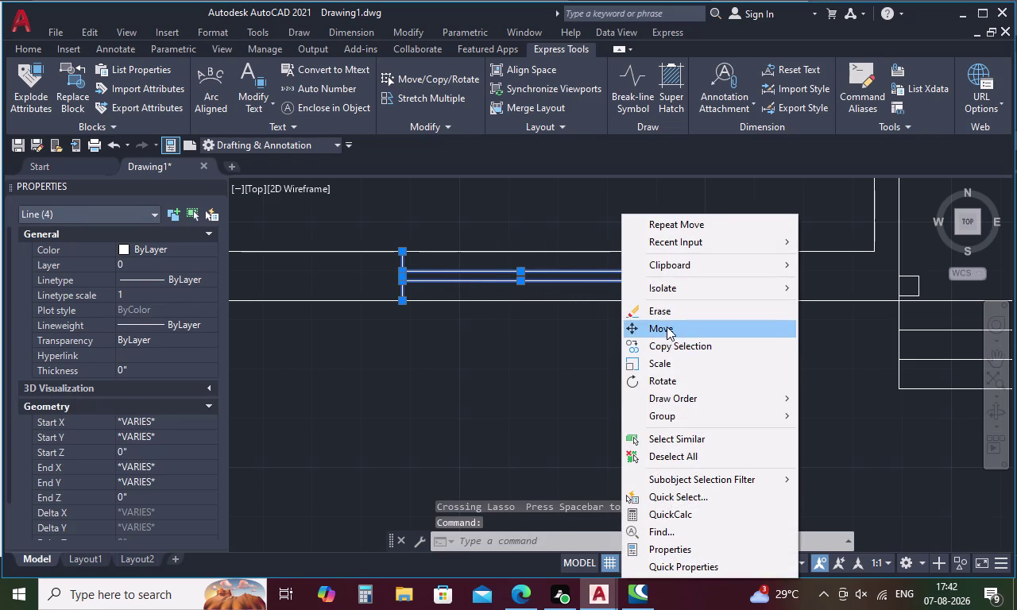
click(659, 345)
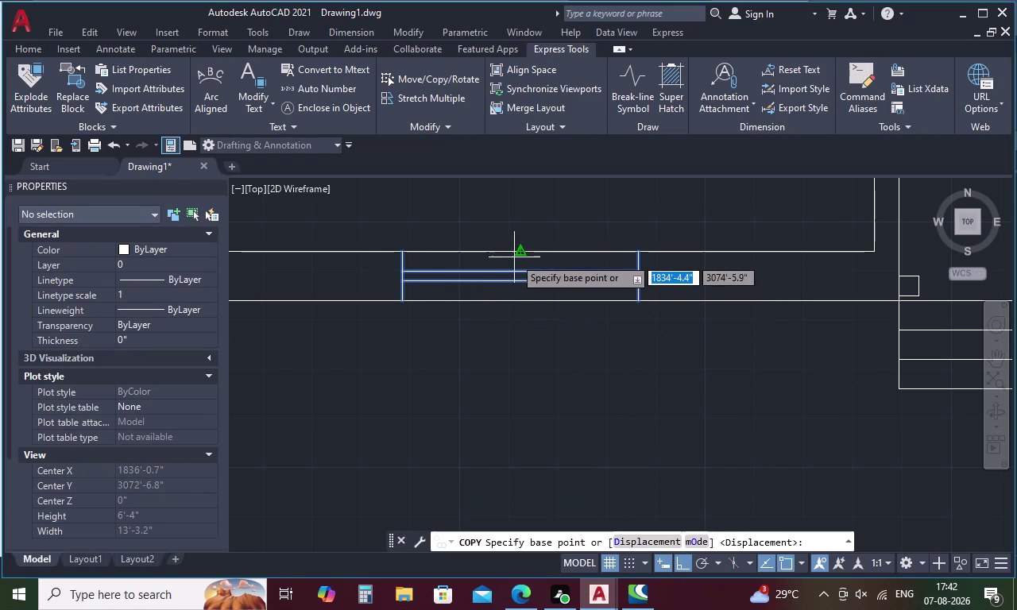
click(519, 253)
scroll(down, 3)
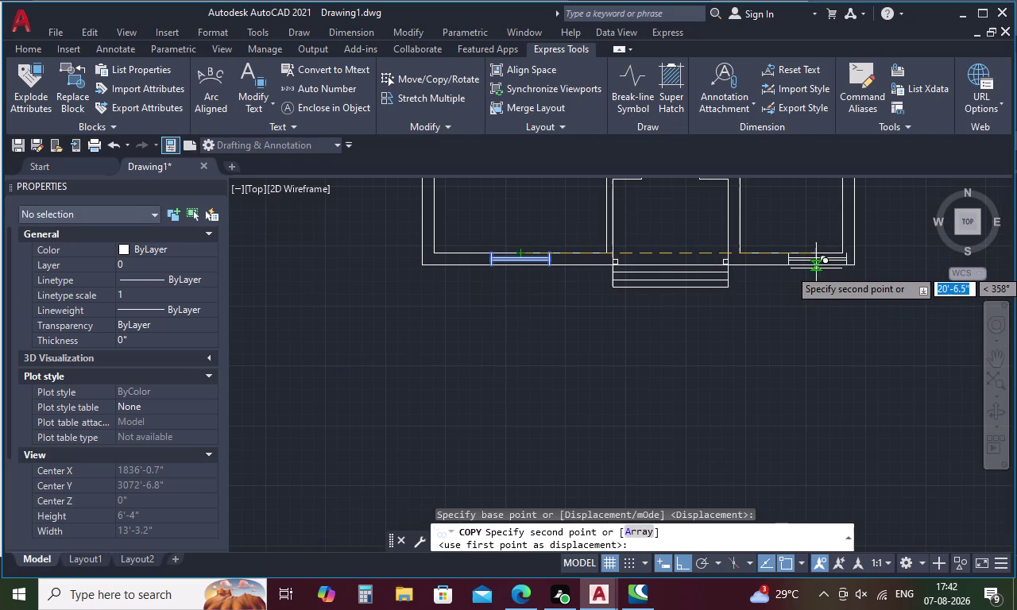
scroll(up, 3)
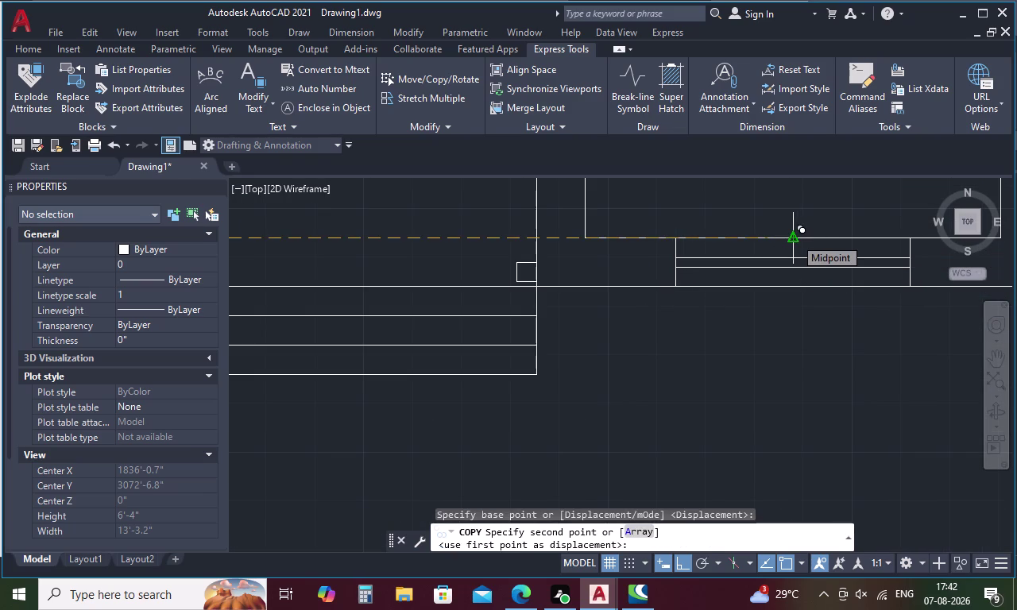
click(794, 237)
key(Escape)
scroll(down, 3)
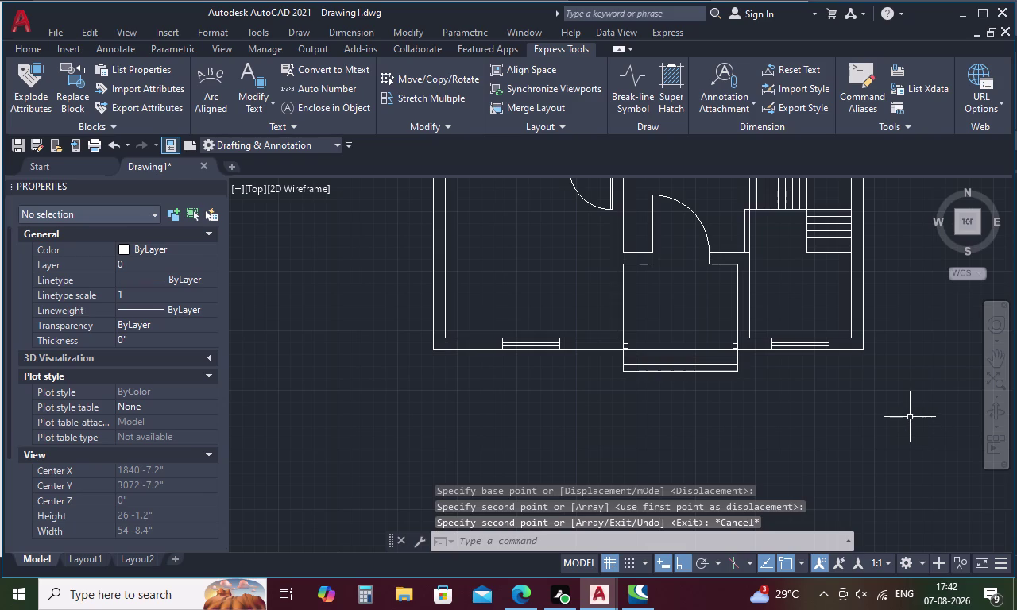
middle_drag(900, 423, 734, 436)
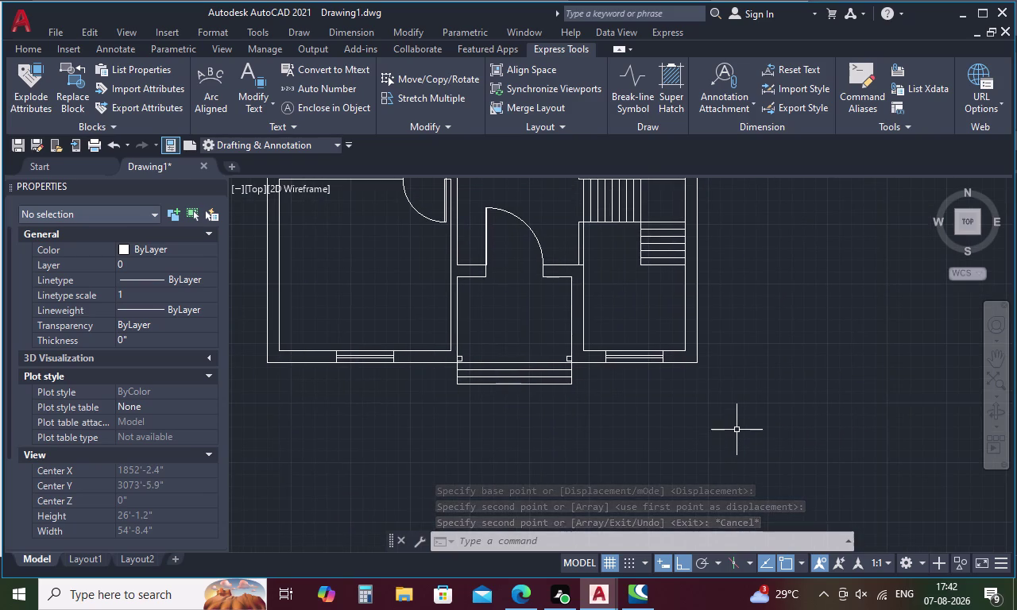
scroll(down, 3)
scroll(down, 3)
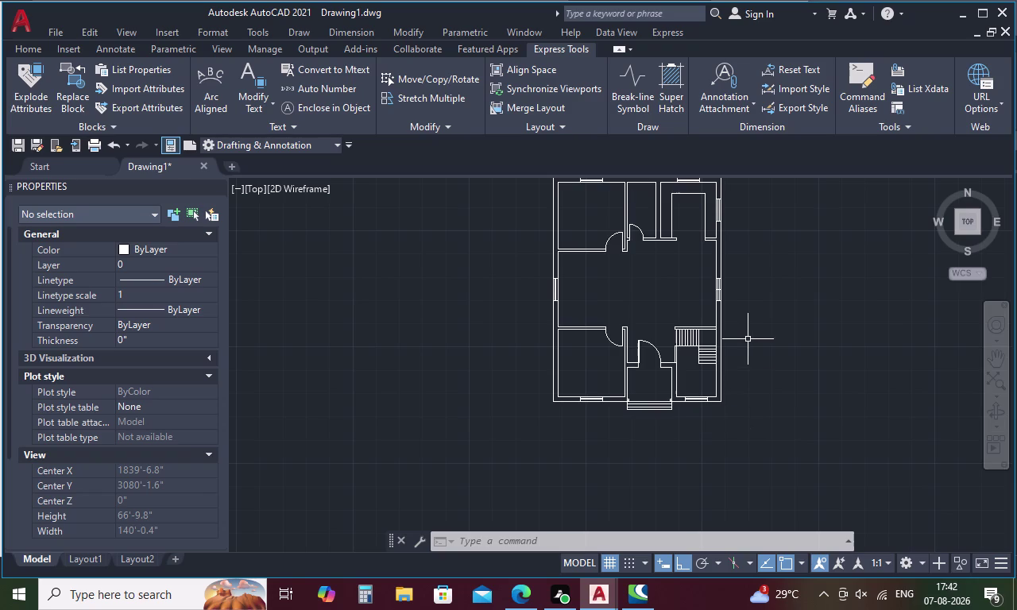
middle_drag(748, 339, 732, 422)
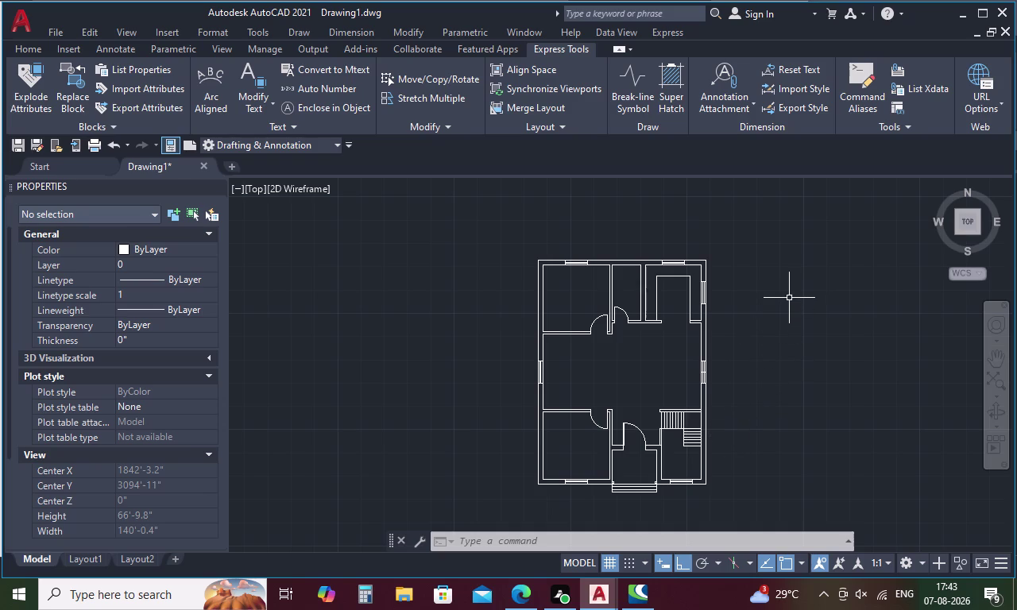
key(Escape)
text(L)
Draw a short vertical line in the top wall opening.
key(space)
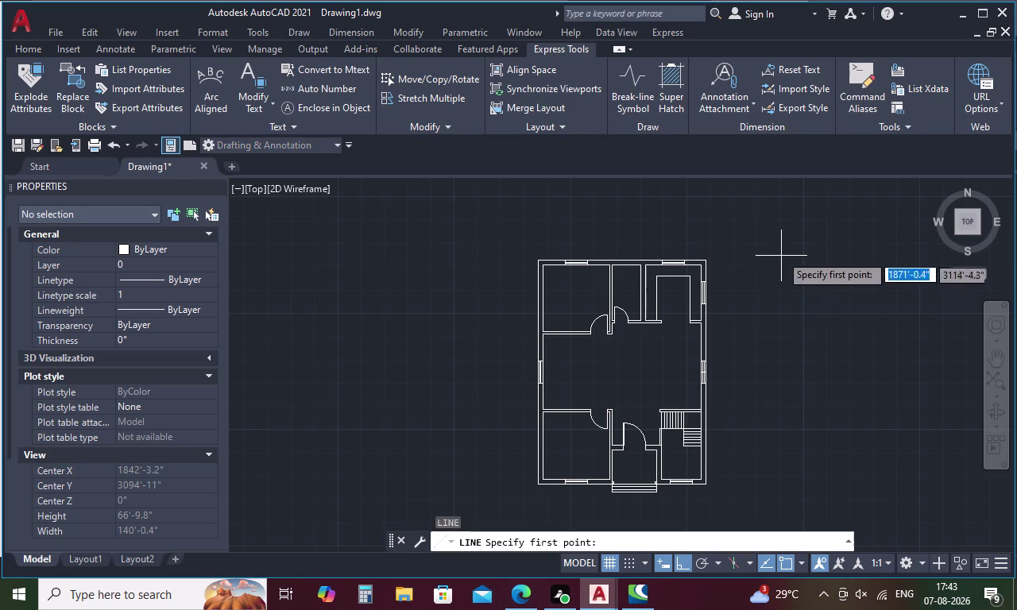
scroll(up, 3)
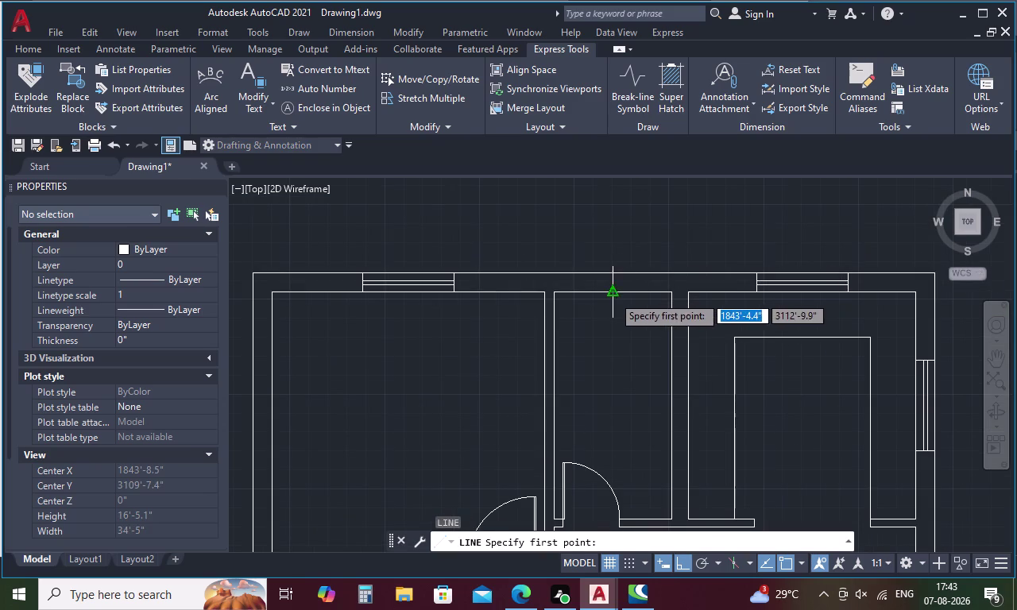
click(613, 295)
click(612, 274)
key(Escape)
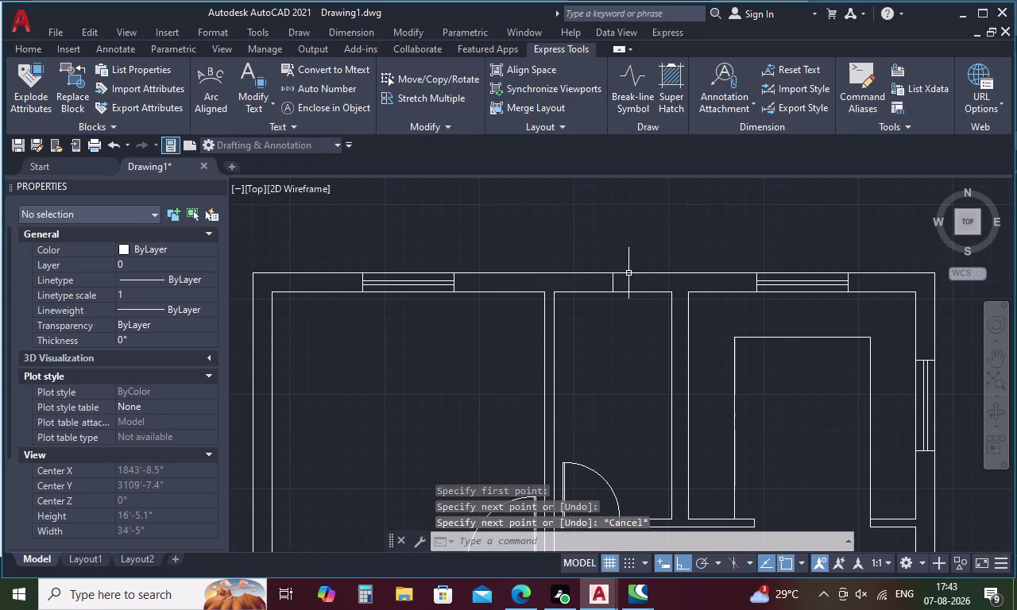
Offset the vertical line 1' to each side.
key(o)
key(space)
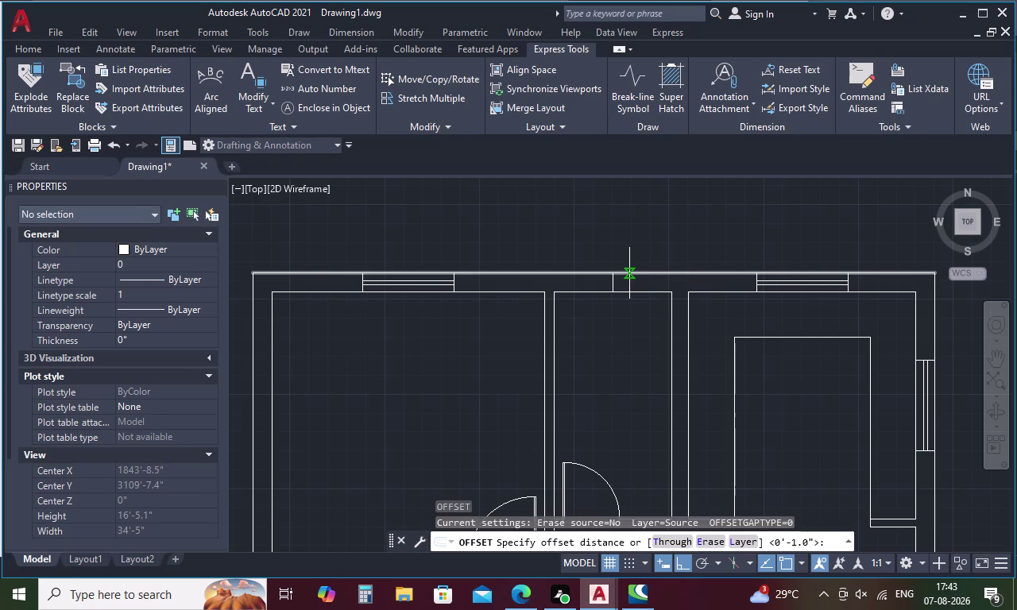
text(1)
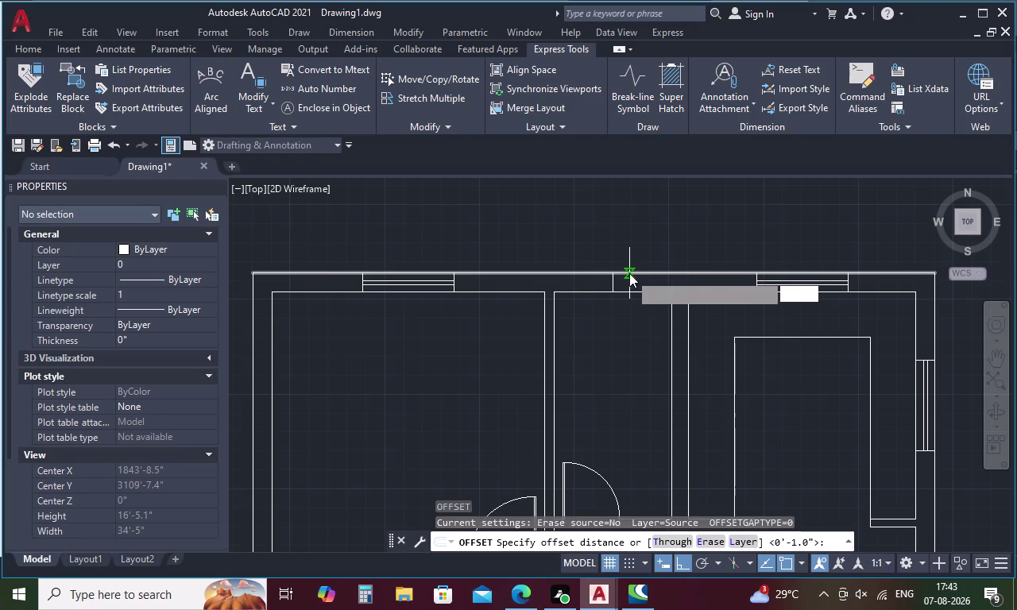
text(')
key(space)
scroll(up, 3)
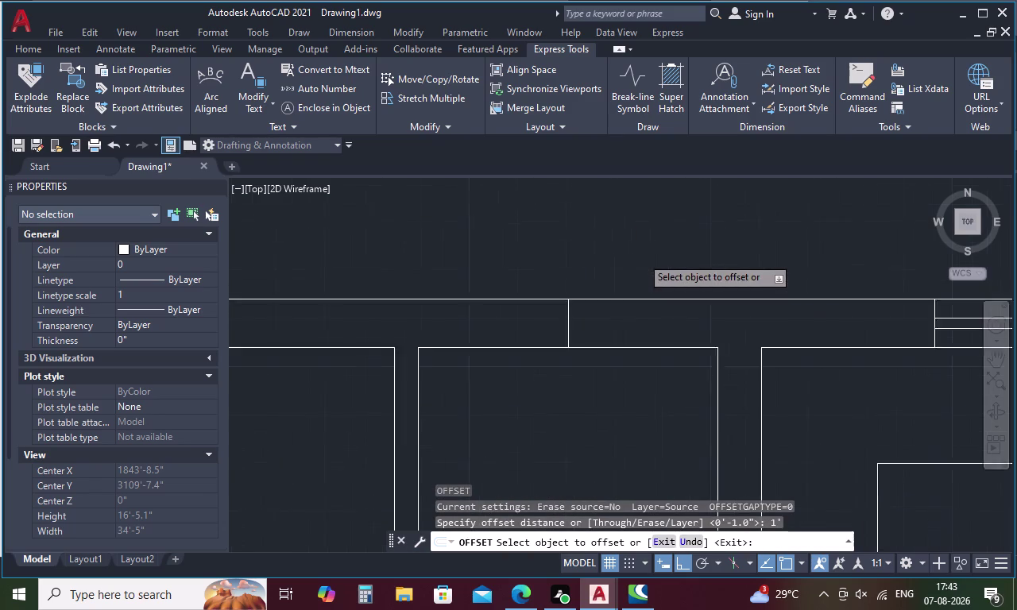
click(524, 344)
click(645, 362)
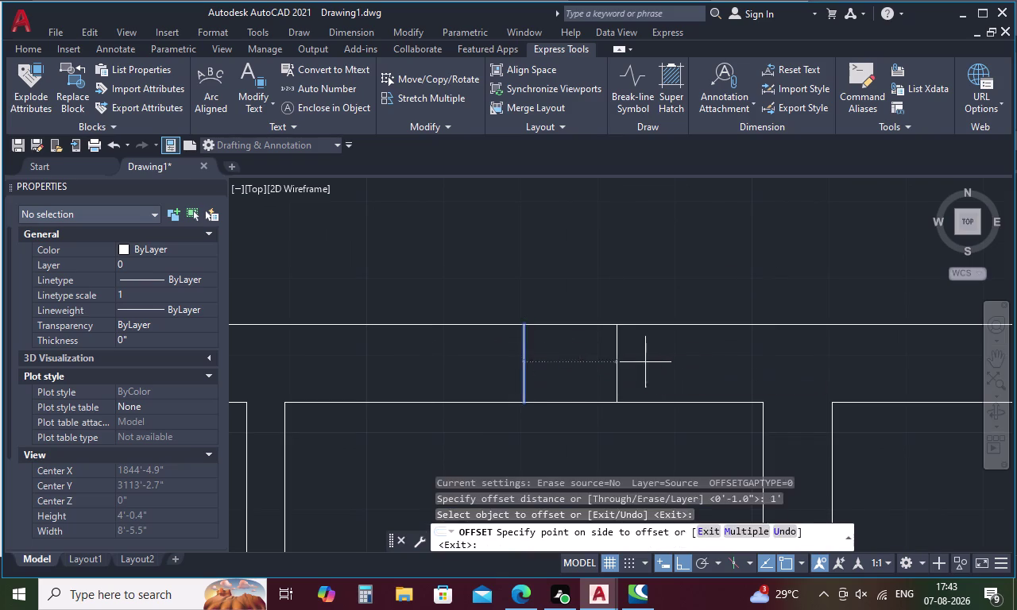
click(522, 357)
click(280, 348)
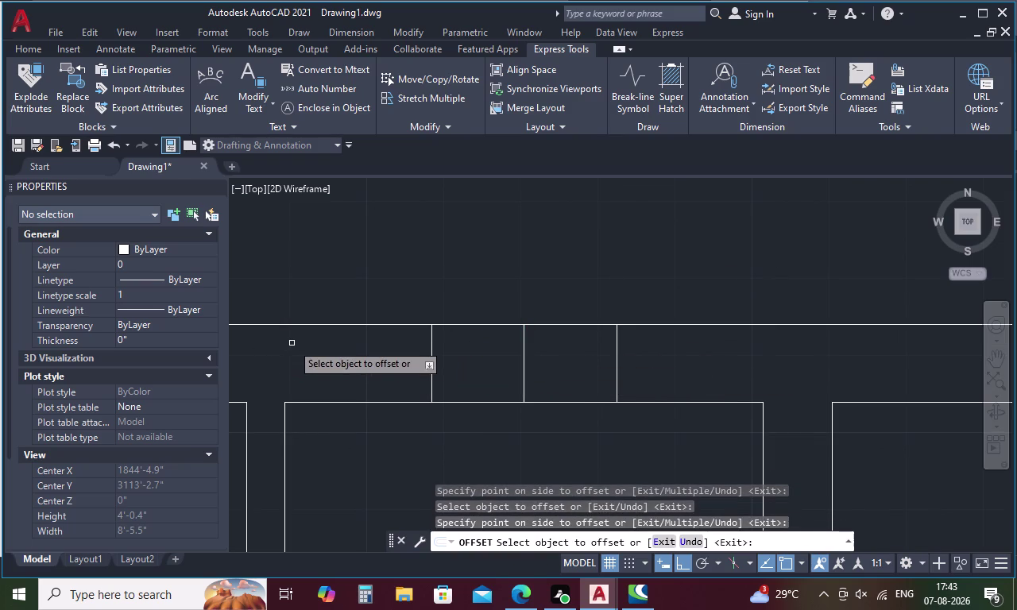
key(Escape)
Draw a horizontal line between the left and right offset lines.
key(l)
key(space)
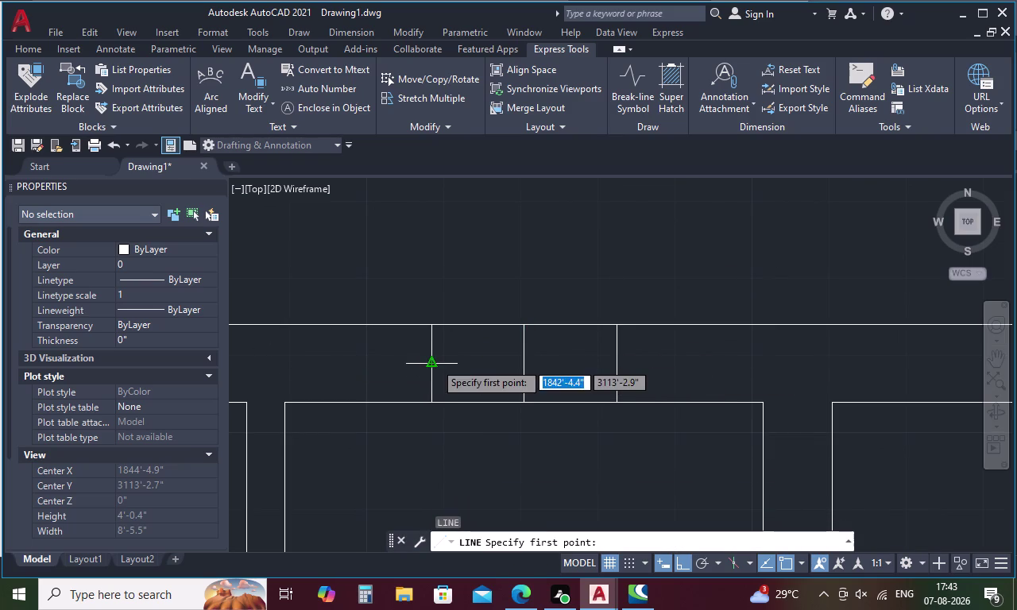
click(435, 362)
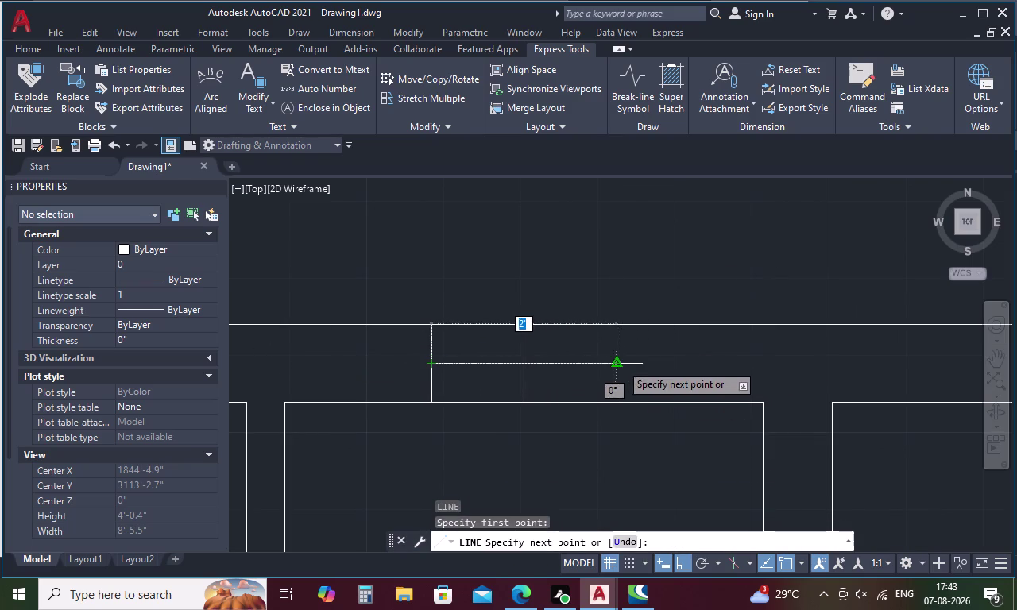
click(620, 363)
key(Escape)
Offset the horizontal line 1 unit above and below.
text(O)
key(space)
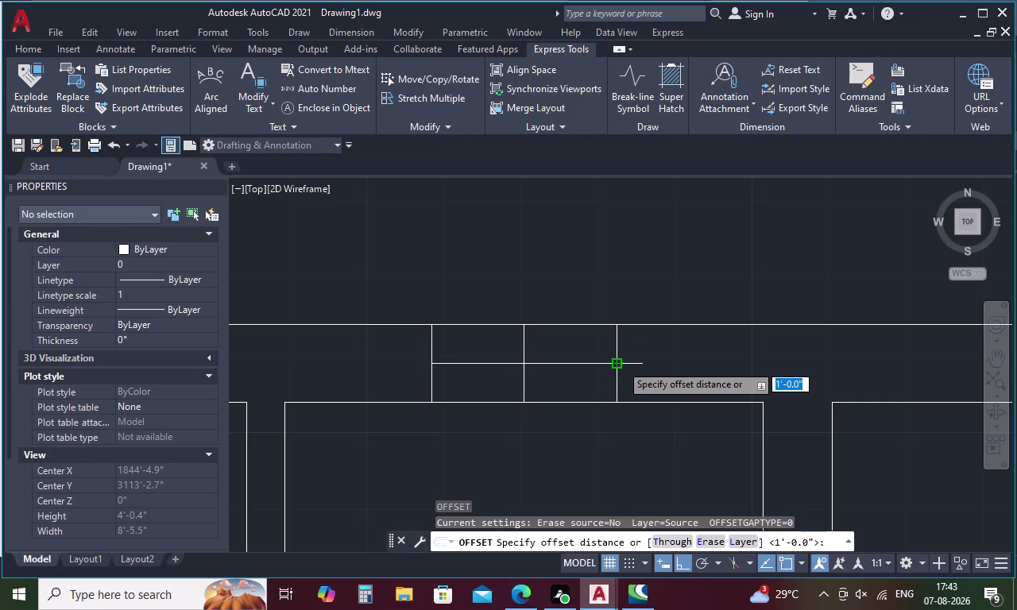
text(1)
key(space)
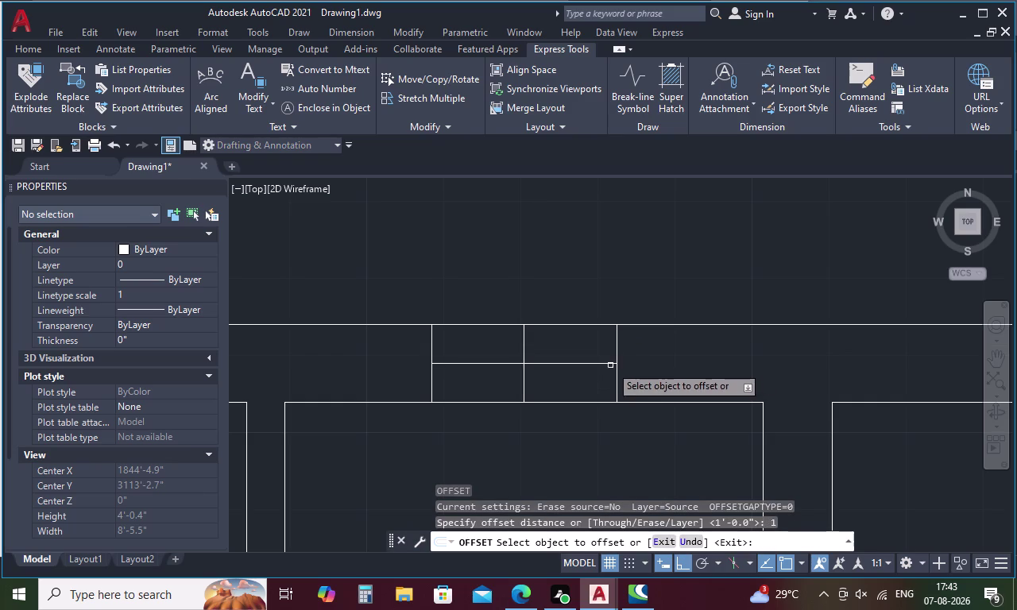
click(610, 365)
click(601, 341)
click(595, 364)
click(593, 383)
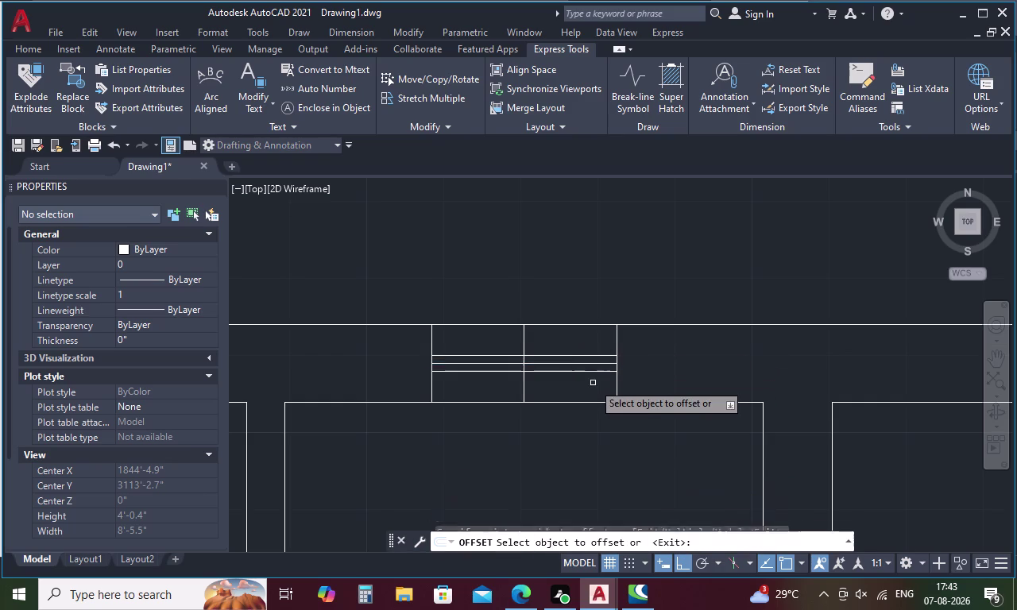
key(Escape)
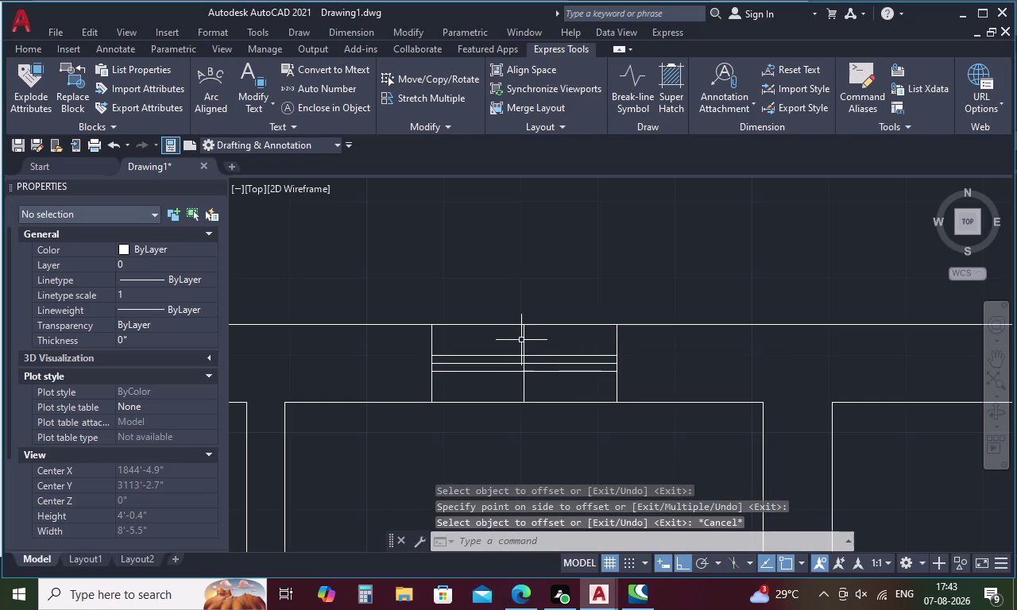
Erase the middle horizontal line and the centre vertical helper line.
click(522, 339)
click(510, 364)
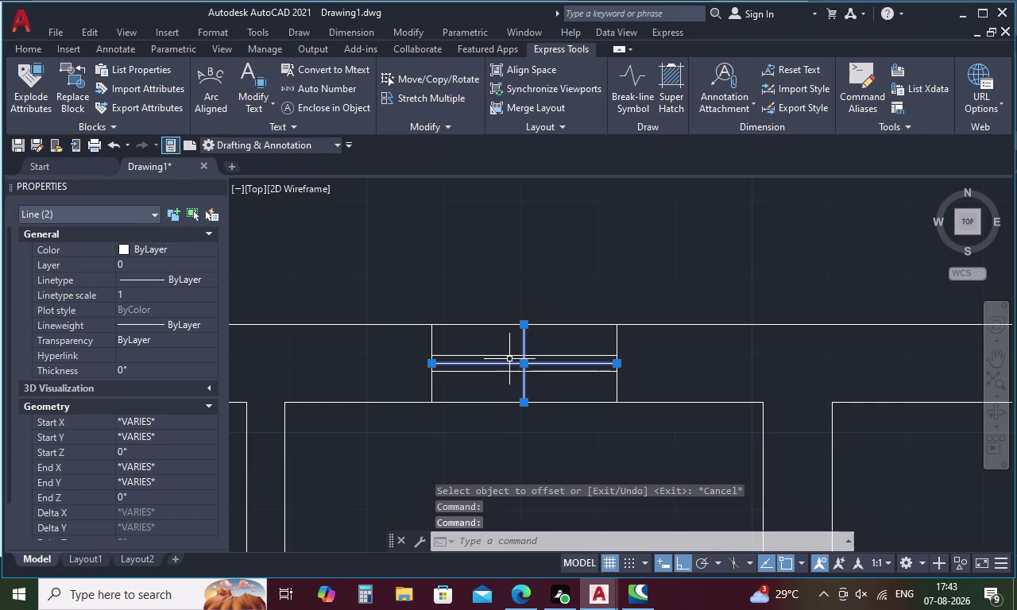
key(Delete)
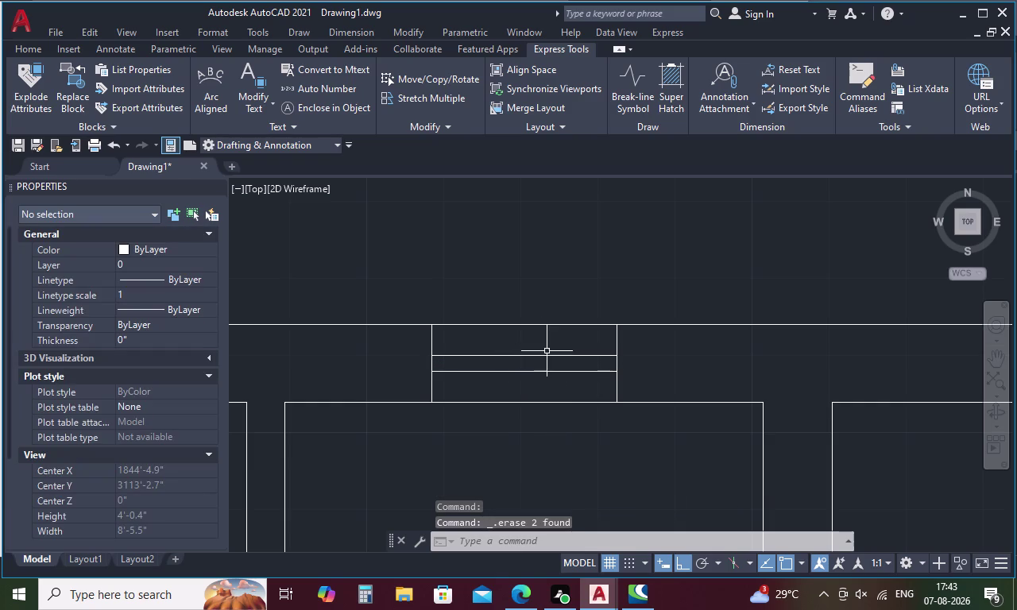
Open the Linetype Manager's list of loadable linetypes with LT.
key(l)
text(T)
key(space)
click(639, 158)
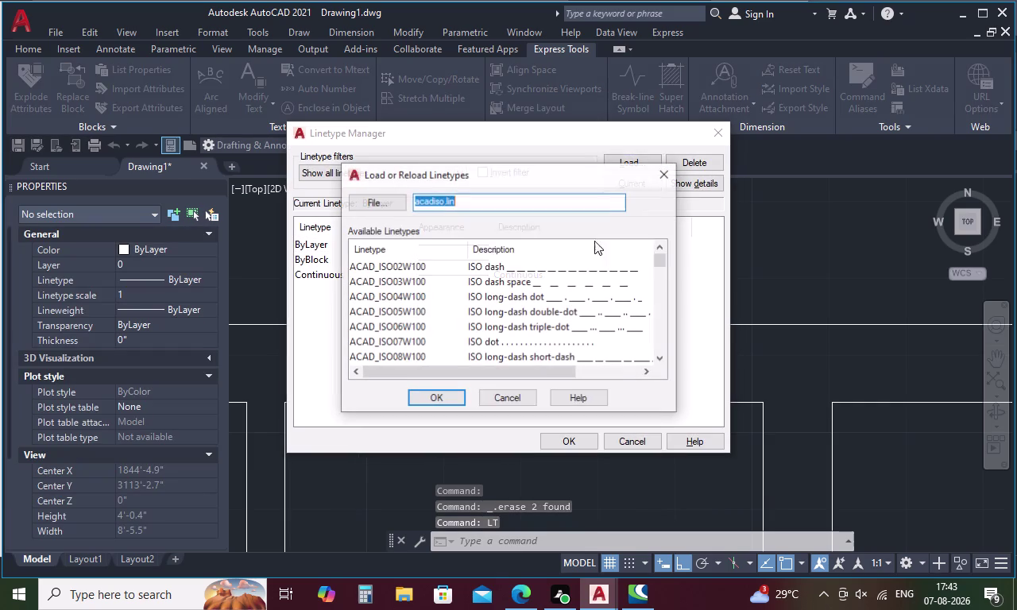
Load the ACAD_ISO02W100 linetype.
click(576, 268)
click(448, 394)
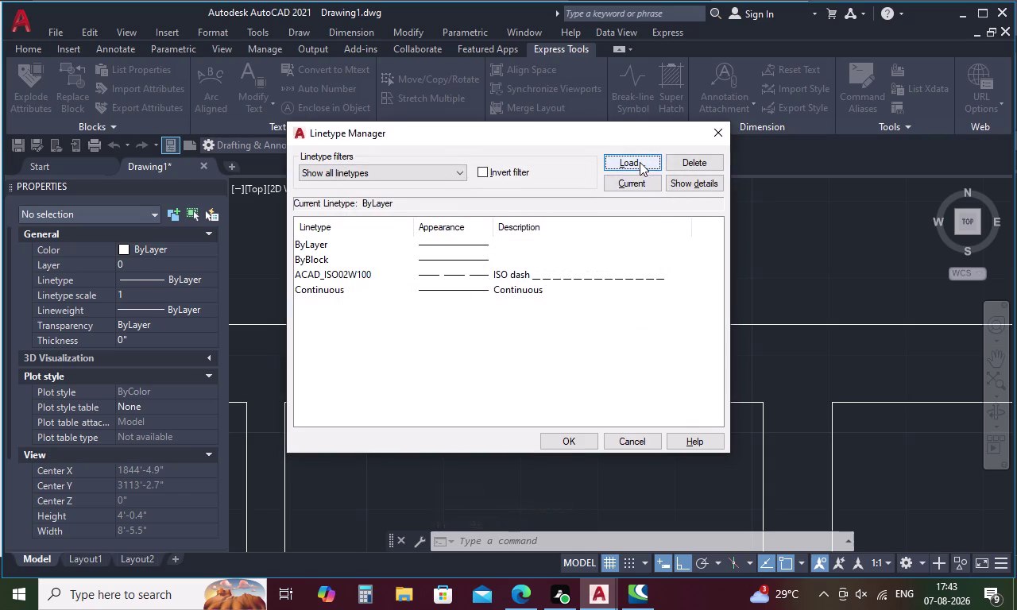
click(567, 440)
Set both horizontal window lines to the ACAD_ISO02W100 linetype.
drag(588, 350, 562, 369)
click(560, 375)
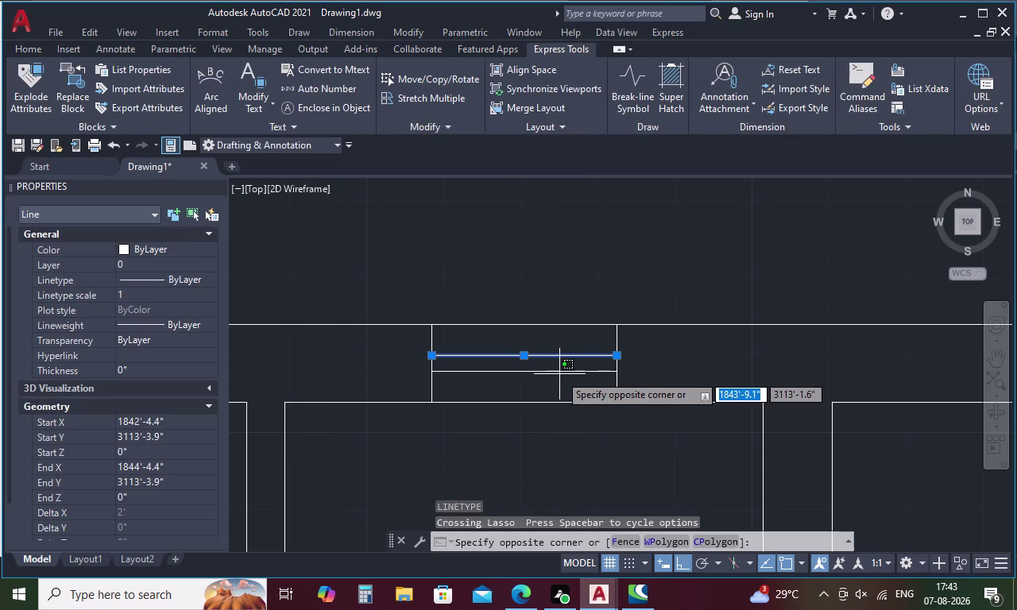
click(562, 368)
click(562, 371)
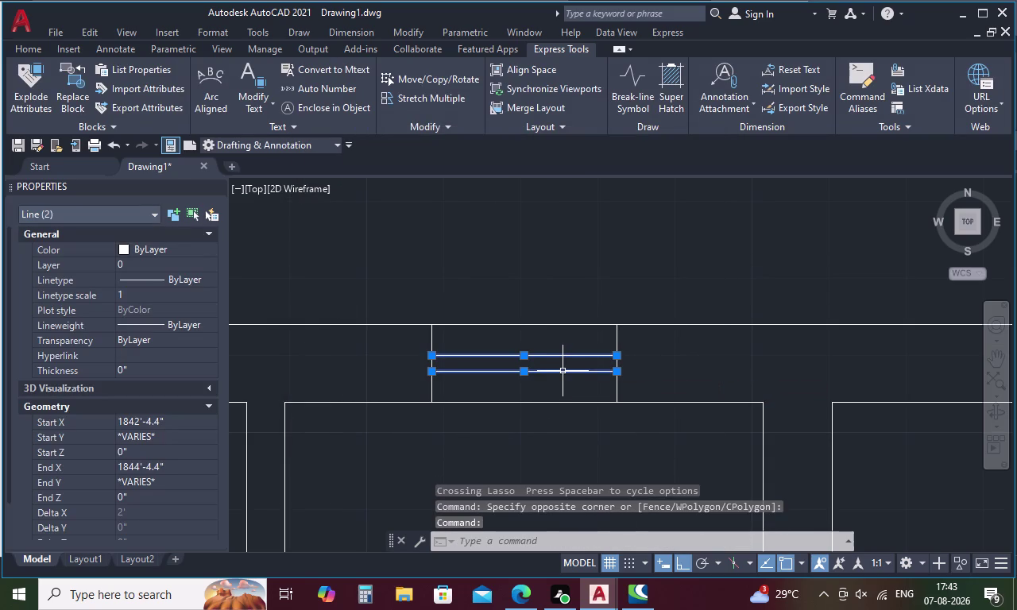
click(181, 278)
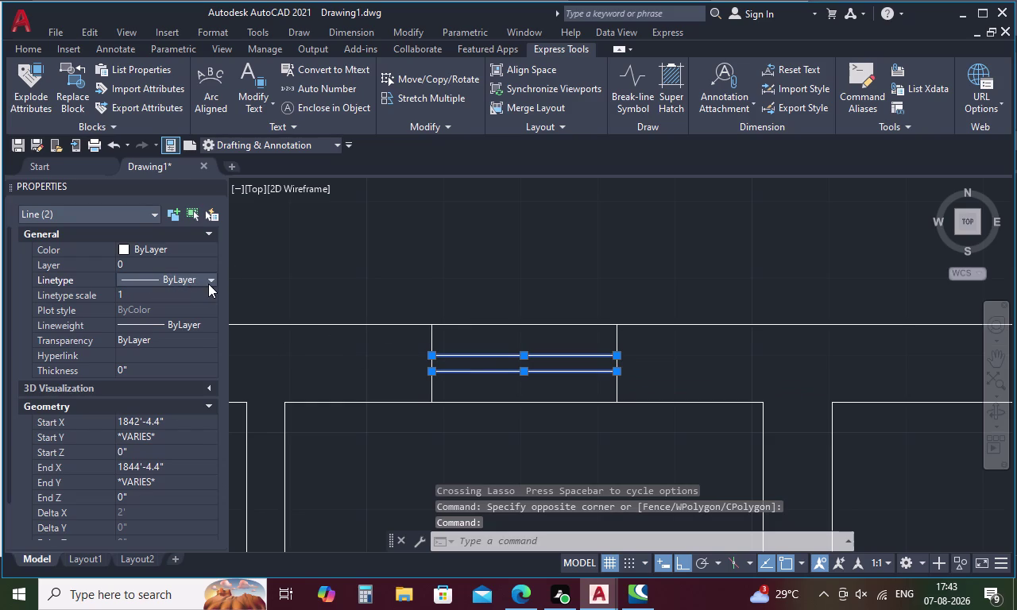
click(211, 281)
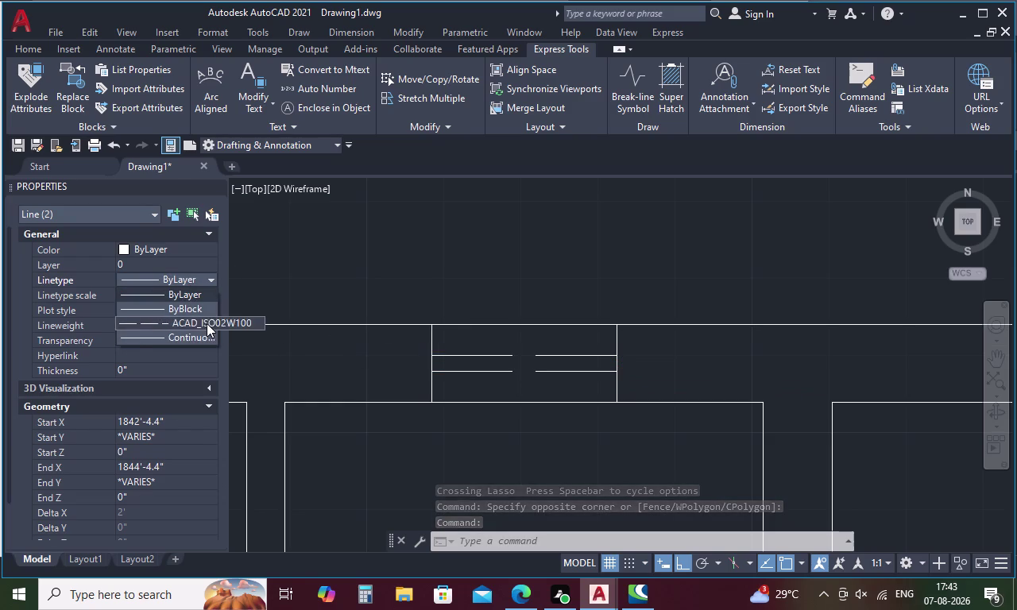
click(206, 323)
Set the linetype scale of those lines to 2.
click(151, 295)
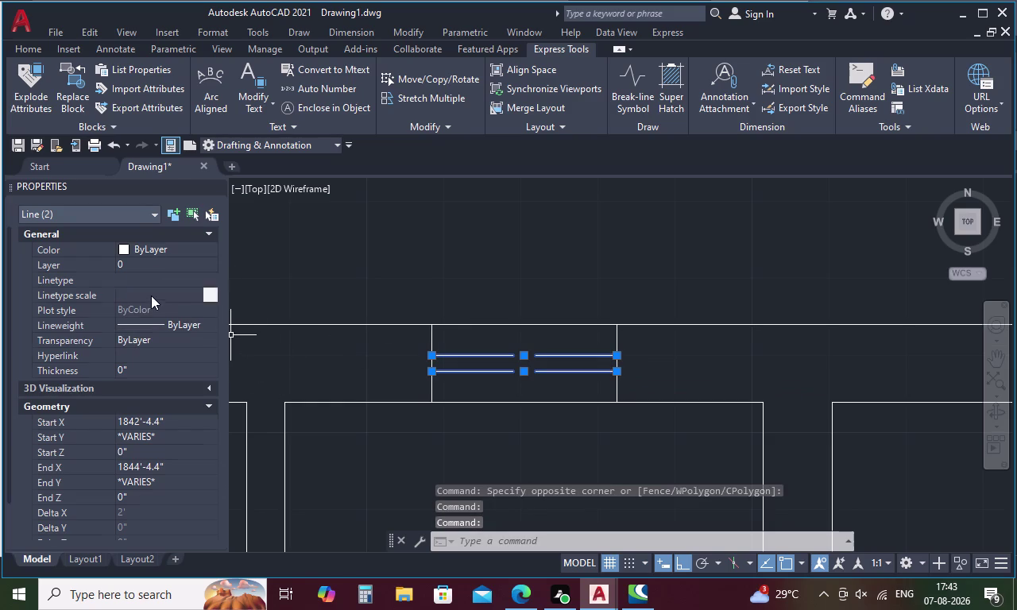
key(BackSpace)
key(2)
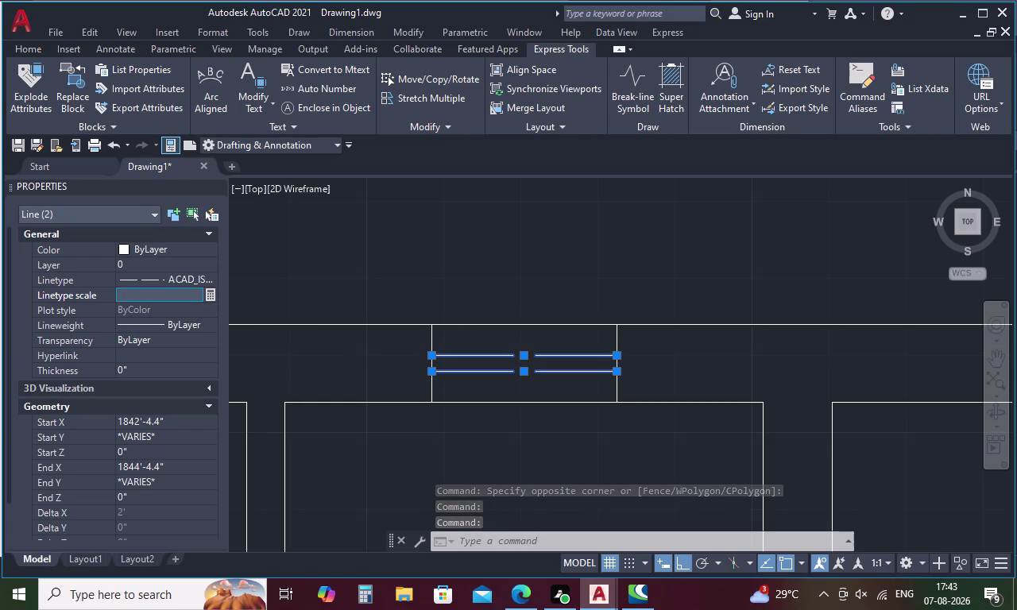
key(Return)
click(140, 294)
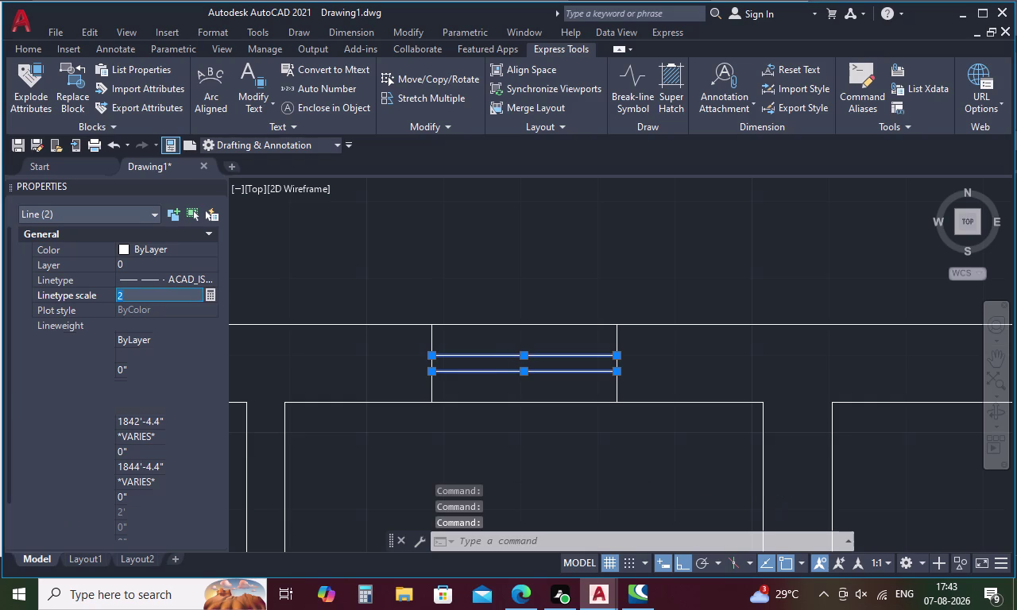
key(BackSpace)
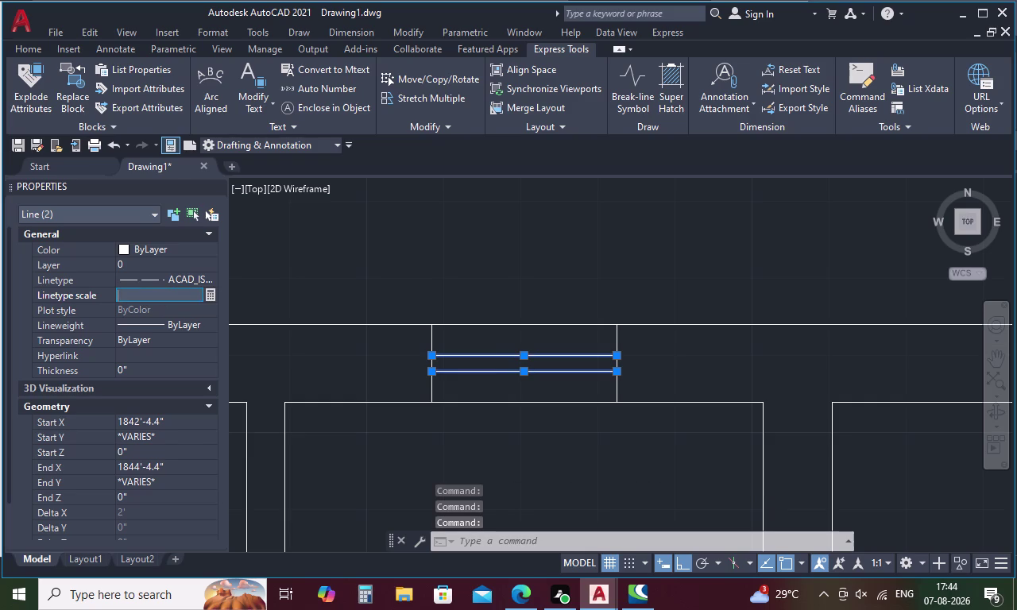
text(.5)
key(space)
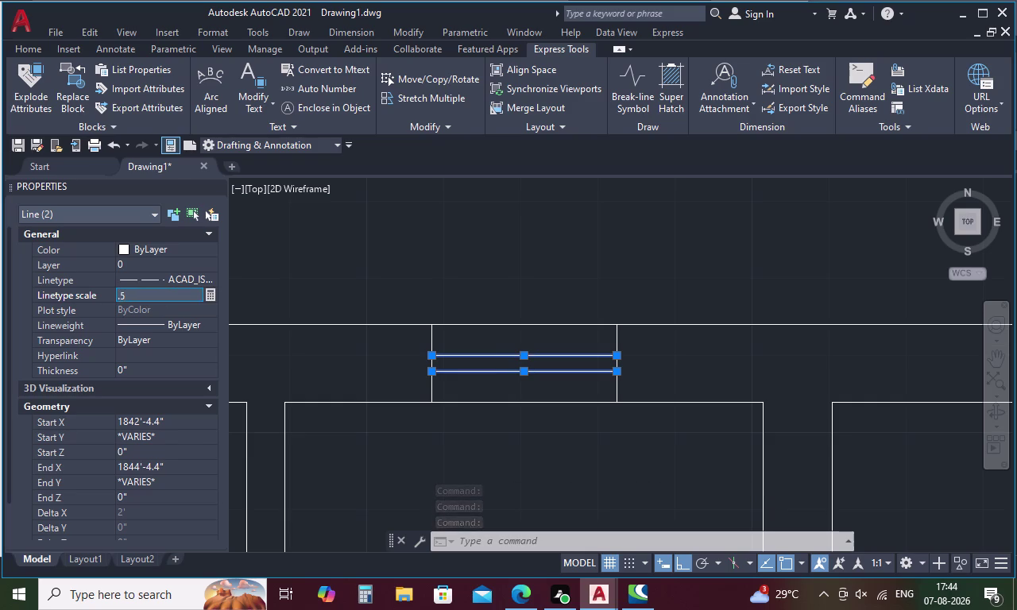
key(space)
click(283, 349)
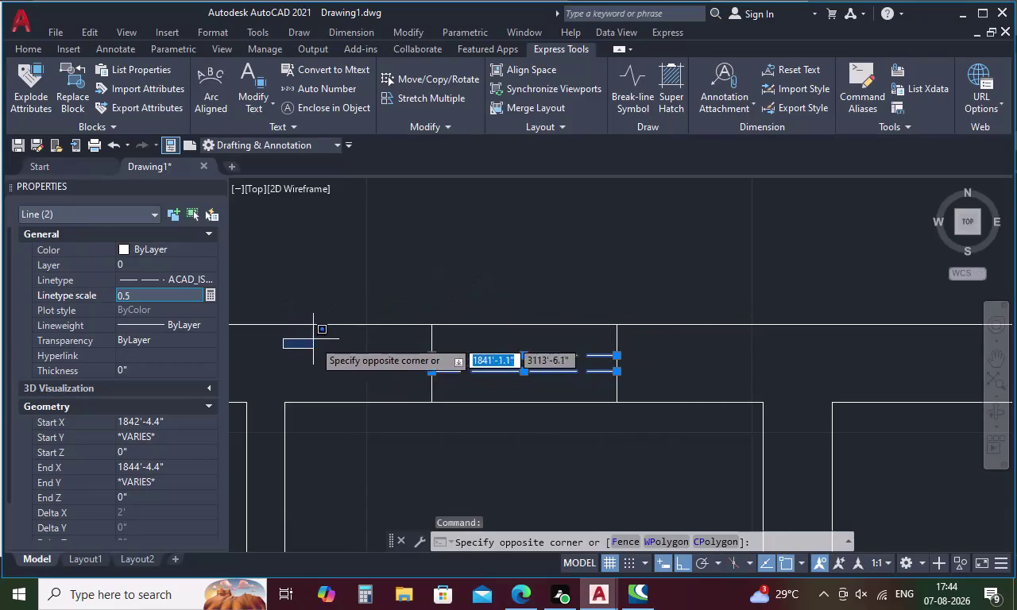
click(150, 295)
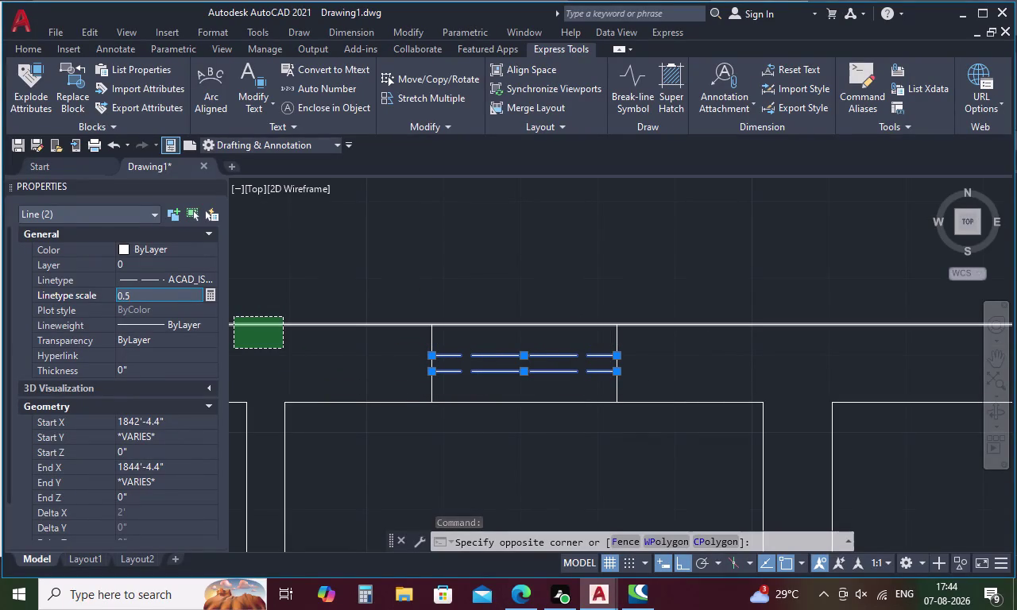
key(BackSpace)
key(BackSpace)
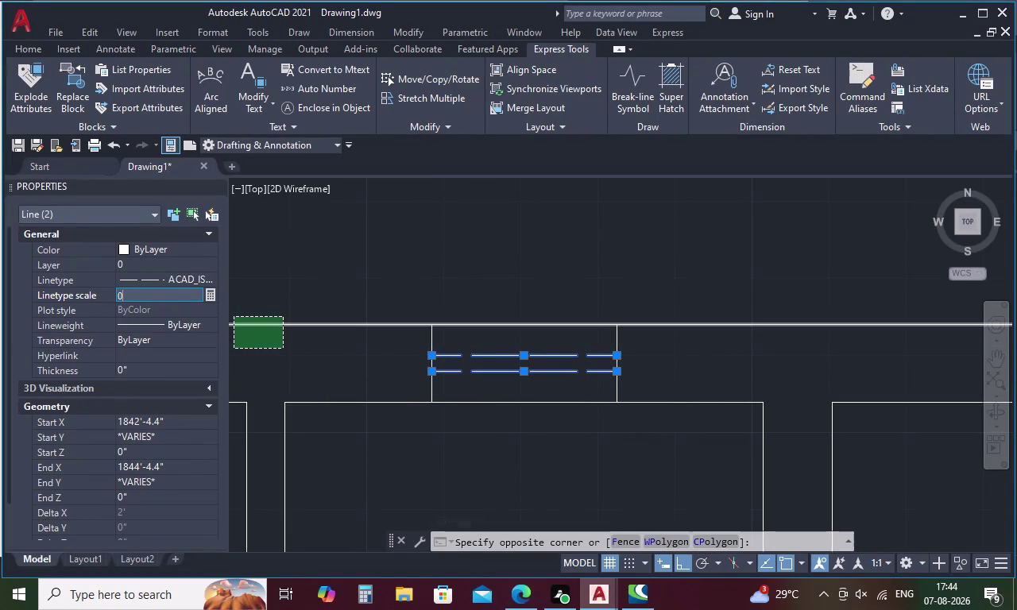
key(period)
text(1)
key(space)
click(145, 293)
key(BackSpace)
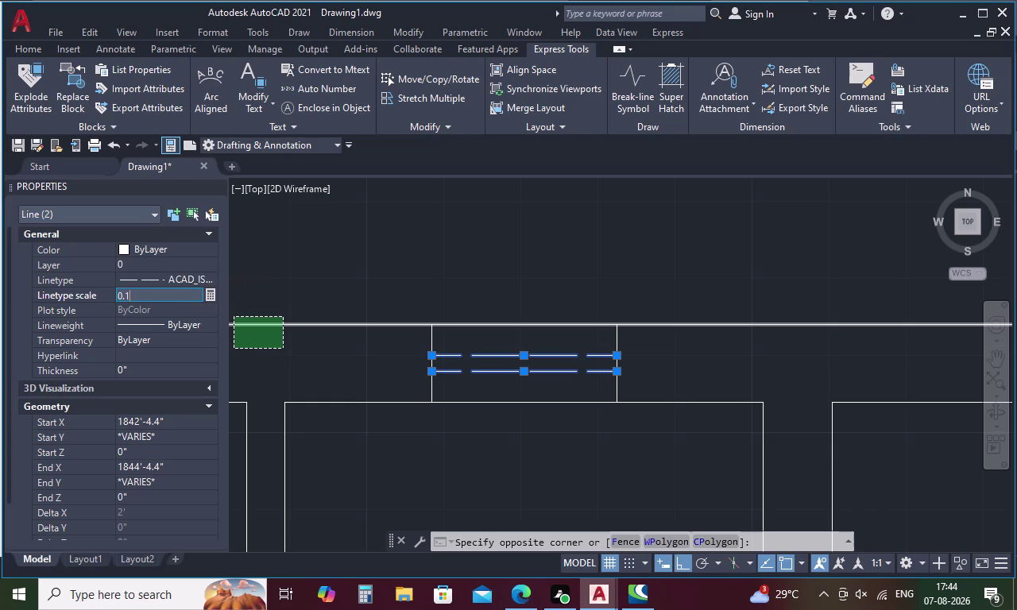
key(BackSpace)
key(BackSpace)
key(BackSpace)
key(period)
text(09)
key(space)
key(space)
key(BackSpace)
key(BackSpace)
key(Return)
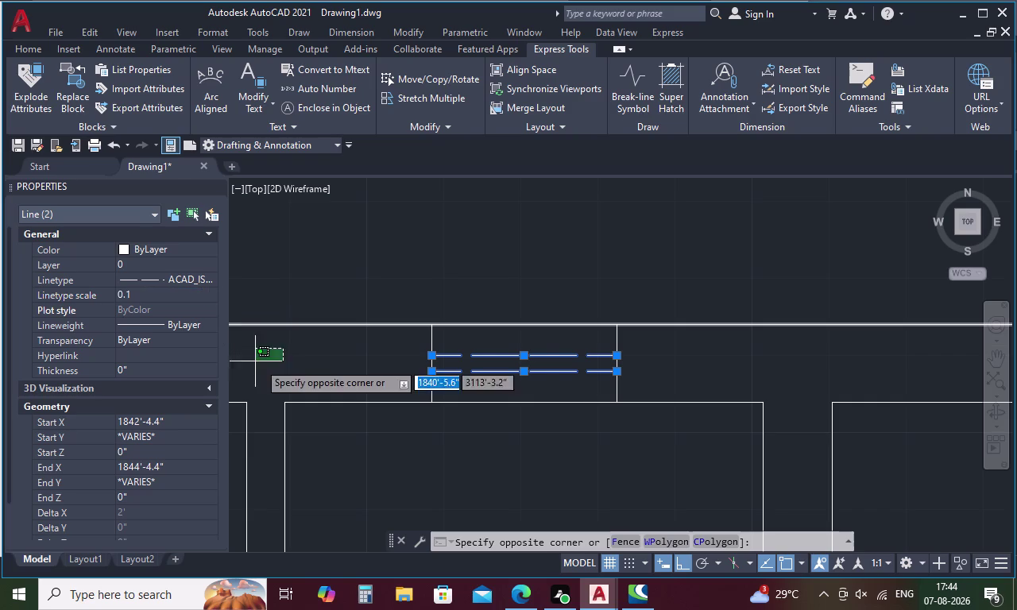
click(145, 299)
key(BackSpace)
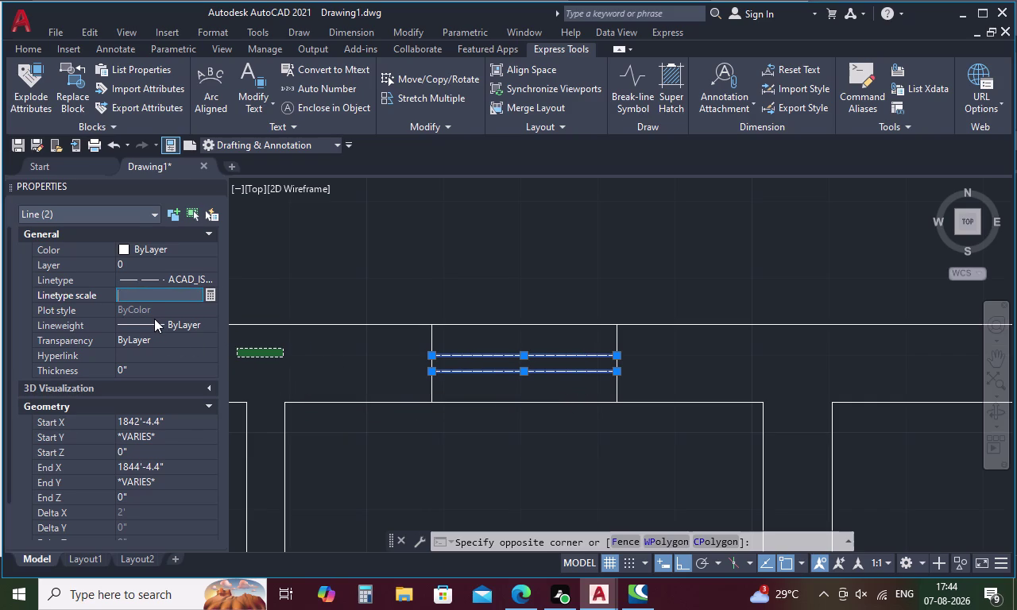
key(period)
key(5)
key(Return)
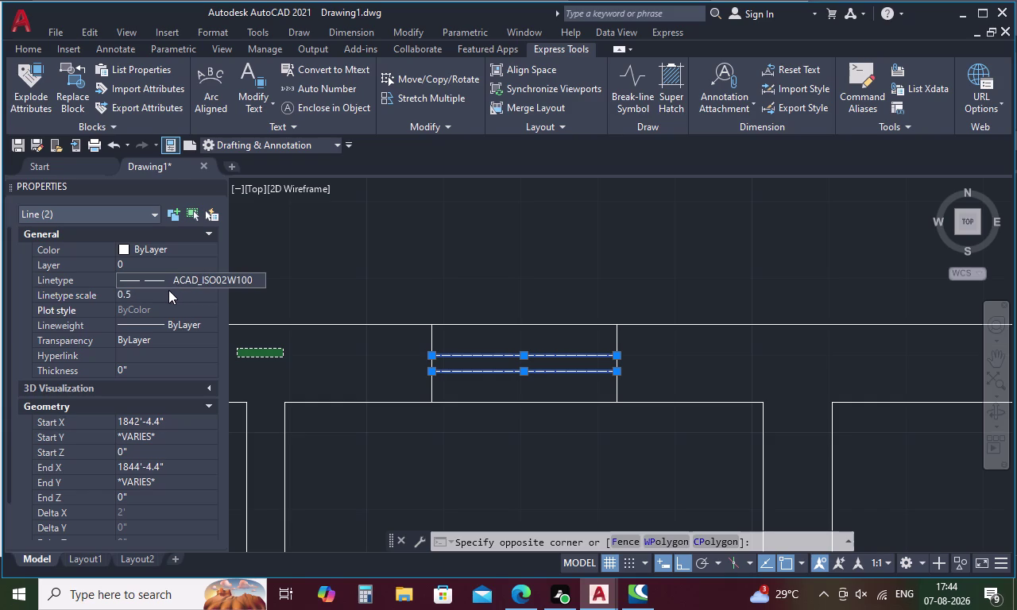
click(147, 293)
key(BackSpace)
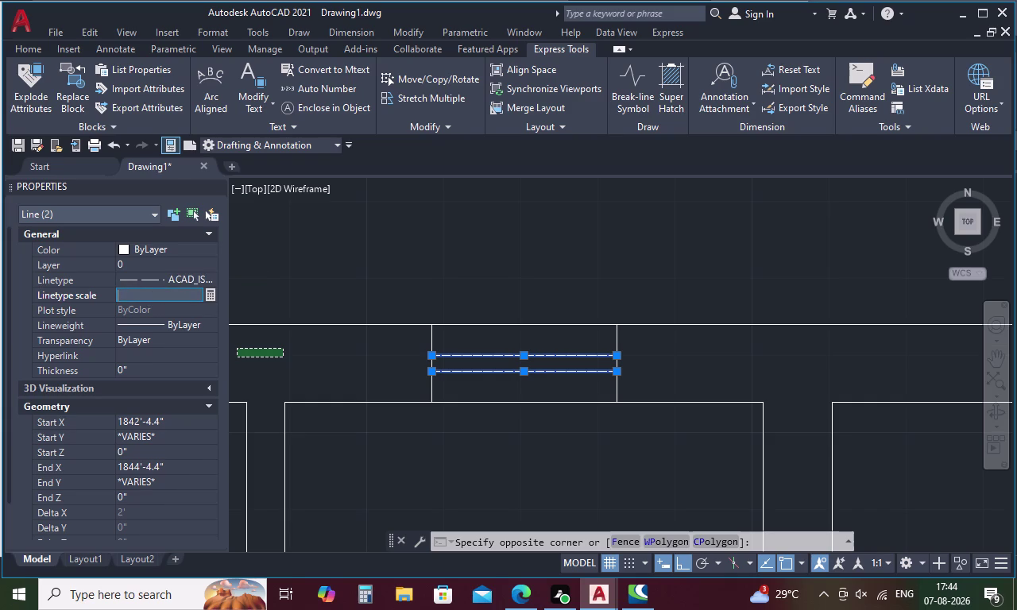
key(1)
key(Return)
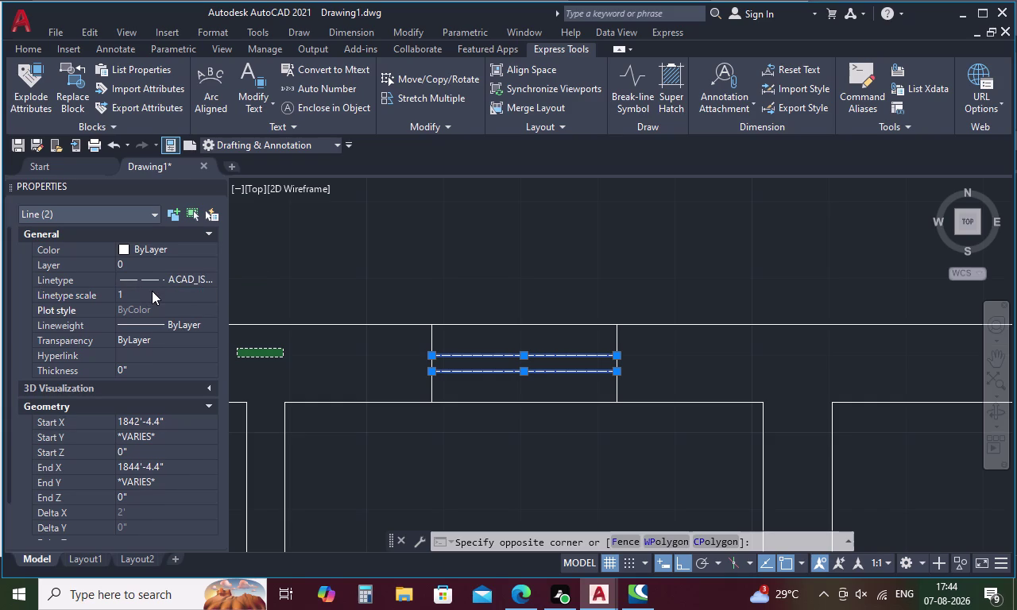
click(147, 291)
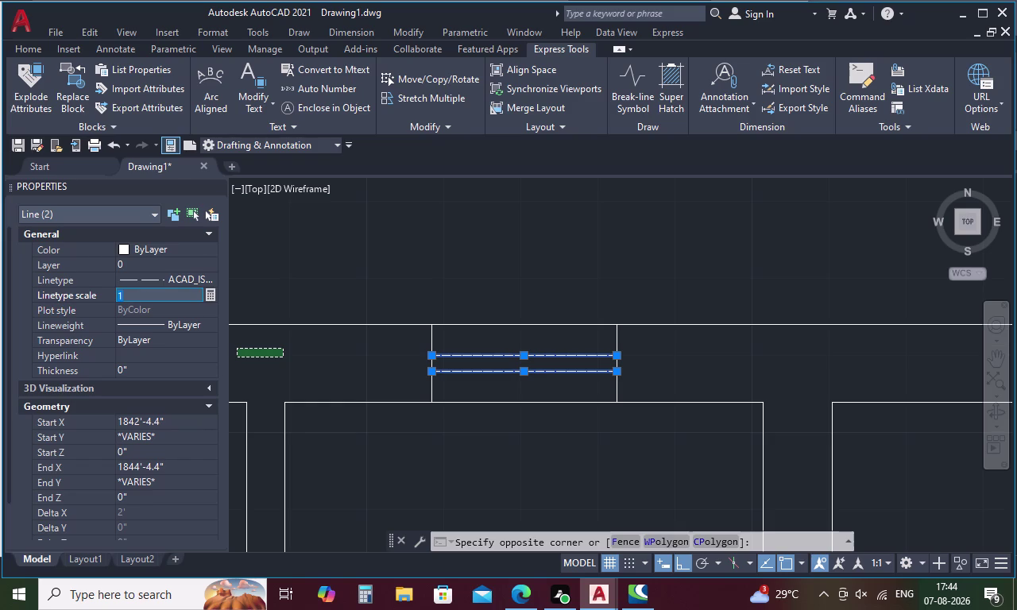
key(BackSpace)
key(1)
key(Return)
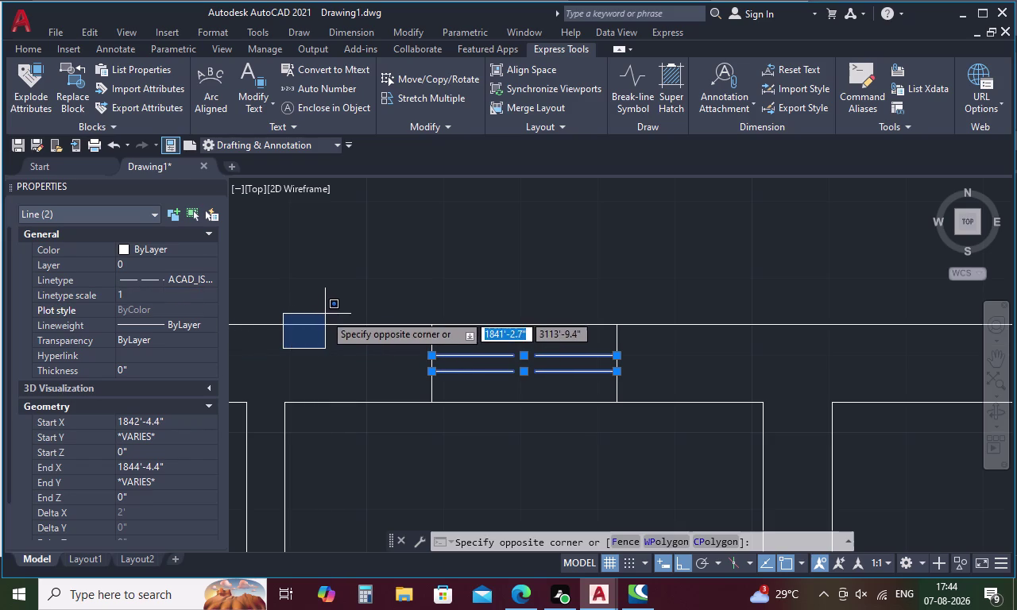
click(141, 295)
key(BackSpace)
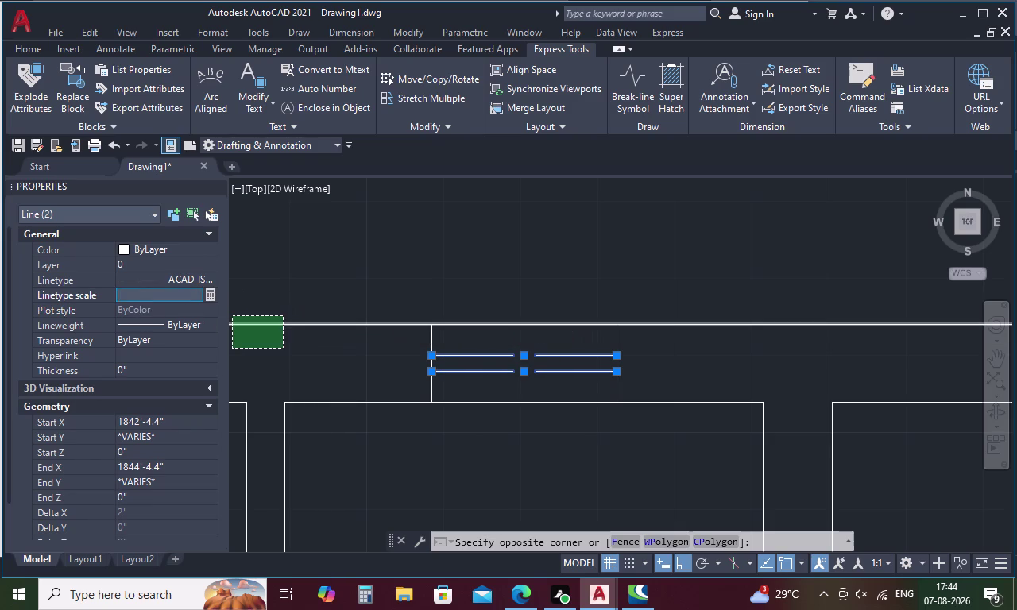
text(.5)
key(Return)
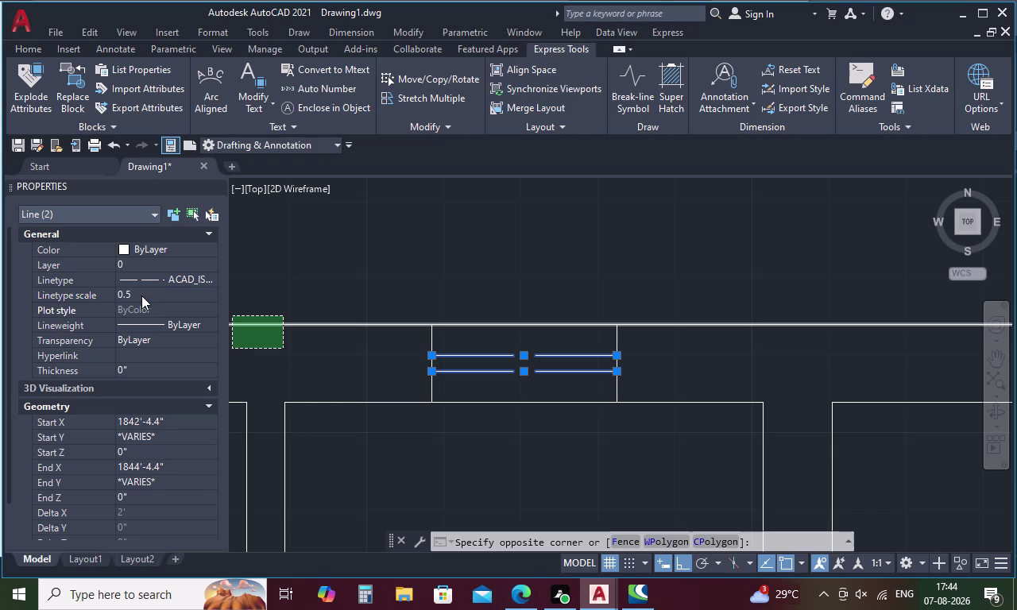
click(382, 370)
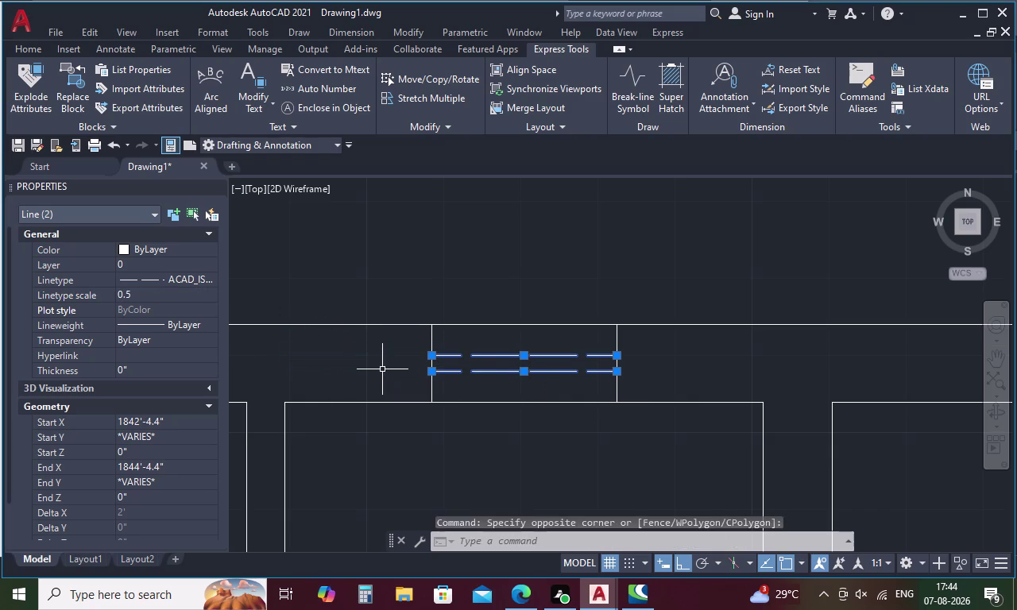
click(137, 299)
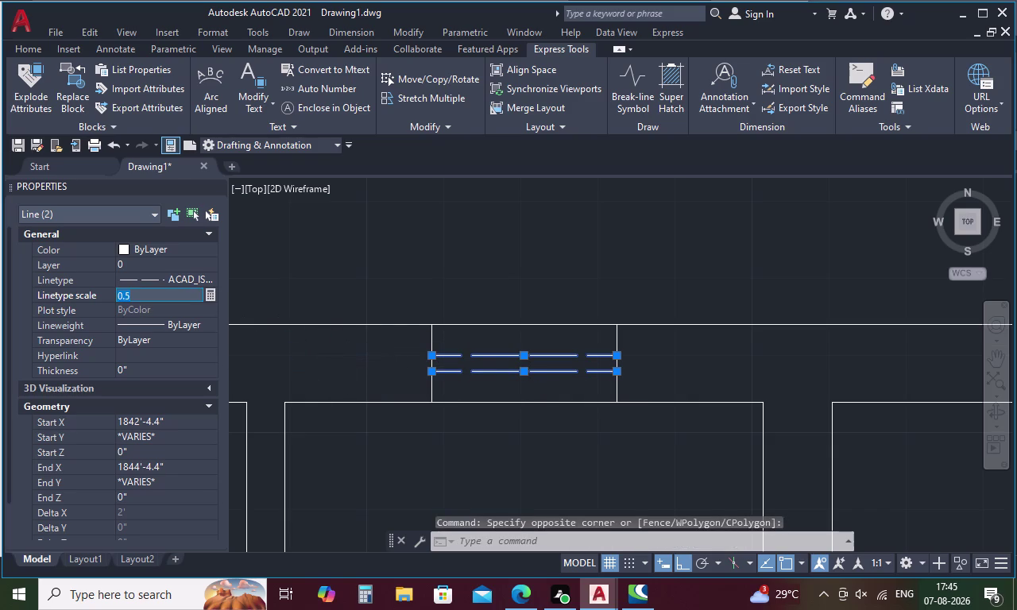
key(BackSpace)
key(comma)
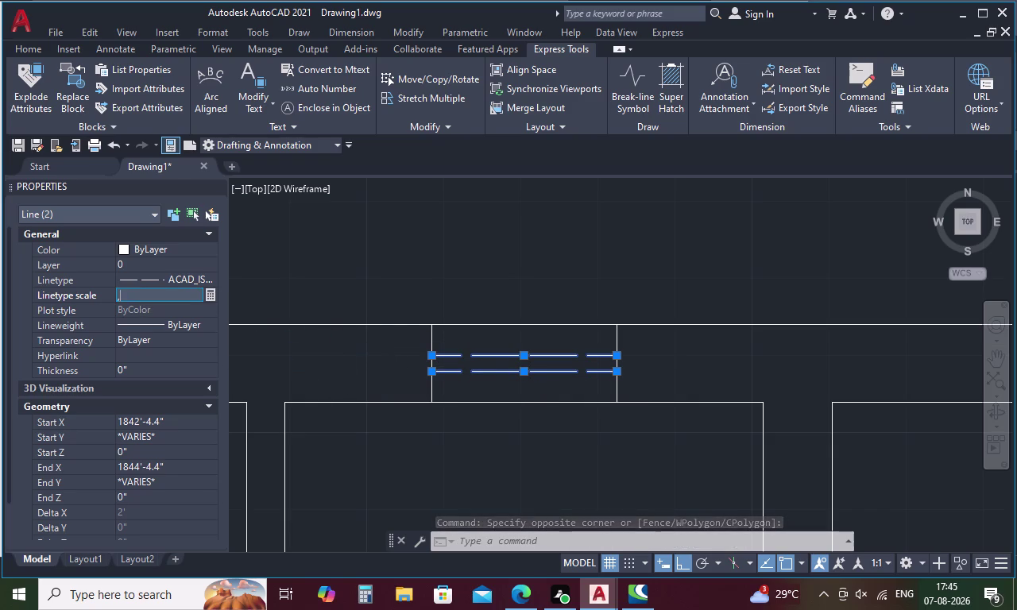
key(BackSpace)
key(period)
key(3)
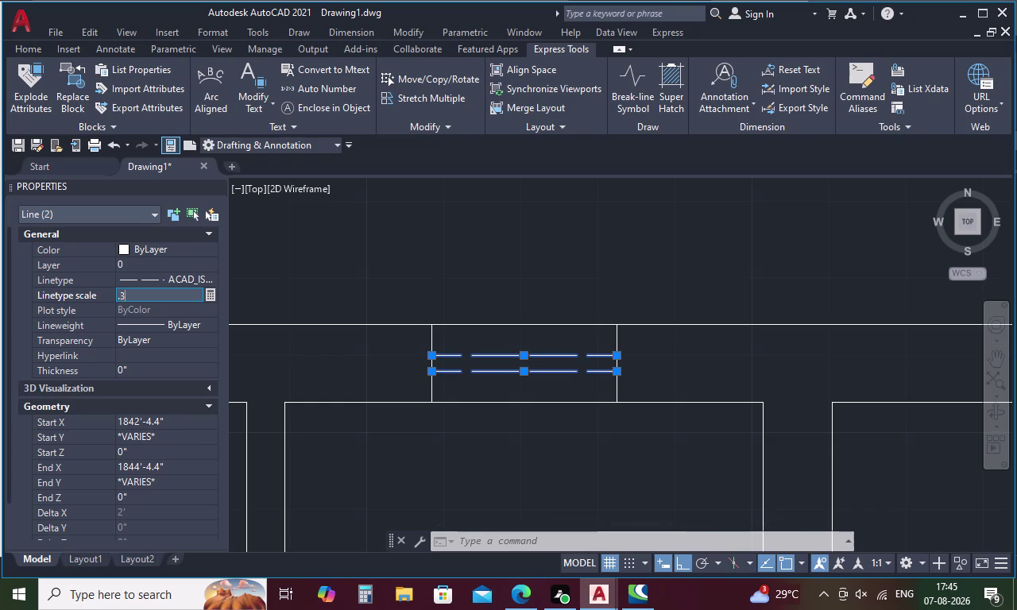
key(Return)
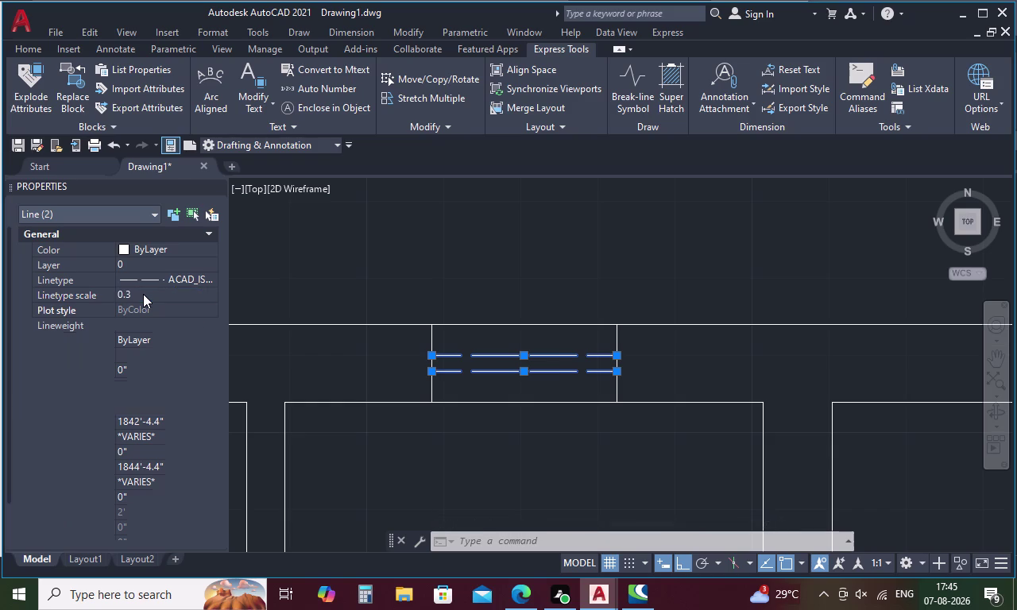
click(143, 294)
key(BackSpace)
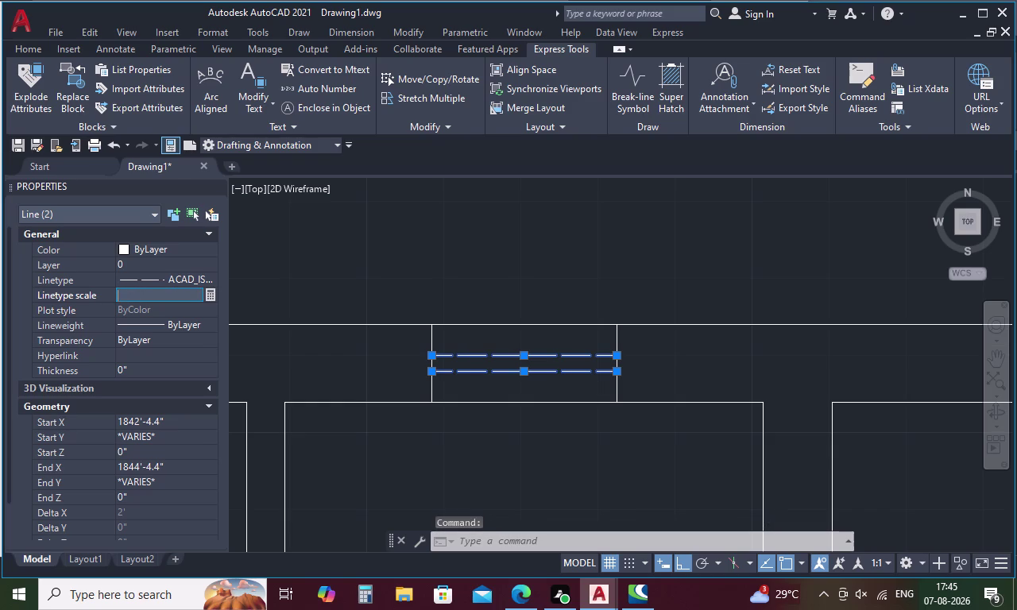
key(period)
key(4)
key(Return)
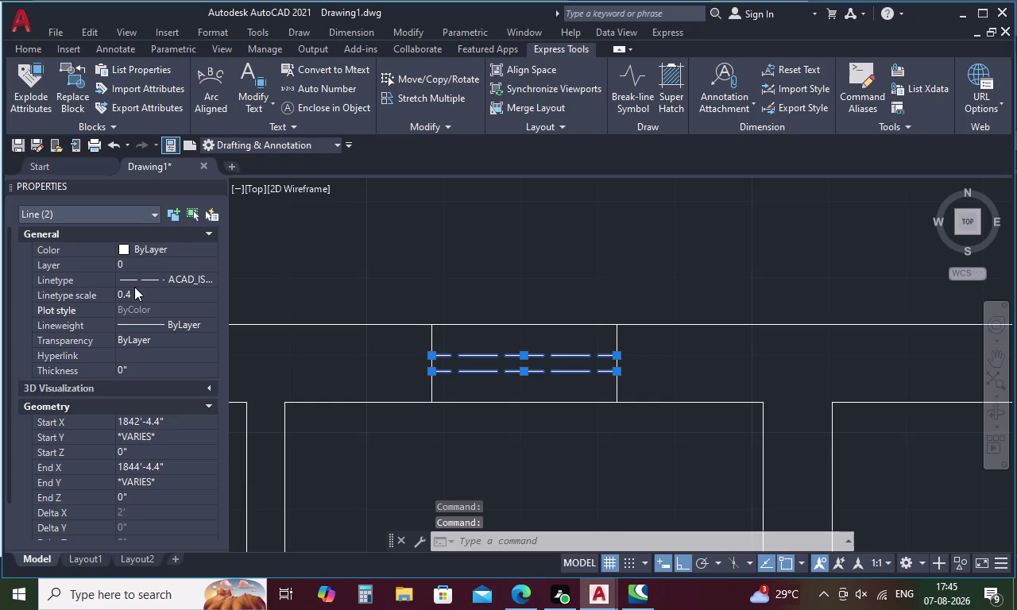
click(135, 287)
key(BackSpace)
text(.)
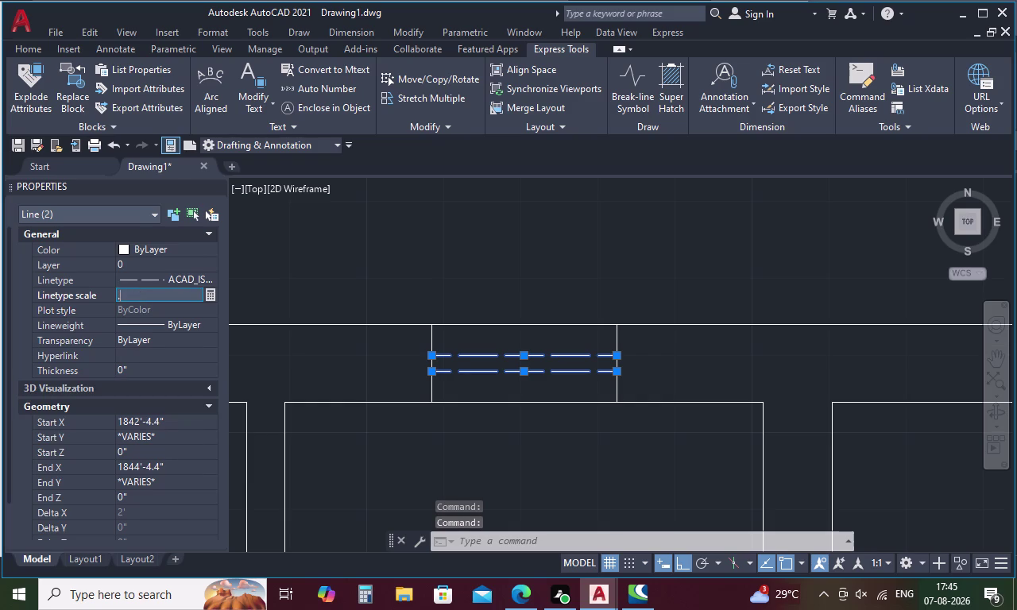
text(45)
key(Return)
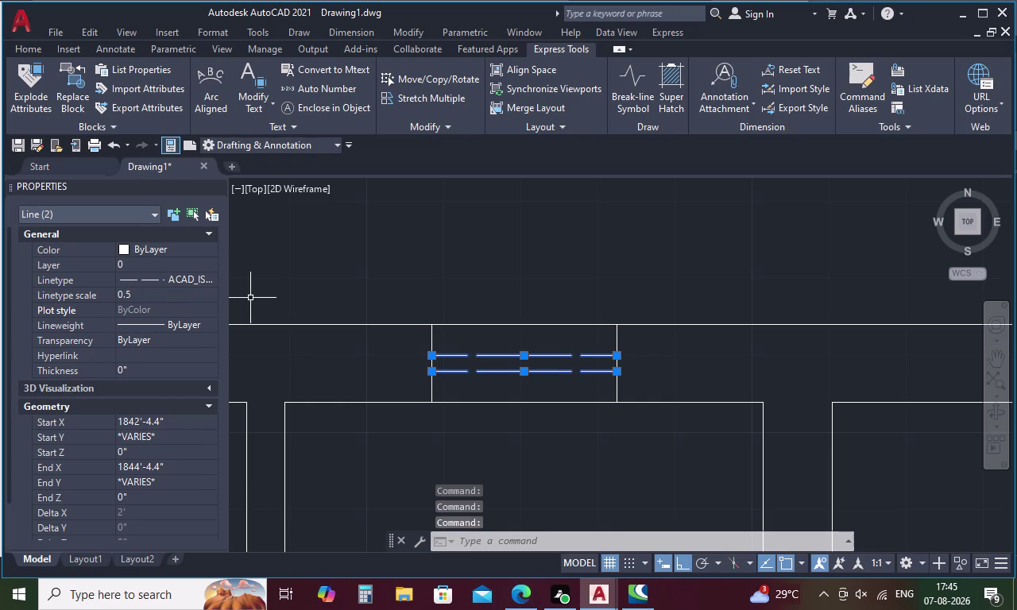
click(289, 293)
key(Escape)
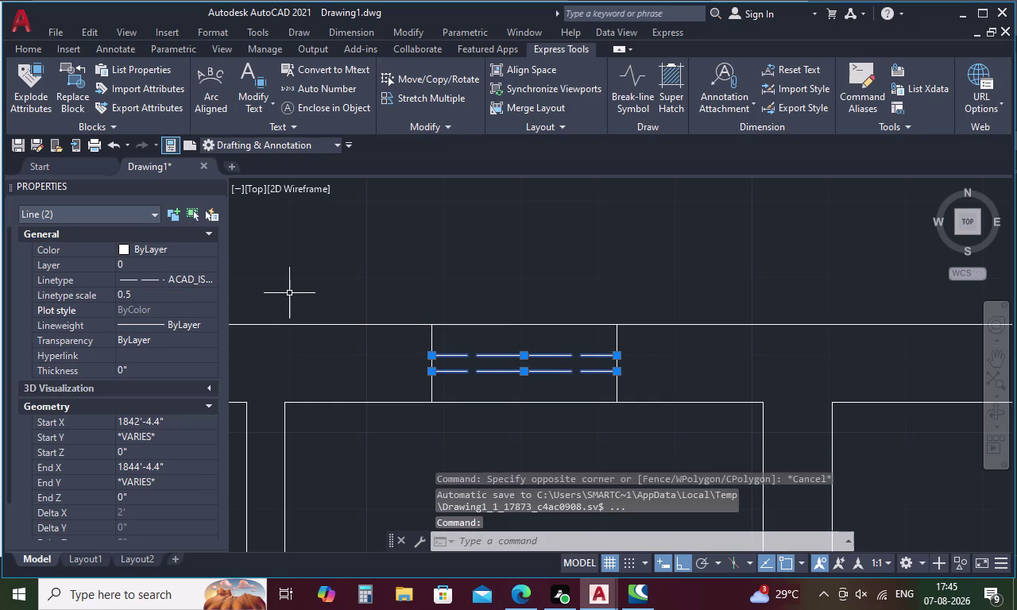
key(Escape)
scroll(down, 3)
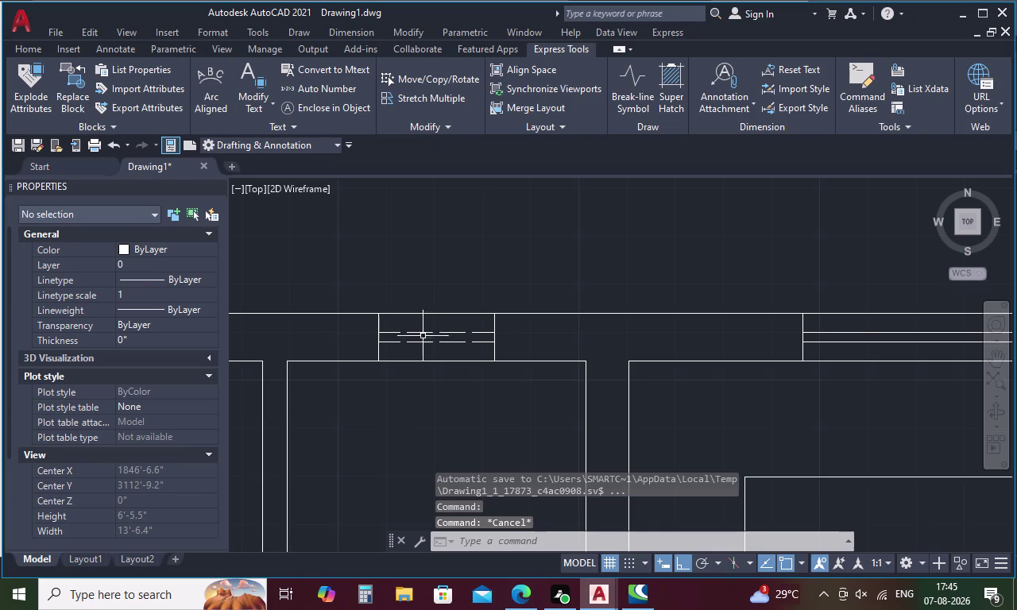
drag(449, 328, 424, 346)
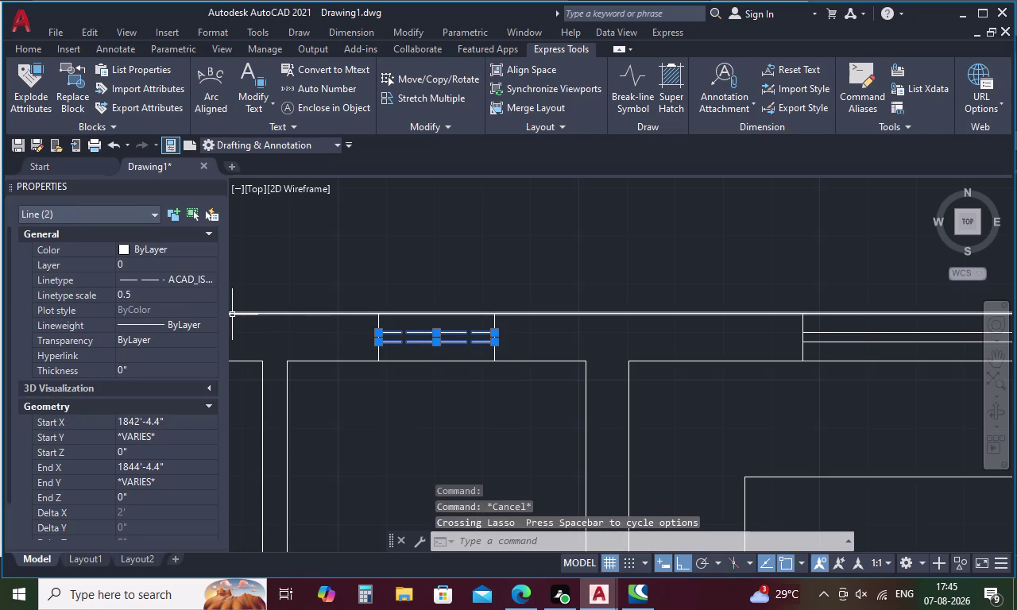
key(Escape)
drag(458, 323, 451, 332)
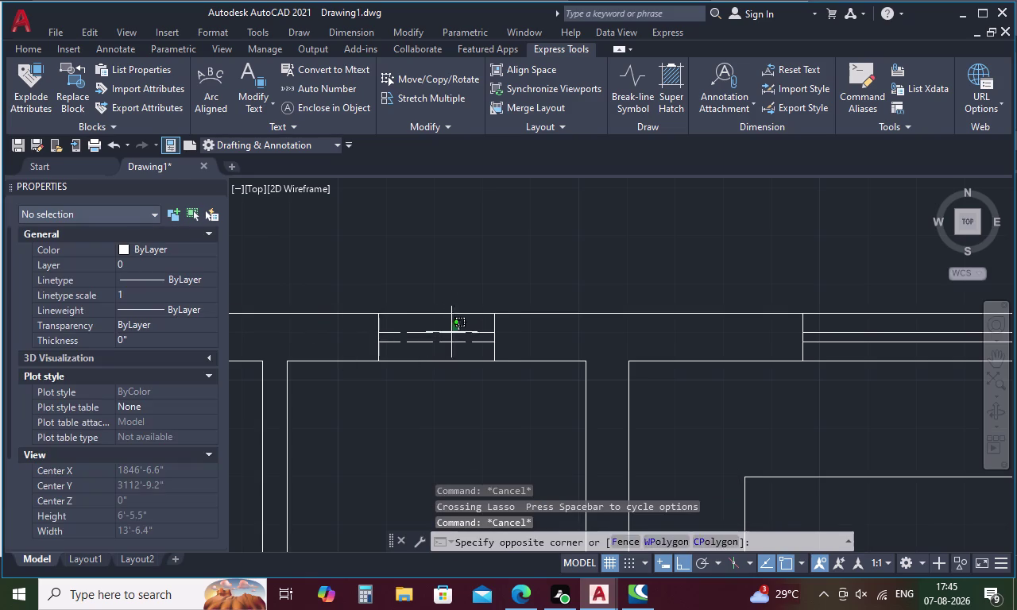
drag(451, 332, 429, 351)
click(142, 296)
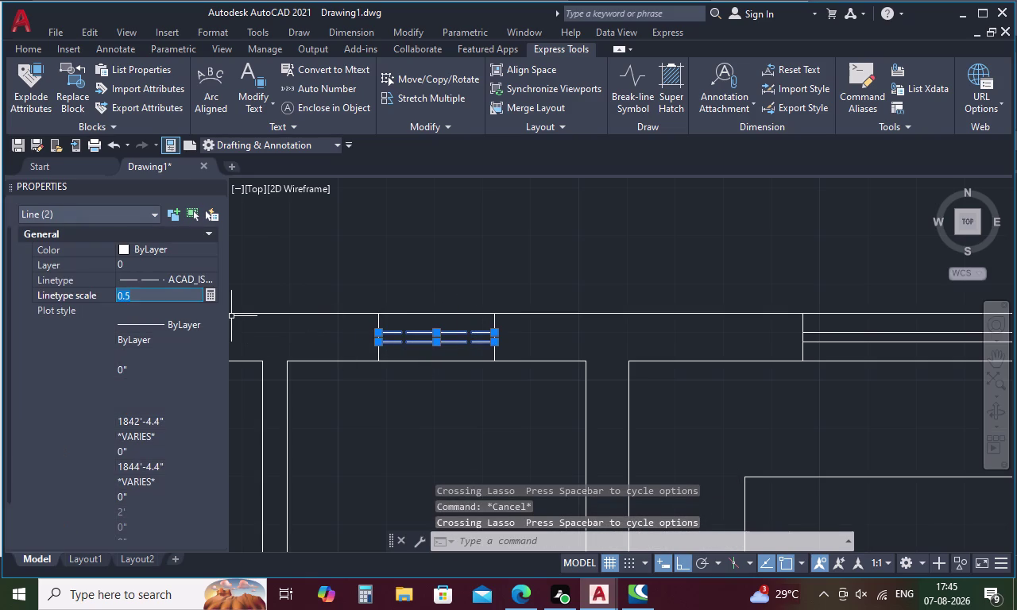
key(BackSpace)
key(slash)
key(BackSpace)
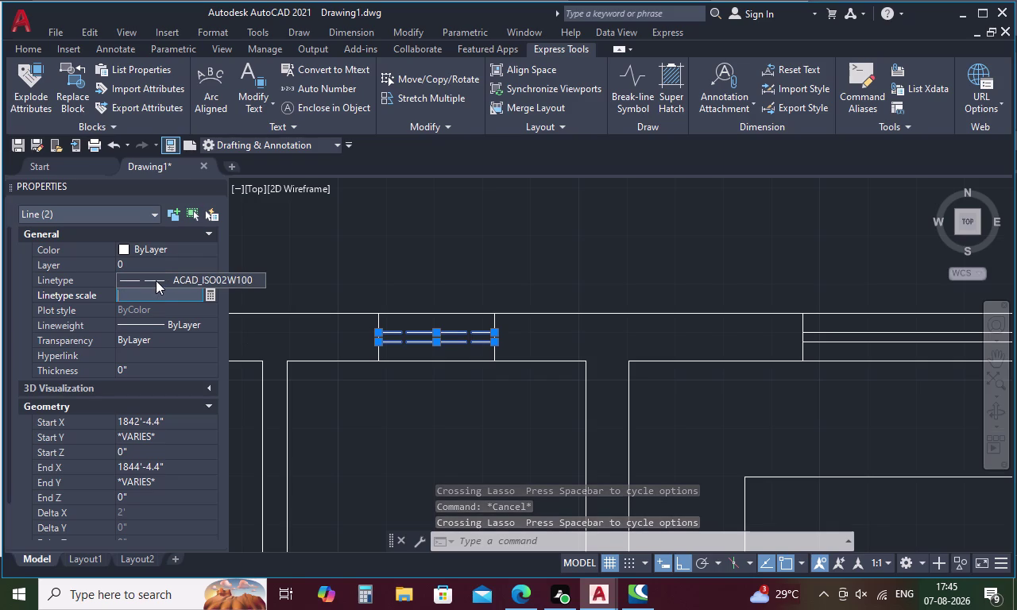
key(period)
key(8)
key(Return)
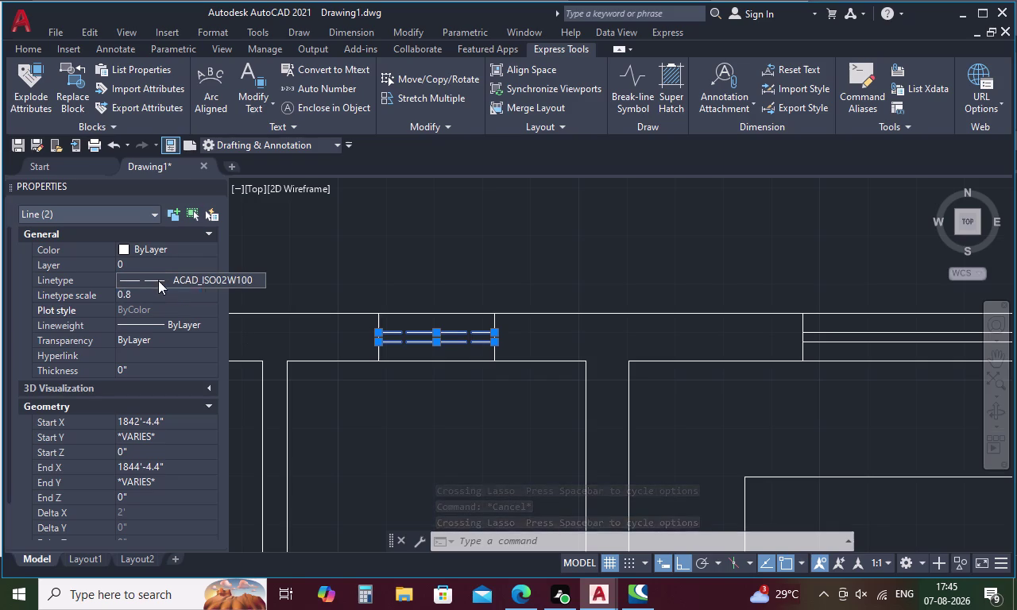
key(Escape)
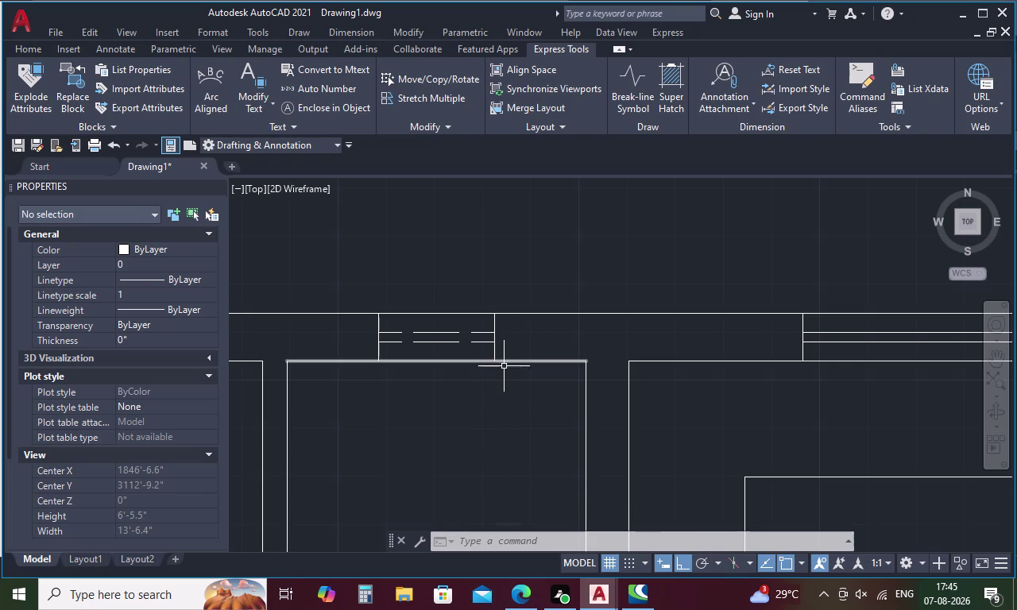
Draw the upper horizontal line from the inner room wall to the outer wall.
scroll(down, 3)
middle_drag(502, 373, 485, 273)
scroll(down, 3)
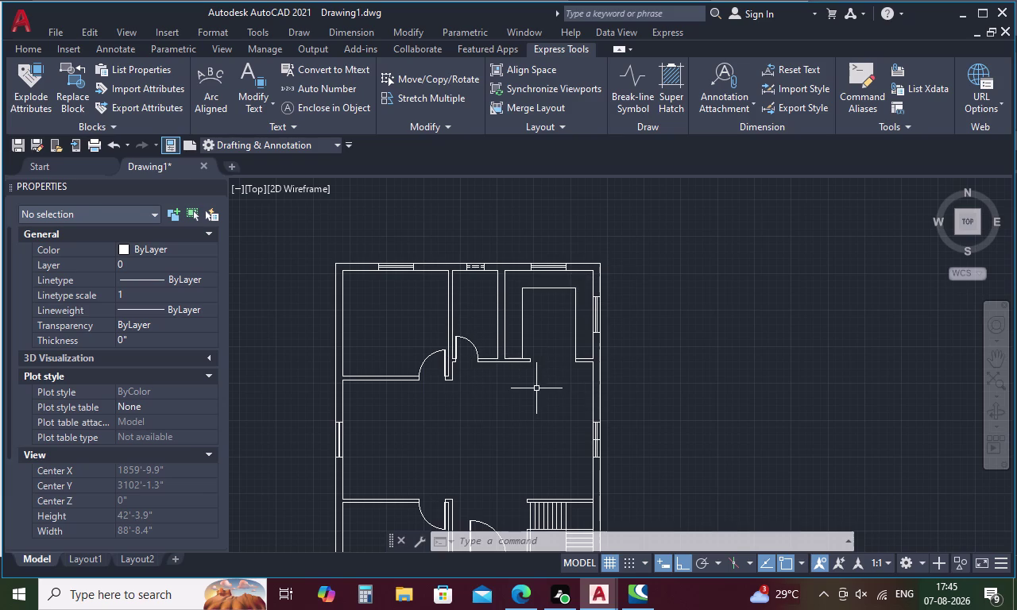
scroll(up, 3)
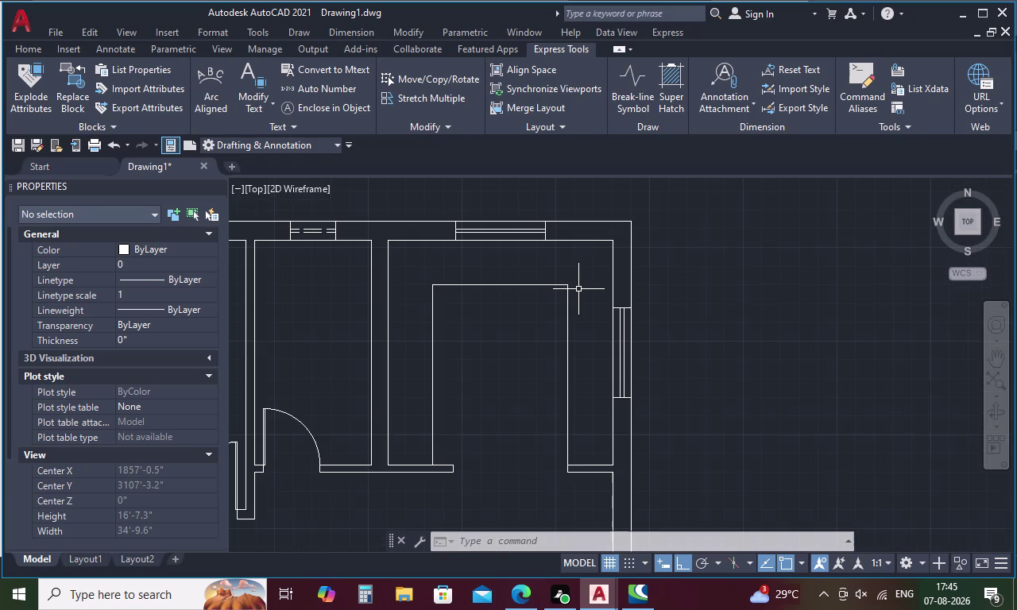
scroll(up, 3)
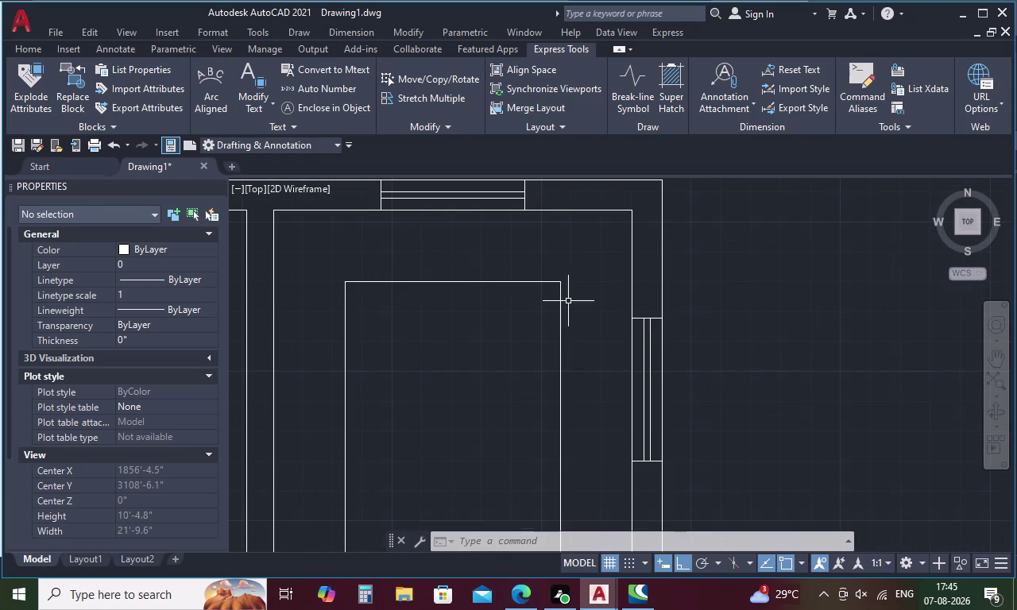
key(Escape)
text(L)
key(space)
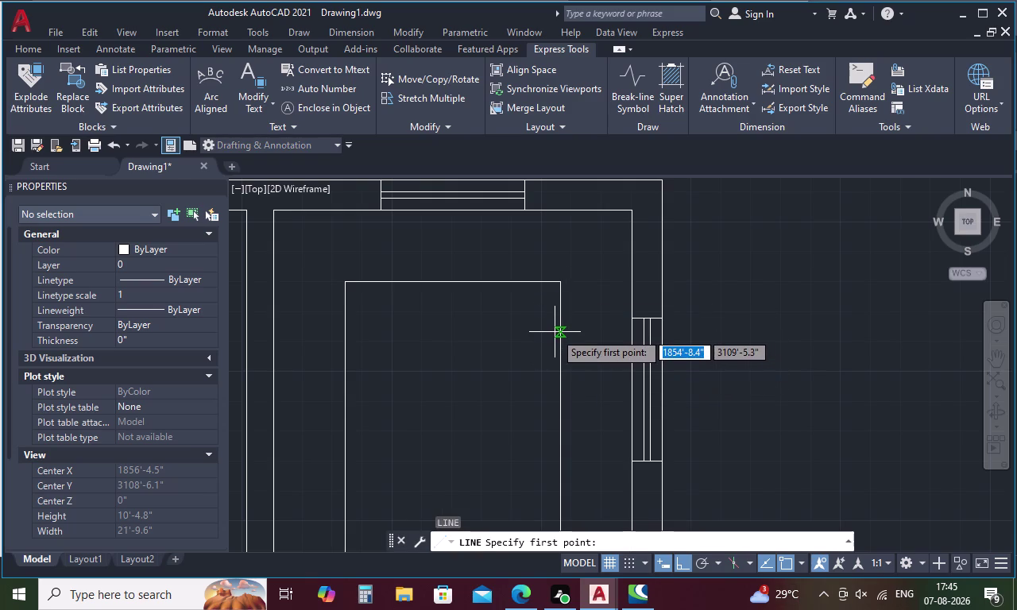
scroll(up, 3)
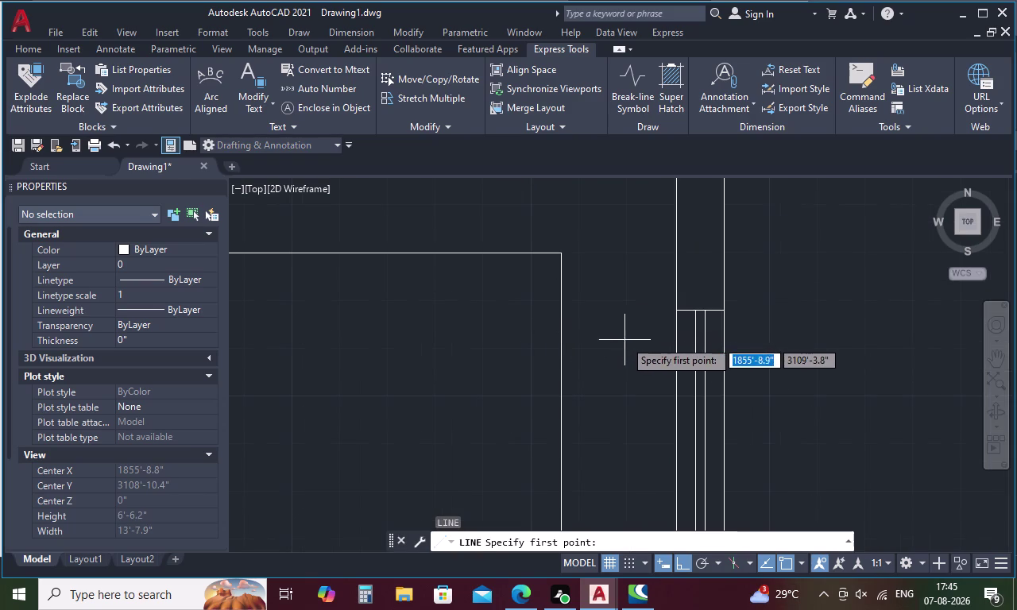
click(675, 329)
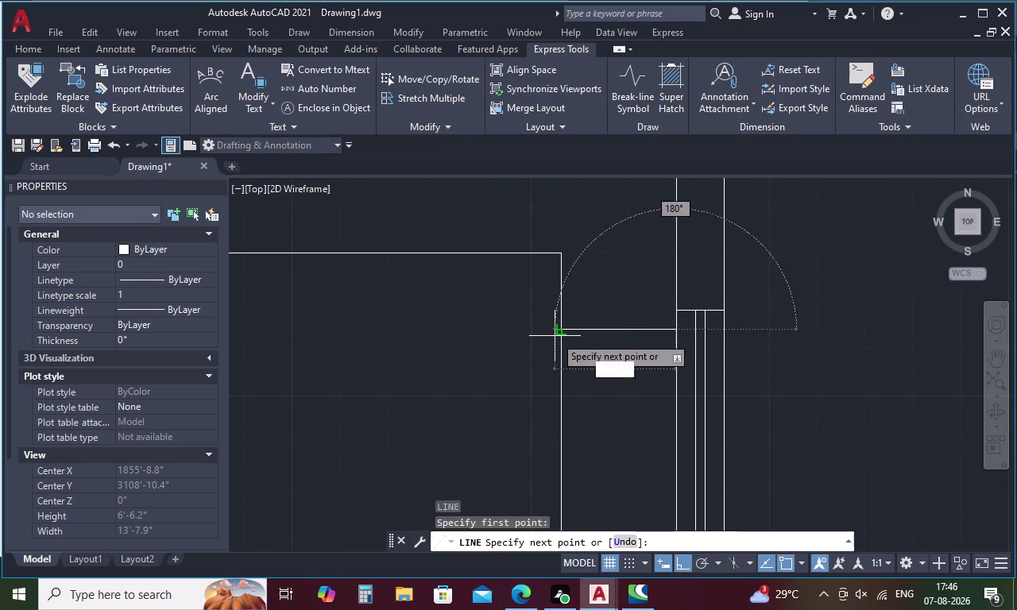
click(560, 329)
key(Escape)
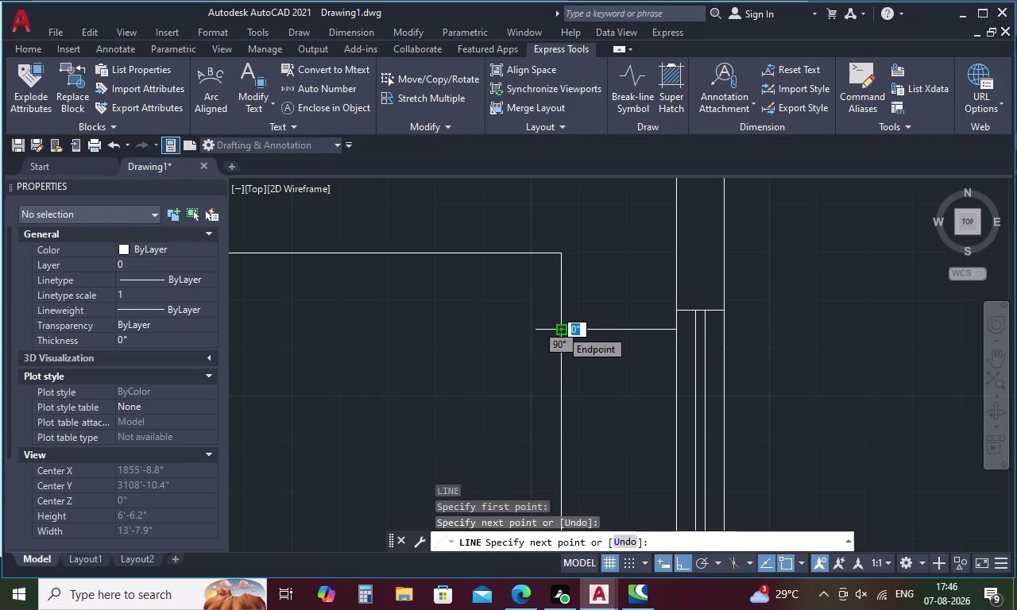
Draw the lower horizontal line from the inner wall to the outer wall.
scroll(down, 3)
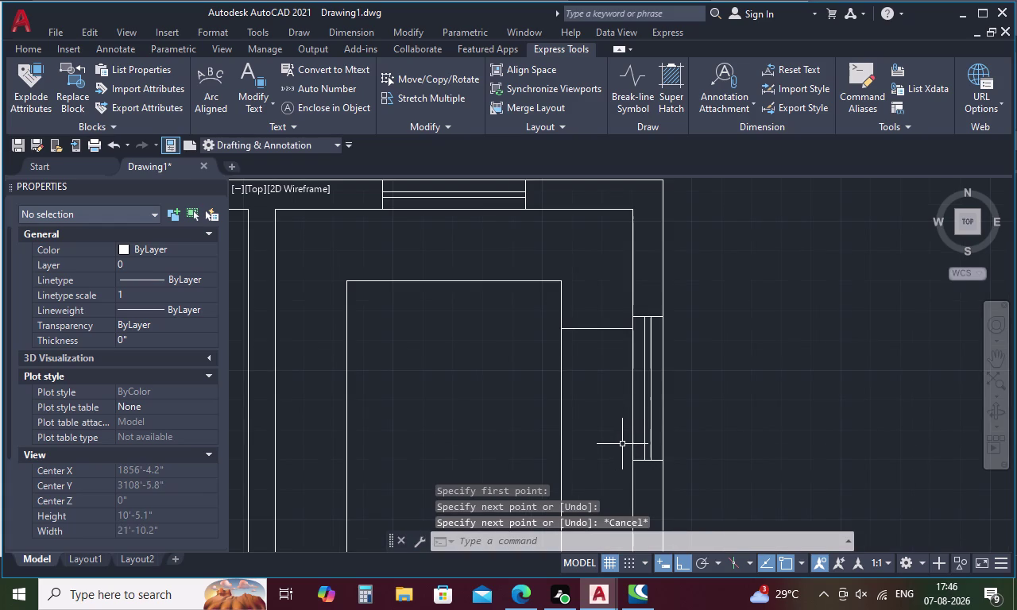
key(space)
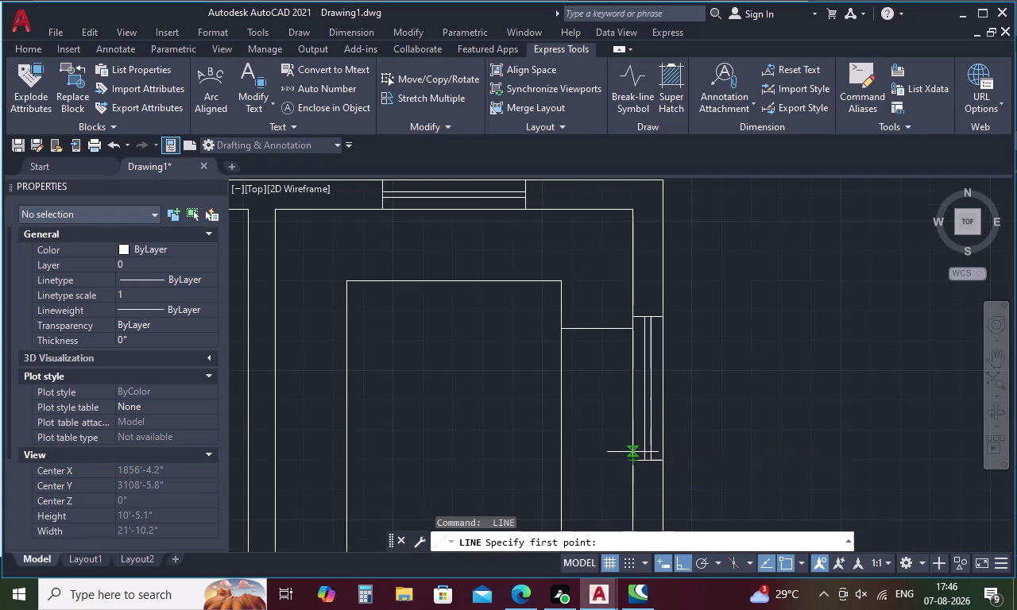
click(633, 451)
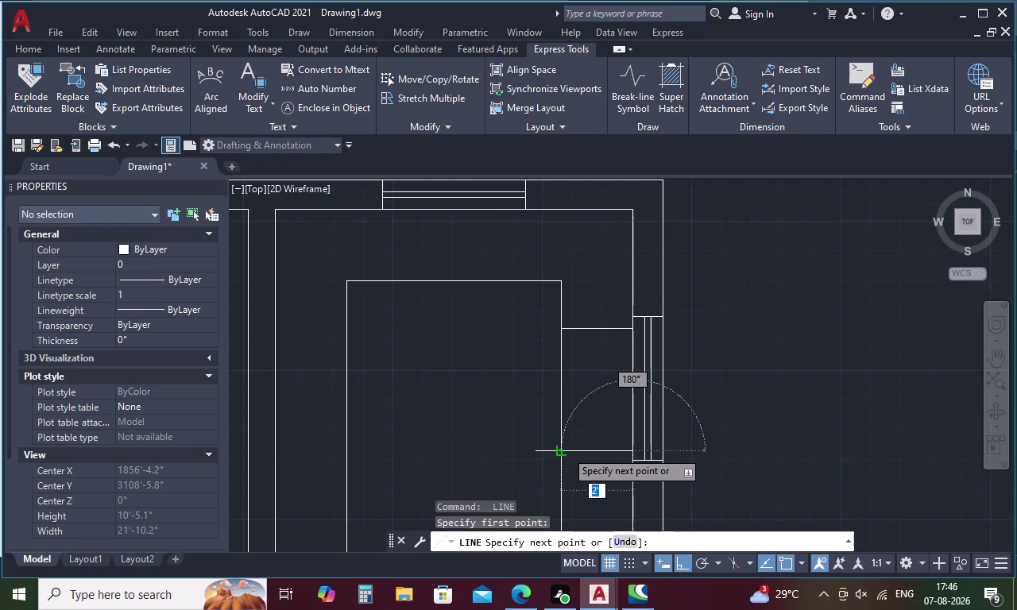
click(566, 450)
key(Escape)
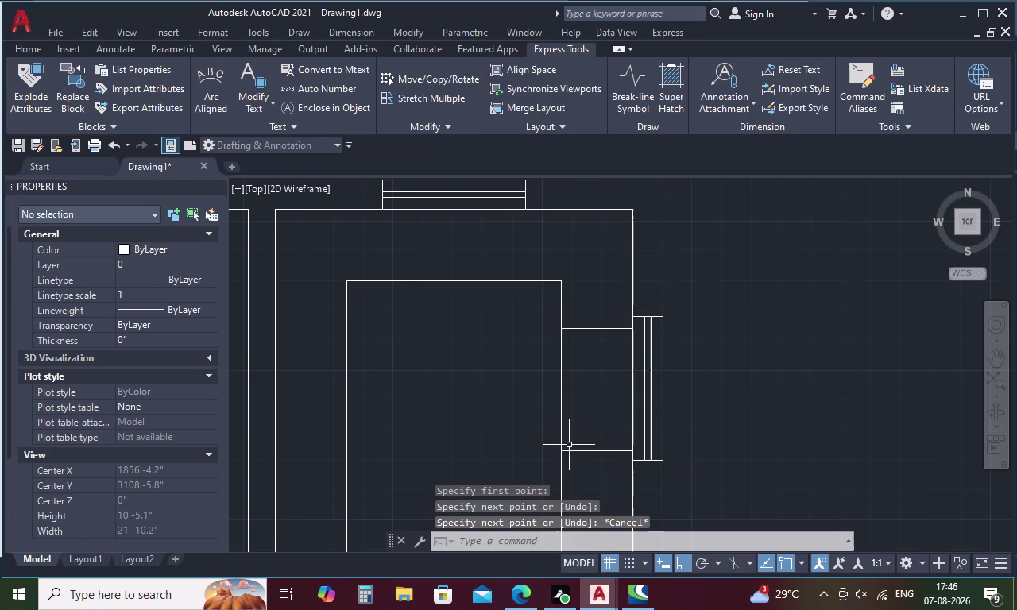
text(C)
key(space)
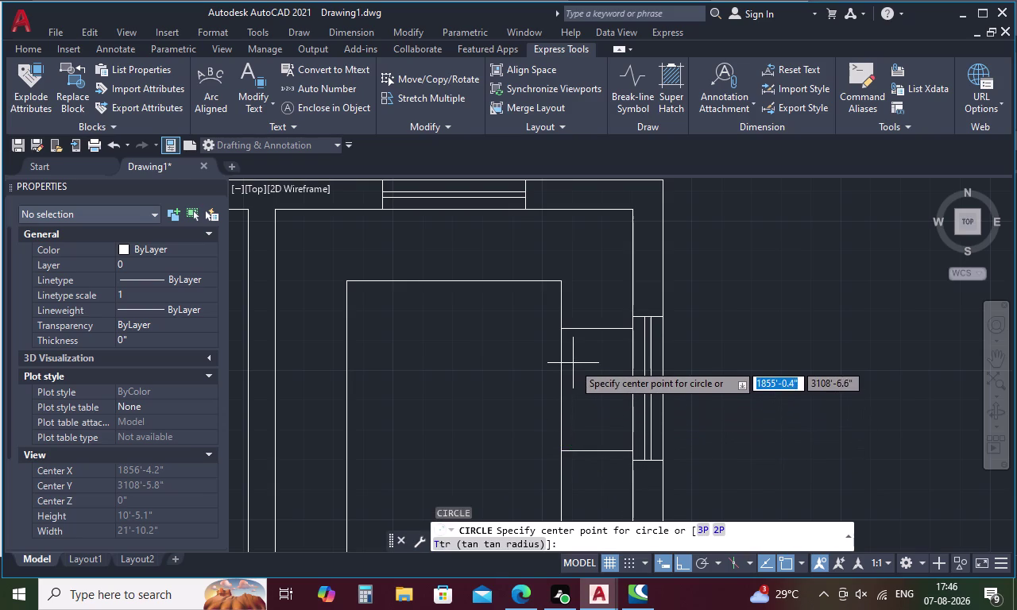
Draw a 3.7-inch-radius circle inside the narrow space beside the window.
click(575, 354)
click(578, 365)
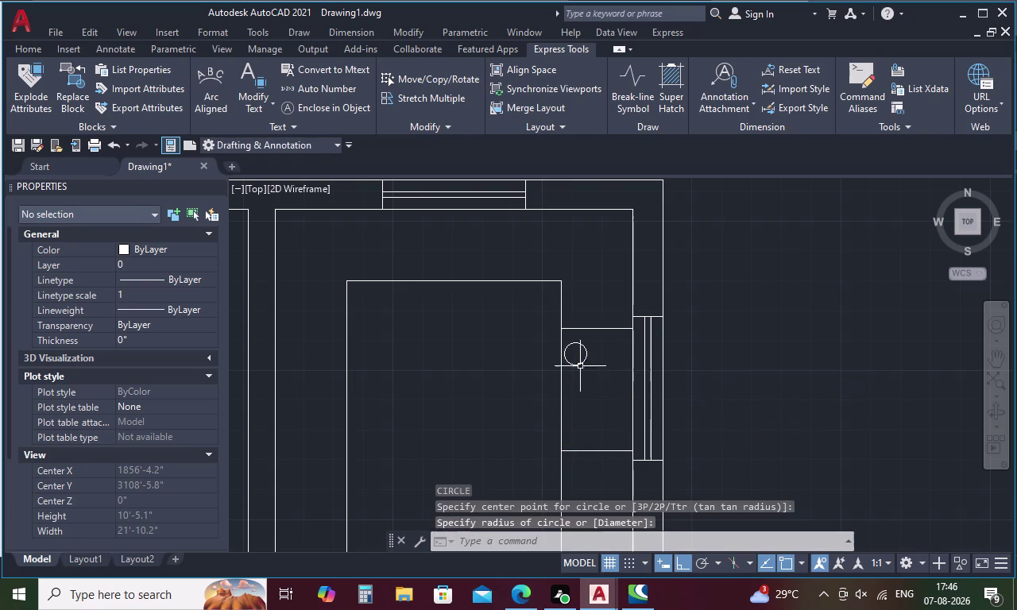
key(space)
click(610, 354)
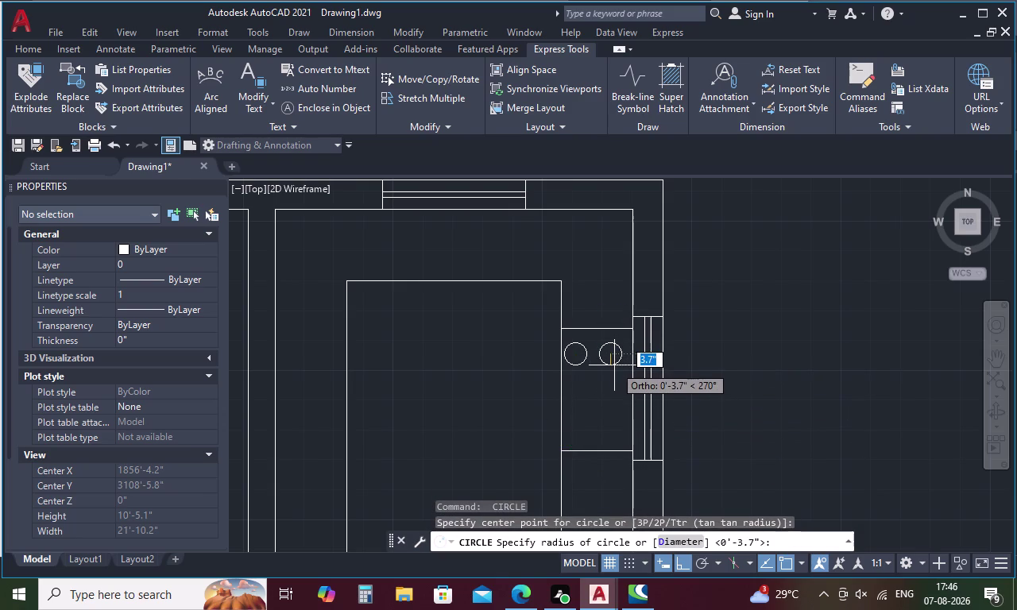
key(Escape)
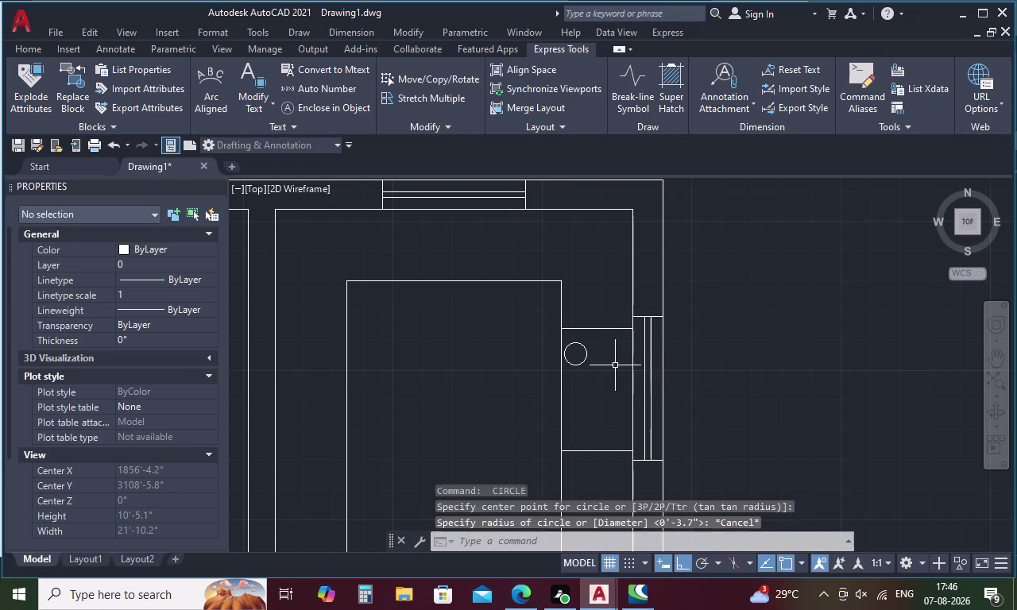
Nudge the circle slightly to the right with two small moves.
click(584, 360)
right_click(585, 359)
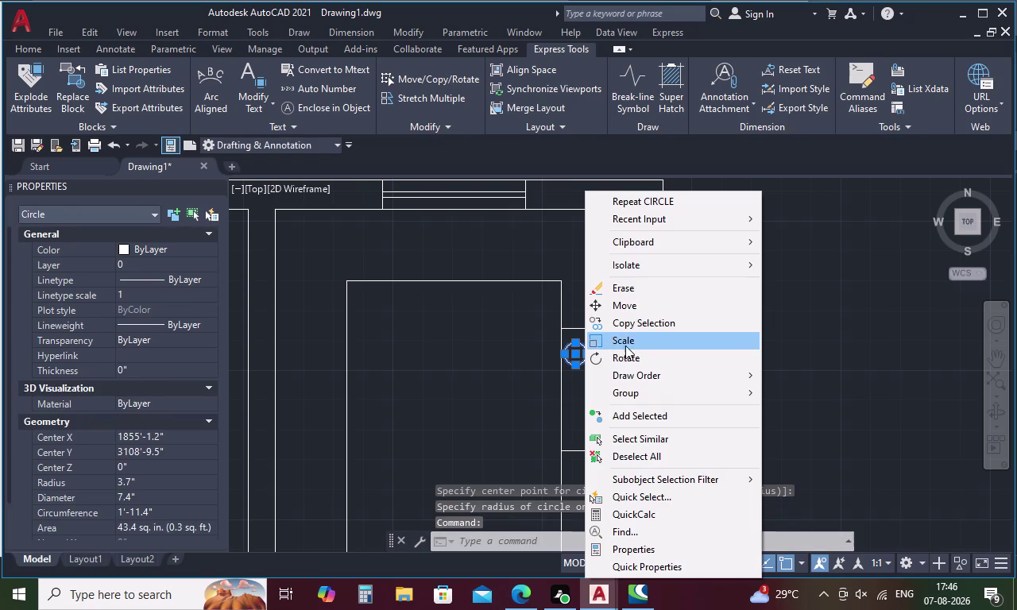
click(646, 306)
click(589, 353)
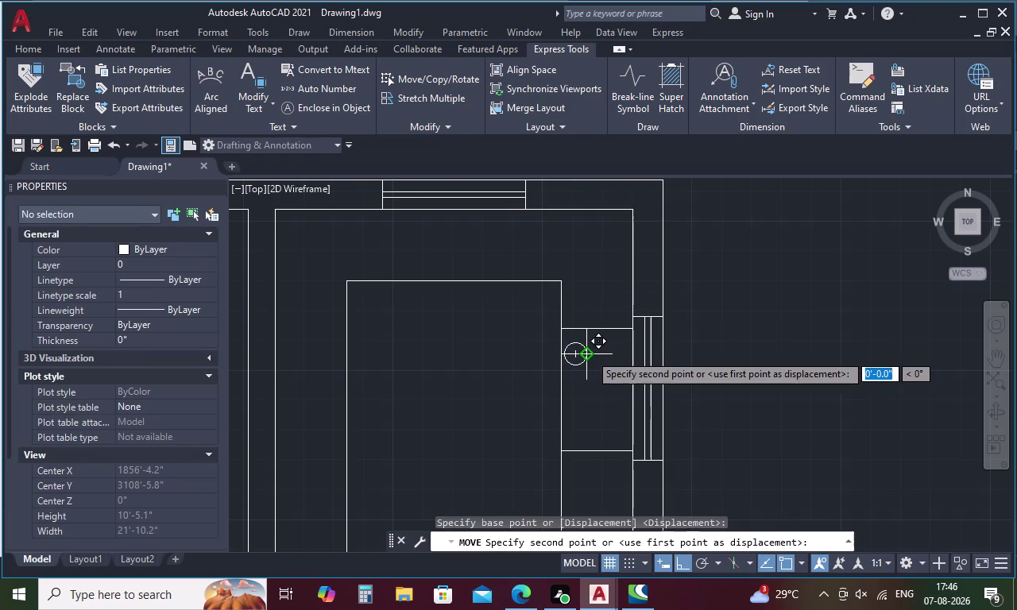
click(594, 355)
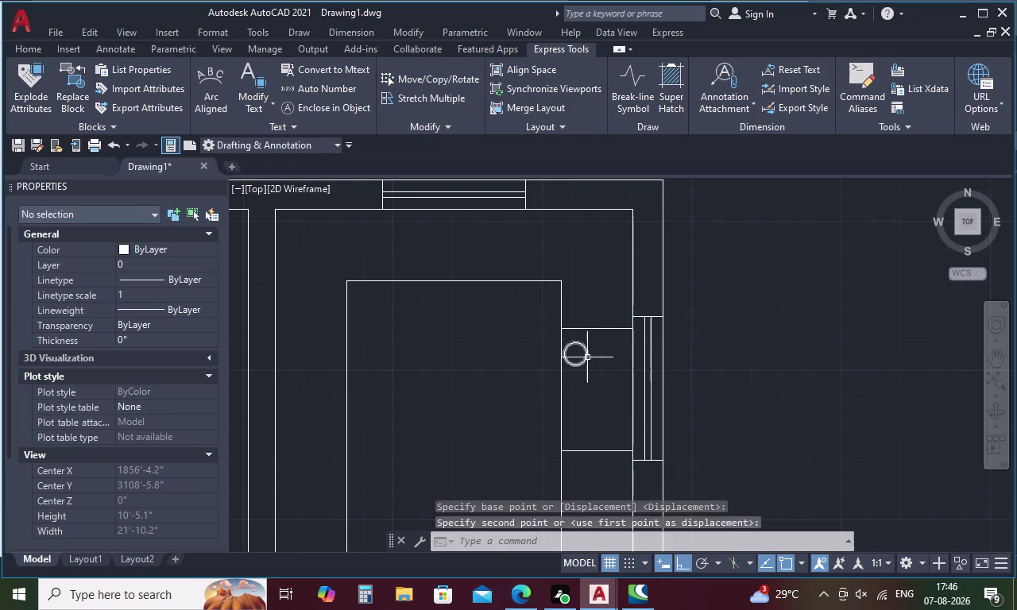
click(586, 356)
right_click(585, 356)
click(632, 301)
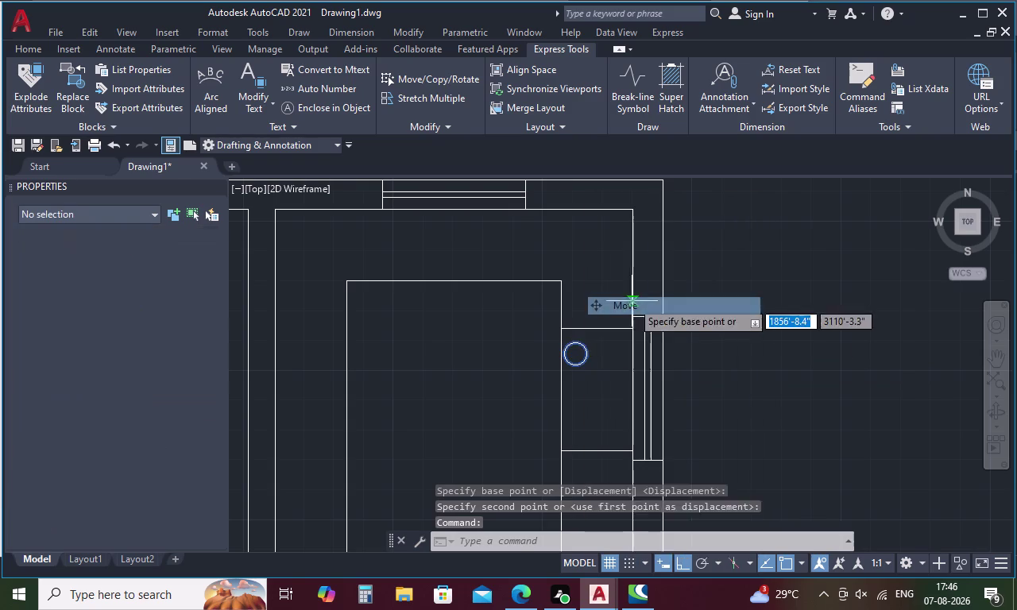
click(591, 355)
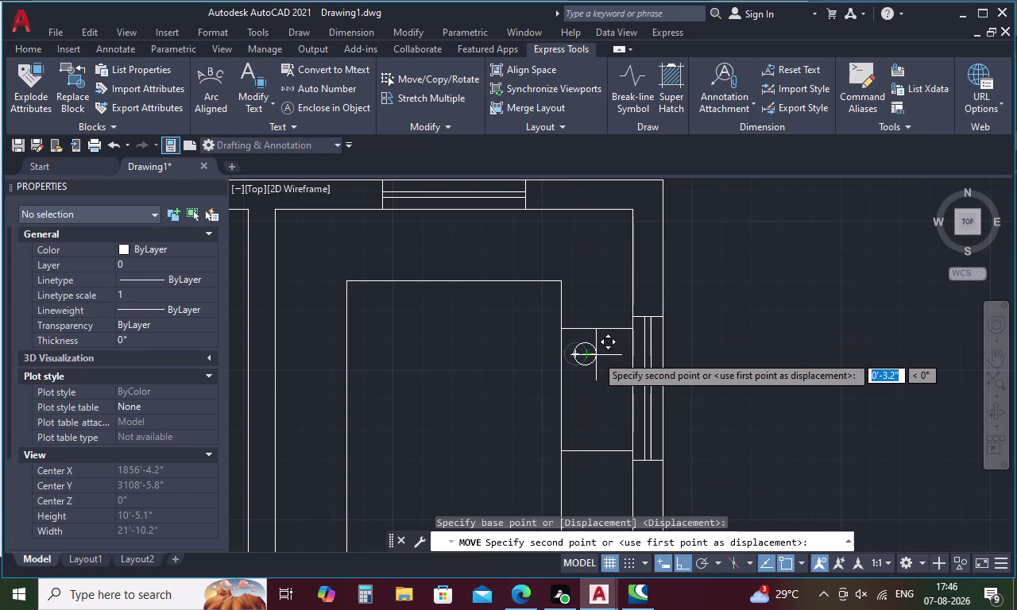
click(596, 355)
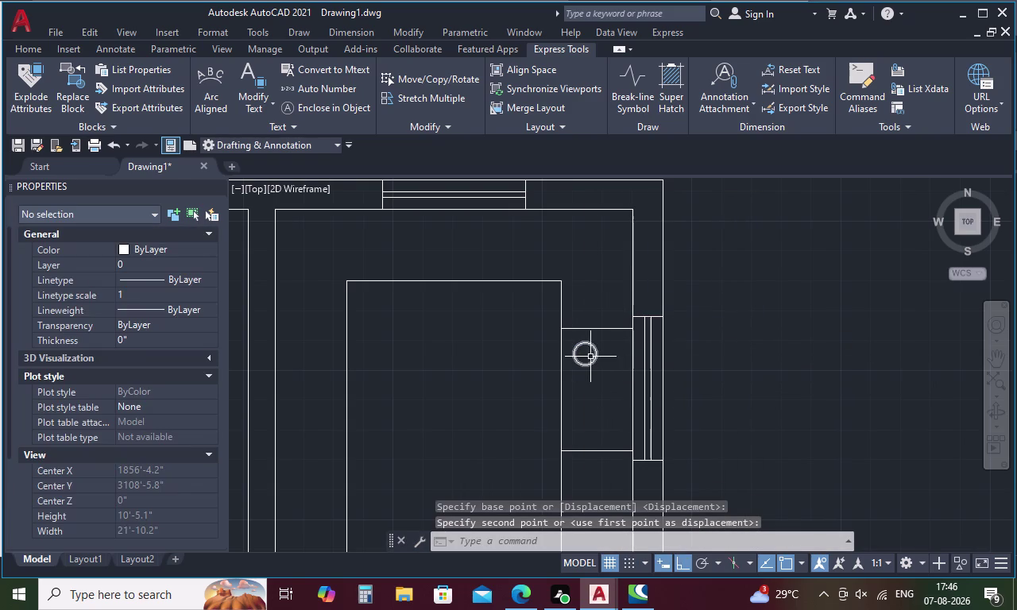
Move the circle to its final spot near the right wall.
click(581, 359)
click(580, 363)
right_click(580, 364)
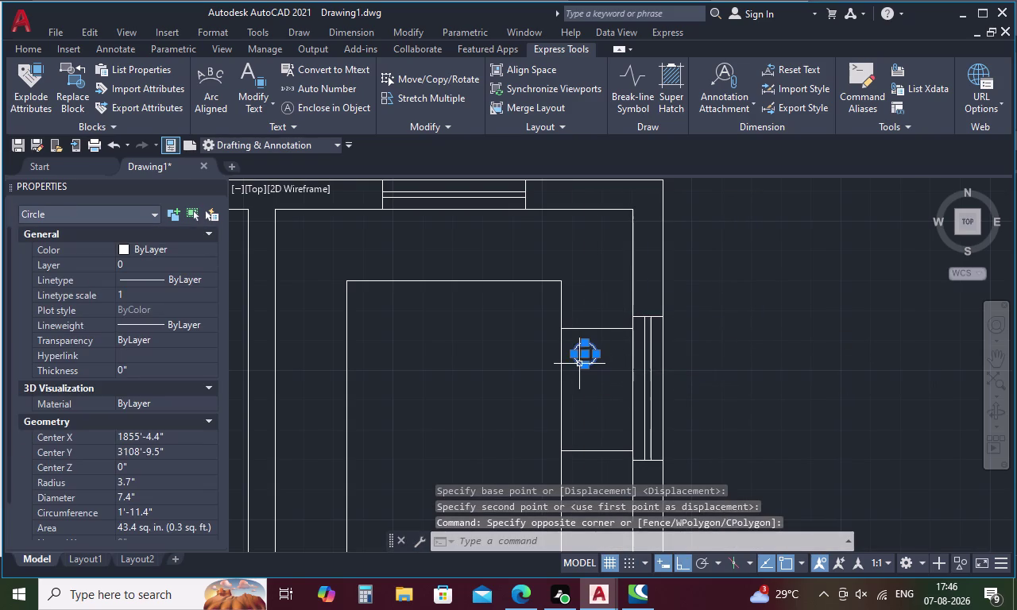
click(623, 306)
click(569, 351)
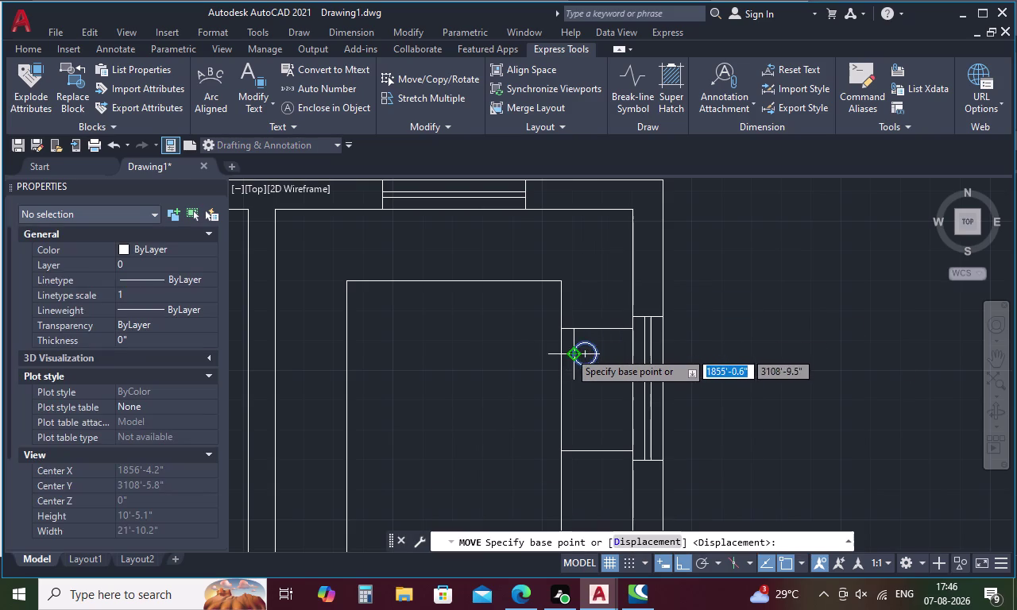
scroll(up, 3)
click(566, 356)
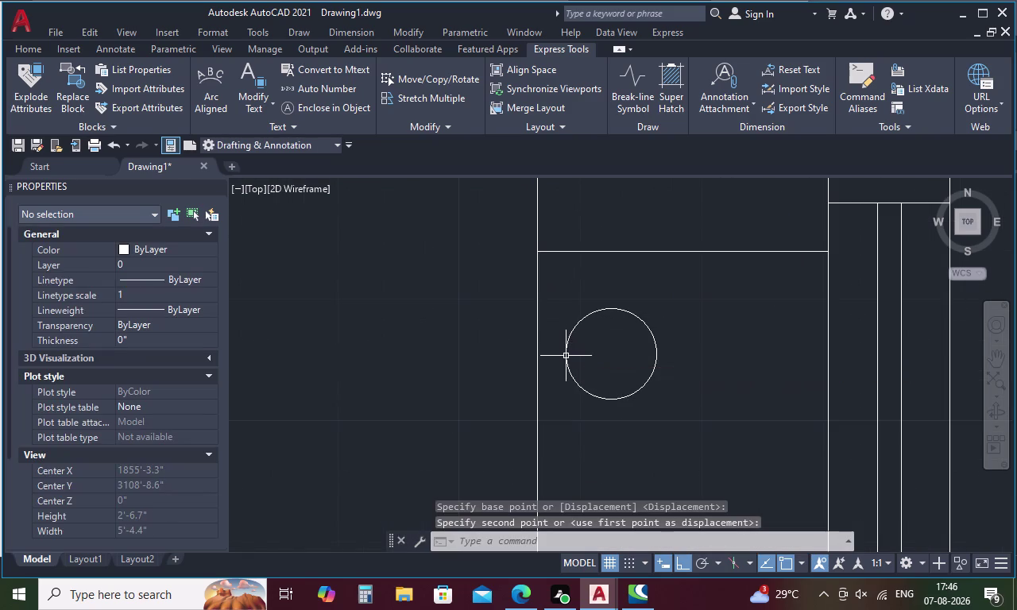
click(643, 324)
right_click(643, 324)
key(Escape)
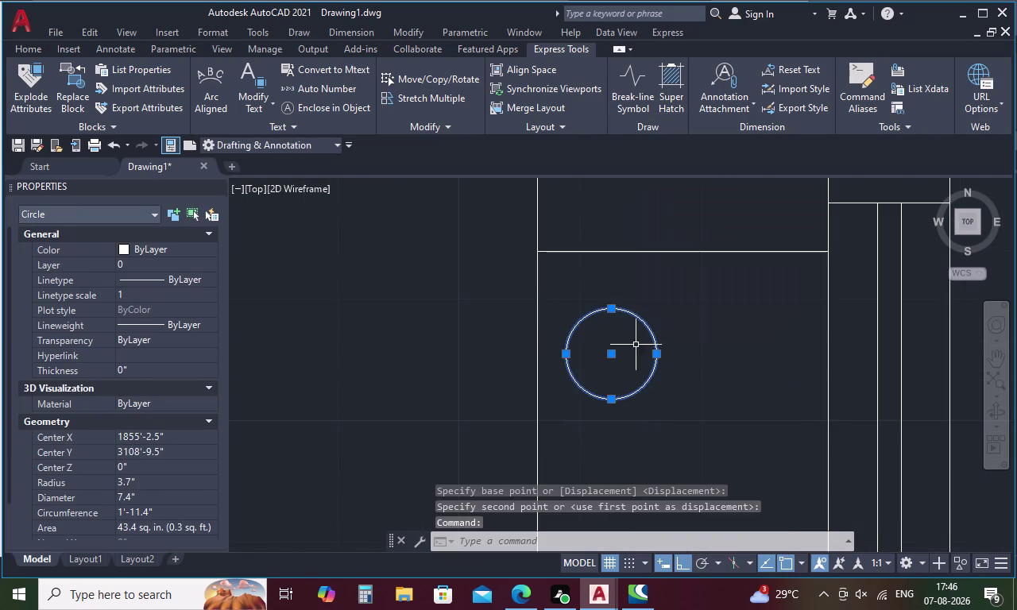
Mirror the first circle with MI to create a second circle, keeping the original.
key(m)
key(i)
key(space)
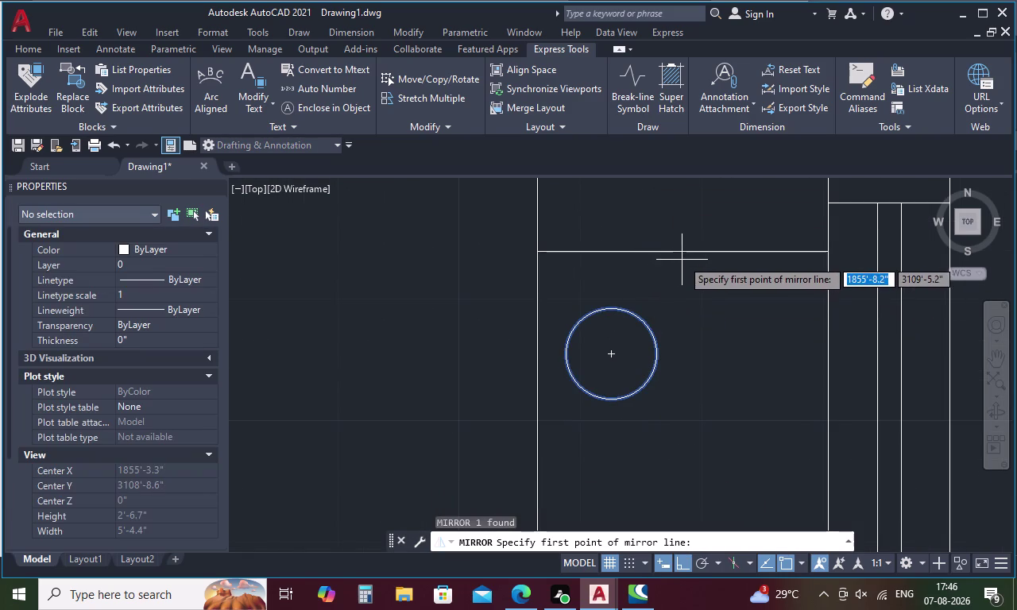
click(684, 257)
click(661, 422)
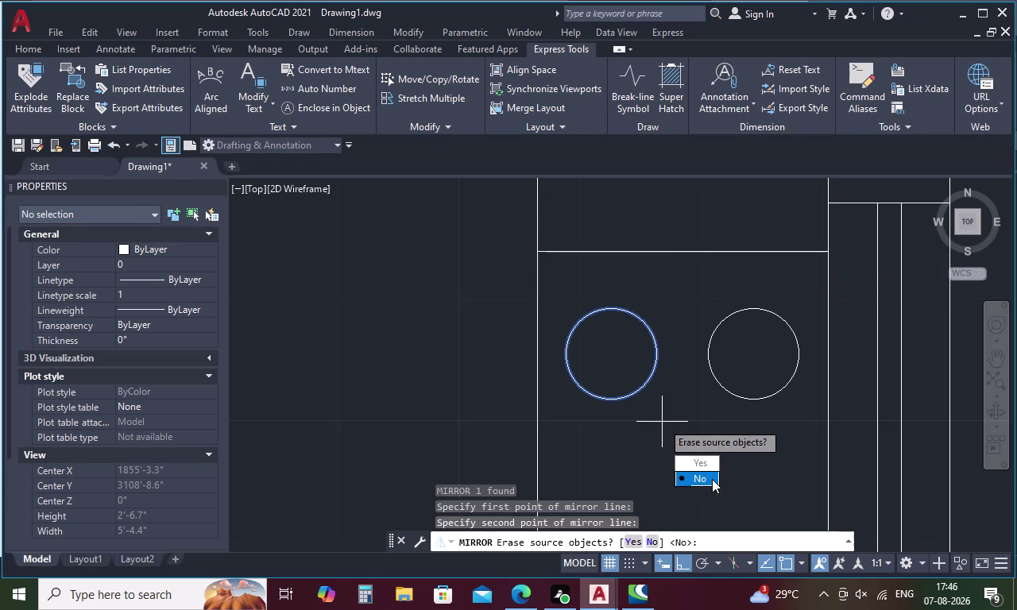
drag(696, 482, 662, 422)
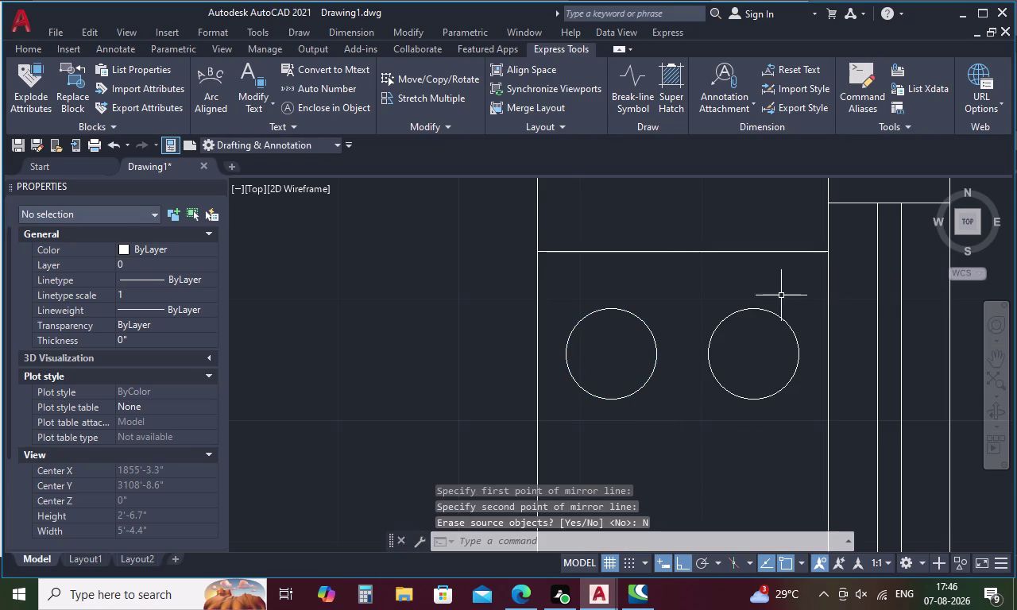
Mirror both circles downward about a horizontal line, keeping the source circles.
drag(781, 296, 607, 358)
scroll(down, 3)
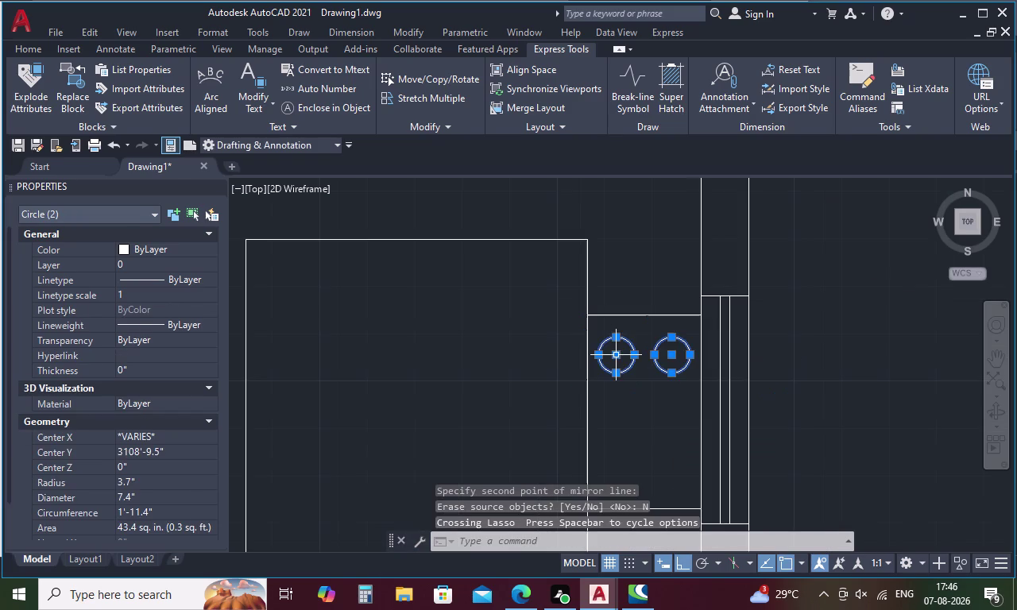
middle_drag(619, 356, 606, 284)
right_click(628, 370)
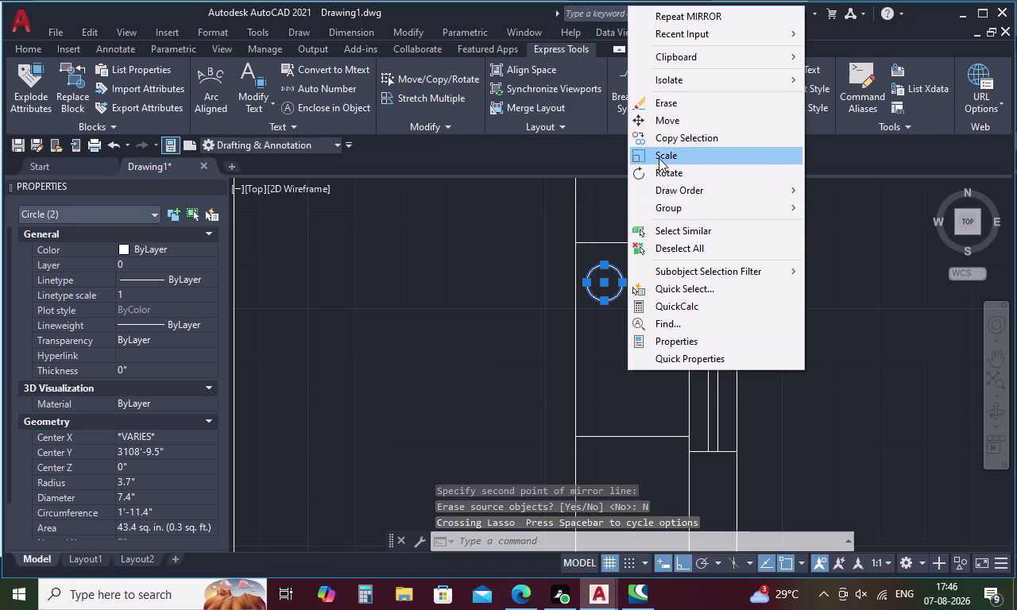
key(Escape)
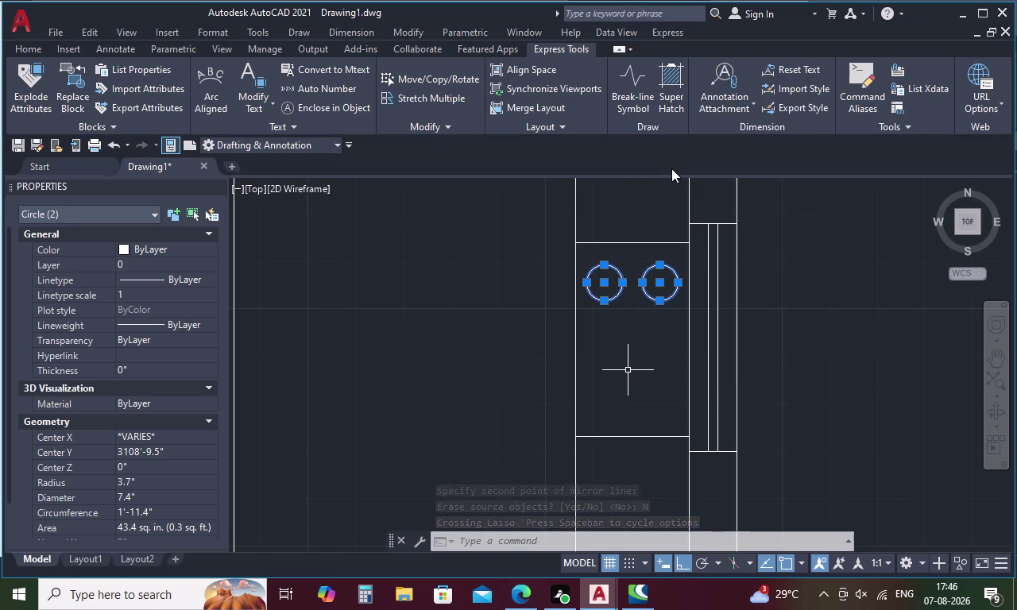
key(m)
key(i)
key(space)
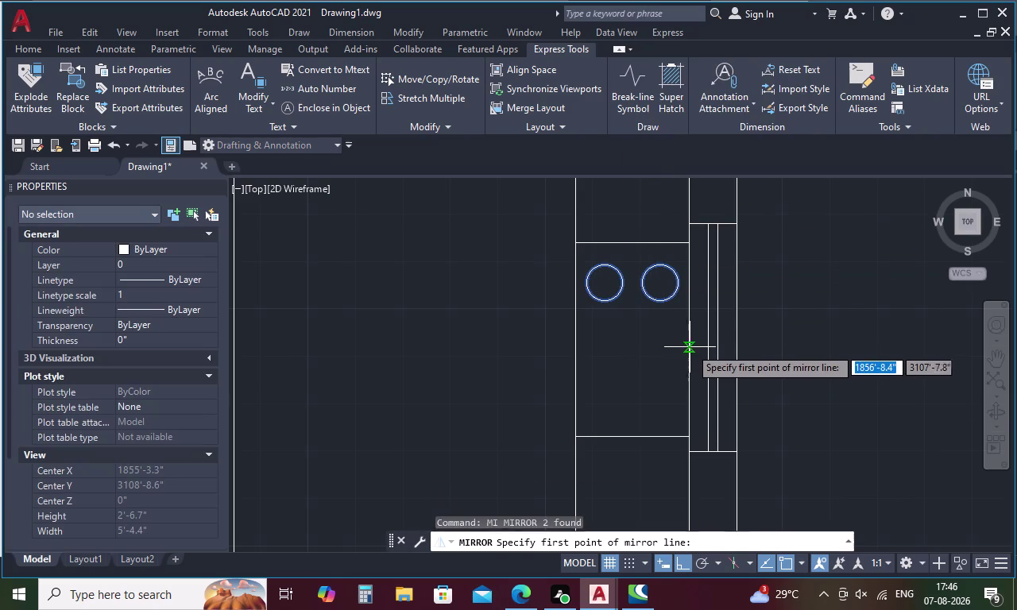
click(689, 343)
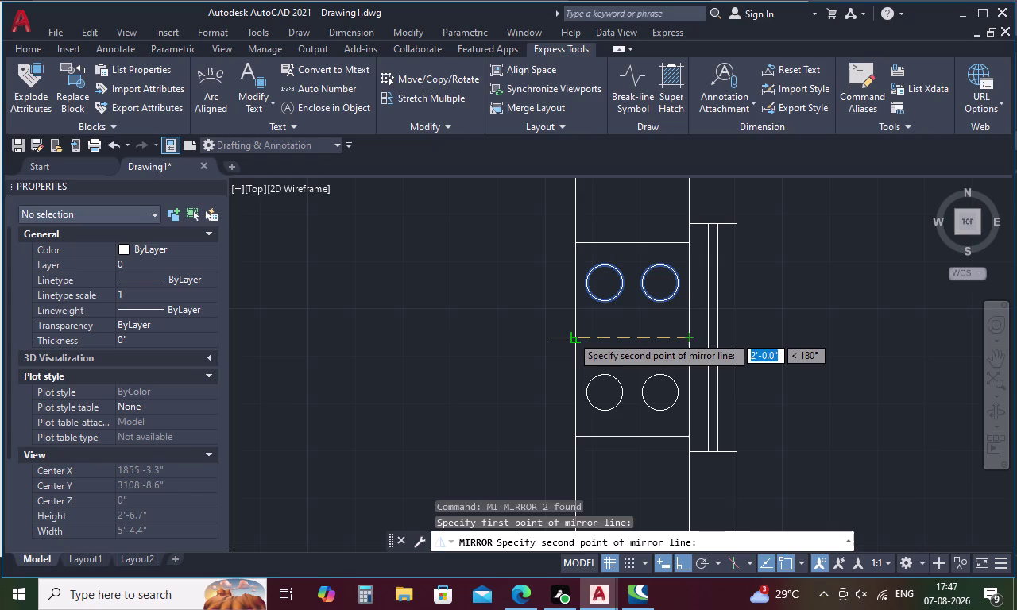
click(571, 336)
drag(601, 395, 571, 335)
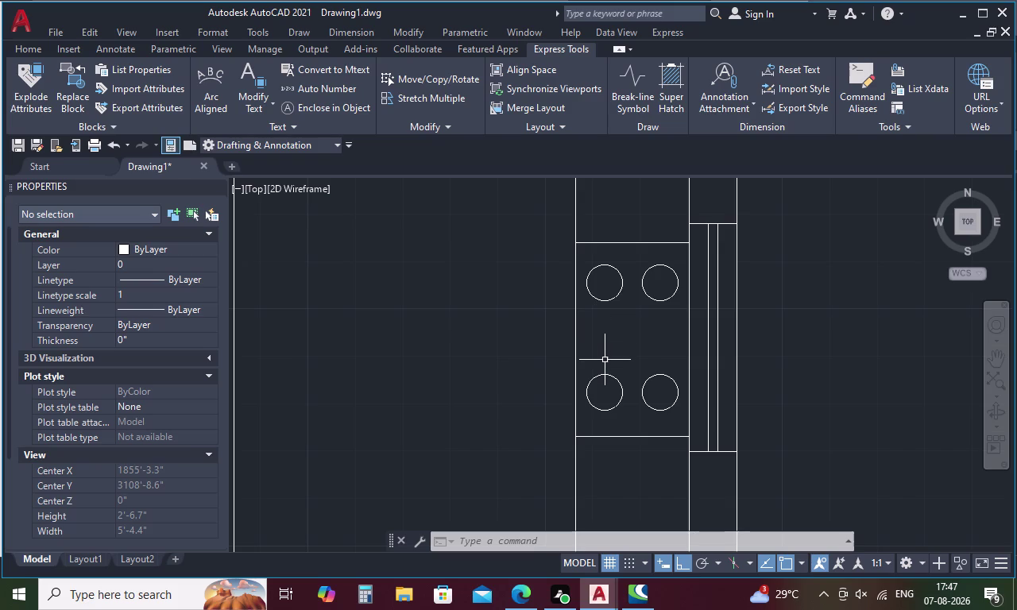
Zoom out to the whole floor plan, hide the Properties palette, and open DesignCenter.
scroll(down, 3)
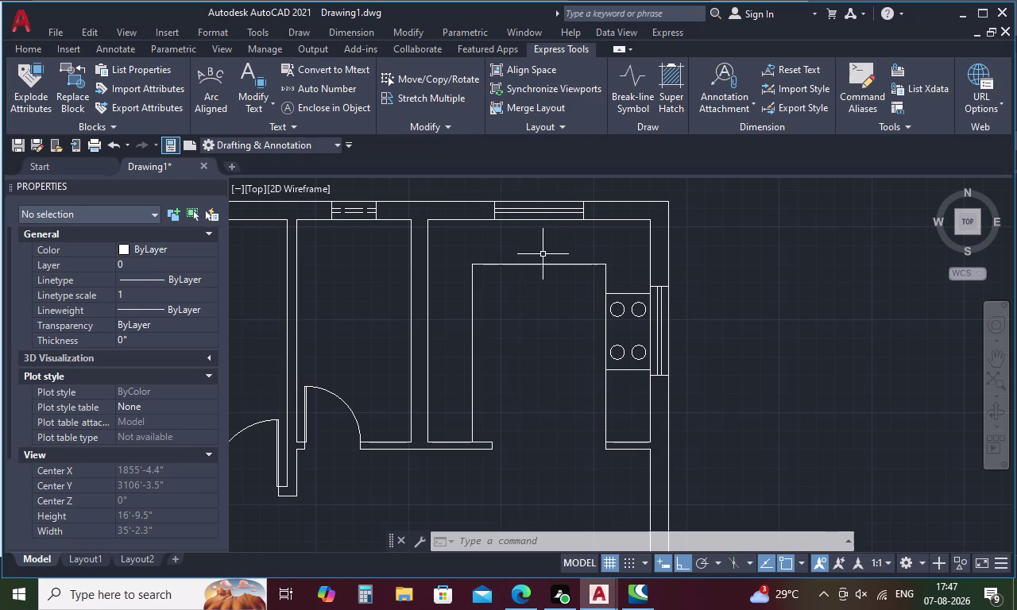
scroll(down, 3)
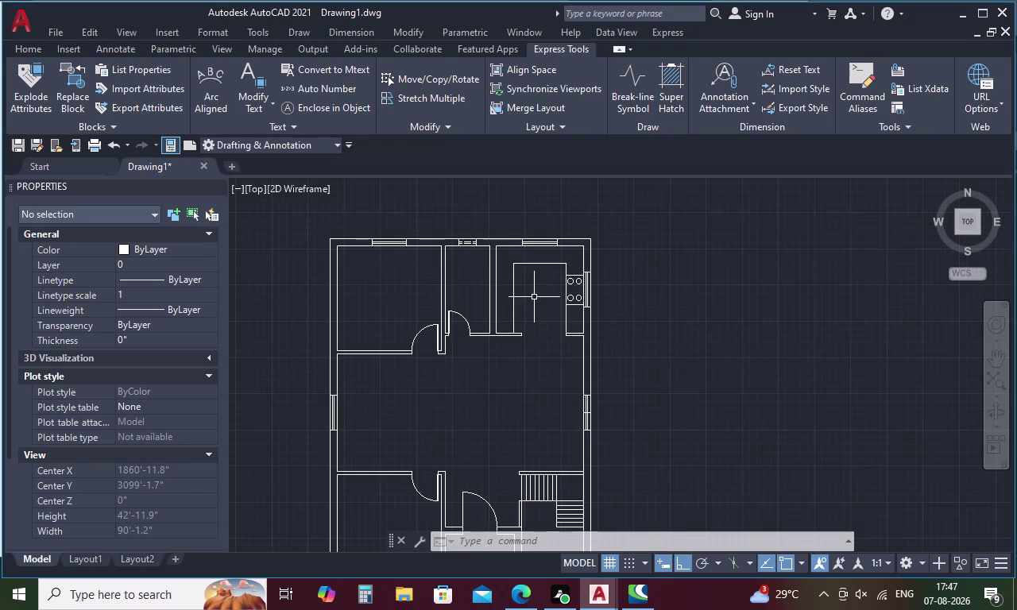
middle_drag(535, 297, 590, 298)
scroll(down, 3)
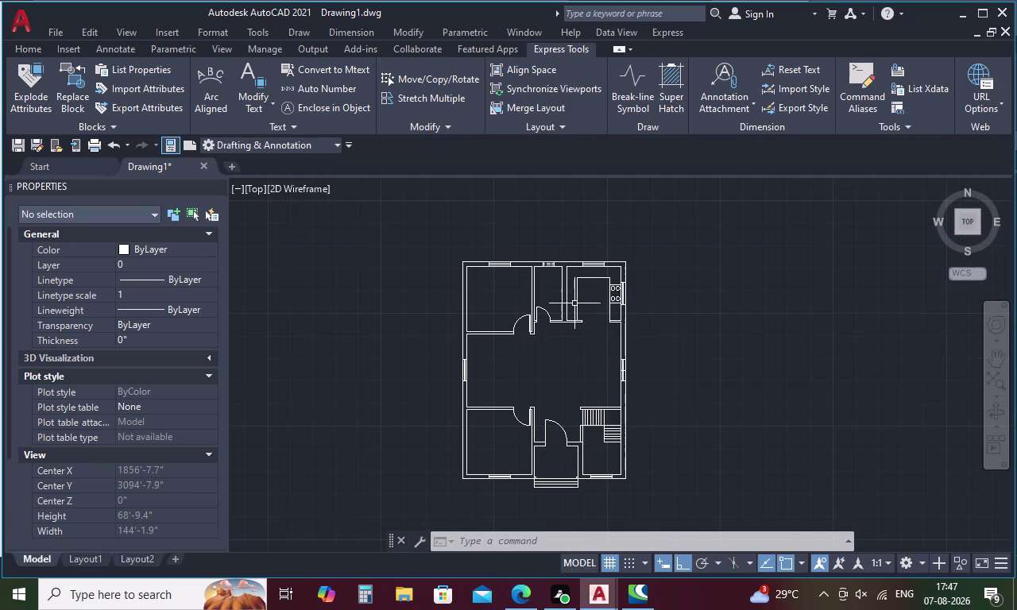
key(ctrl+1)
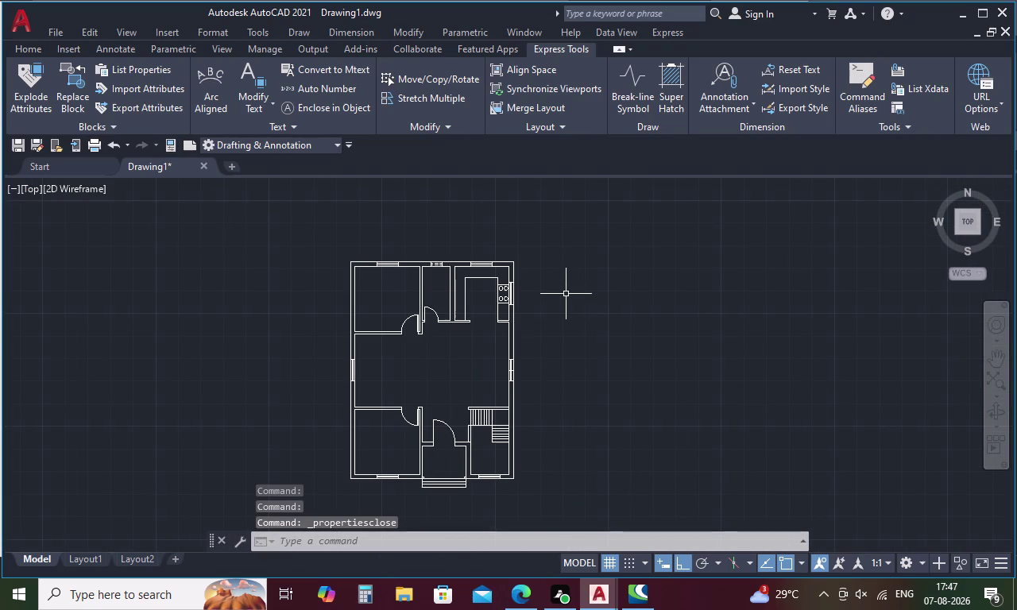
key(ctrl+2)
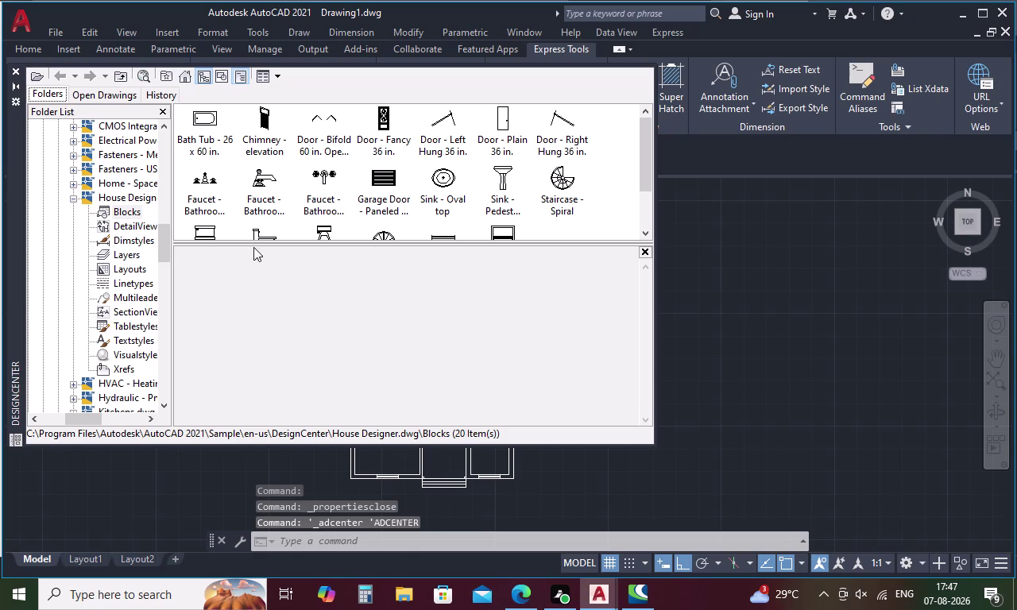
Insert the 'Sink - Oval top' block from DesignCenter beside the plan.
click(439, 177)
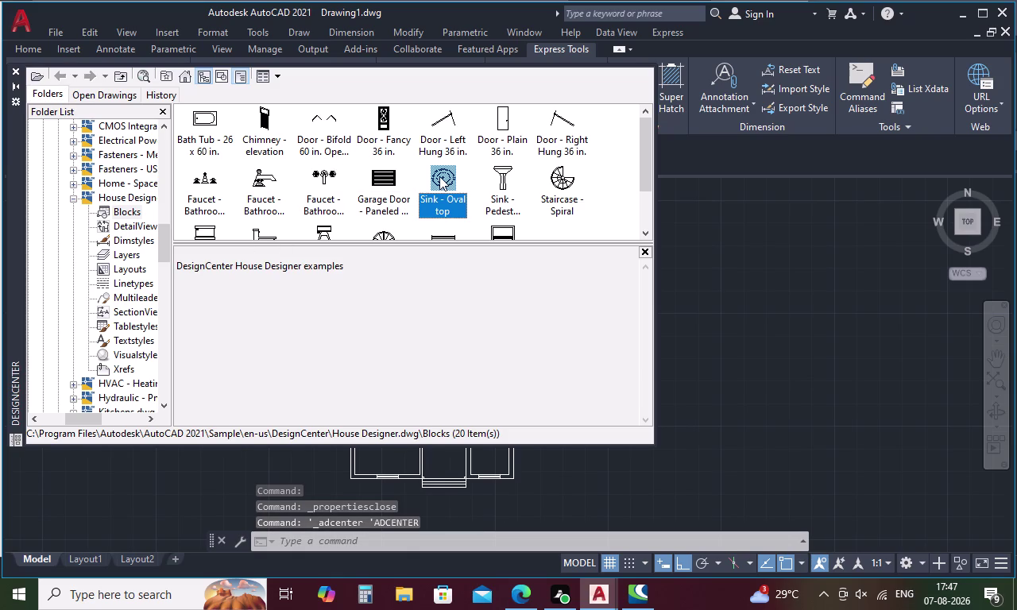
click(439, 176)
double_click(444, 177)
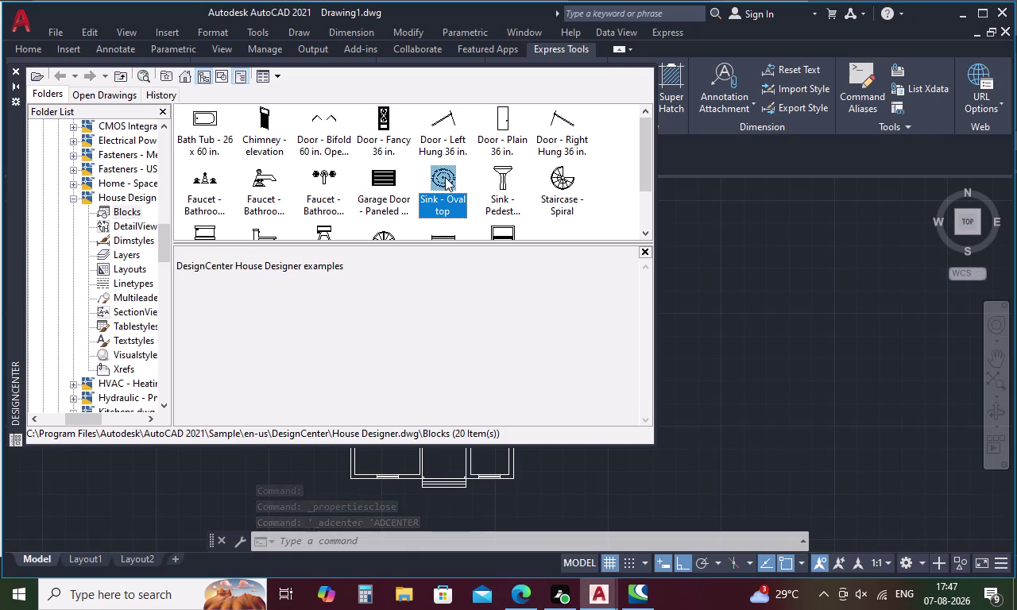
click(608, 396)
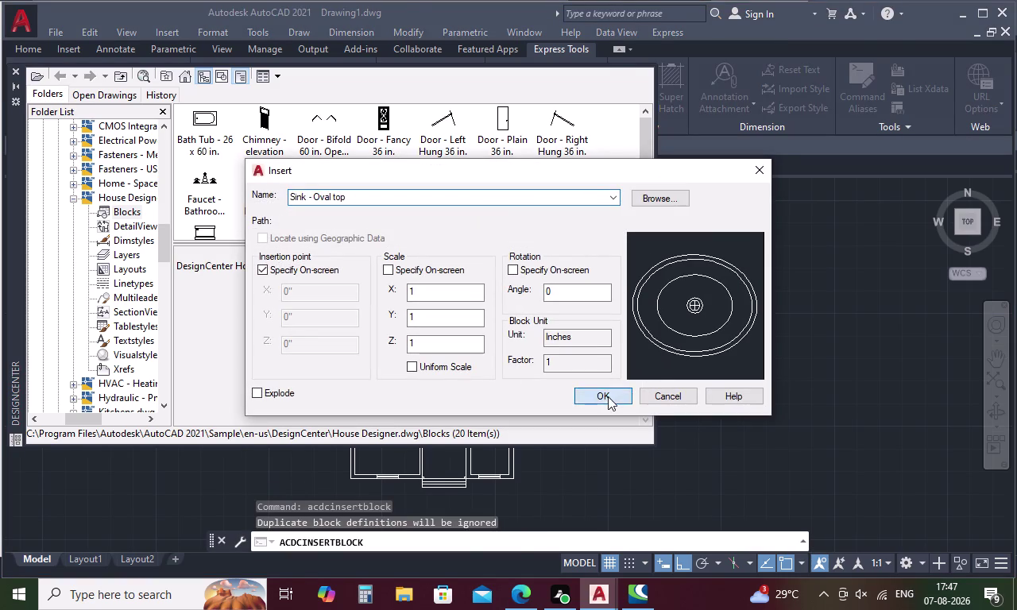
click(687, 342)
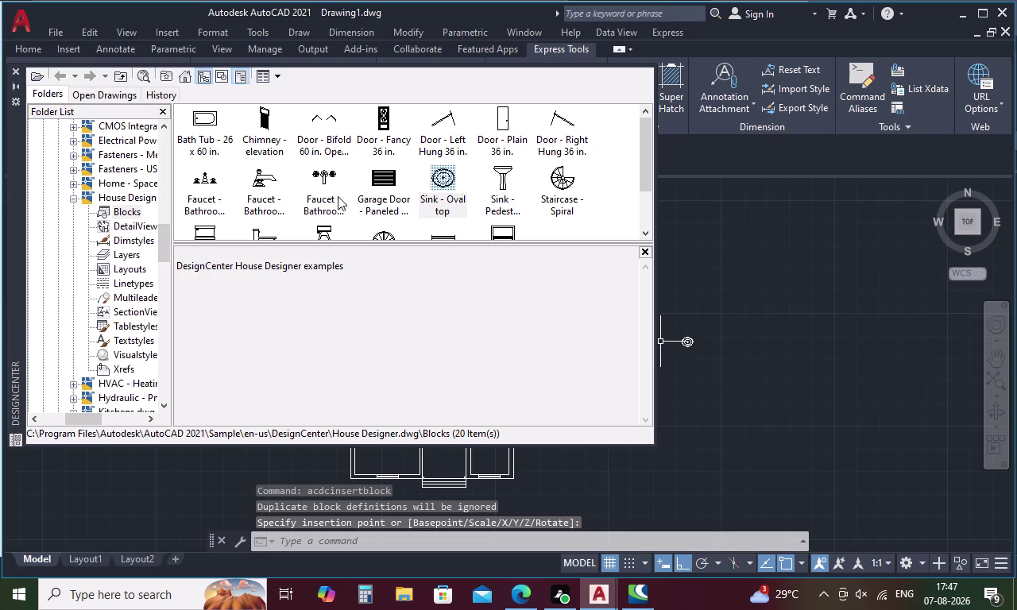
Place the 'Toilet - top' block beside the plan and return to the Sample folder.
scroll(down, 3)
double_click(326, 176)
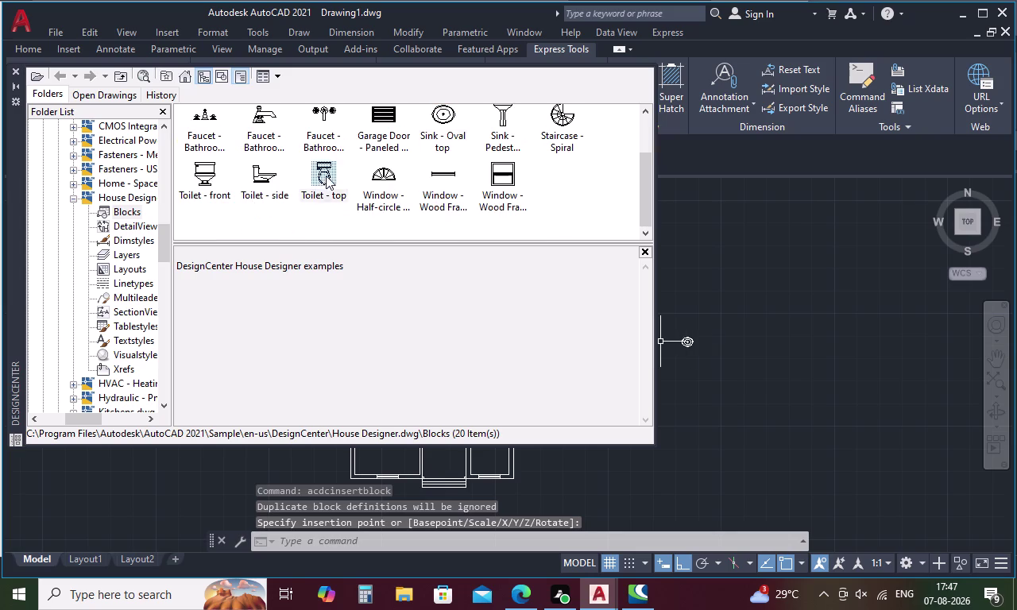
click(603, 396)
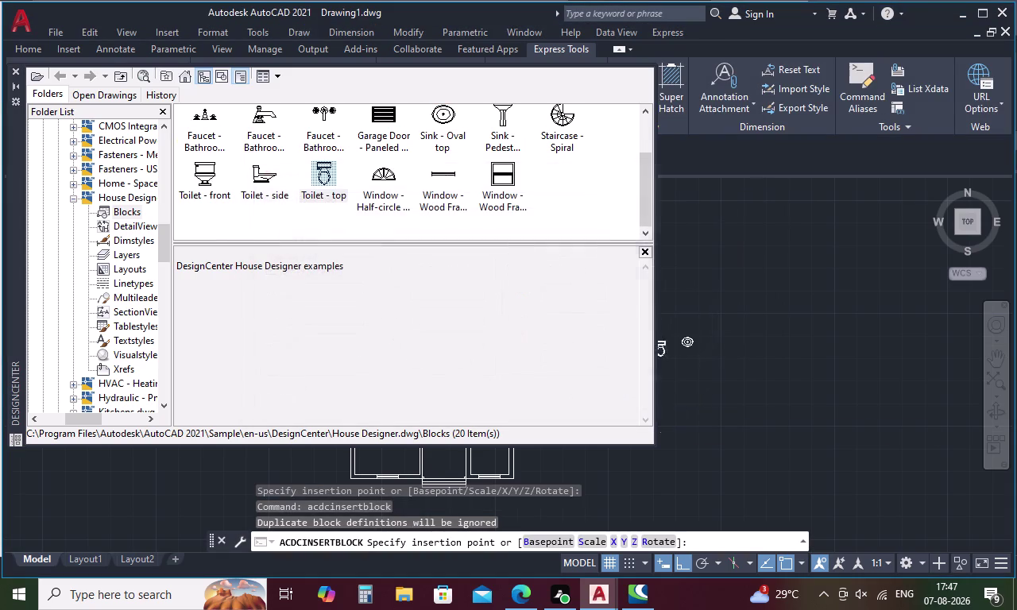
click(695, 361)
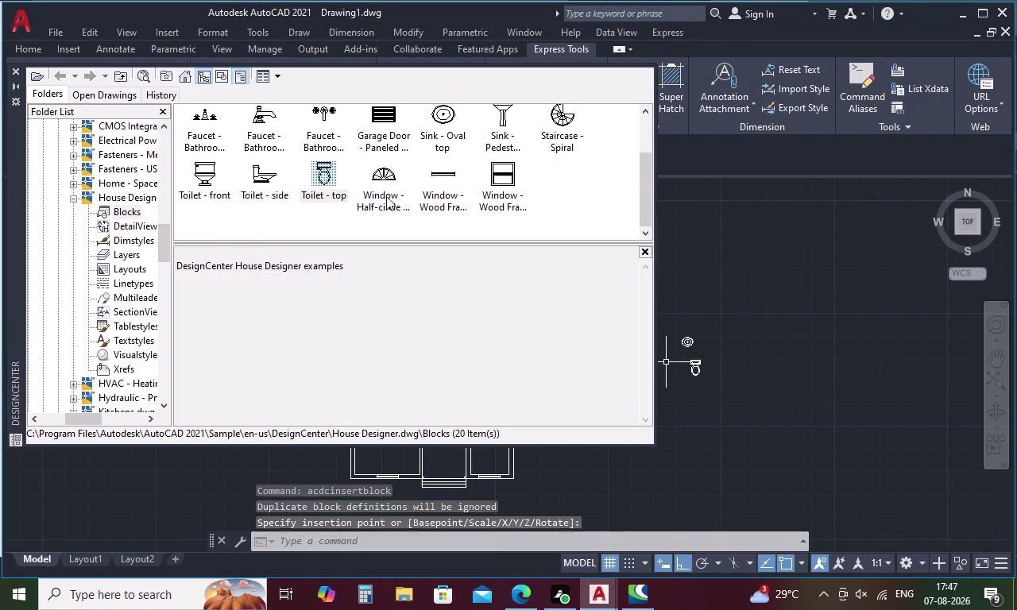
scroll(down, 3)
scroll(up, 3)
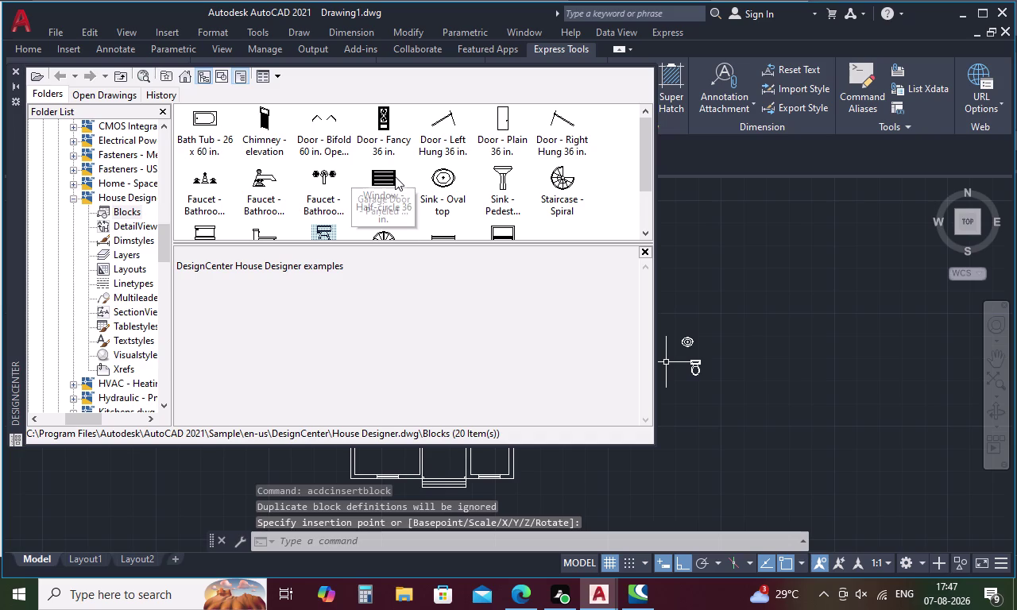
scroll(up, 3)
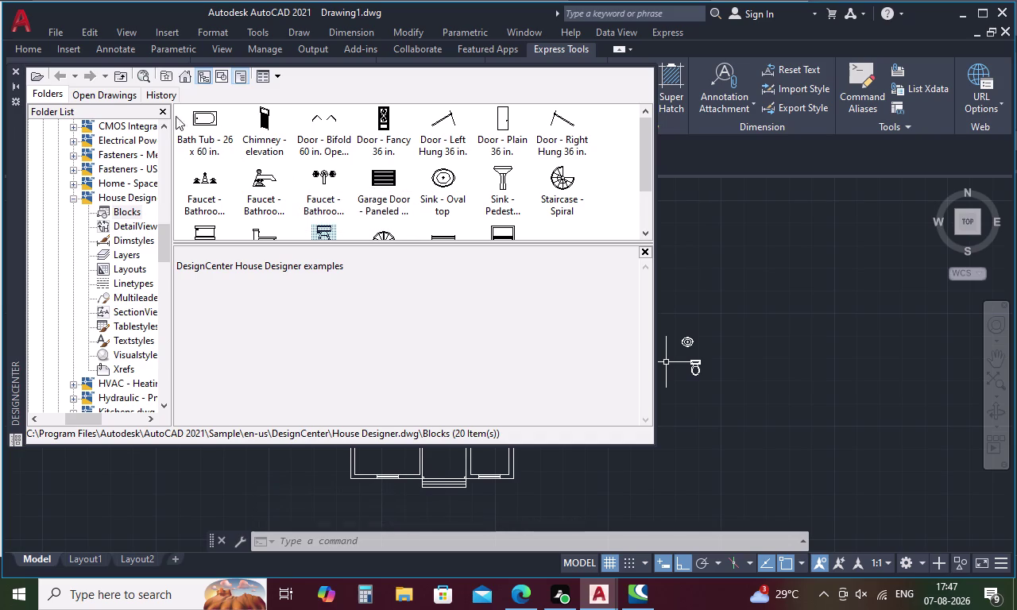
click(180, 71)
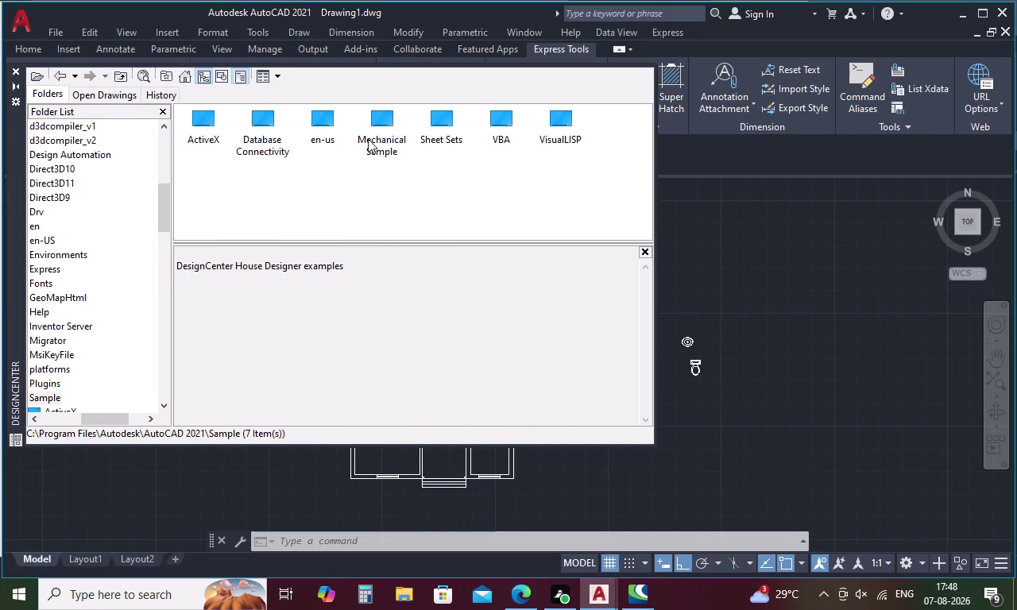
Browse en-us > Dynamic Blocks and open the Civil - Imperial.dwg blocks.
double_click(330, 125)
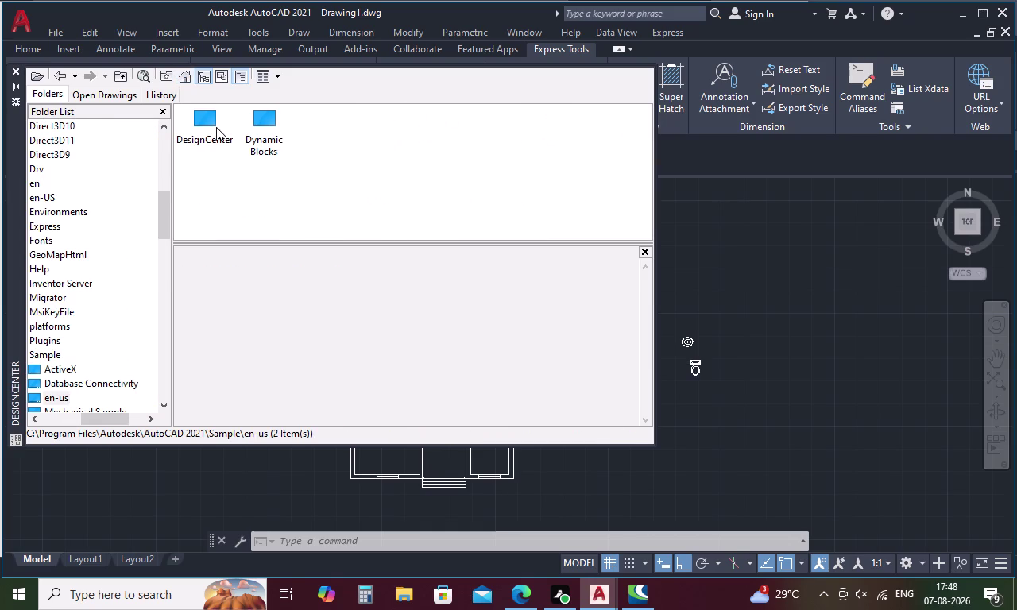
click(254, 121)
click(255, 122)
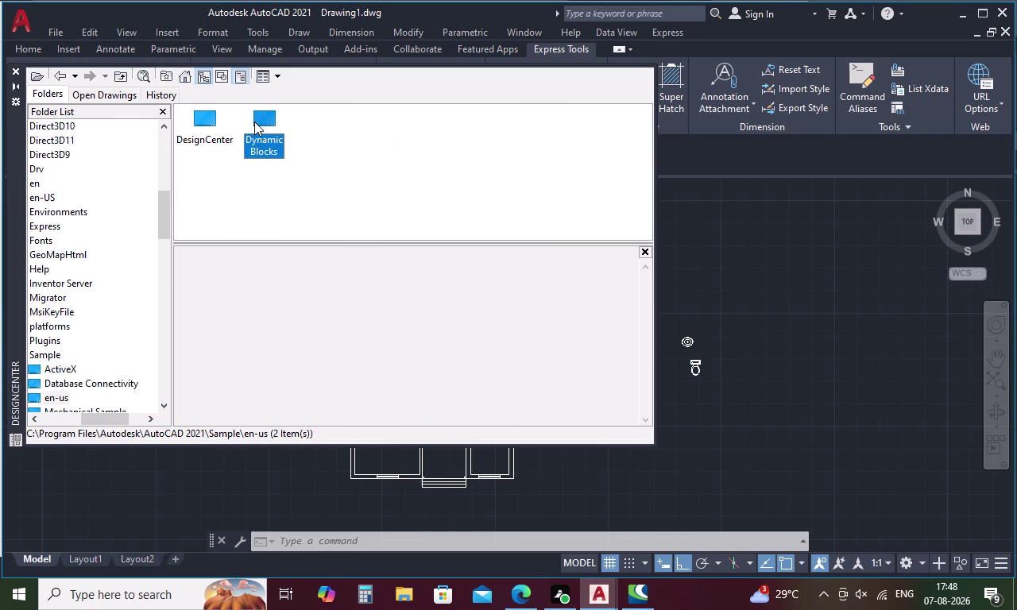
double_click(259, 122)
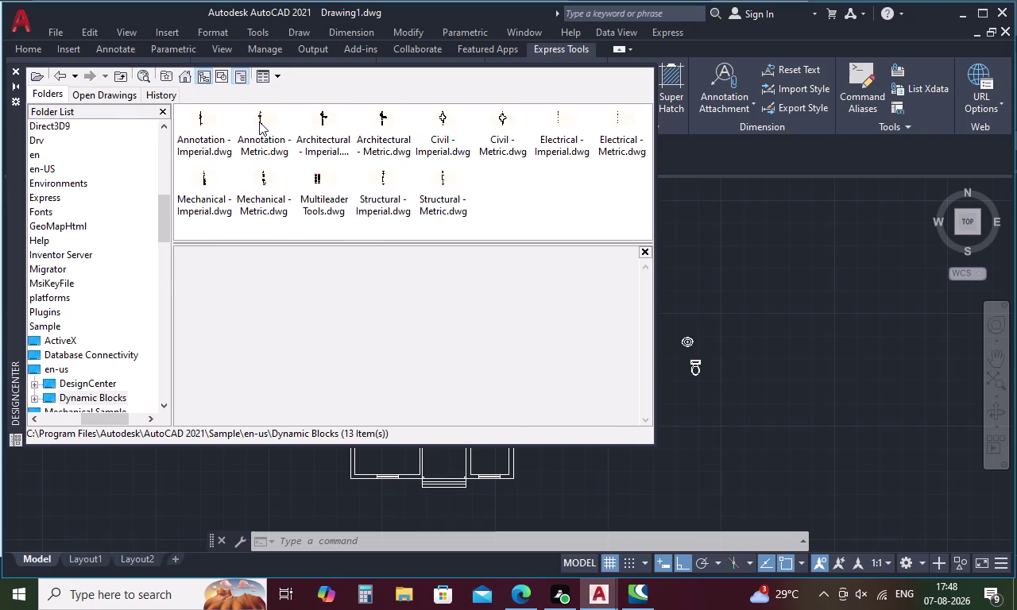
double_click(441, 122)
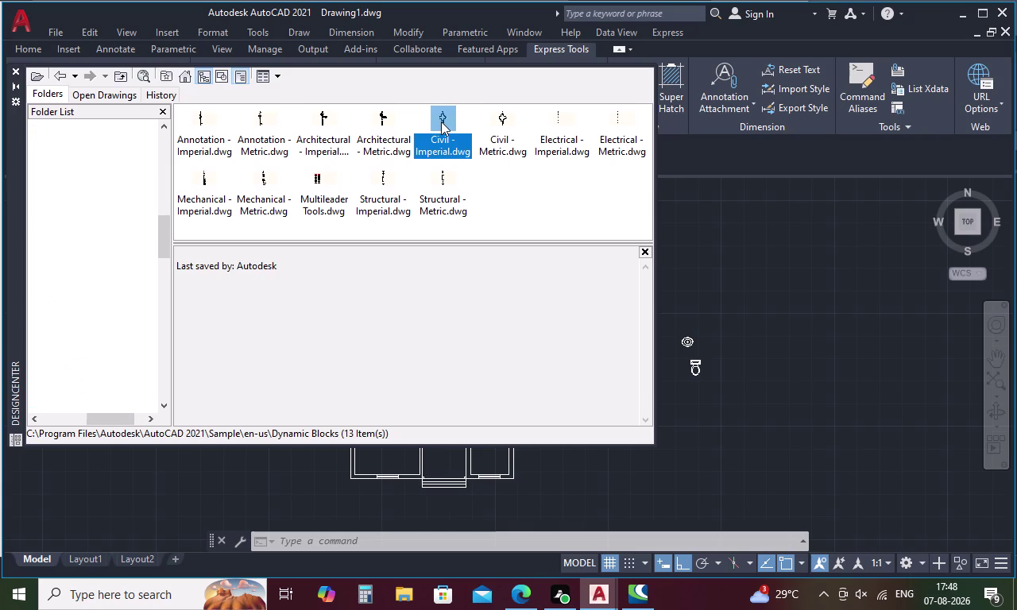
double_click(195, 127)
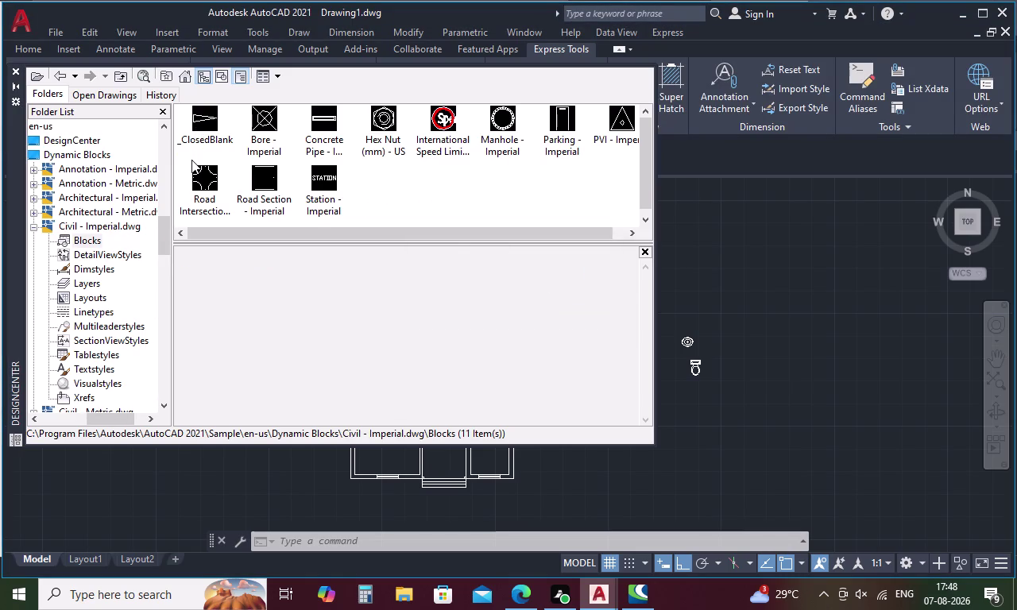
double_click(201, 82)
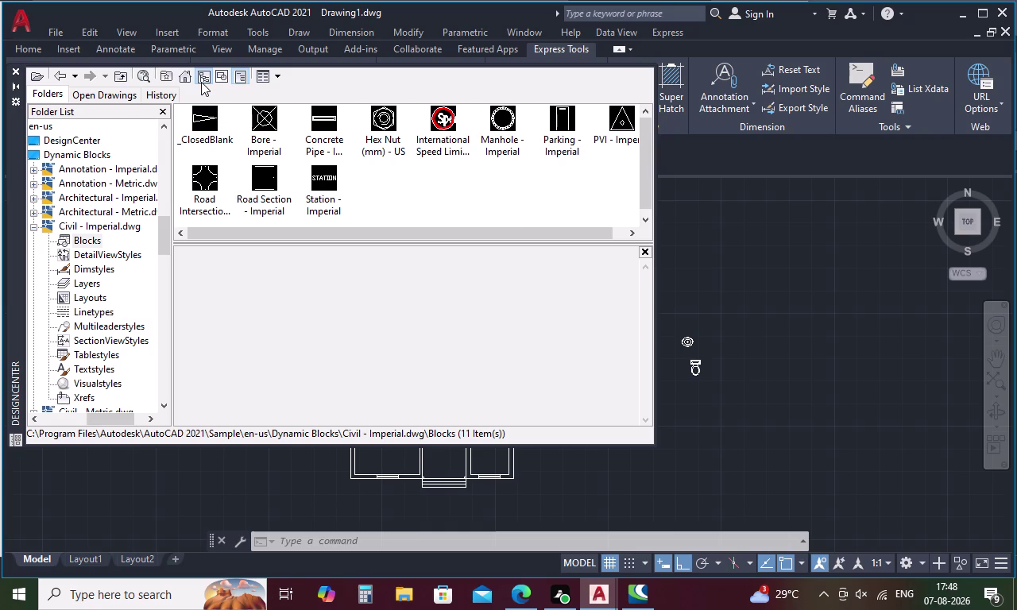
Go back through en-us > DesignCenter and open Kitchens.dwg.
click(185, 79)
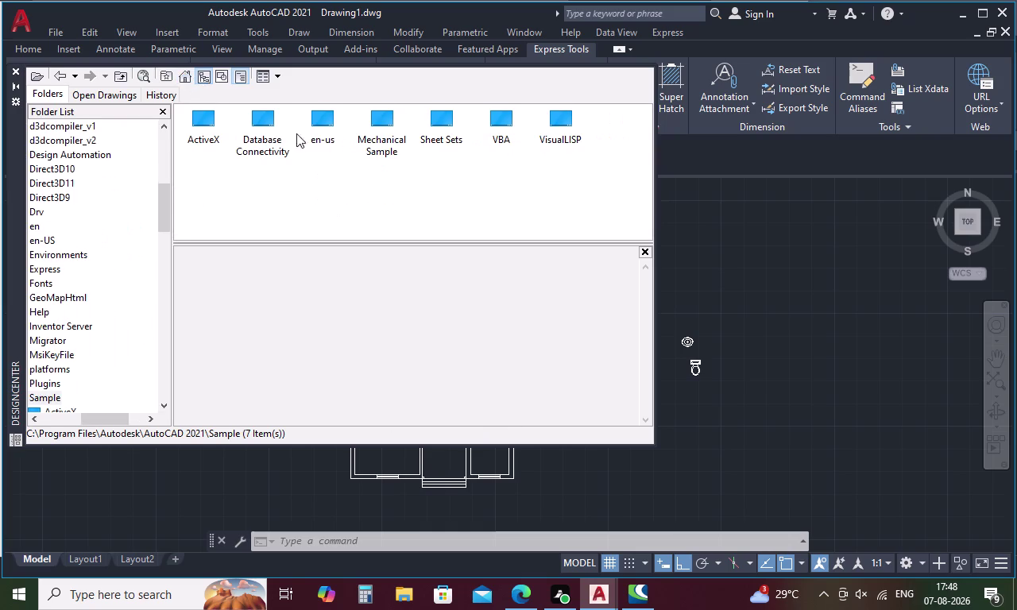
double_click(321, 117)
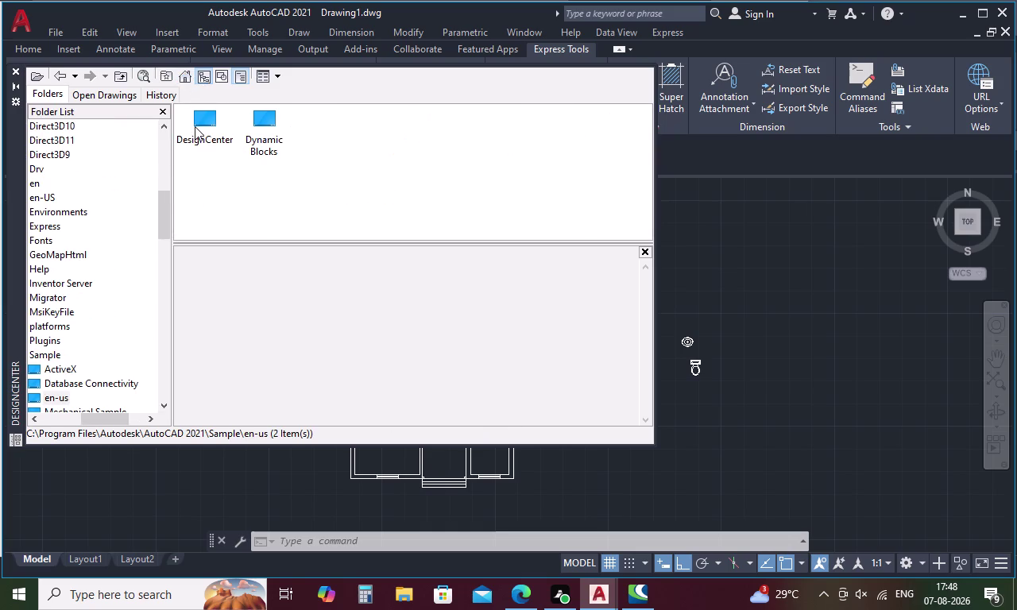
double_click(194, 126)
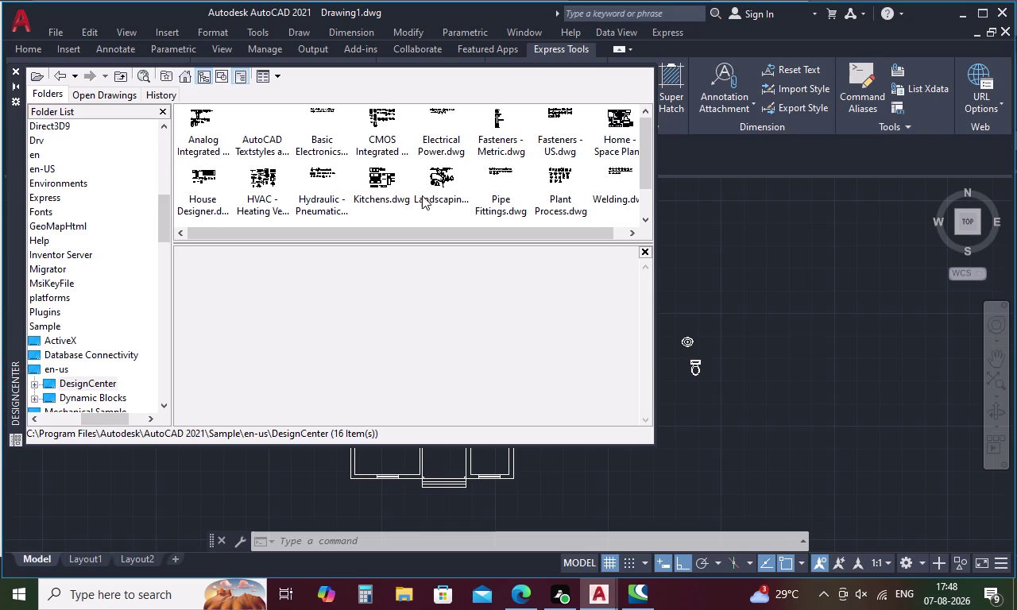
double_click(372, 177)
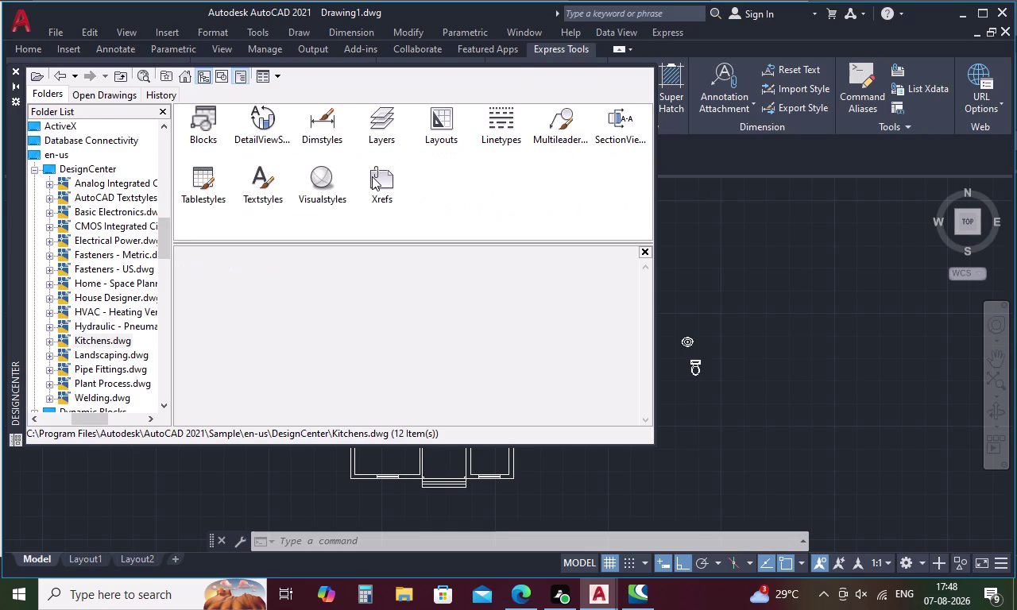
Place the 'Sink-single - 30 in top' block beside the plan, then return to Sample.
double_click(195, 118)
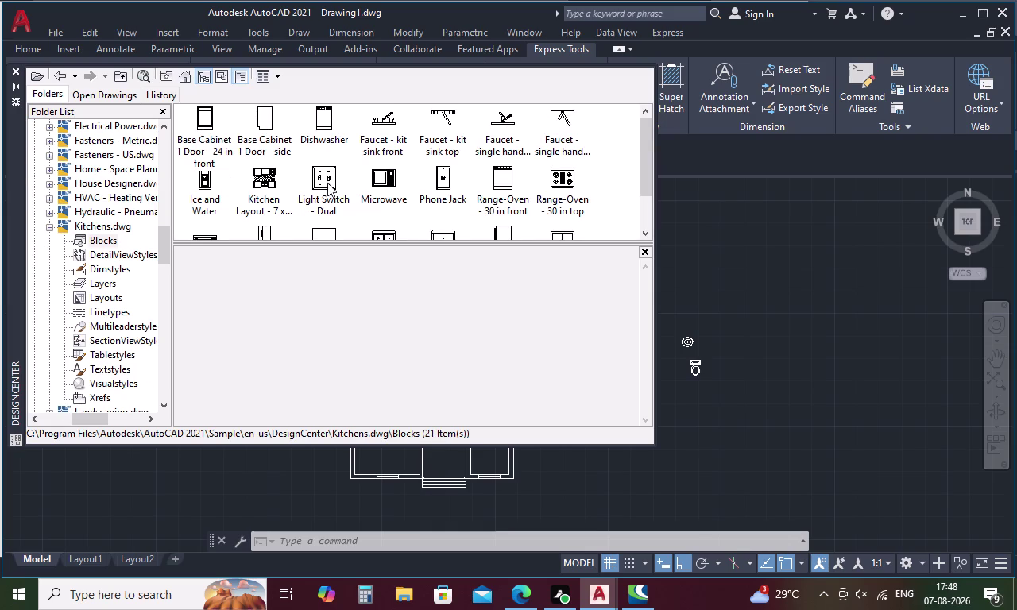
scroll(down, 3)
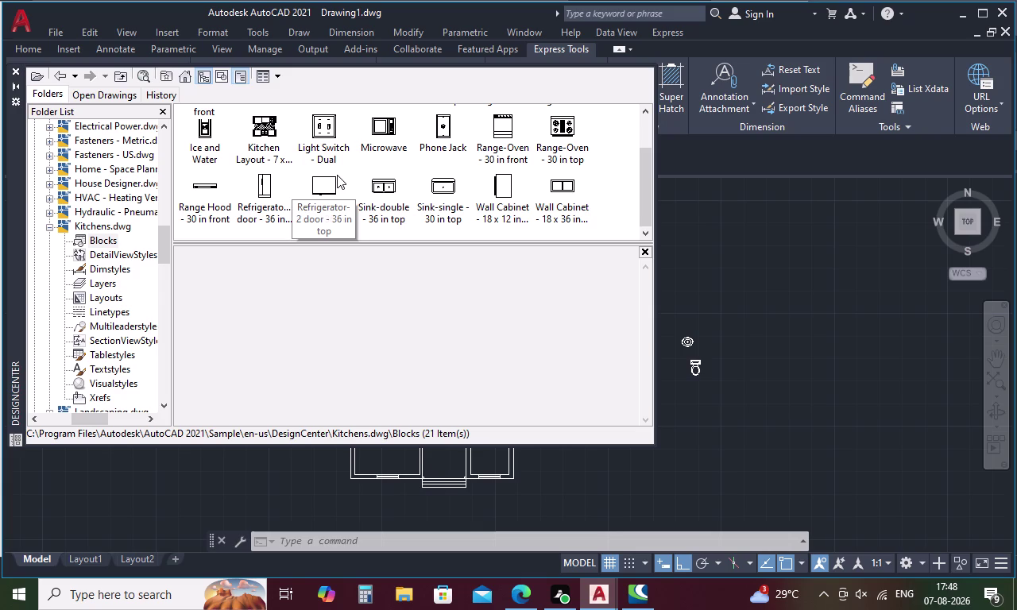
scroll(up, 3)
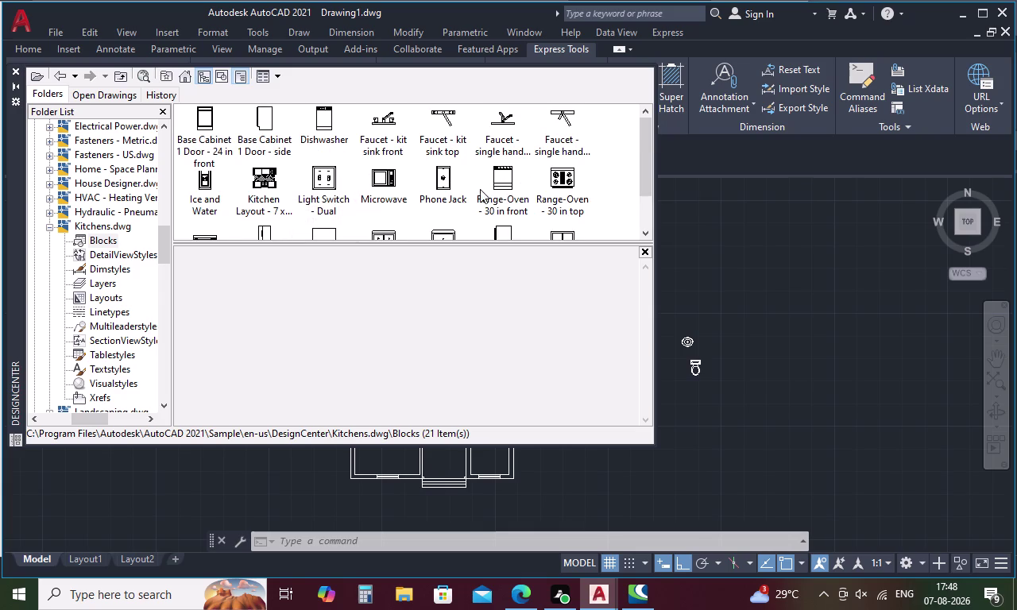
scroll(down, 3)
double_click(442, 190)
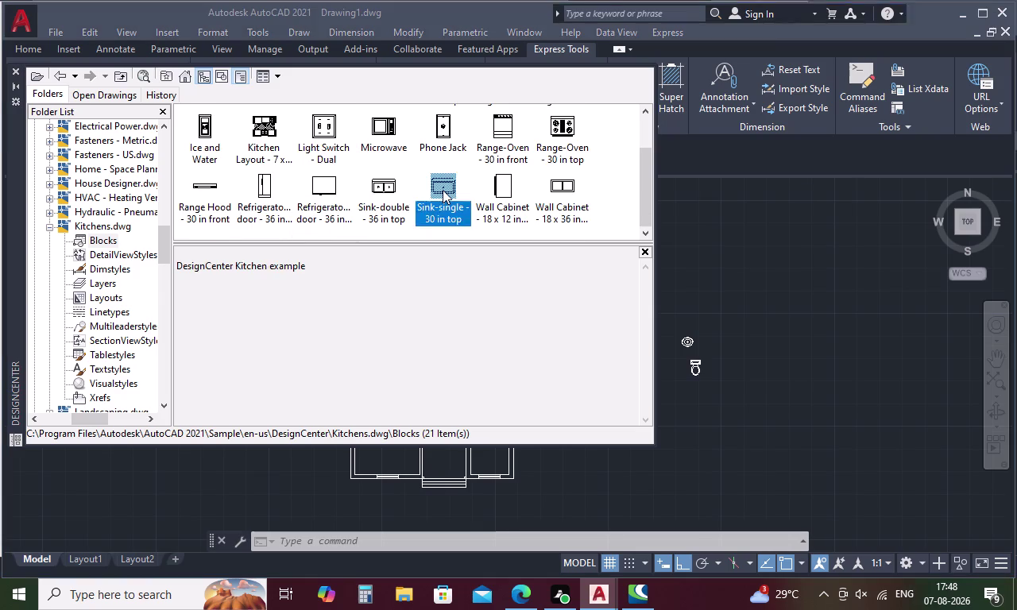
click(595, 392)
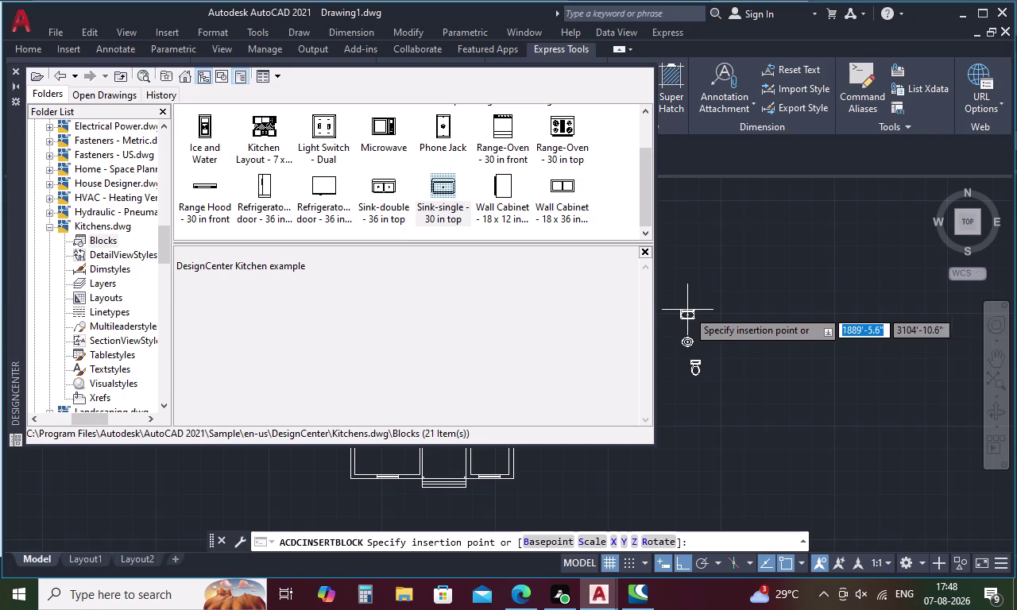
click(689, 308)
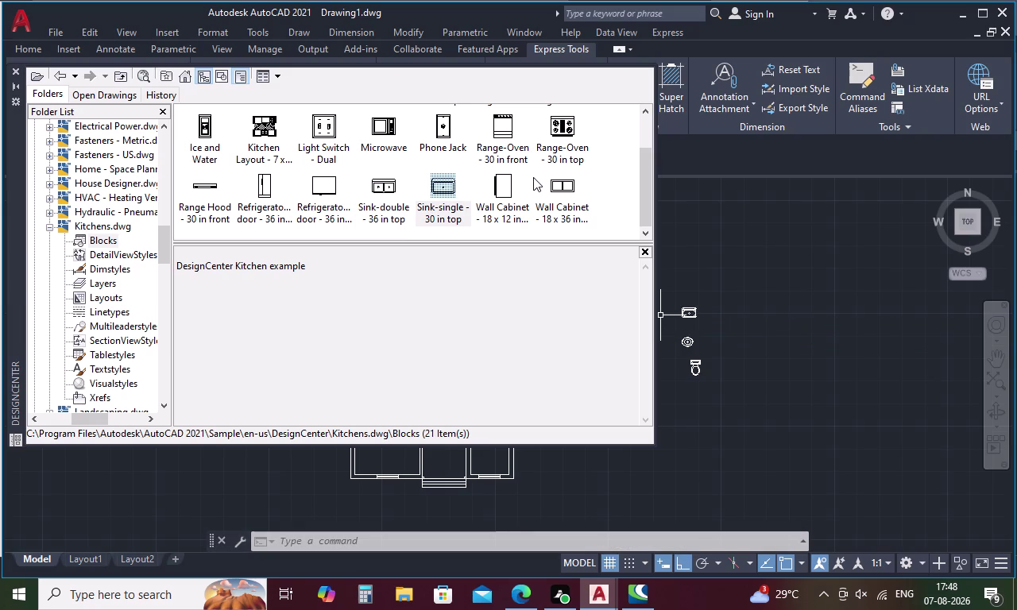
scroll(up, 3)
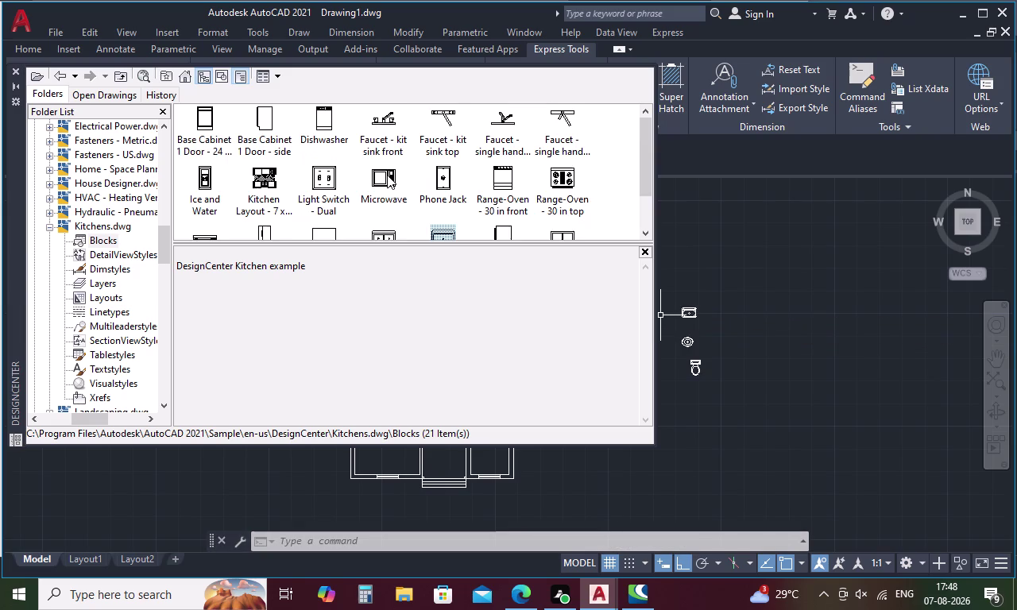
scroll(up, 3)
click(183, 79)
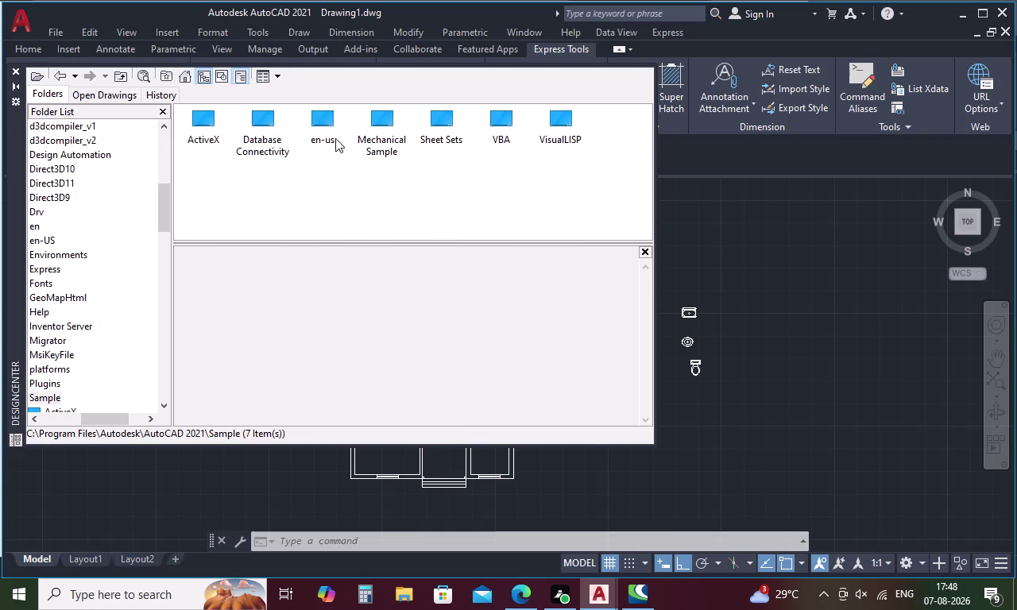
Open the Home - Space Planner.dwg blocks and place the Chair - Desk beside the plan.
double_click(324, 118)
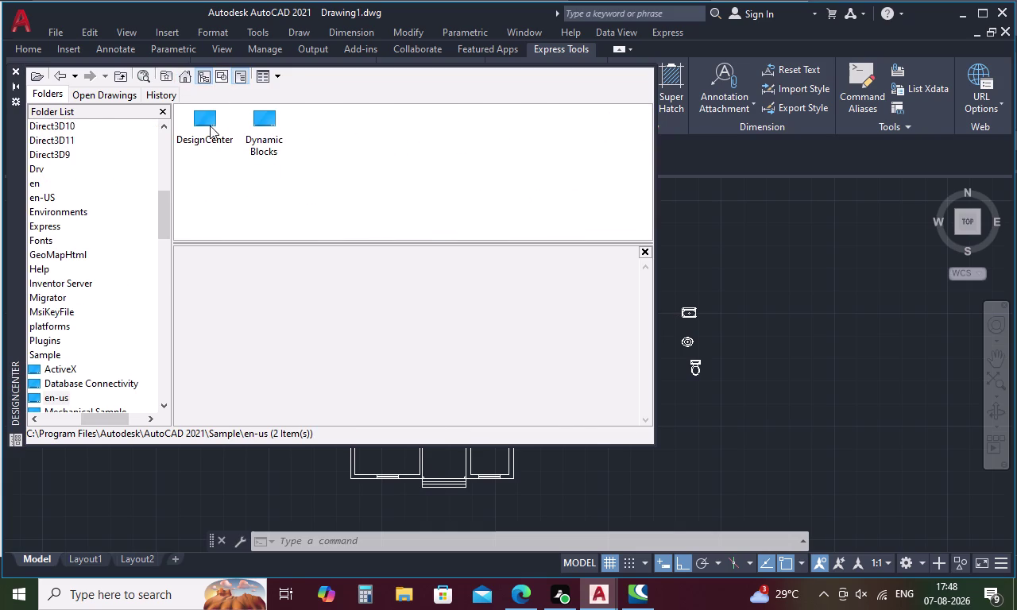
double_click(210, 125)
double_click(612, 135)
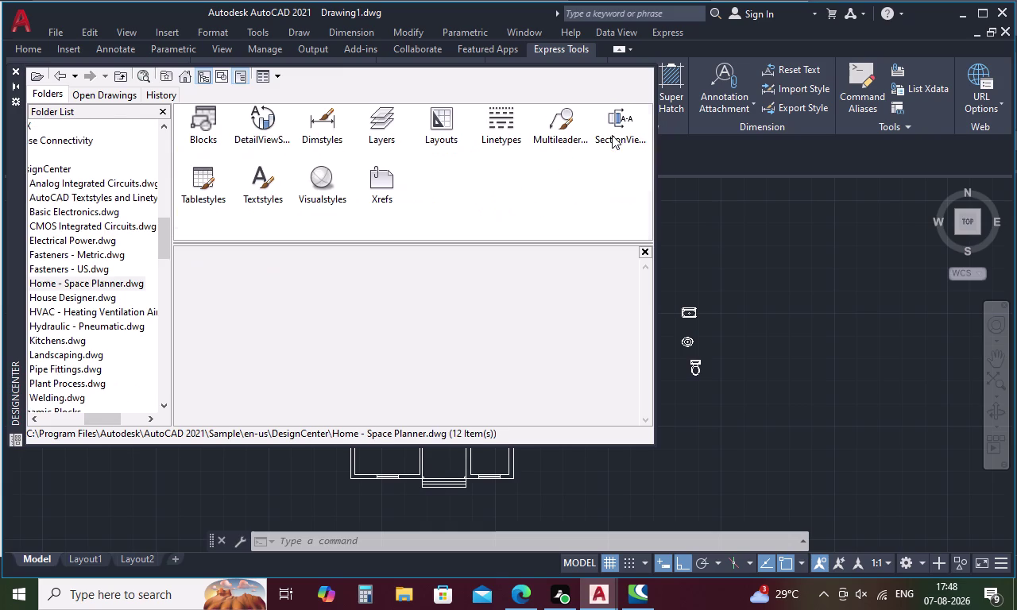
double_click(200, 115)
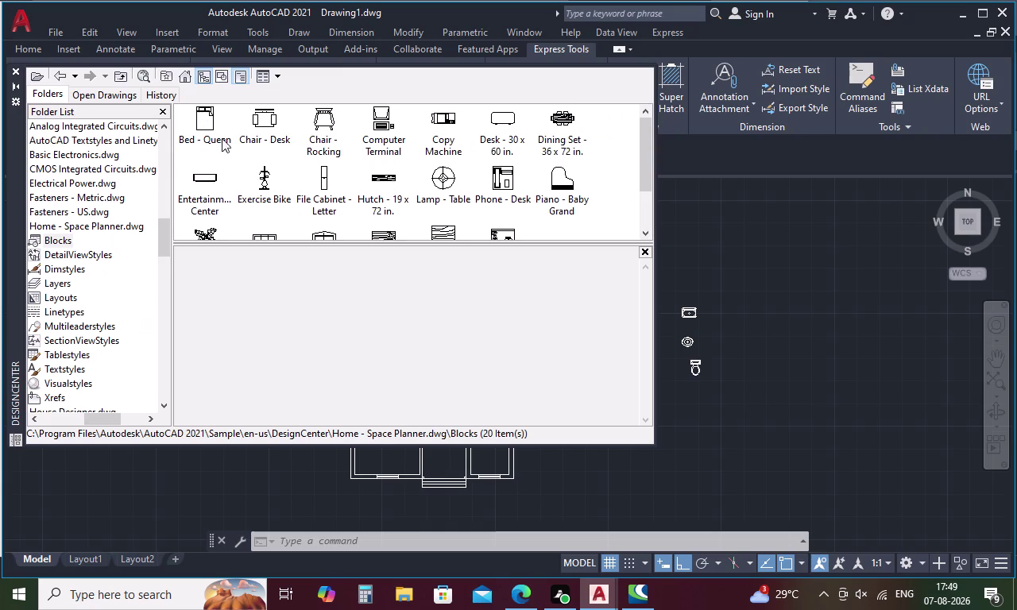
click(267, 125)
double_click(266, 116)
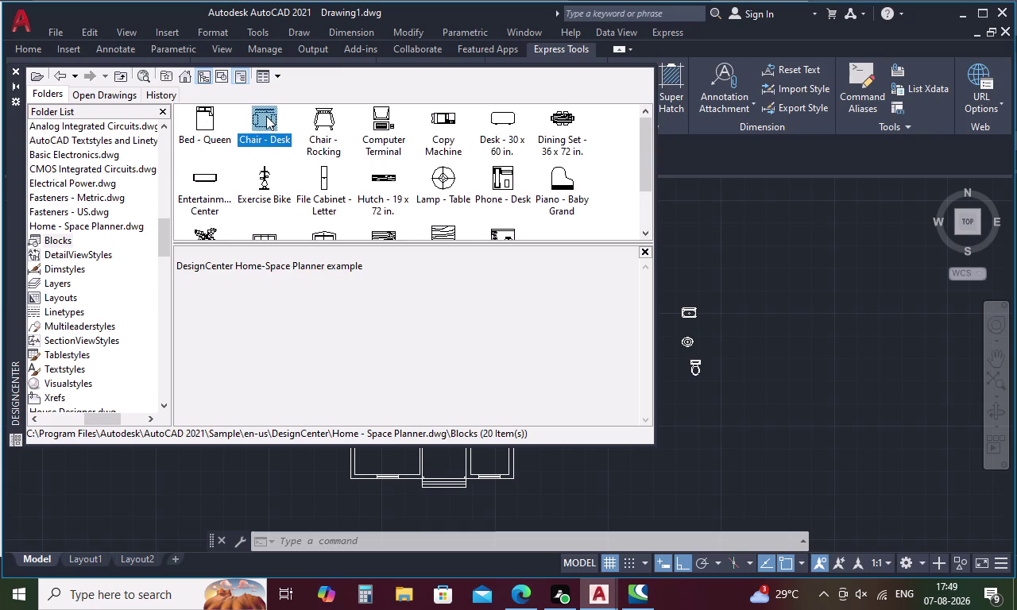
click(597, 390)
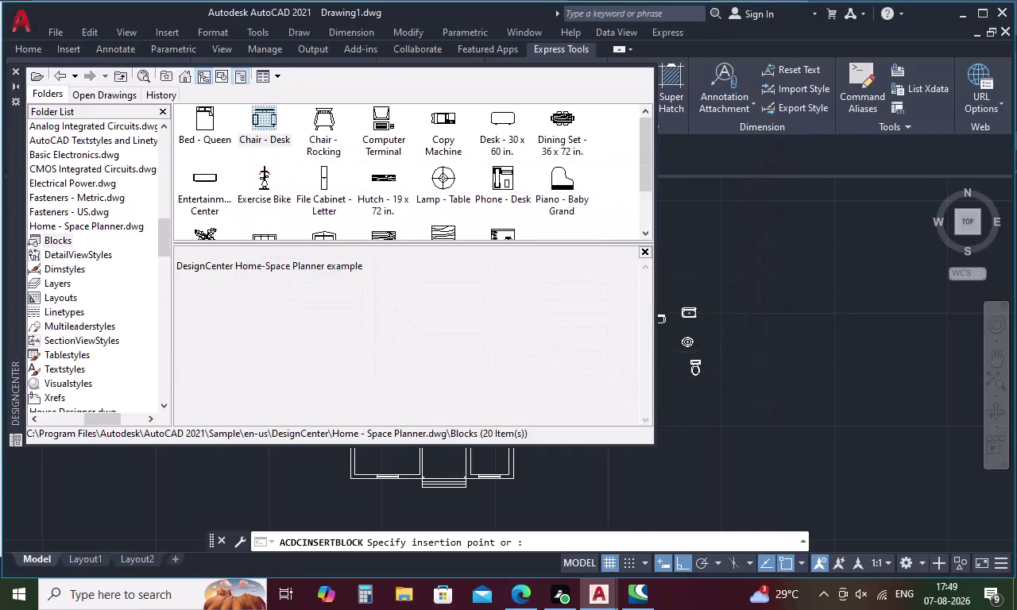
click(717, 277)
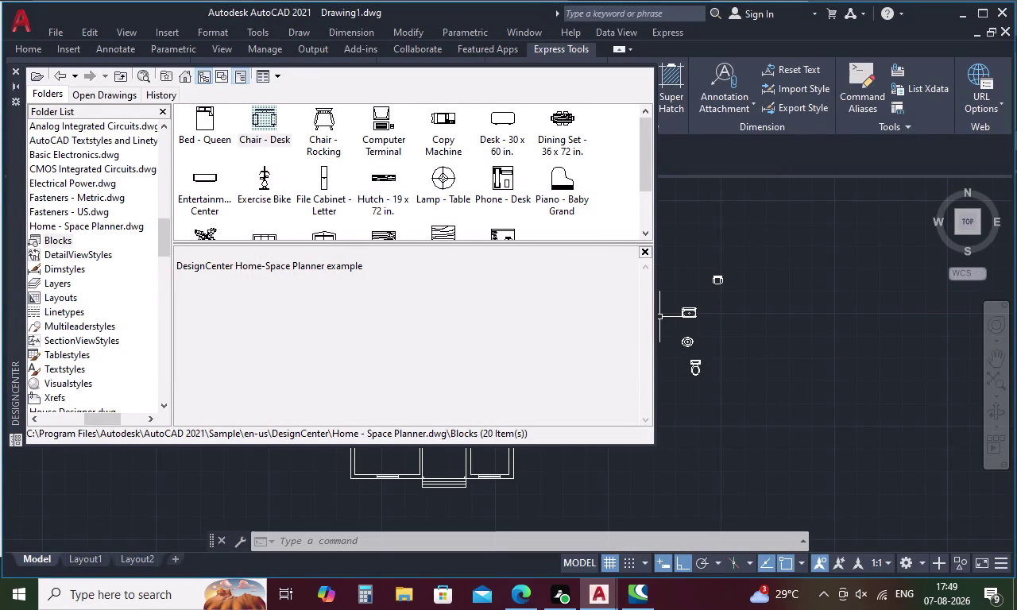
Place the rectangular woodgrain table and the roundback sofa beside the plan.
scroll(down, 3)
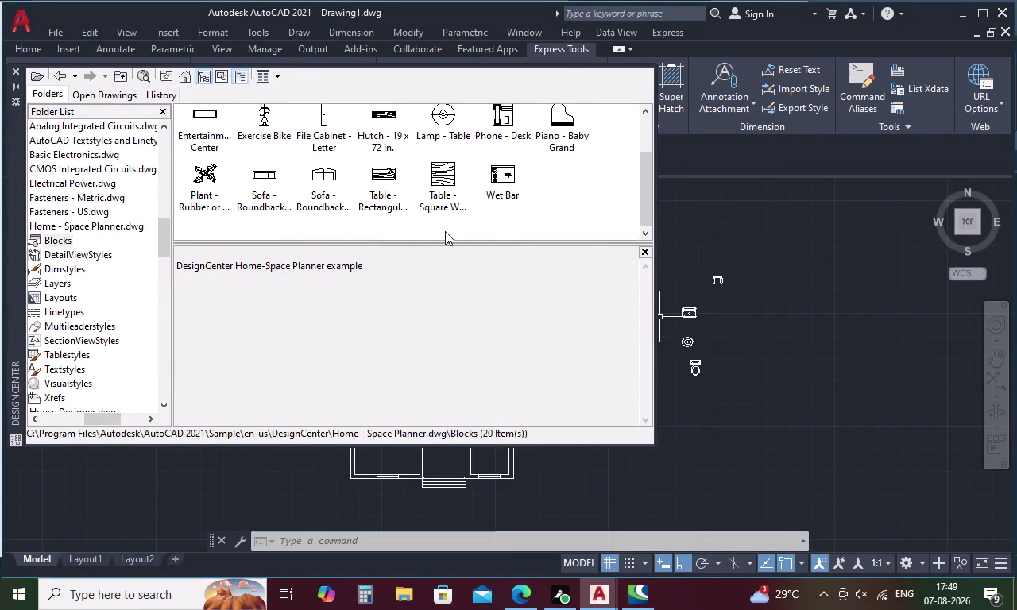
double_click(387, 174)
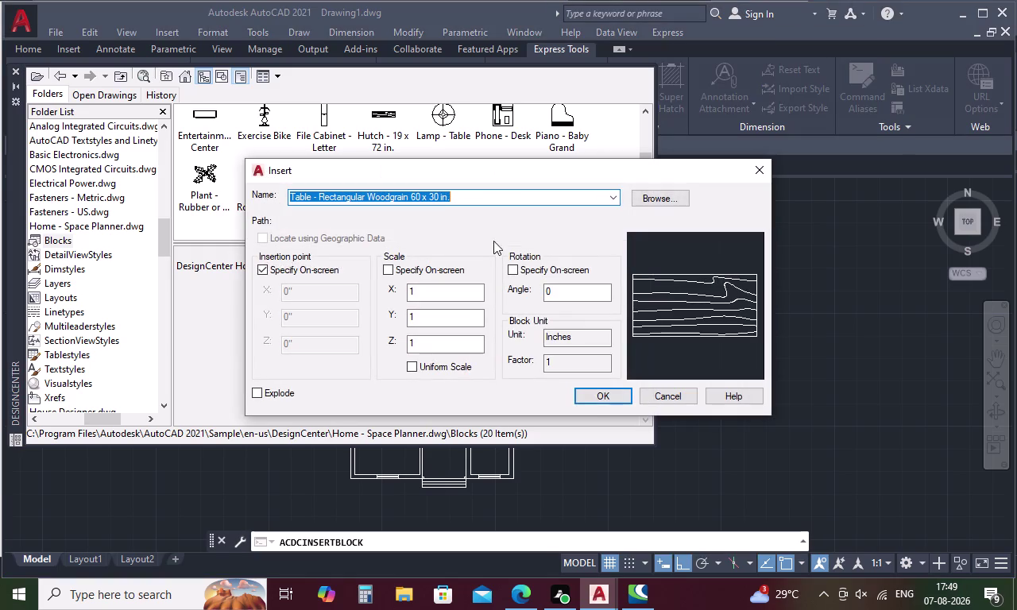
click(596, 395)
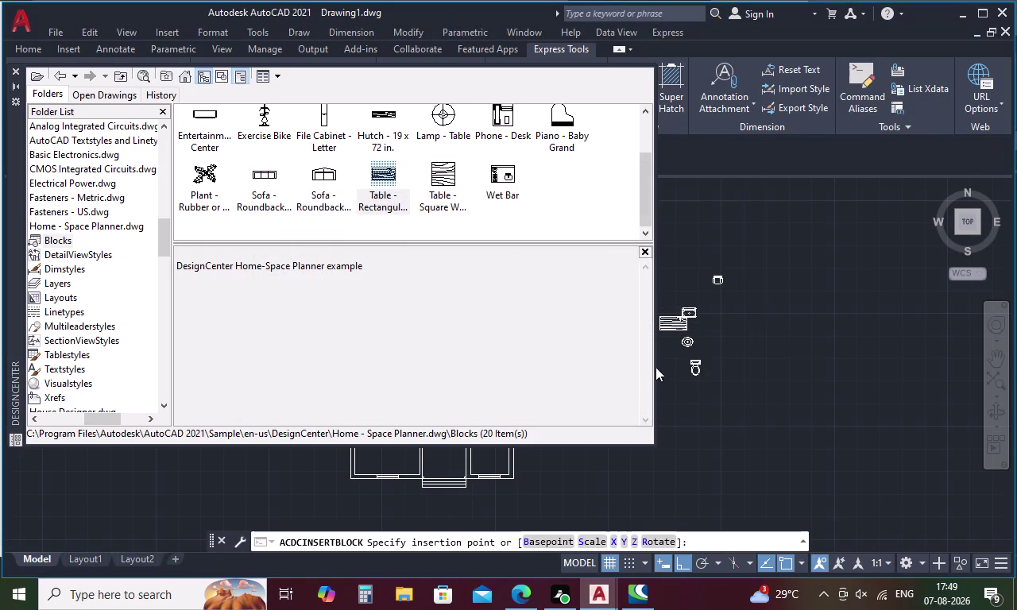
click(722, 330)
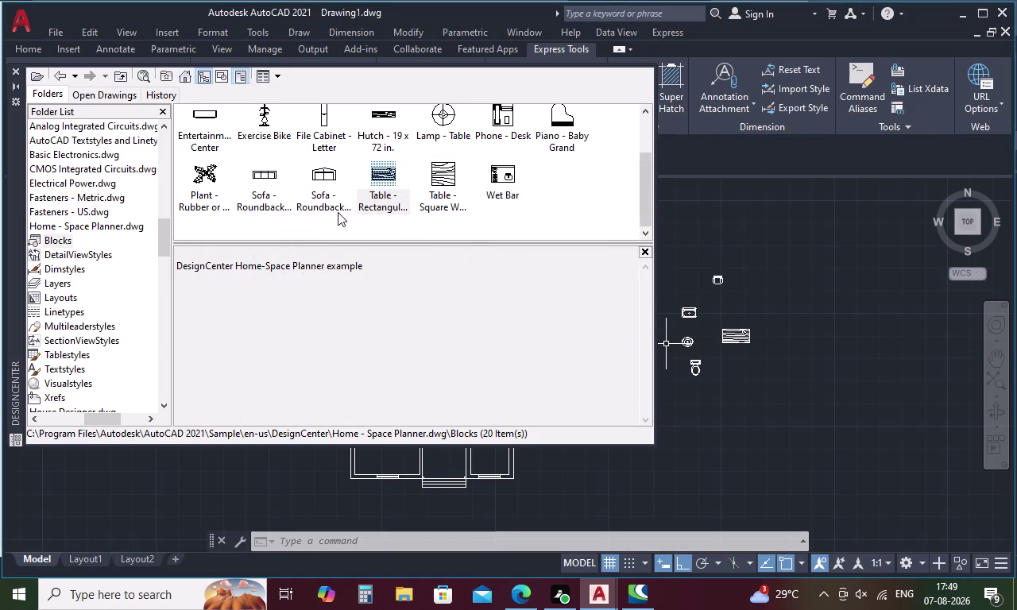
double_click(259, 177)
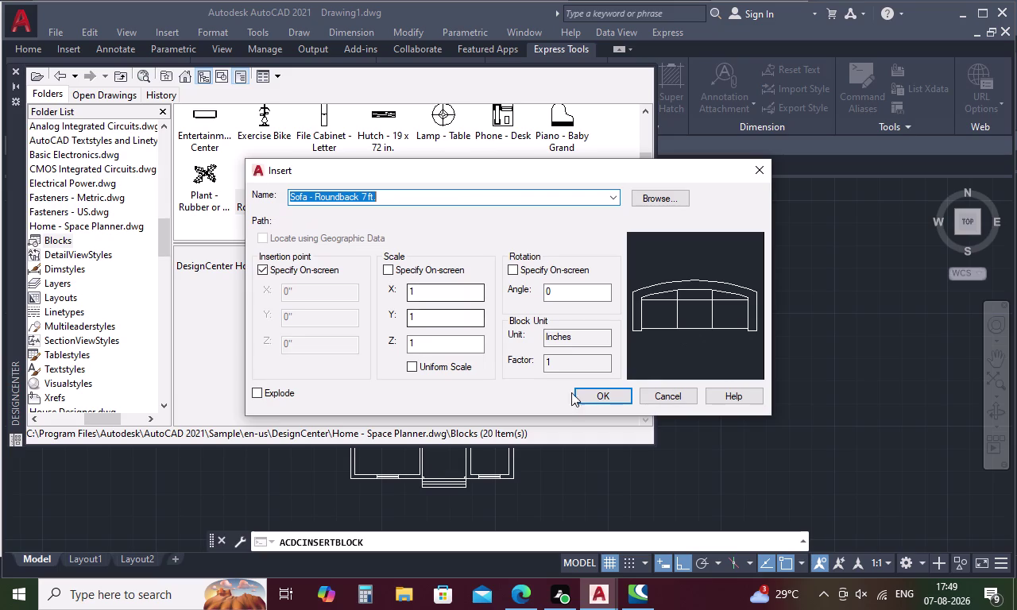
click(599, 398)
click(698, 387)
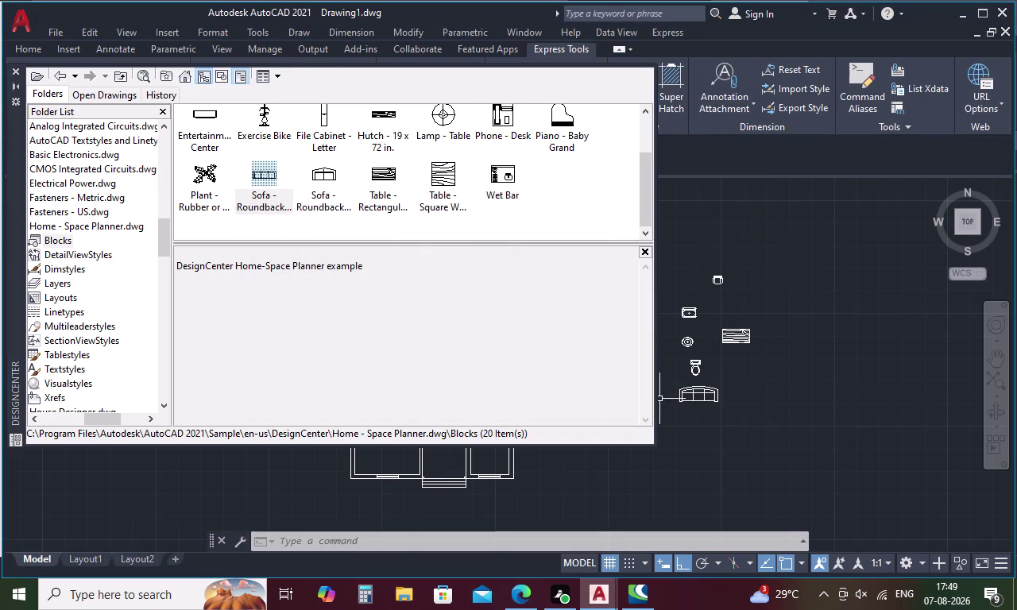
Place the dining set above the other furniture blocks.
scroll(down, 3)
scroll(down, 3)
scroll(up, 3)
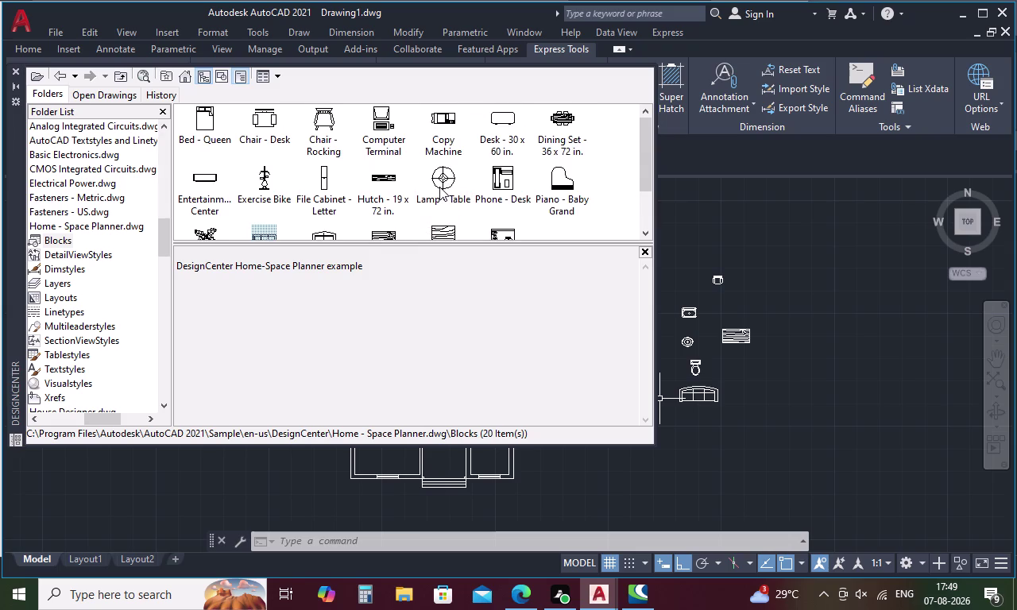
double_click(561, 120)
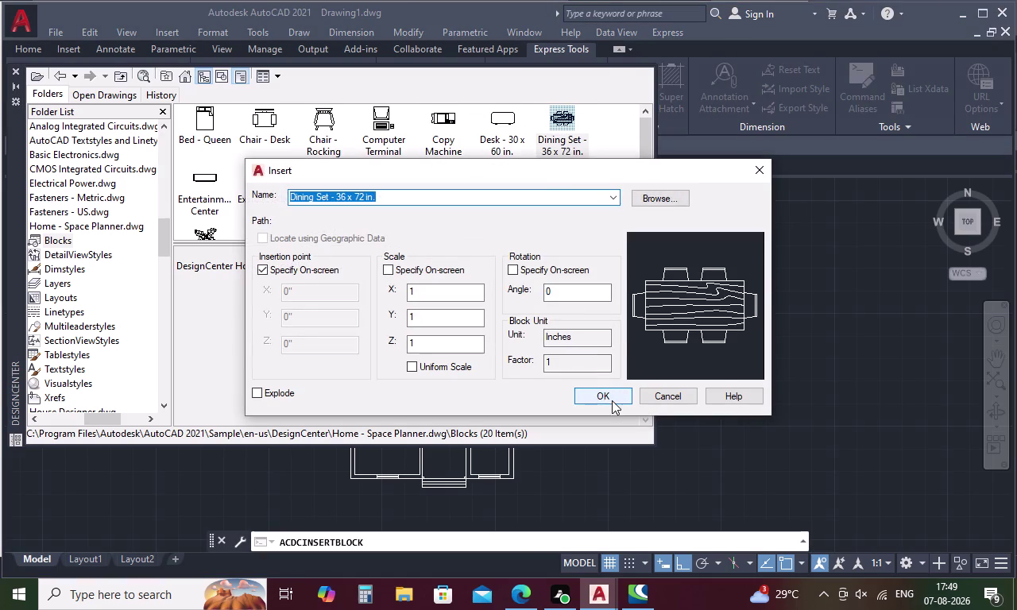
click(612, 395)
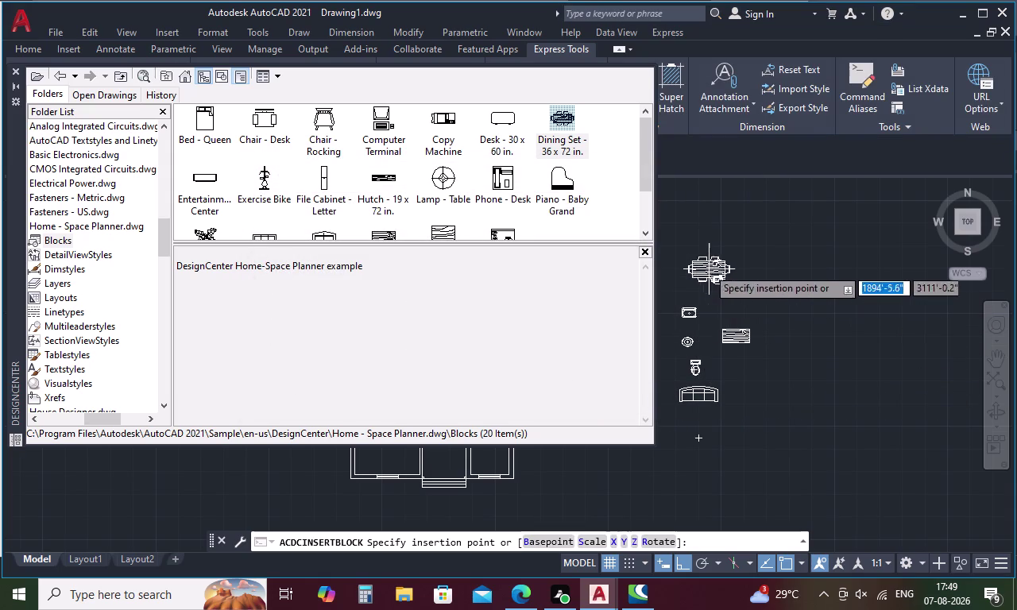
click(694, 258)
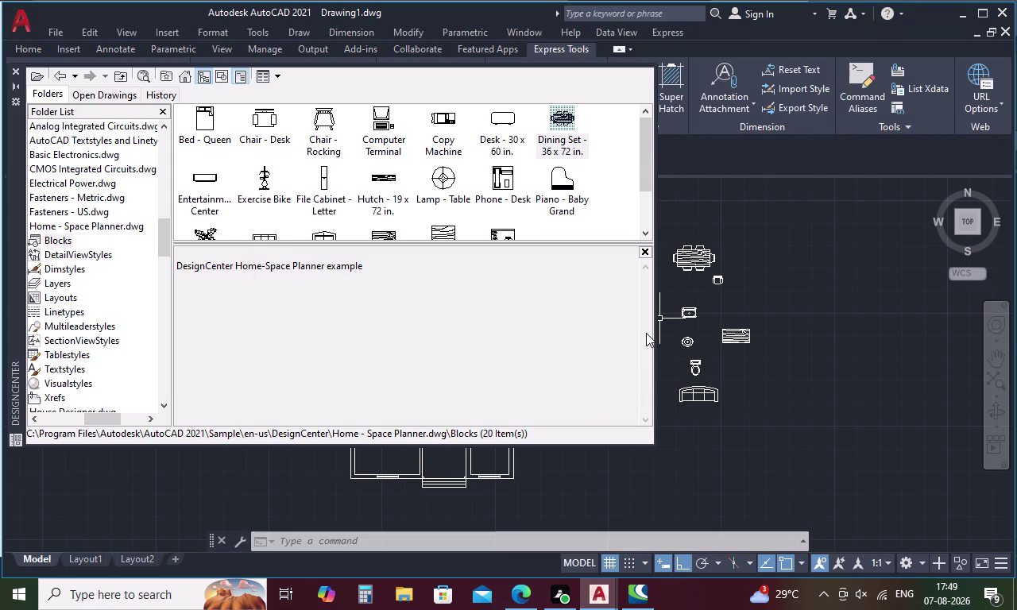
Place the queen bed and a table lamp below it, then close DesignCenter.
double_click(207, 124)
click(585, 399)
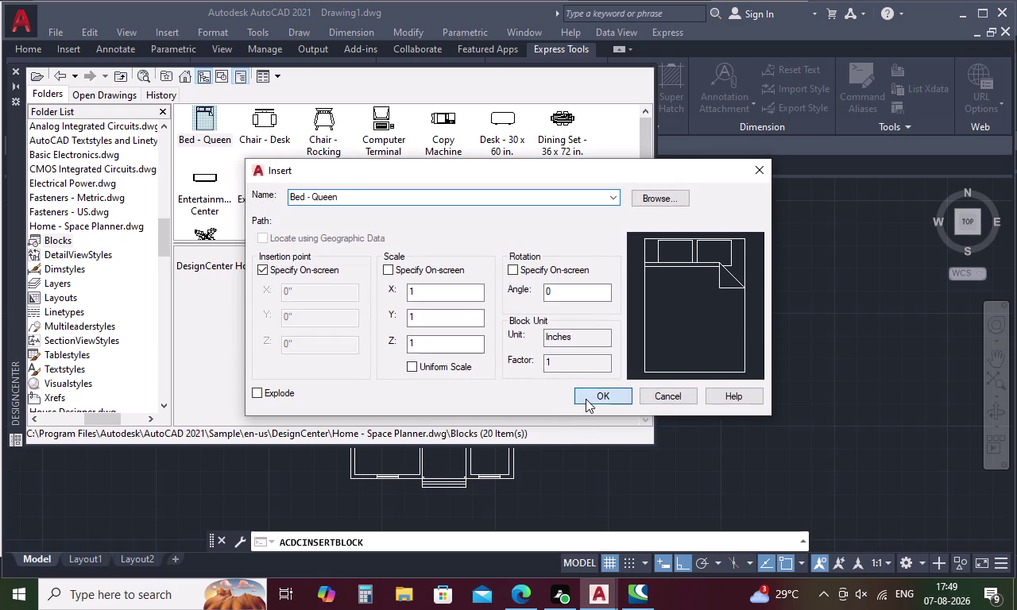
click(703, 420)
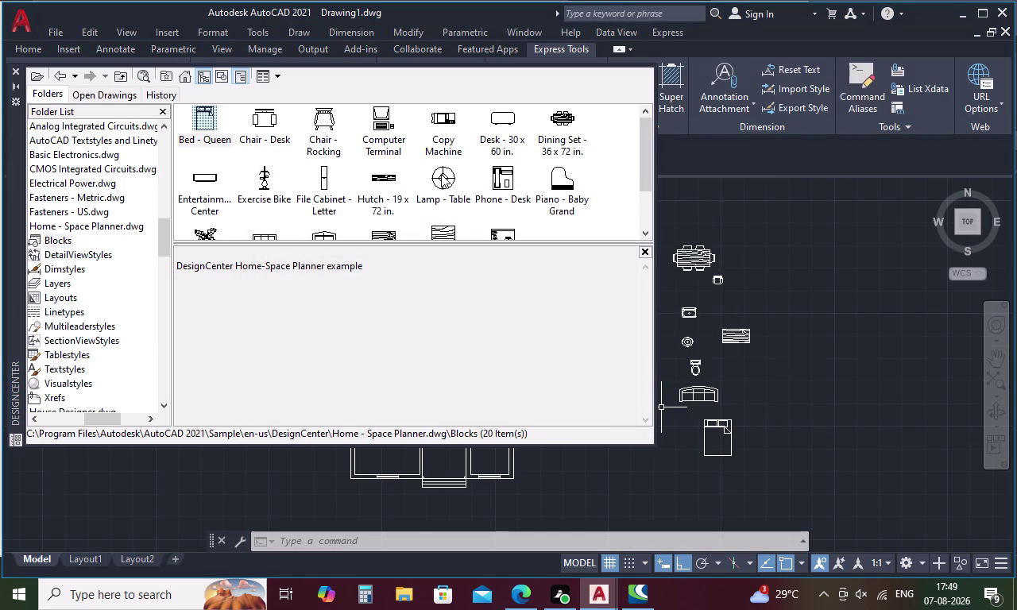
double_click(441, 174)
click(580, 395)
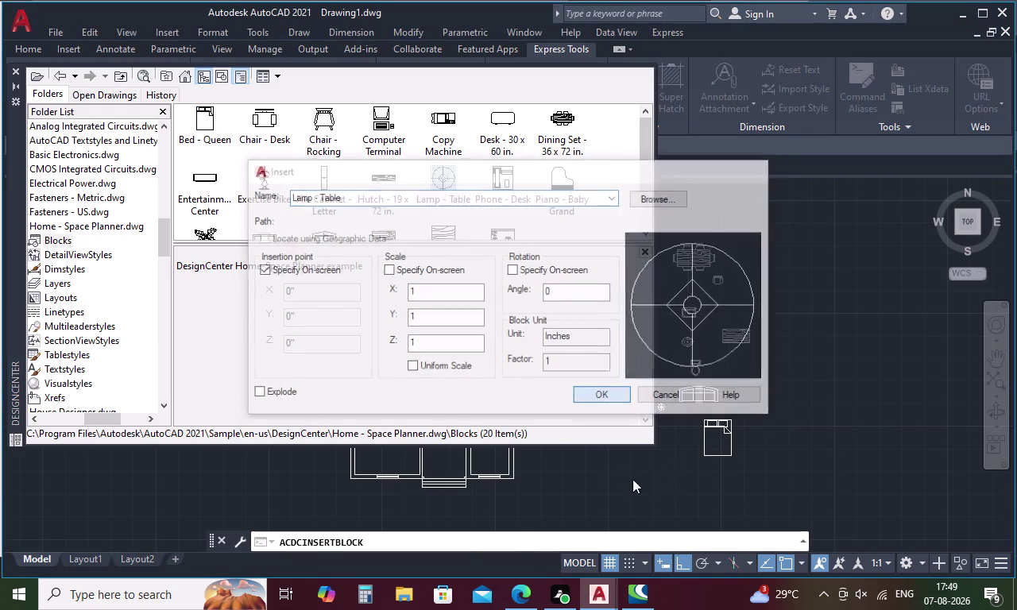
click(676, 480)
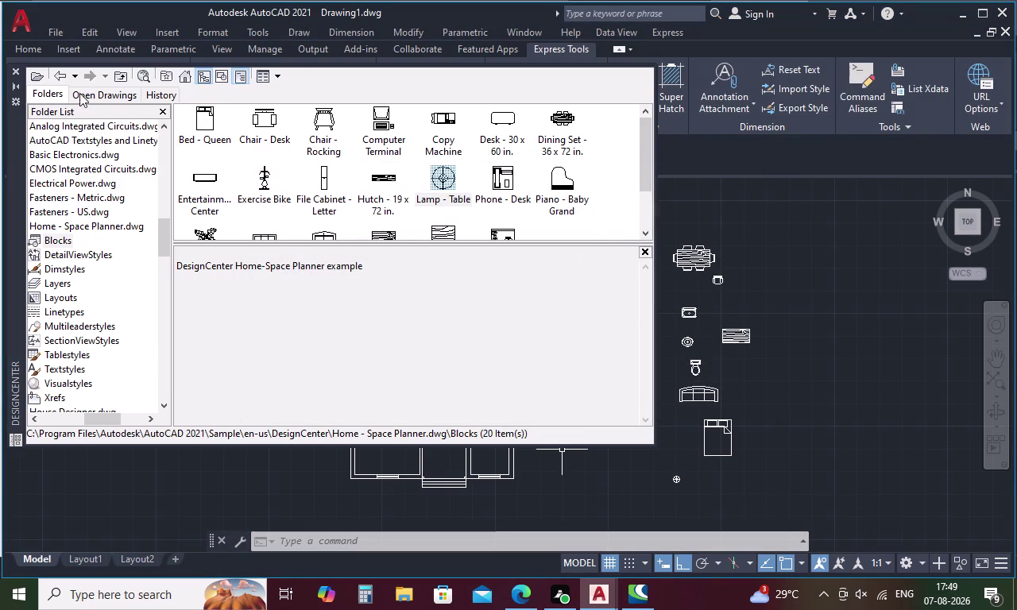
click(11, 70)
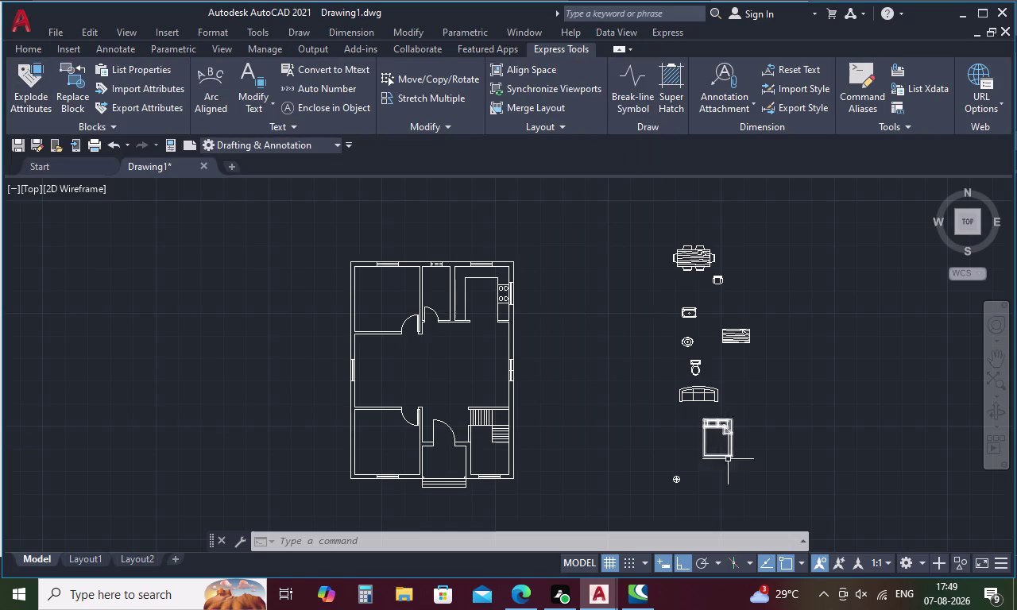
Move the table lamp beside the queen bed's headboard.
click(678, 476)
right_click(678, 476)
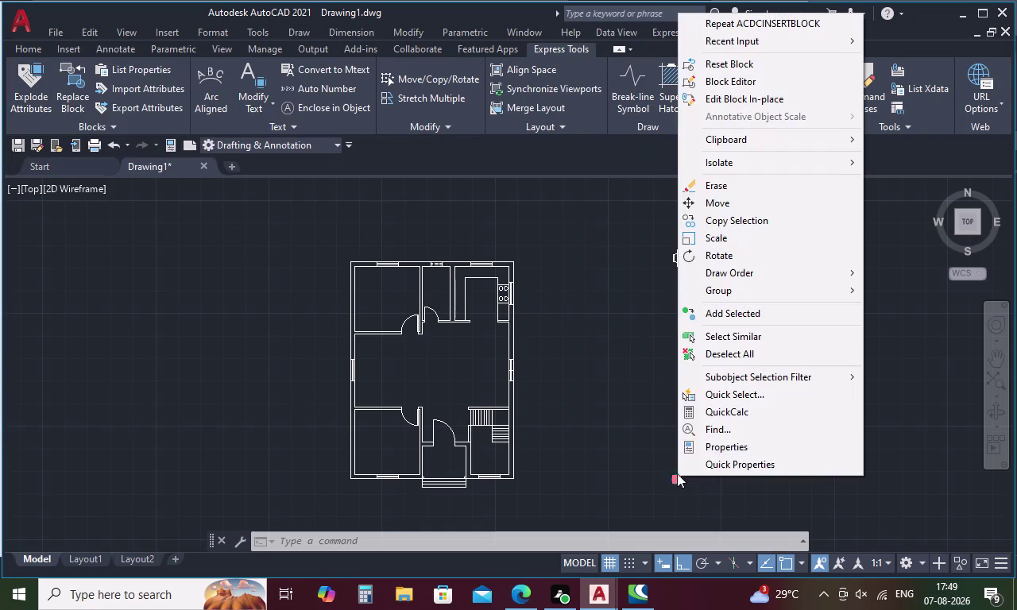
click(685, 199)
scroll(up, 3)
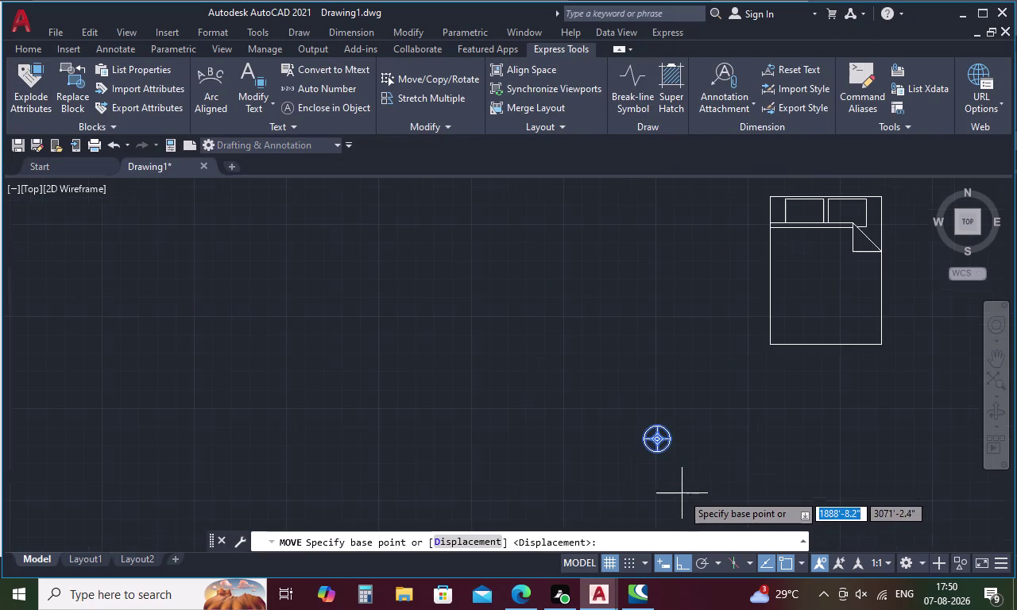
click(674, 442)
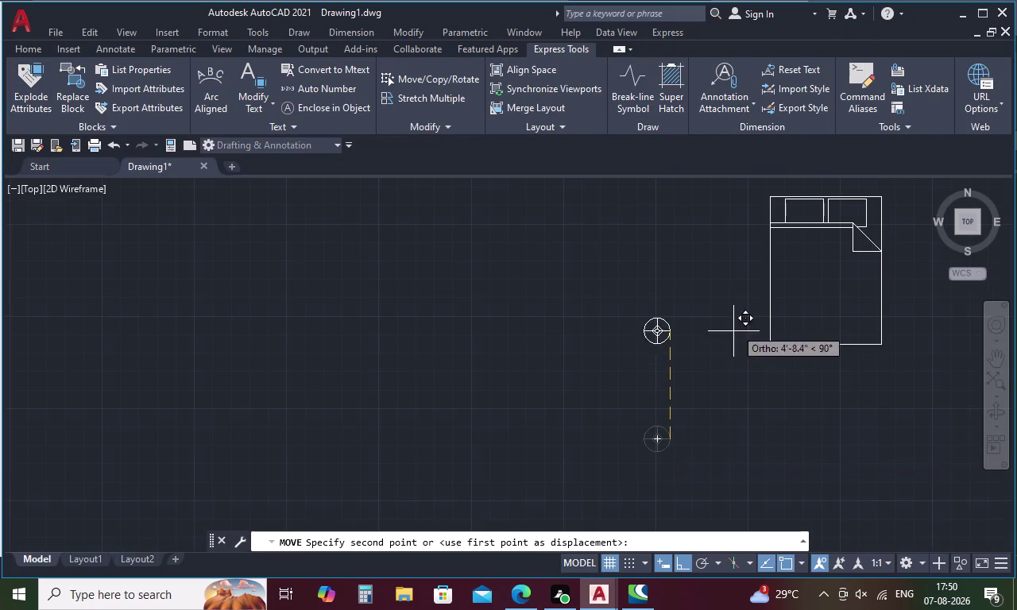
scroll(up, 3)
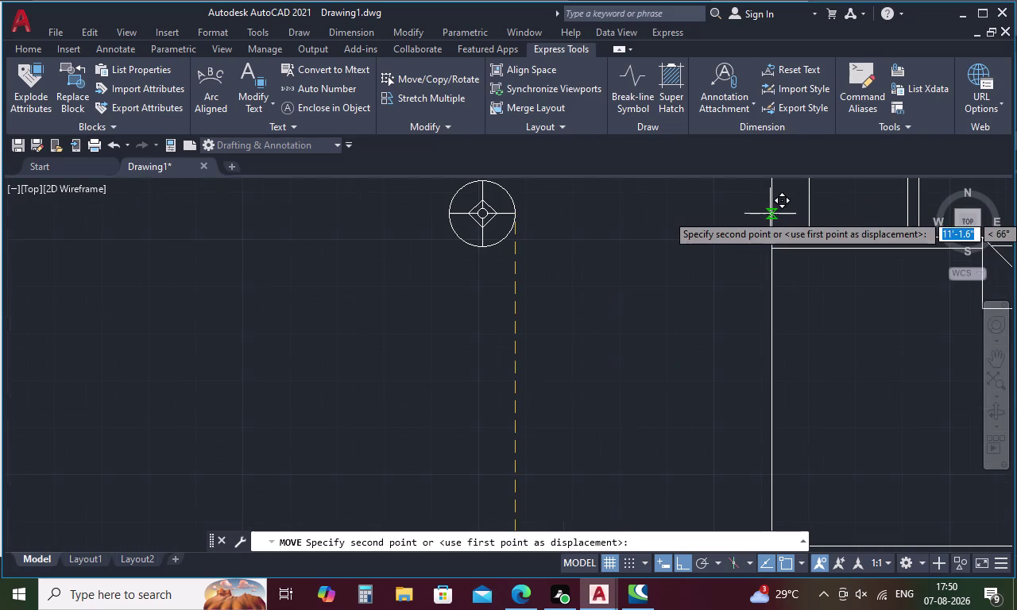
middle_drag(769, 215, 736, 310)
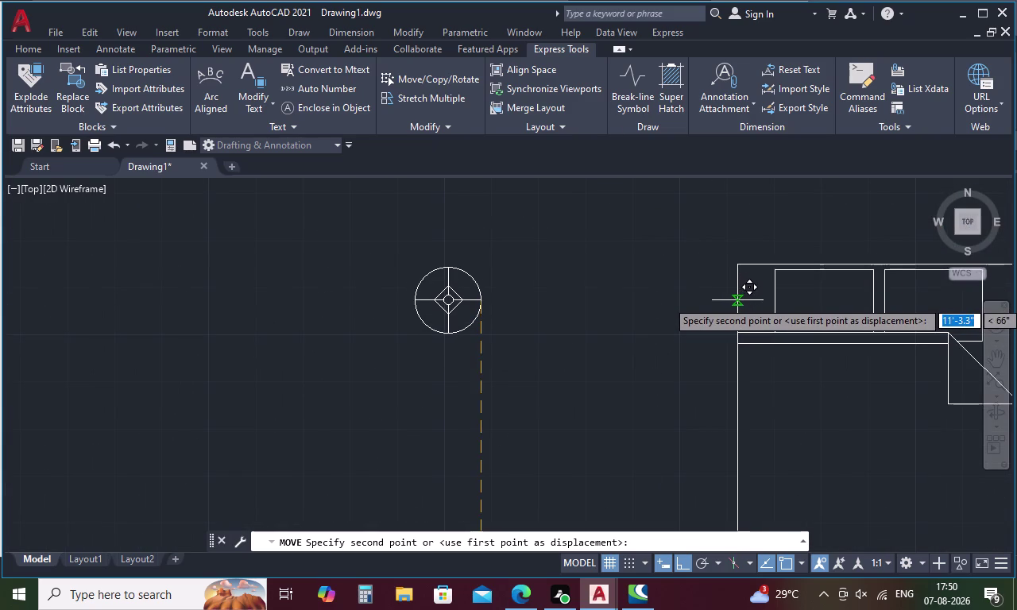
click(737, 300)
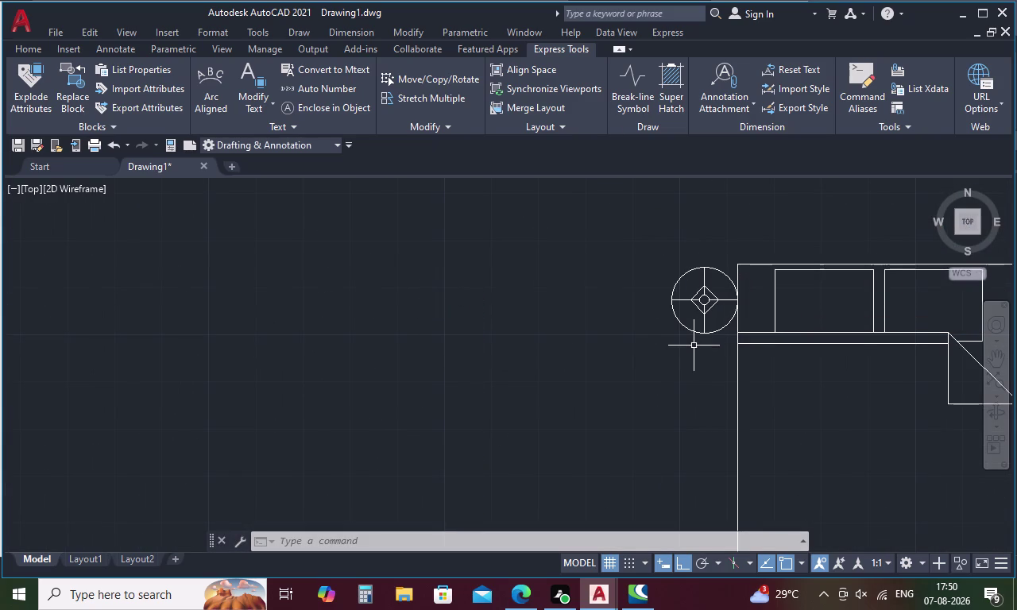
scroll(down, 3)
scroll(down, 3)
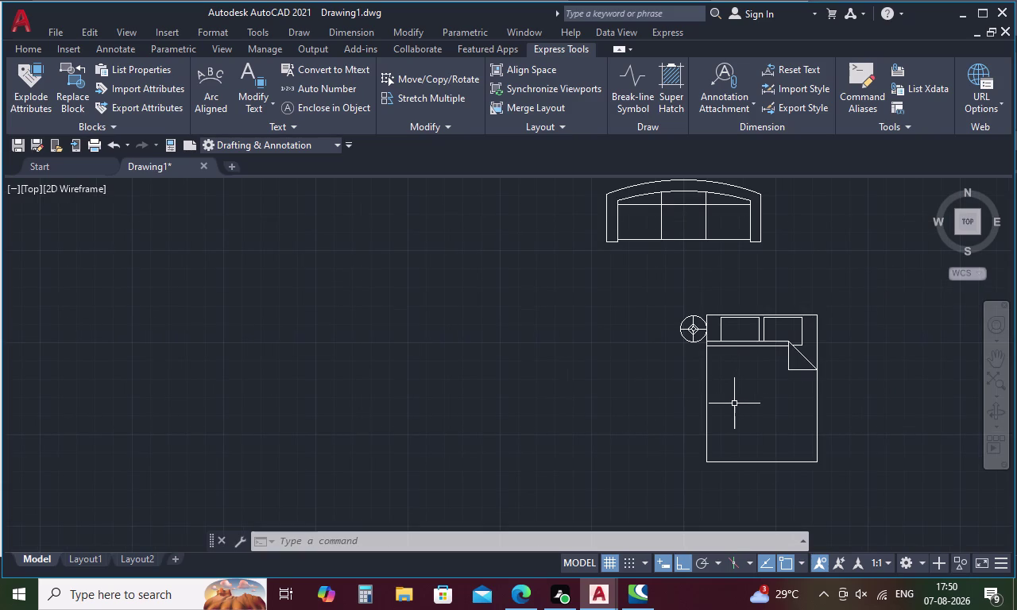
Mirror the lamp with MI about a vertical line through the bed's centre, keeping the original.
click(688, 337)
text(MI)
key(space)
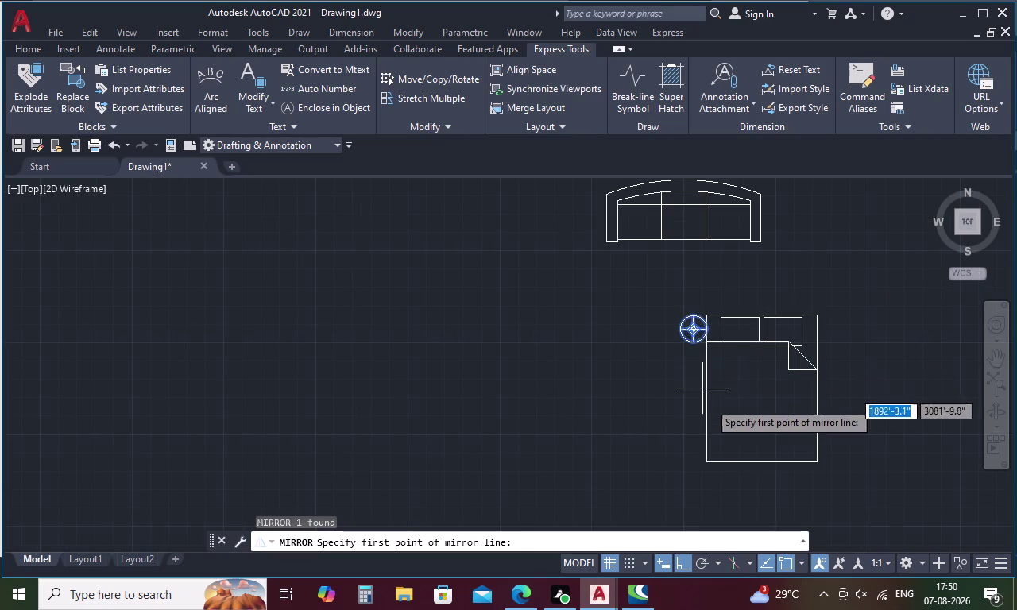
click(759, 462)
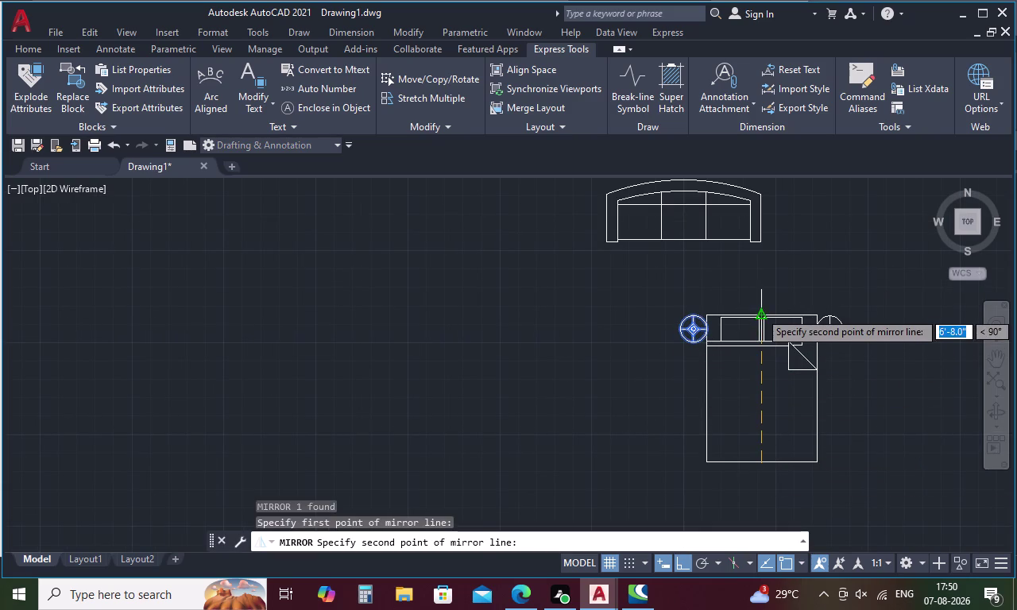
click(759, 312)
drag(793, 366, 760, 311)
Group the queen bed and both lamps.
drag(822, 311, 820, 450)
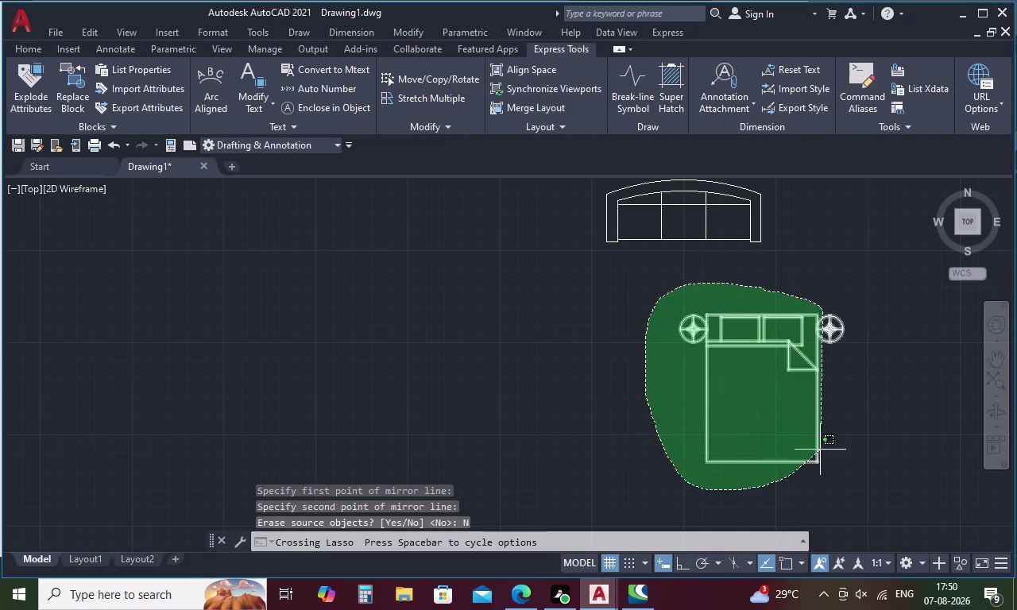
drag(819, 450, 798, 289)
text(G)
key(space)
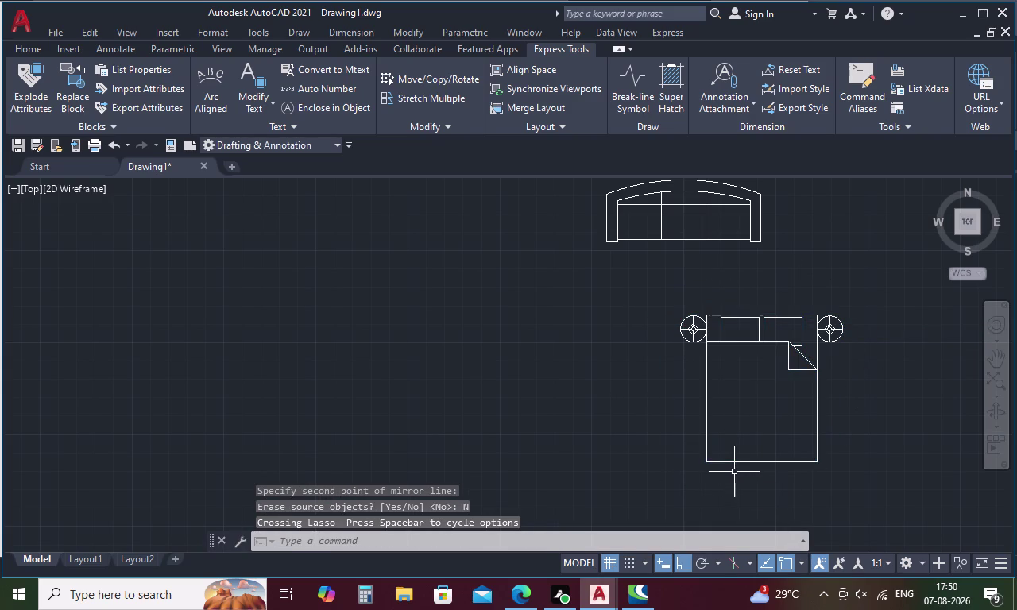
Write the bed and lamps to a block file based at the bed's lower-left corner, converting them to a block.
key(w)
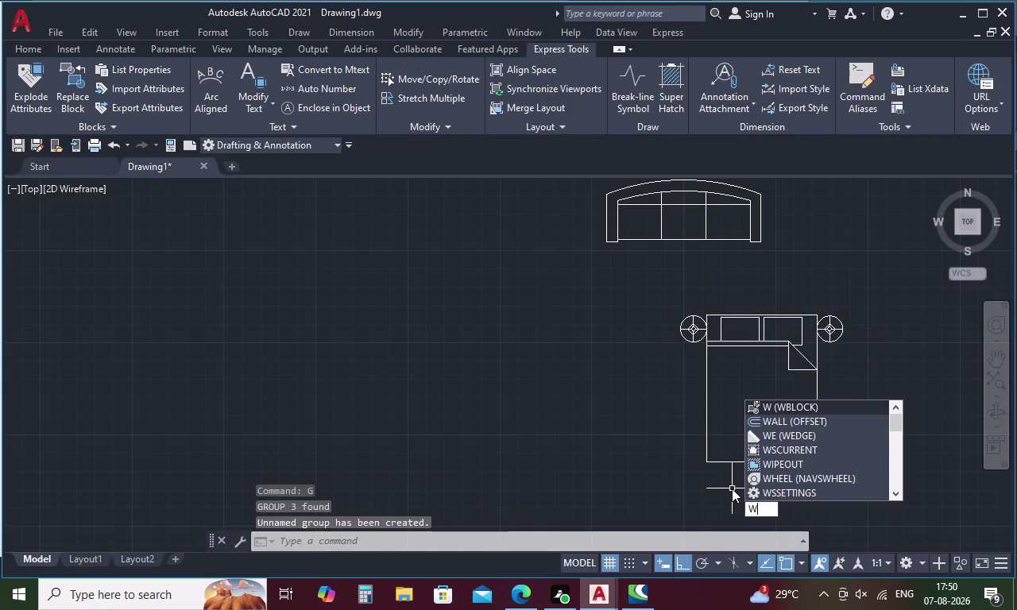
key(space)
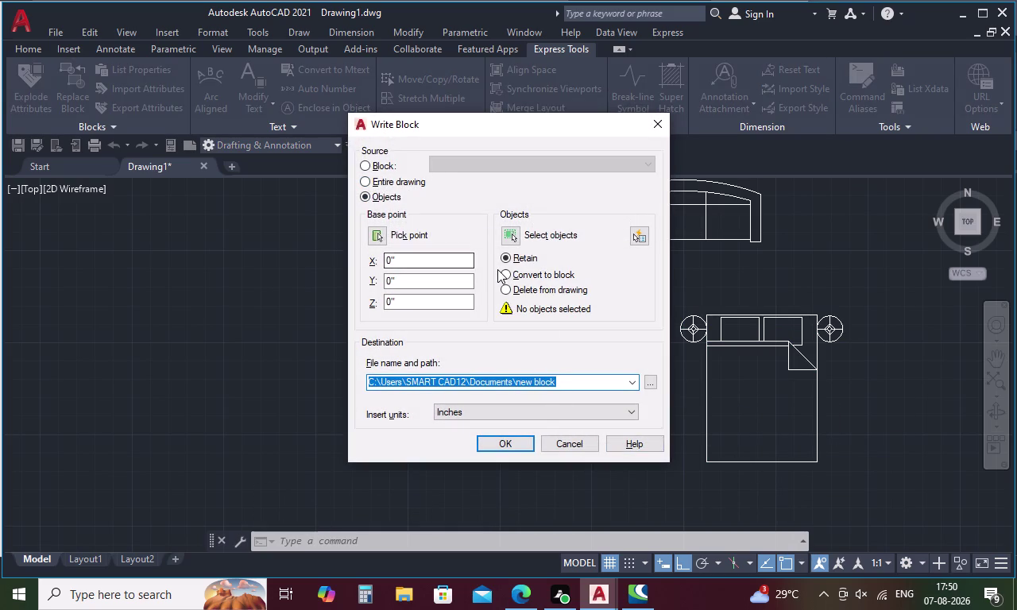
click(375, 231)
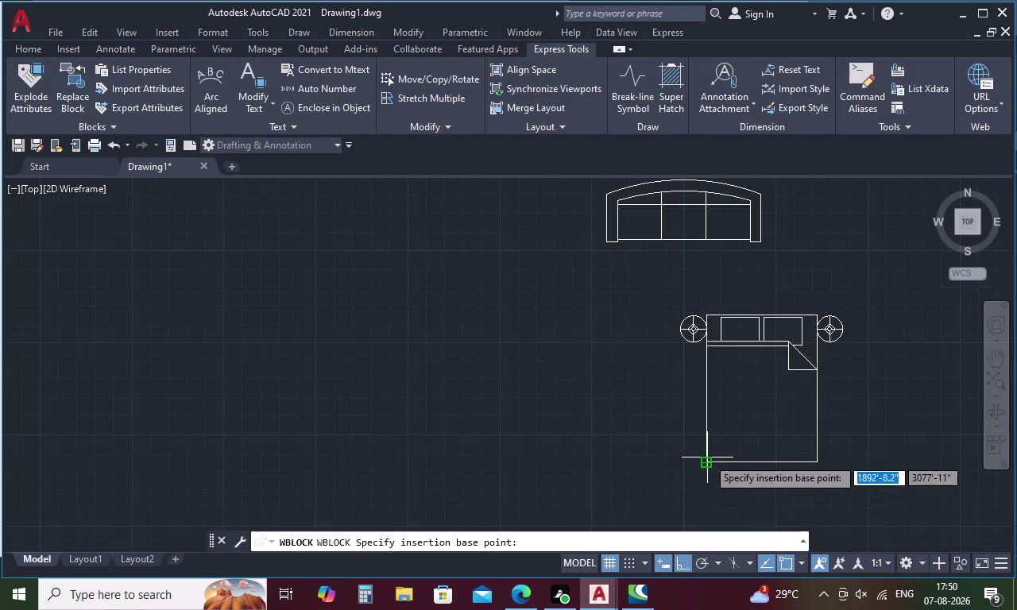
click(759, 317)
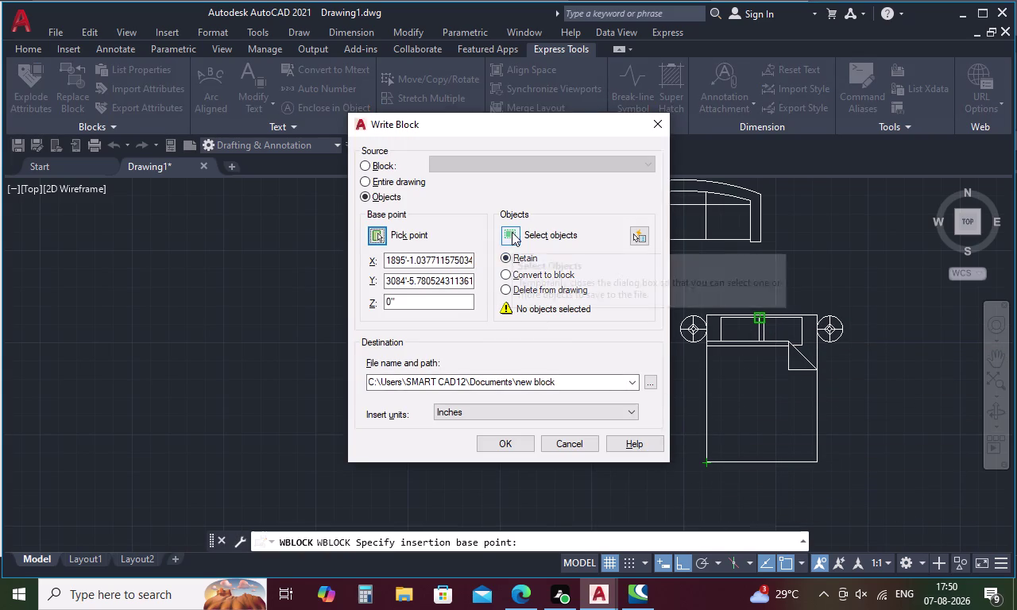
click(512, 232)
drag(639, 304, 776, 511)
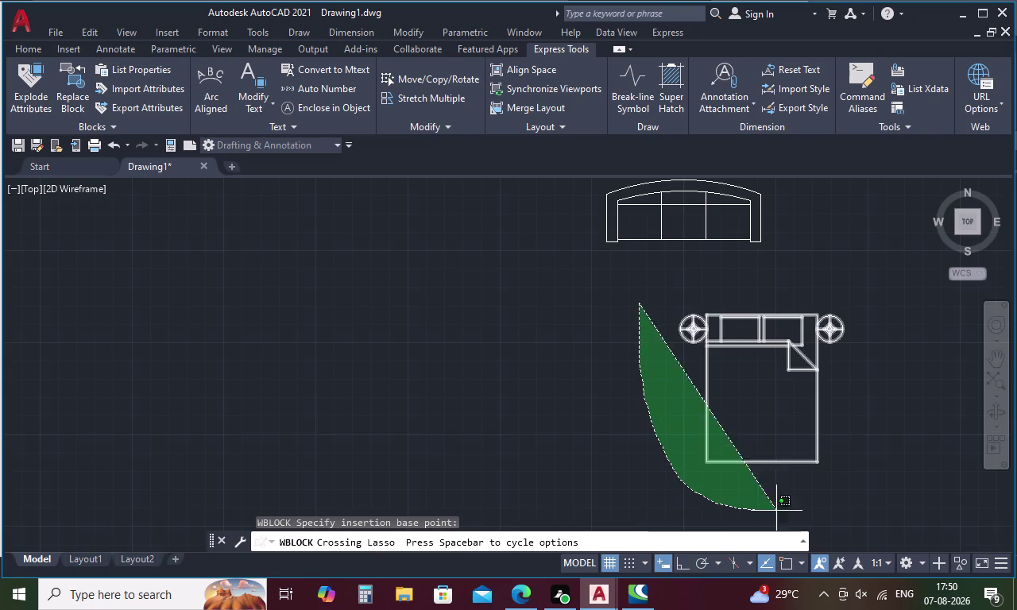
drag(776, 511, 761, 288)
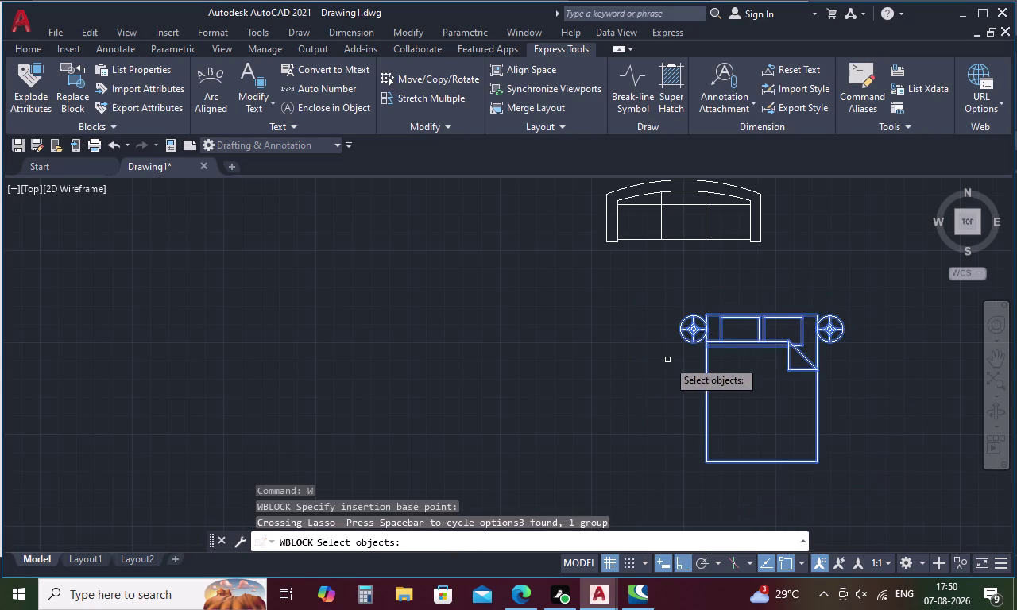
right_click(631, 372)
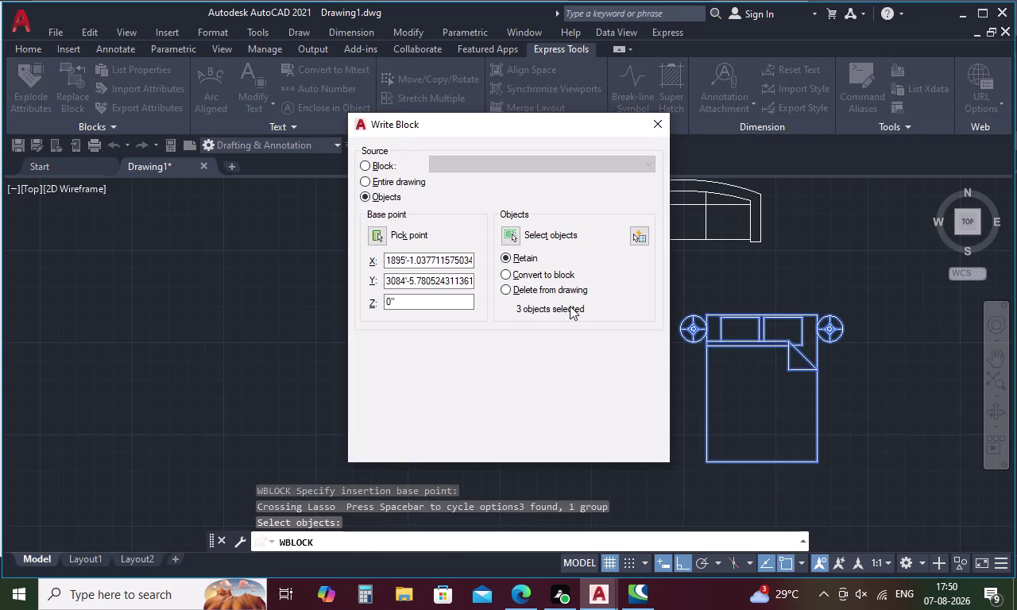
click(508, 272)
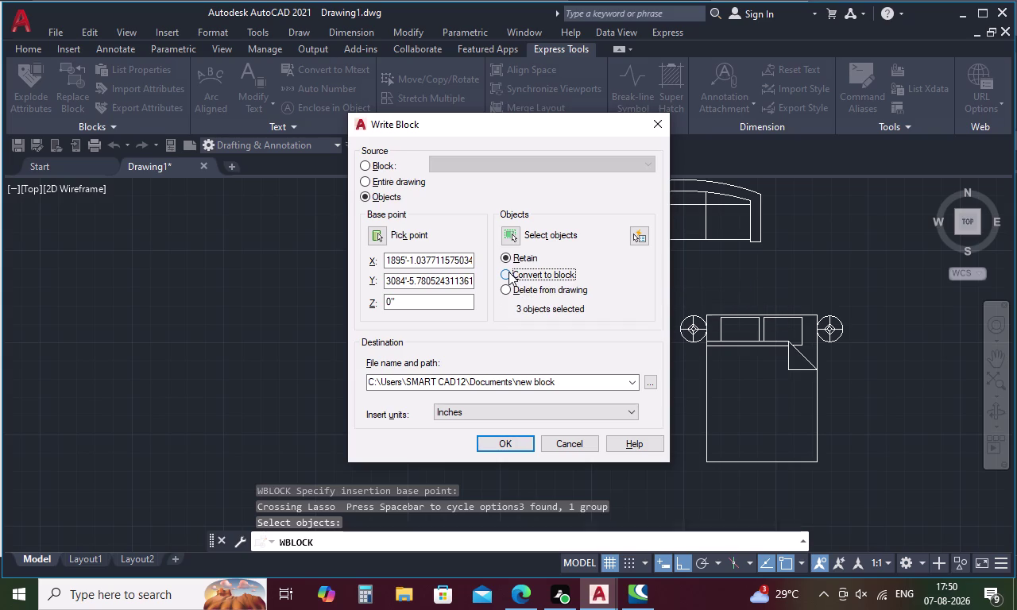
click(518, 441)
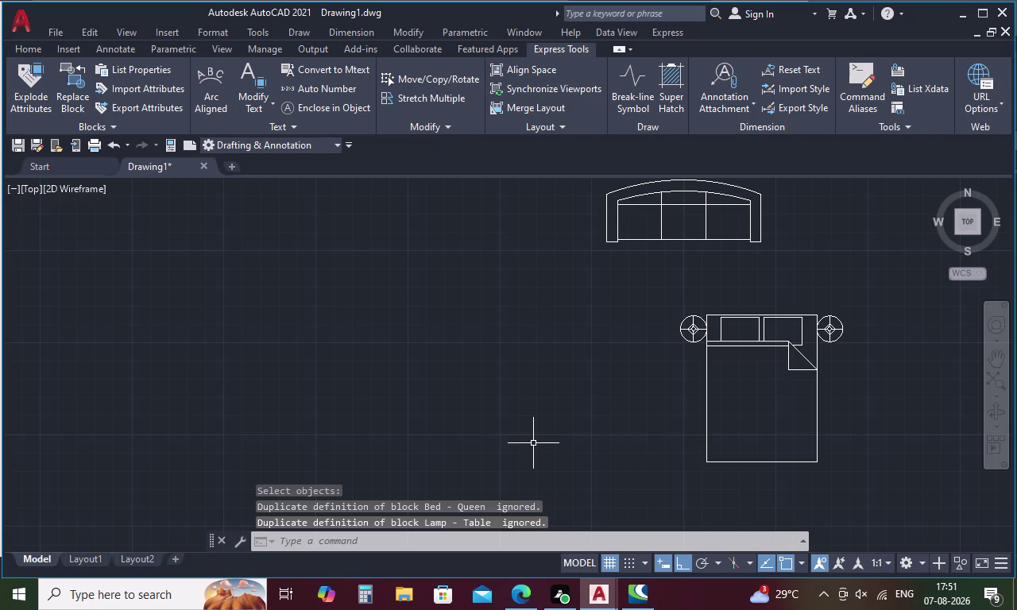
text(I)
key(space)
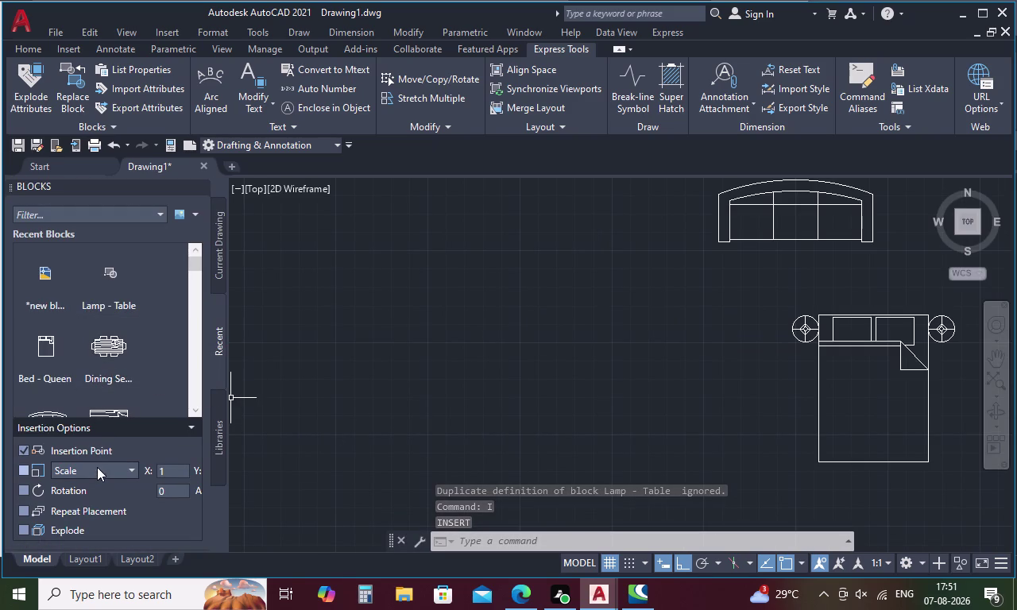
Insert a copy of 'new block' left of the original bed, keeping the existing definition.
click(43, 273)
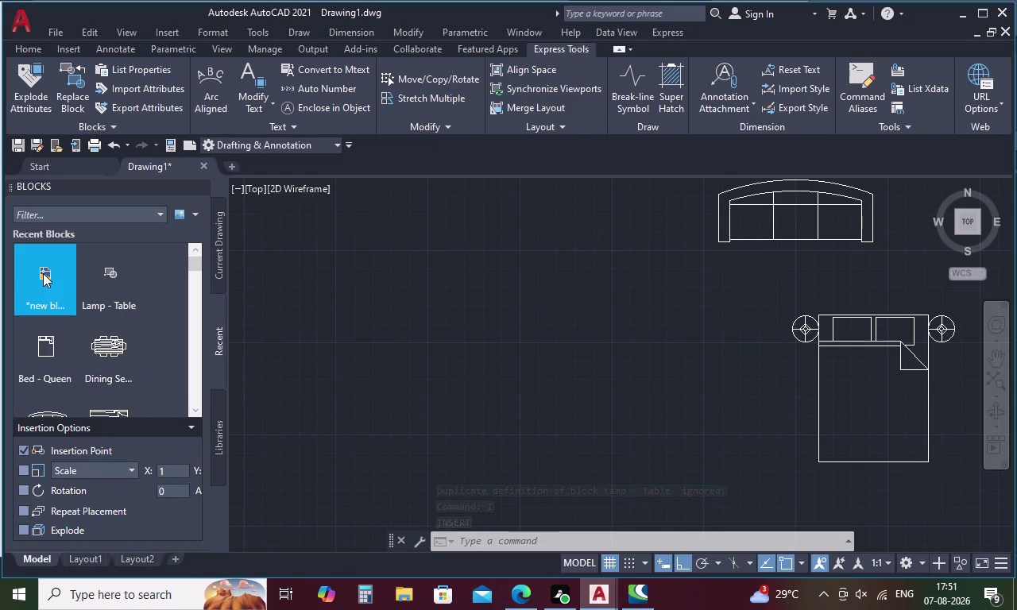
click(43, 273)
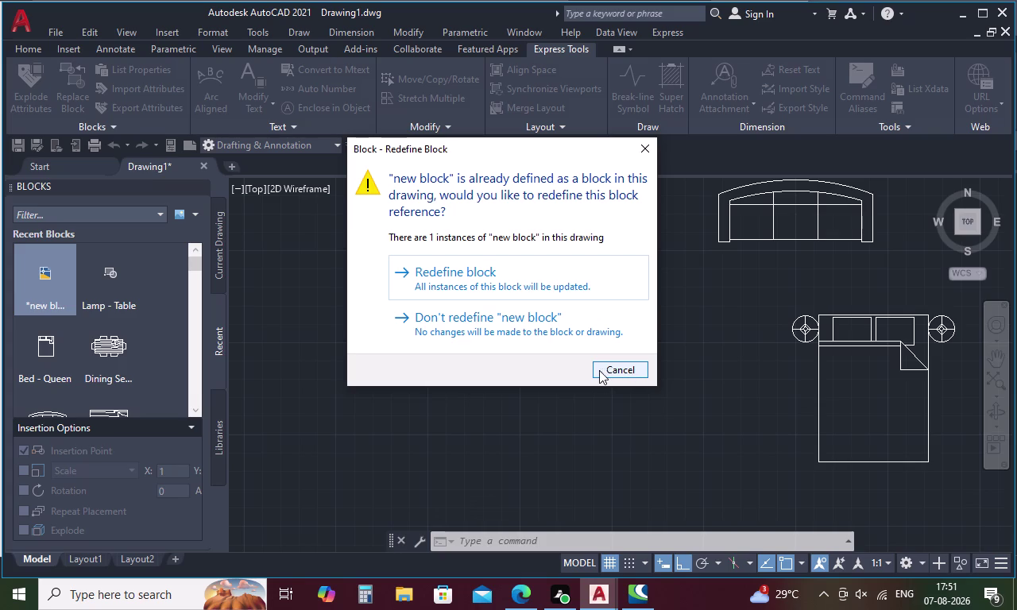
click(516, 323)
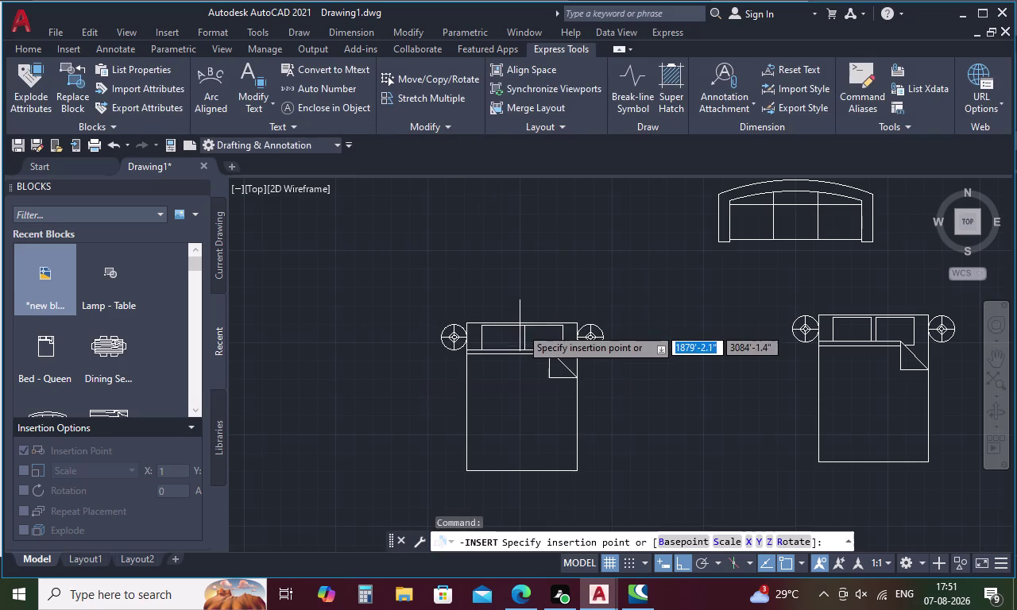
click(621, 339)
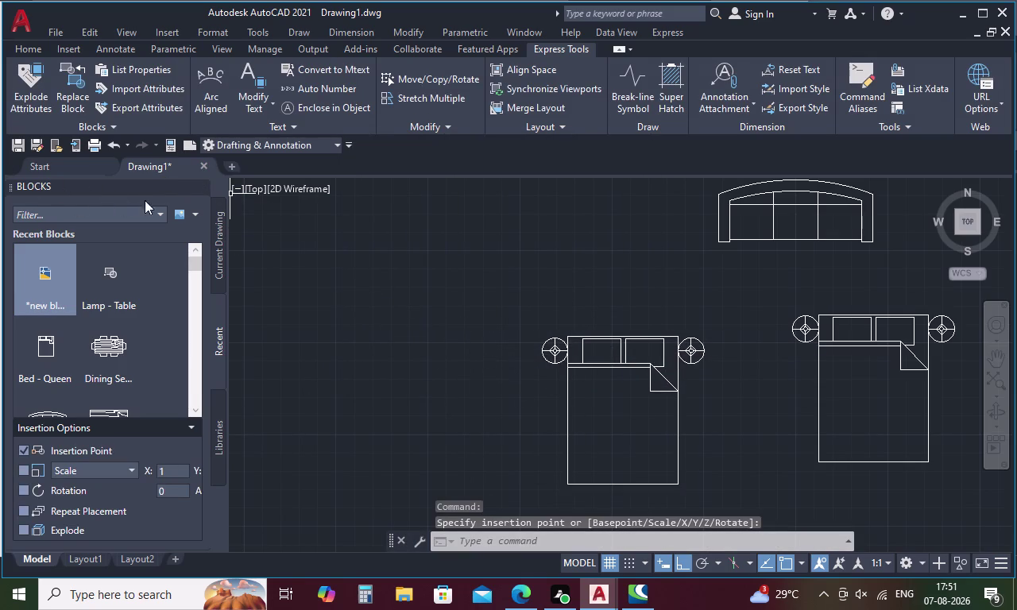
click(200, 186)
scroll(down, 3)
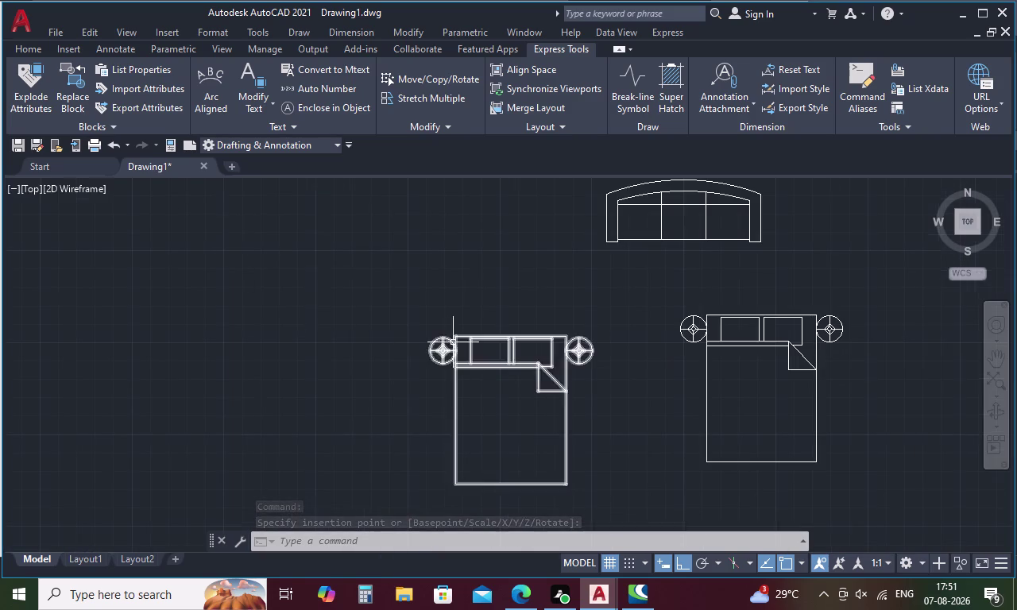
scroll(down, 3)
scroll(up, 3)
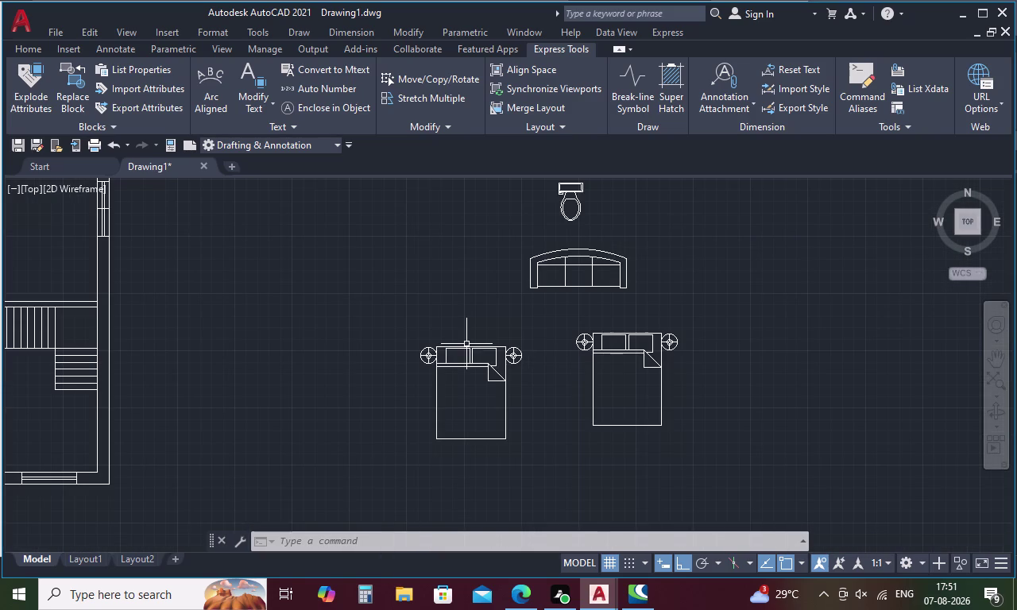
click(466, 345)
Rotate the bed-and-lamps copy a quarter turn.
right_click(466, 345)
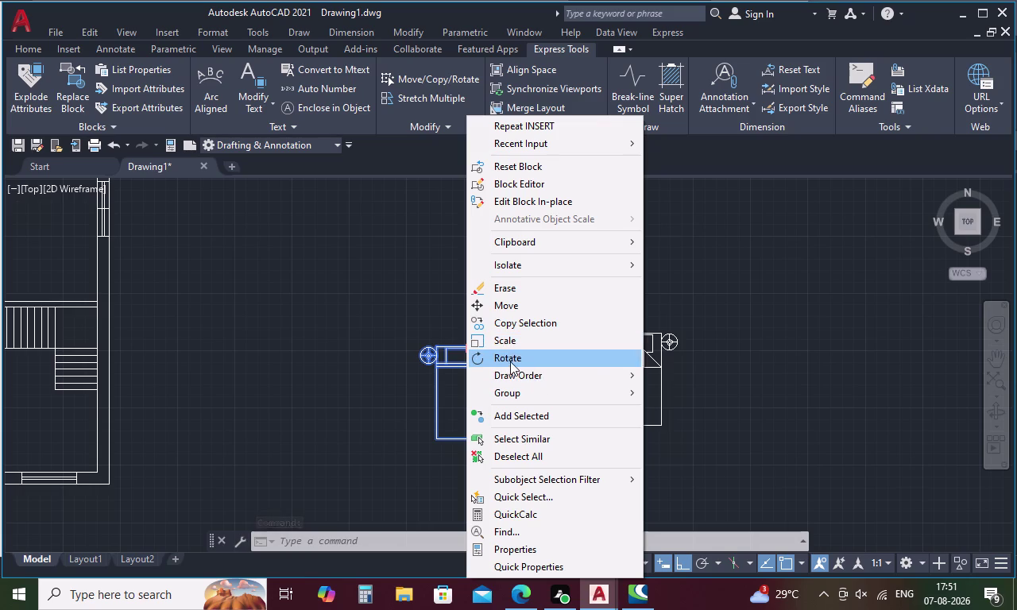
click(510, 361)
click(473, 348)
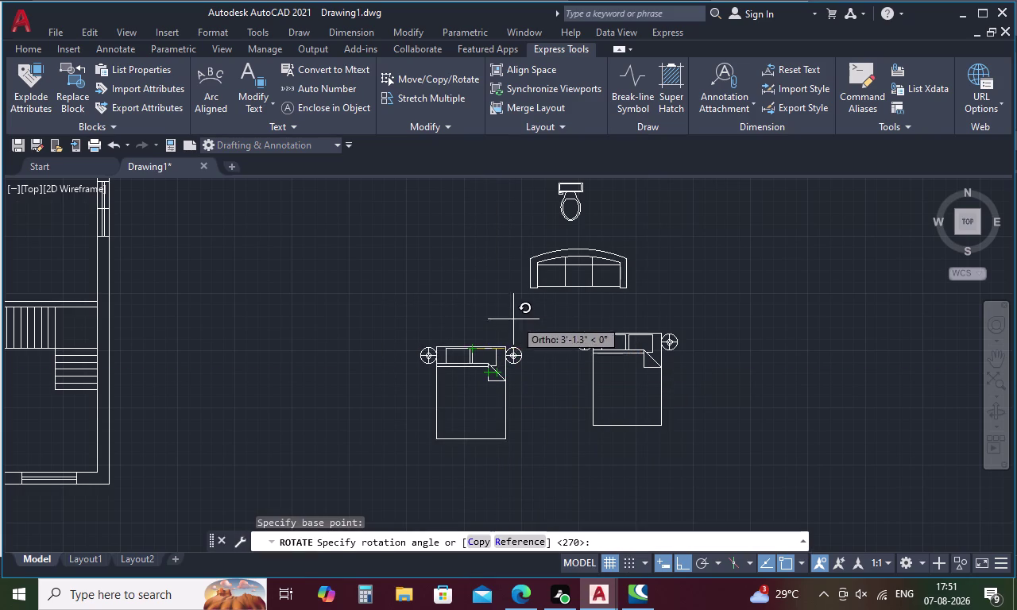
click(455, 311)
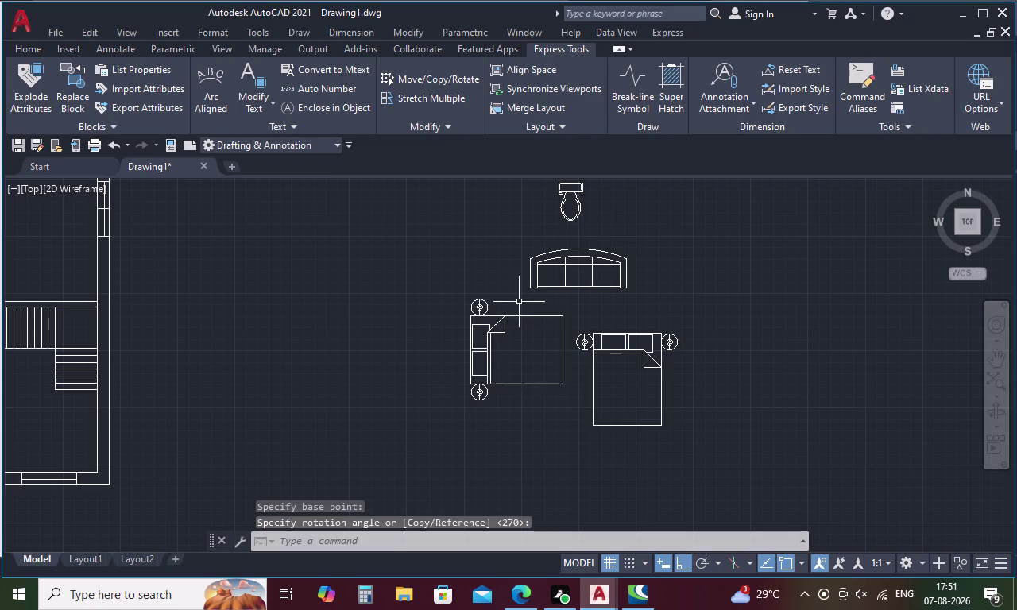
drag(517, 302, 419, 302)
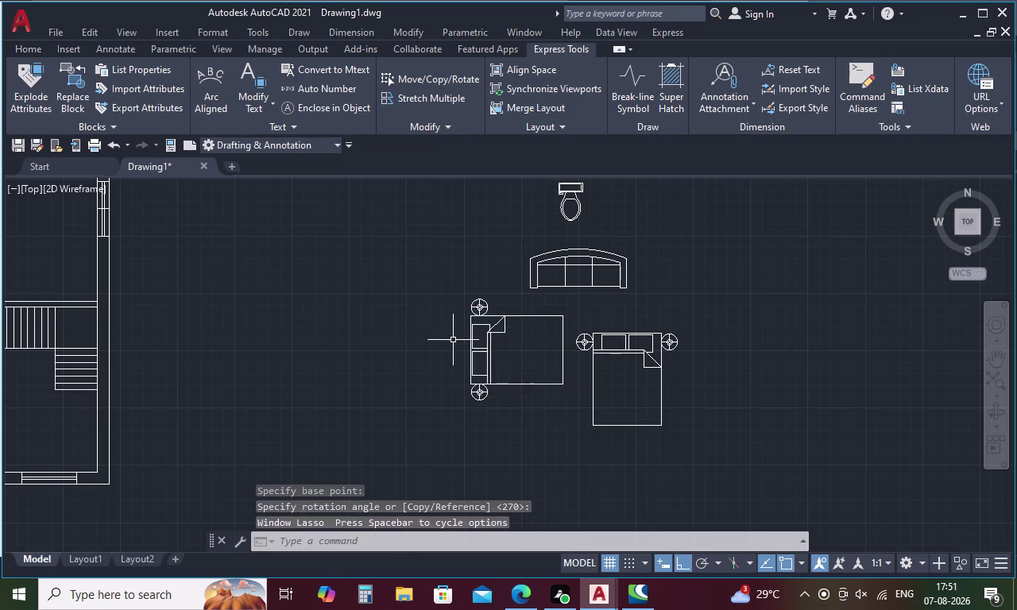
click(478, 342)
click(477, 346)
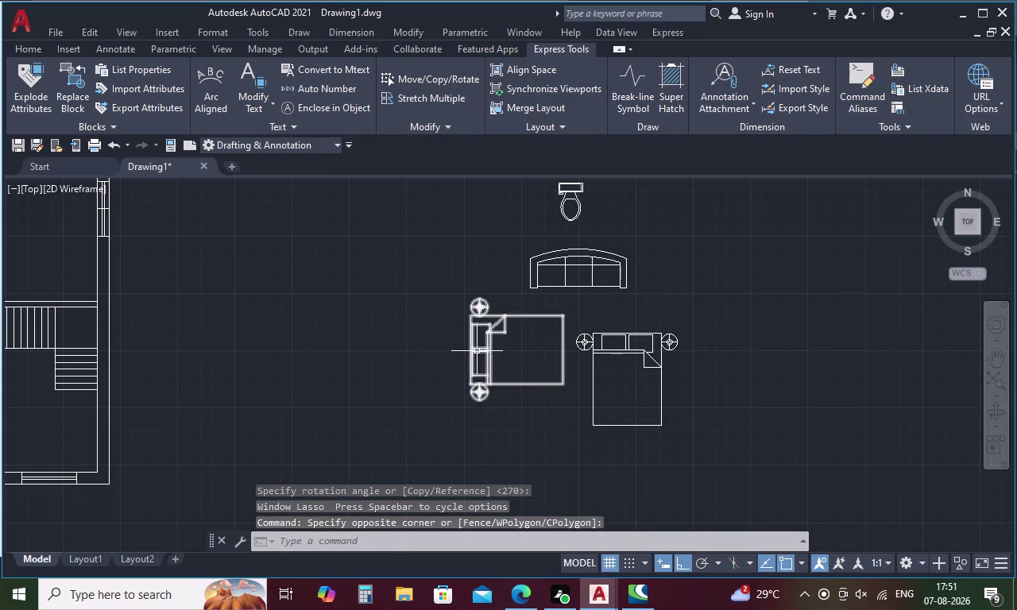
click(476, 352)
Move the rotated bed against the left wall of the lower-left bedroom.
right_click(476, 352)
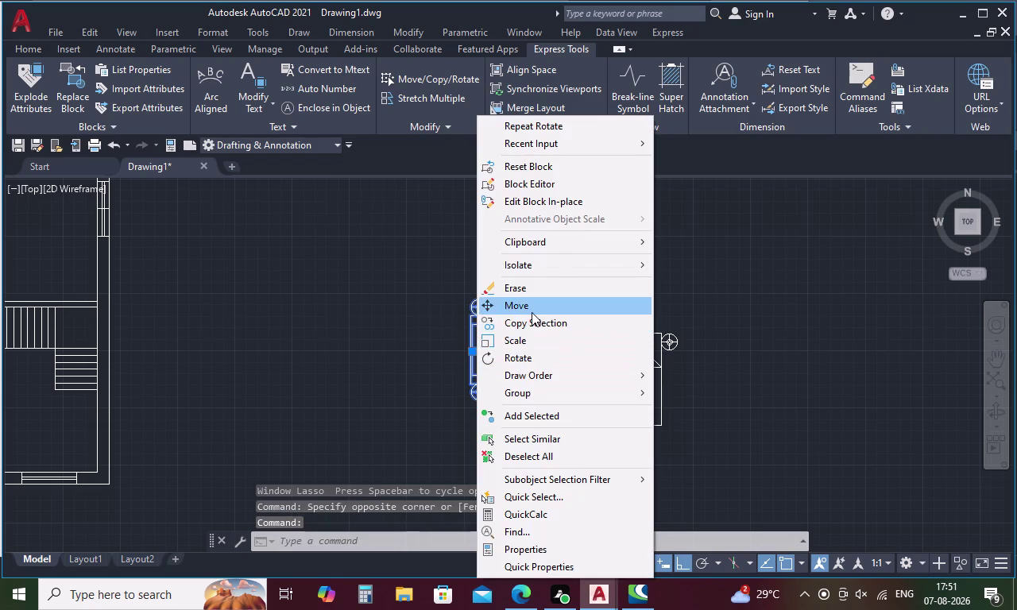
click(531, 312)
scroll(up, 3)
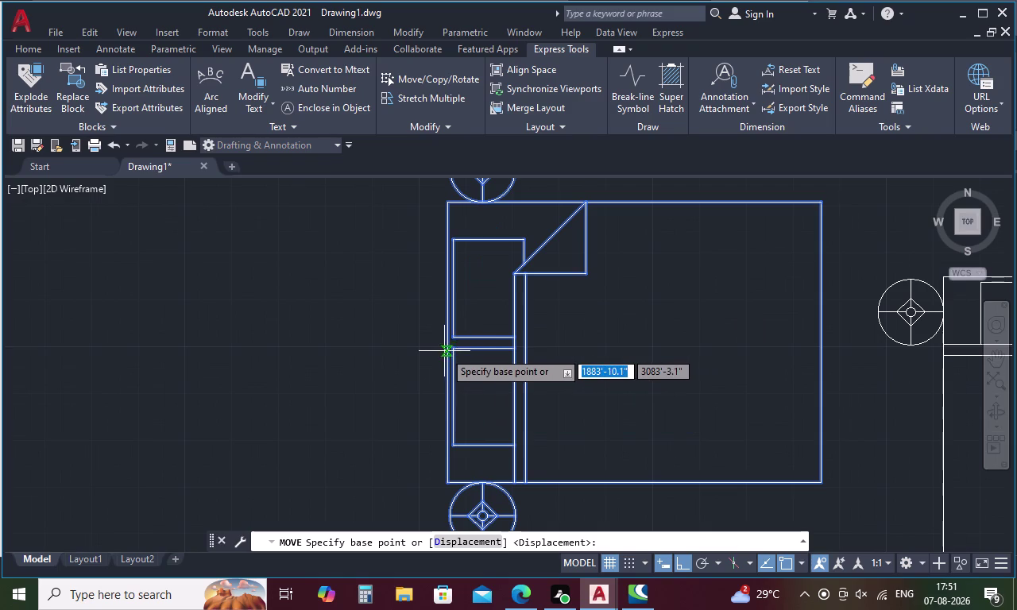
click(448, 343)
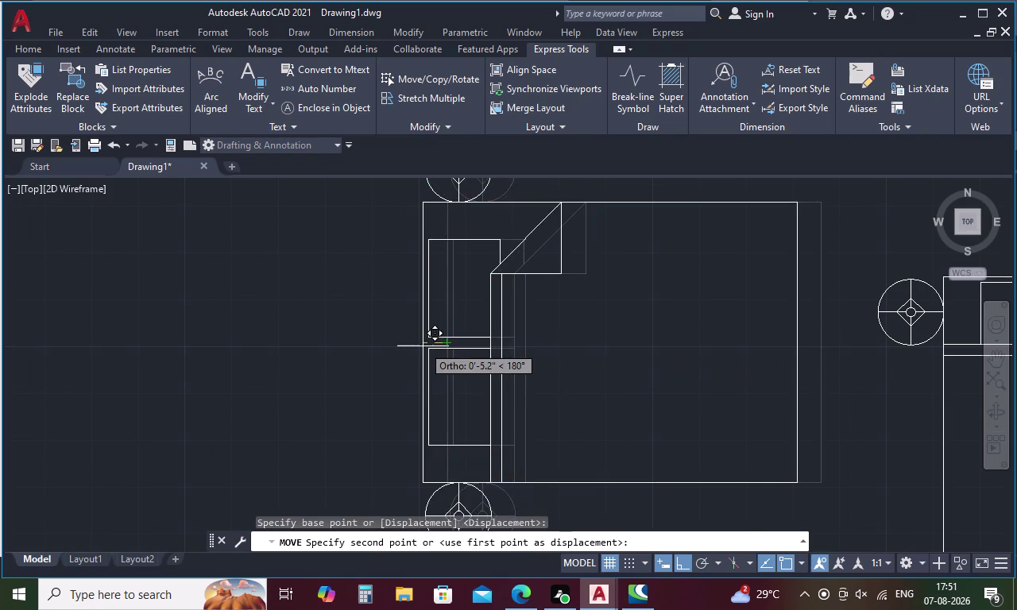
scroll(down, 3)
scroll(down, 3)
middle_drag(361, 350, 817, 395)
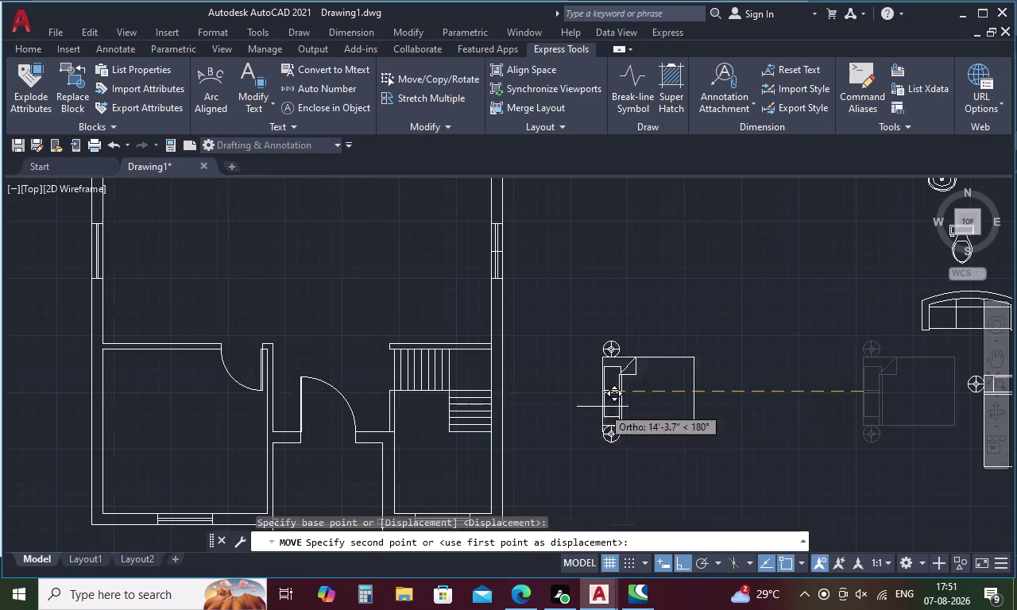
middle_drag(230, 425, 393, 415)
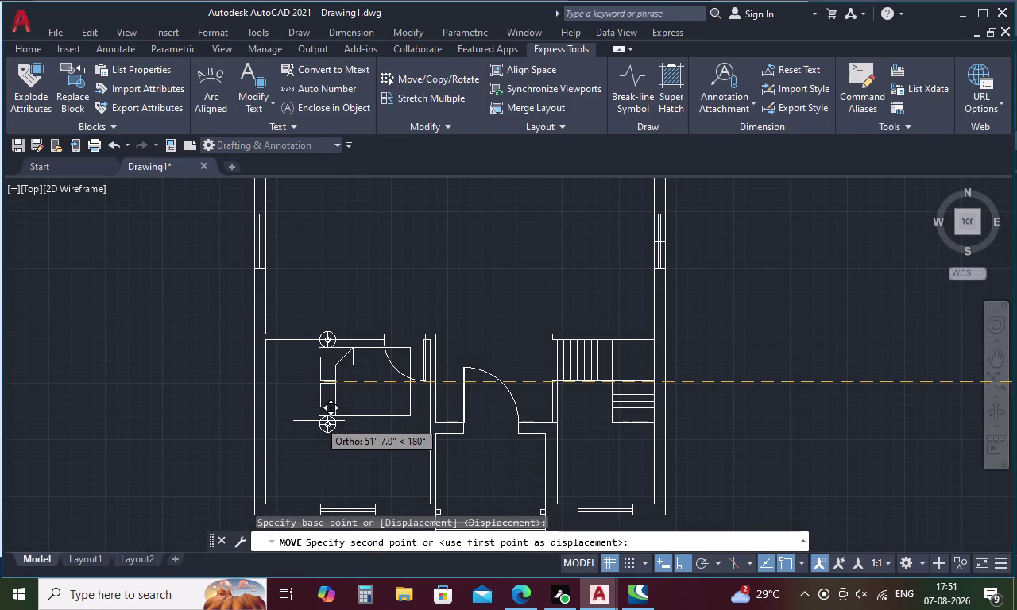
key(F8)
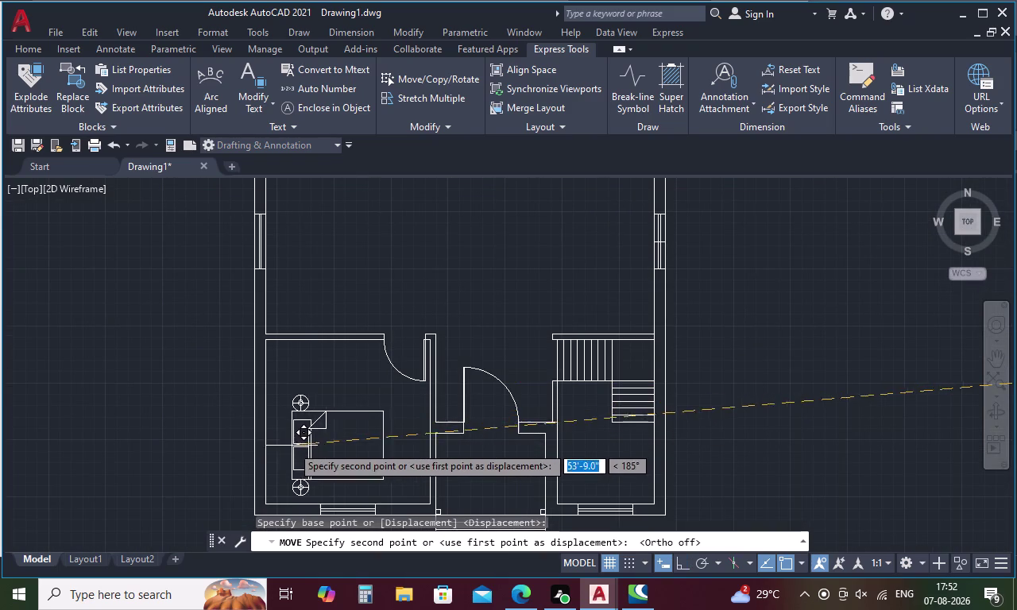
scroll(up, 3)
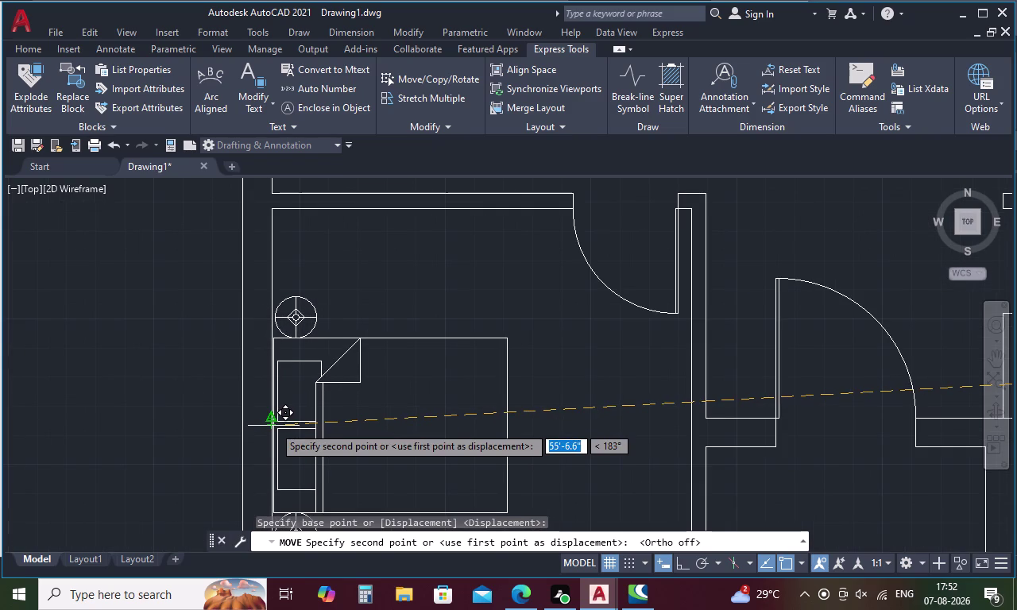
click(274, 426)
scroll(down, 3)
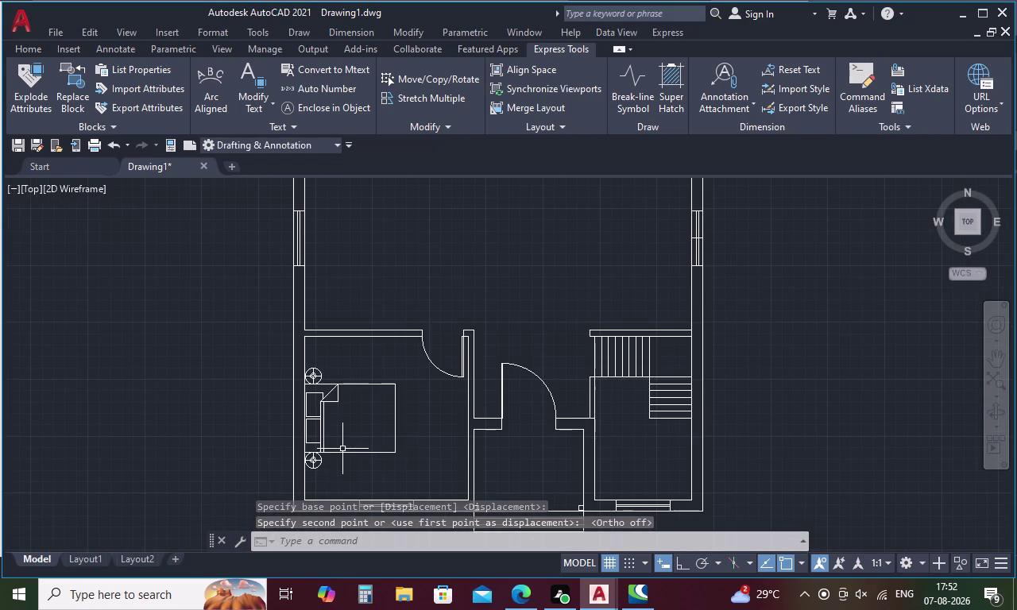
scroll(down, 3)
scroll(down, 3)
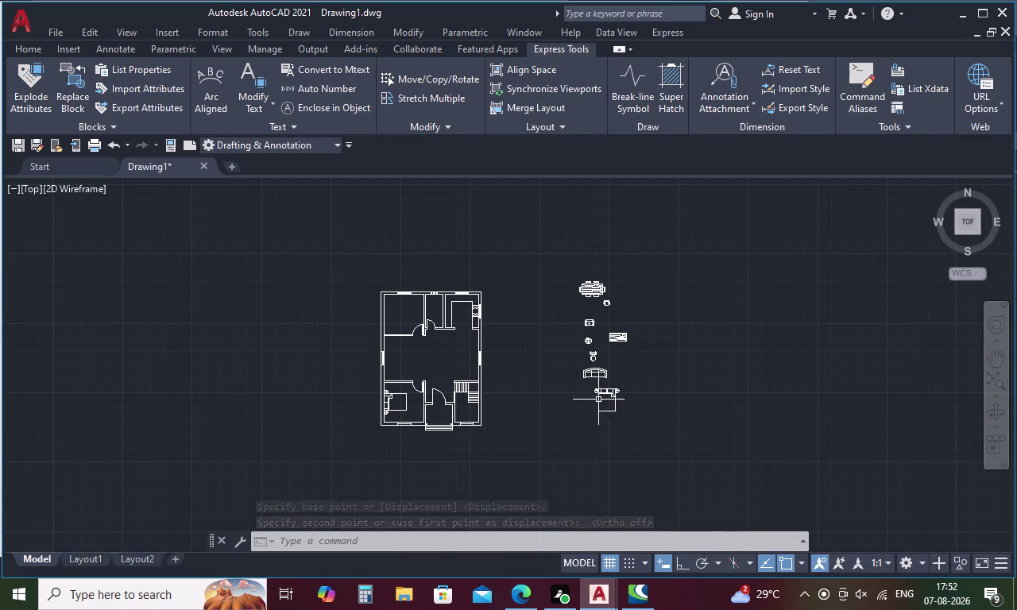
click(394, 412)
Copy the bed-and-lamps block from the lower-left bedroom into the upper-left bedroom.
right_click(394, 412)
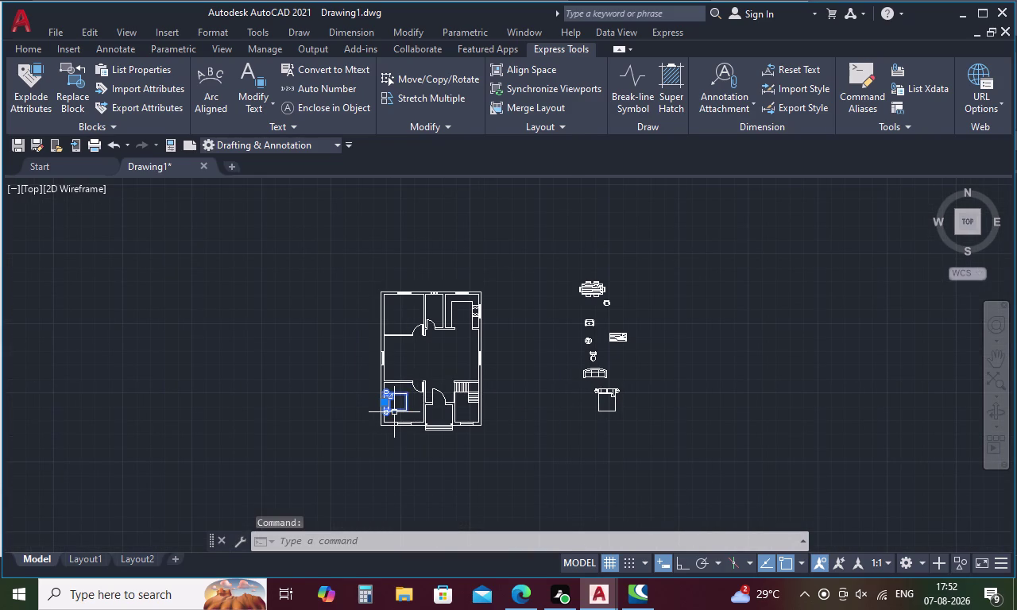
click(479, 324)
scroll(up, 3)
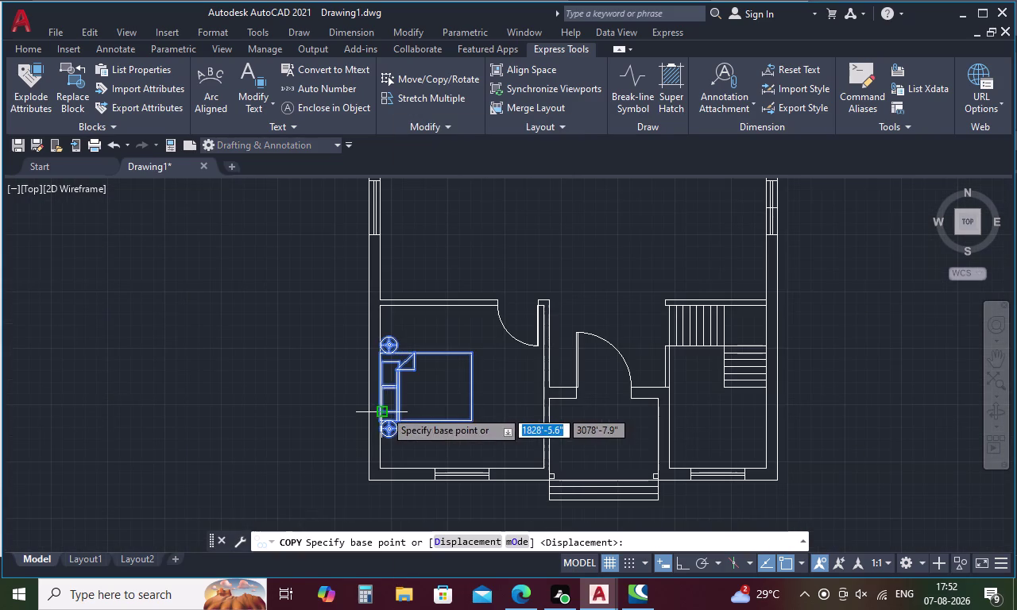
click(380, 387)
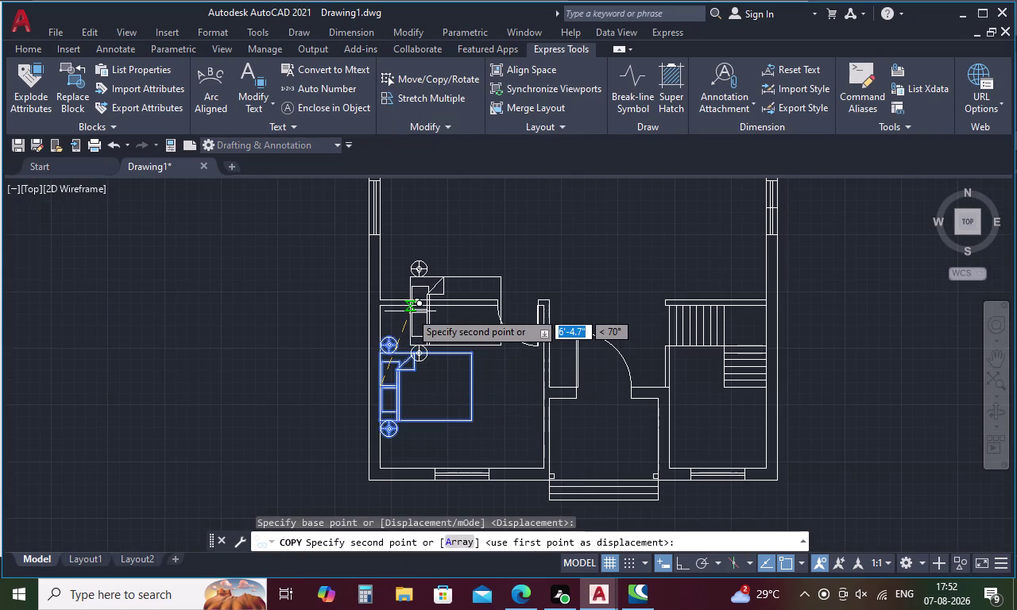
middle_drag(410, 311, 417, 545)
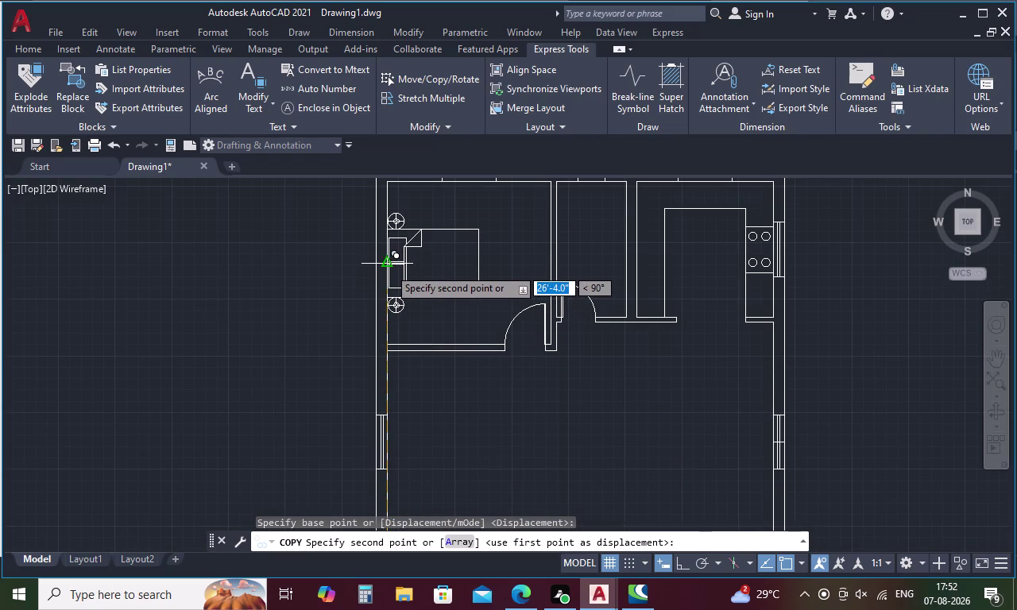
click(389, 268)
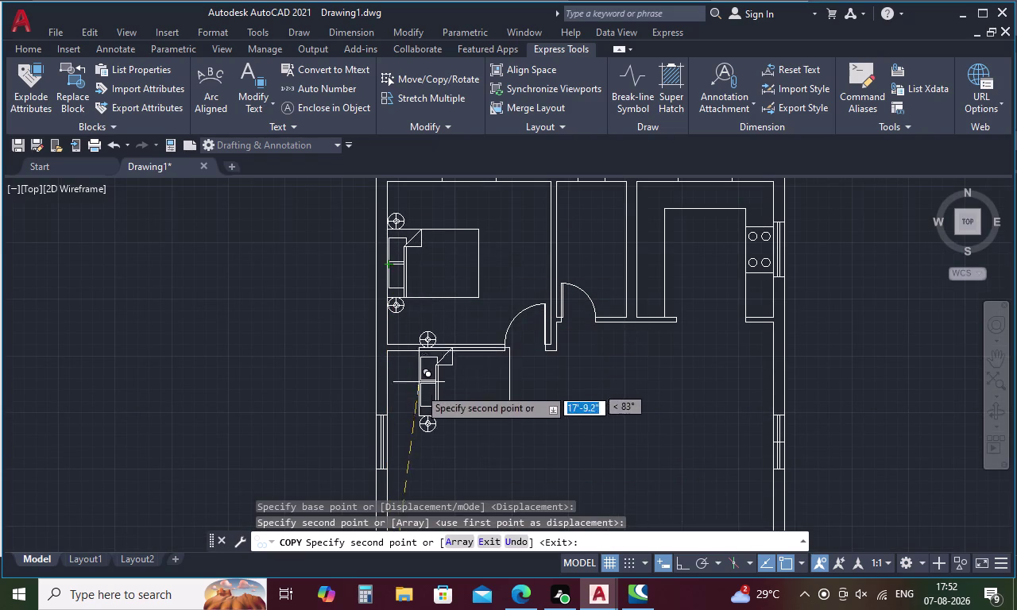
key(Escape)
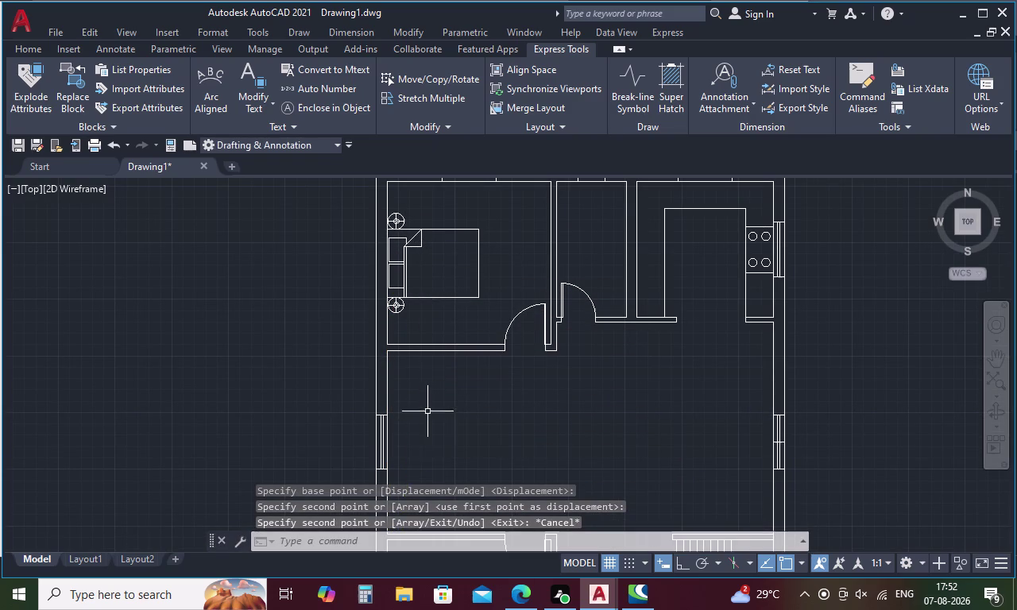
scroll(down, 3)
middle_drag(427, 413, 427, 375)
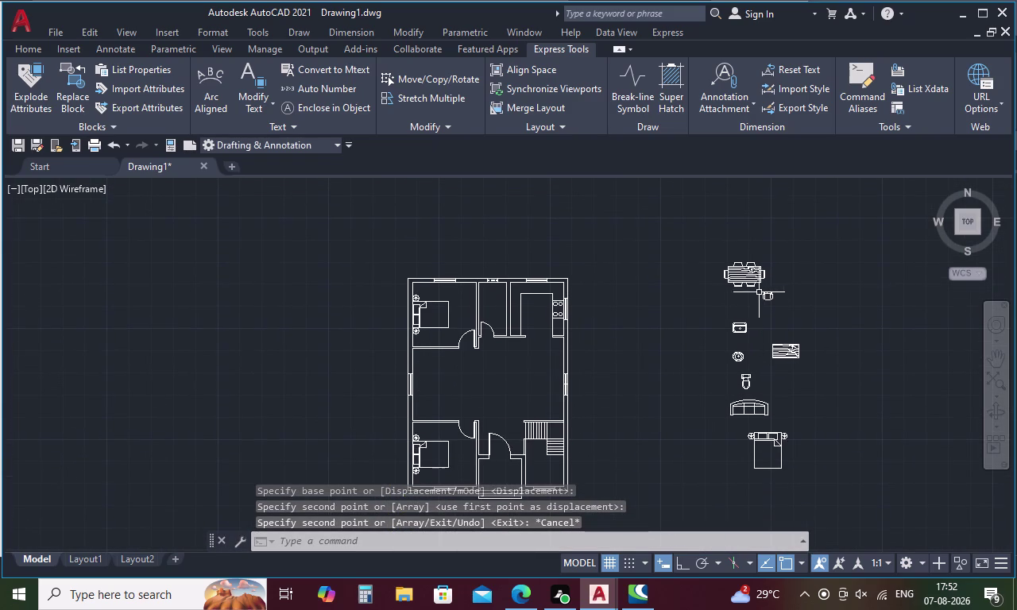
click(747, 277)
Move the dining table set from beside the plan into the central hall.
right_click(747, 276)
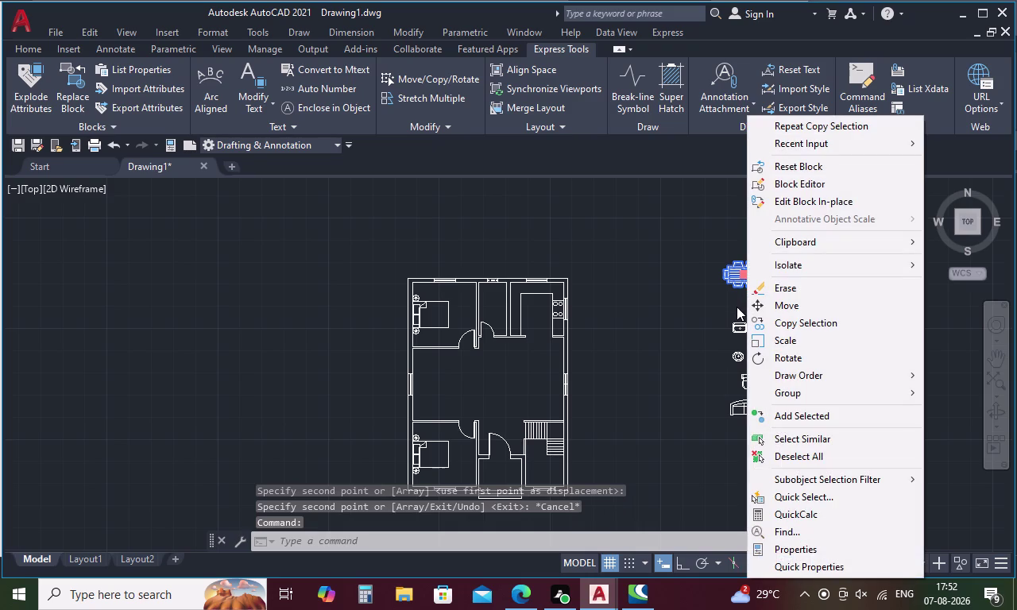
click(794, 304)
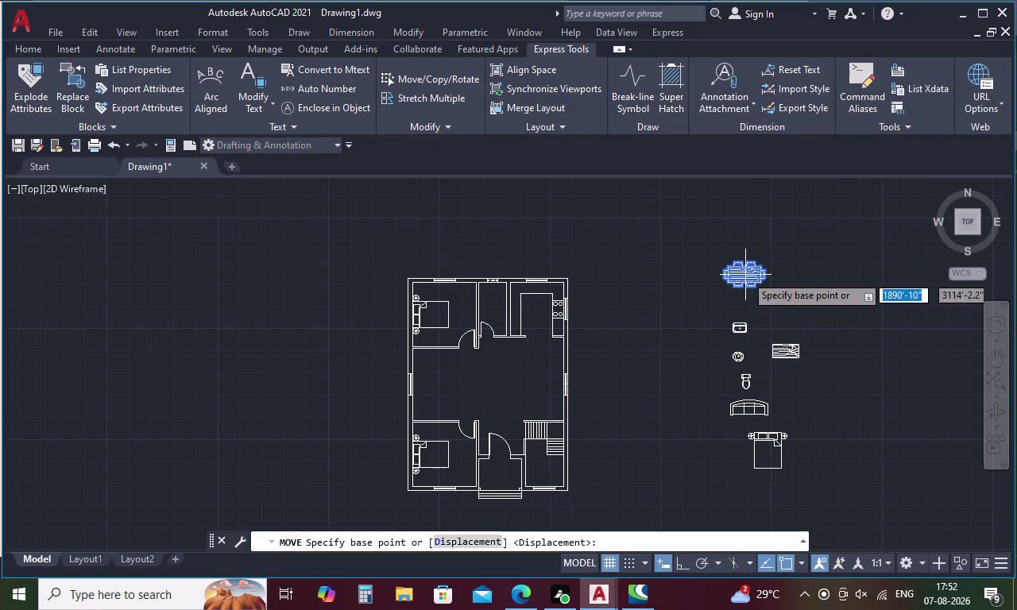
click(745, 275)
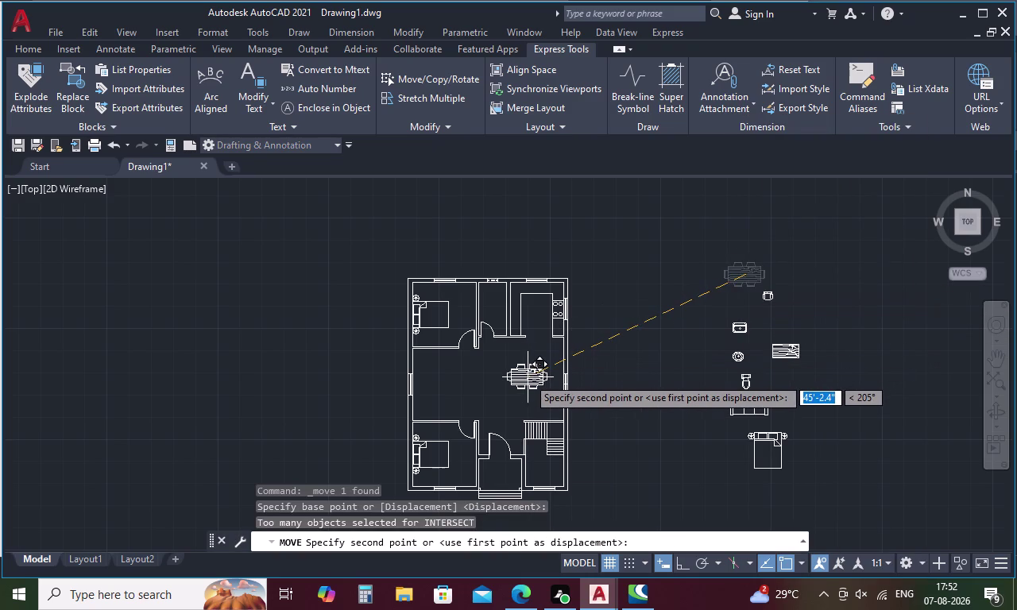
click(531, 379)
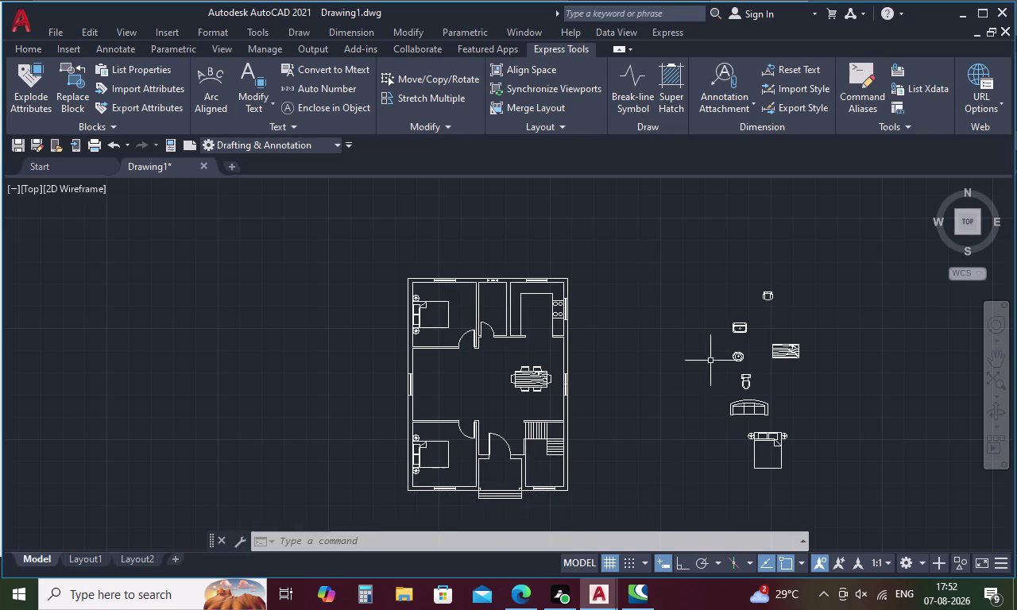
click(740, 409)
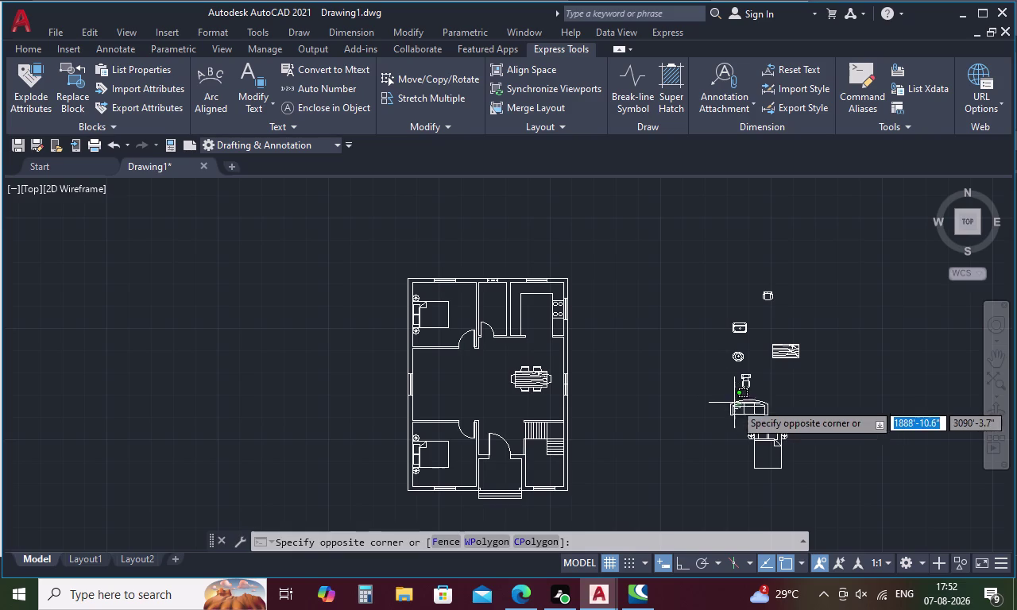
Move the spare sofa into the hall, against the upper wall below the upper-left bedroom.
click(733, 402)
right_click(744, 398)
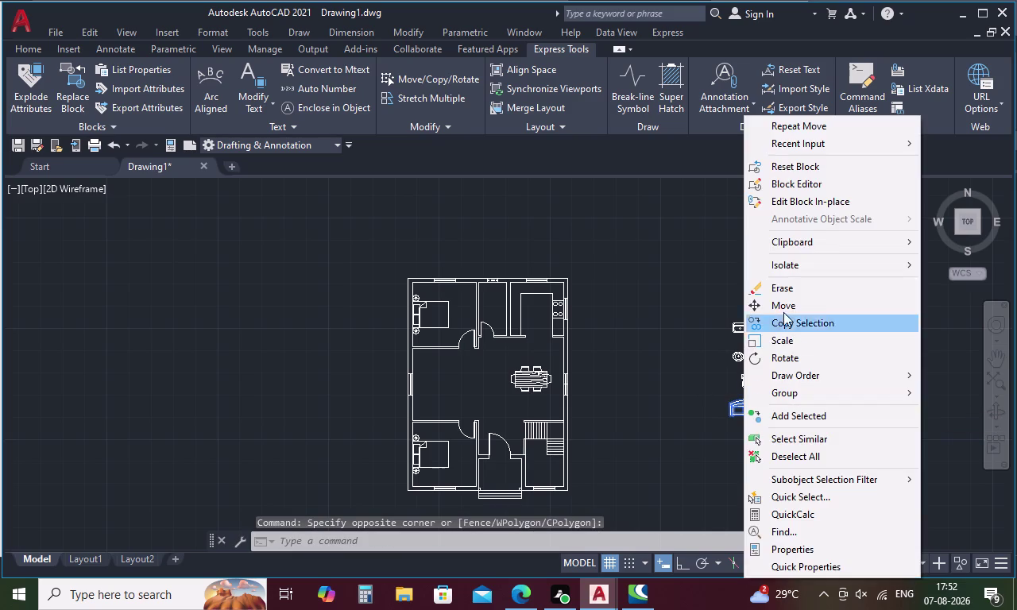
click(785, 306)
click(748, 398)
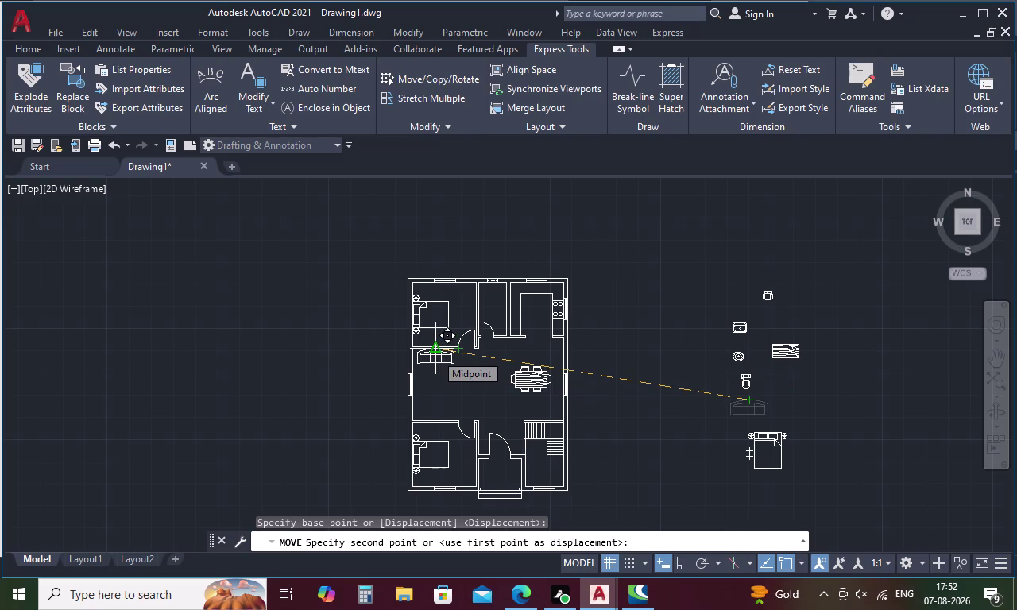
click(436, 354)
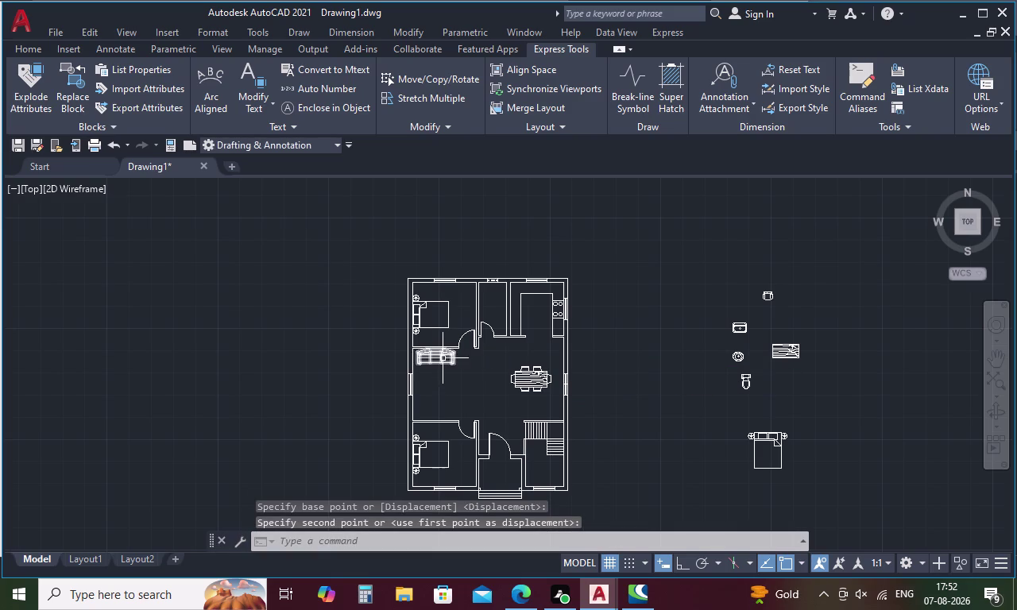
scroll(up, 3)
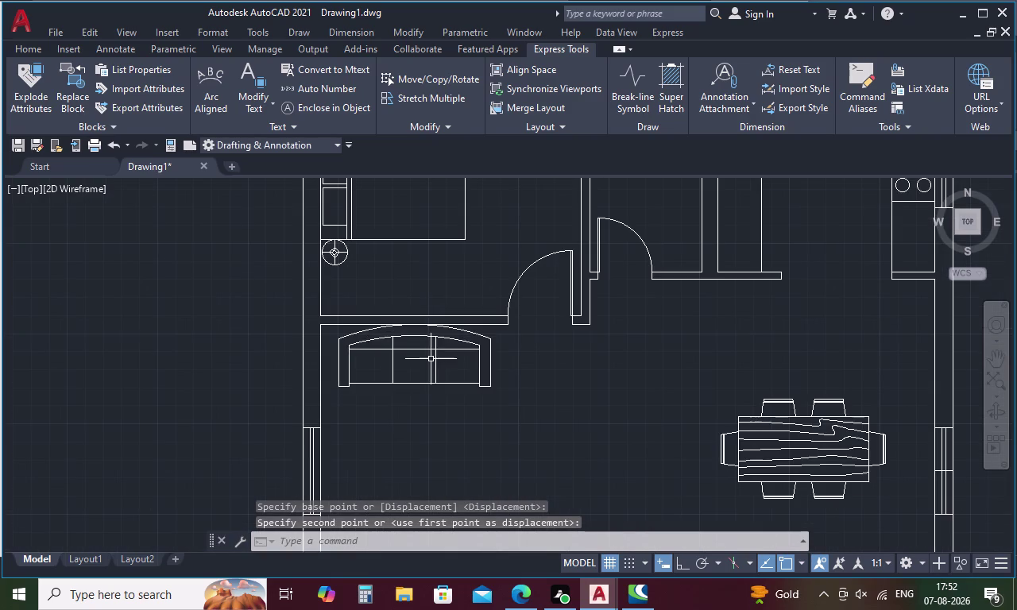
scroll(down, 3)
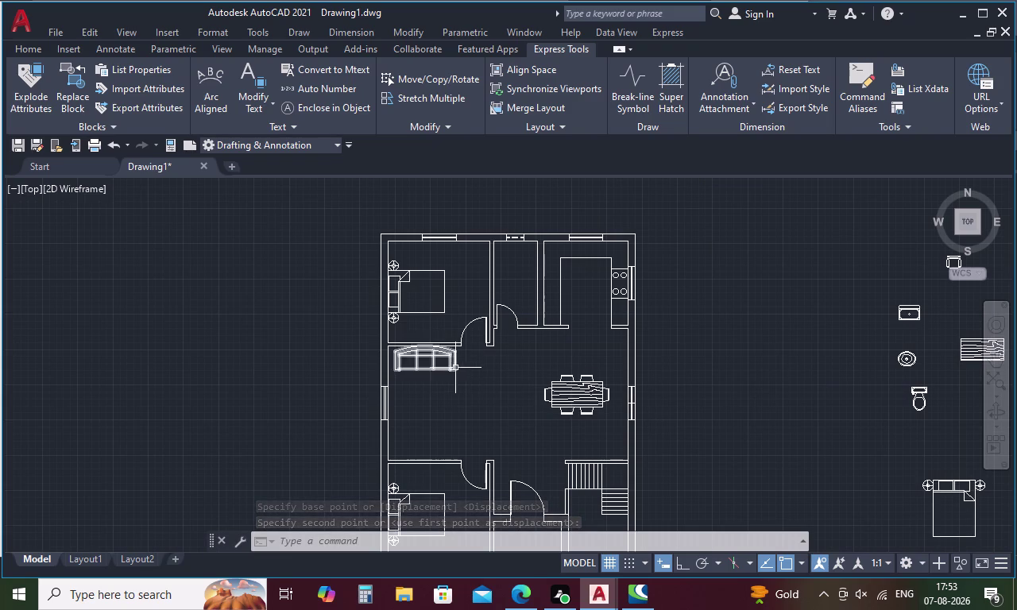
click(442, 364)
click(447, 361)
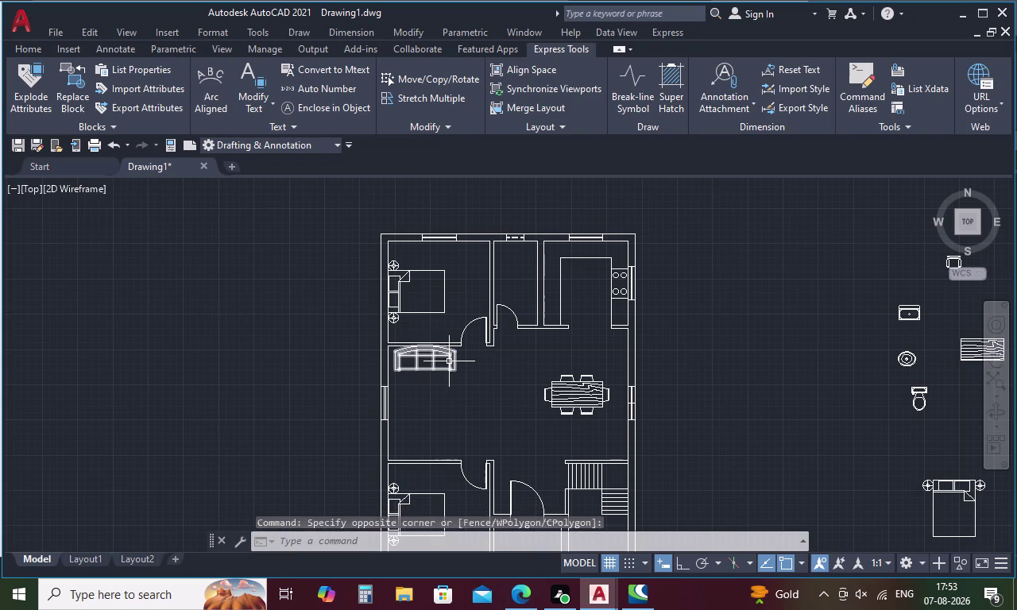
click(449, 362)
right_click(449, 362)
Copy the sofa to a spot lower in the hall.
click(516, 320)
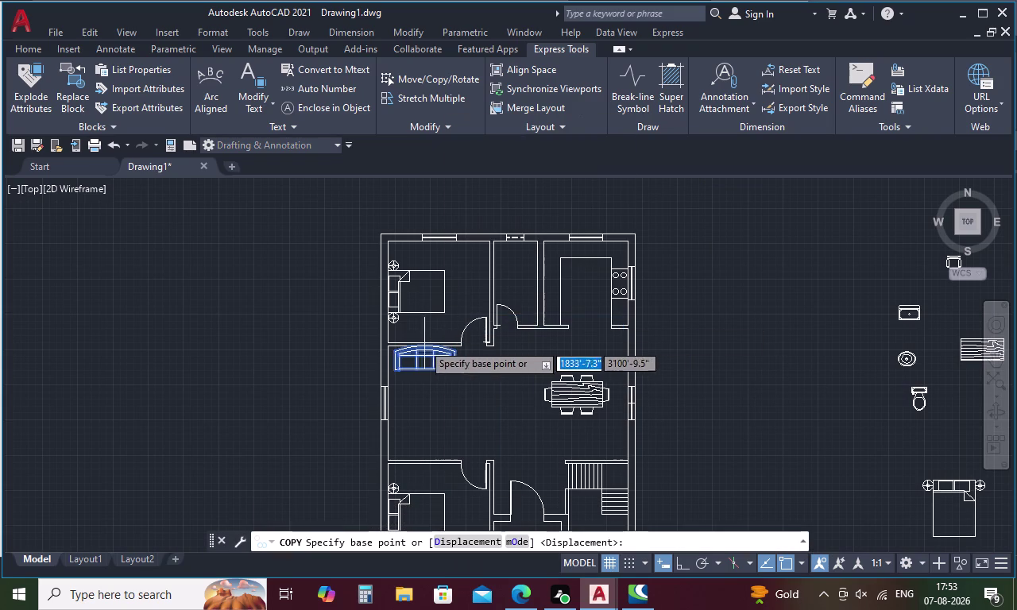
click(416, 353)
click(415, 408)
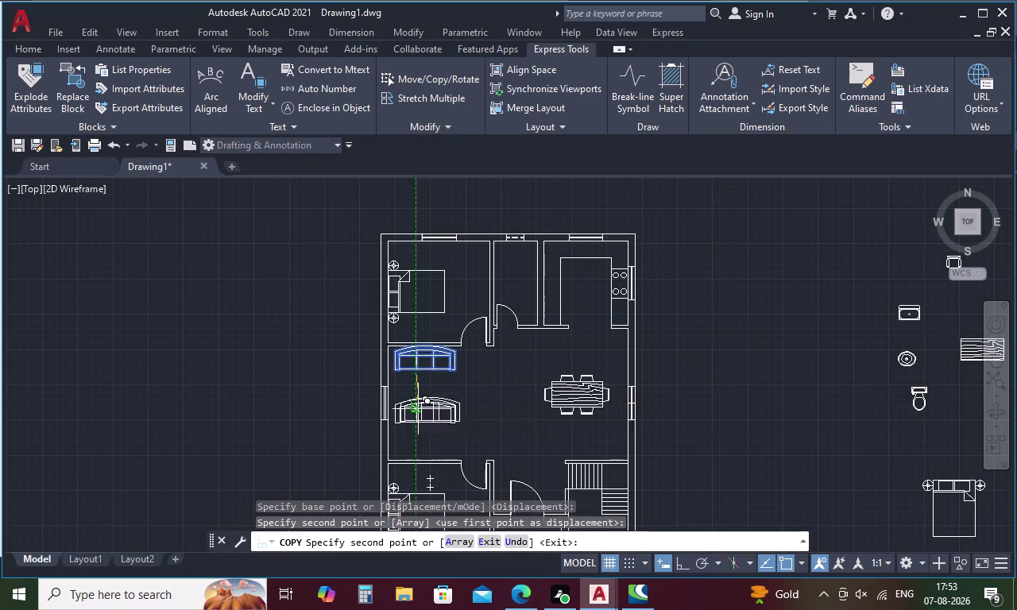
key(Escape)
Rotate the lower sofa copy a quarter turn.
click(428, 410)
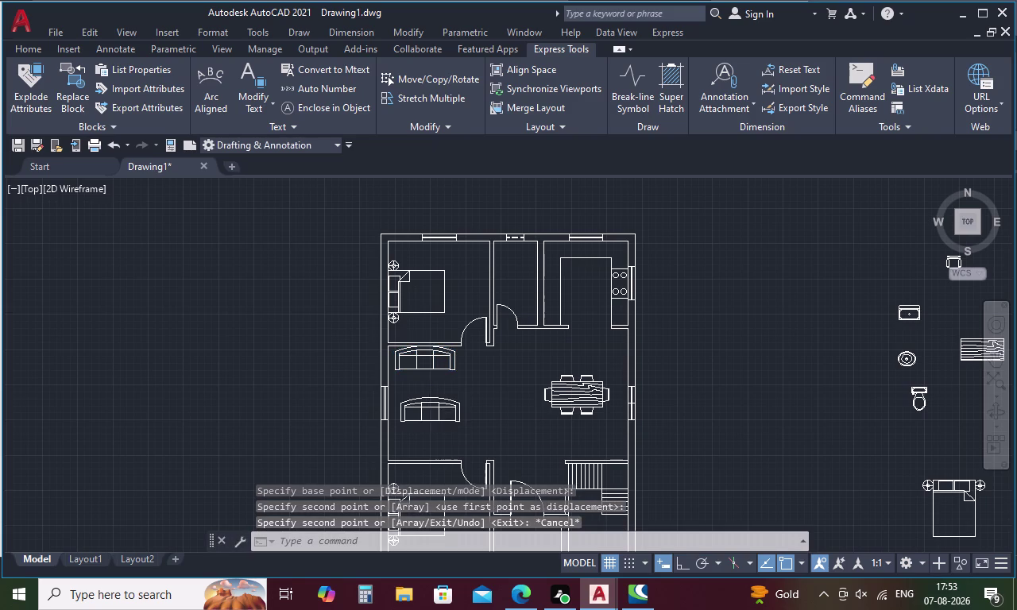
right_click(428, 409)
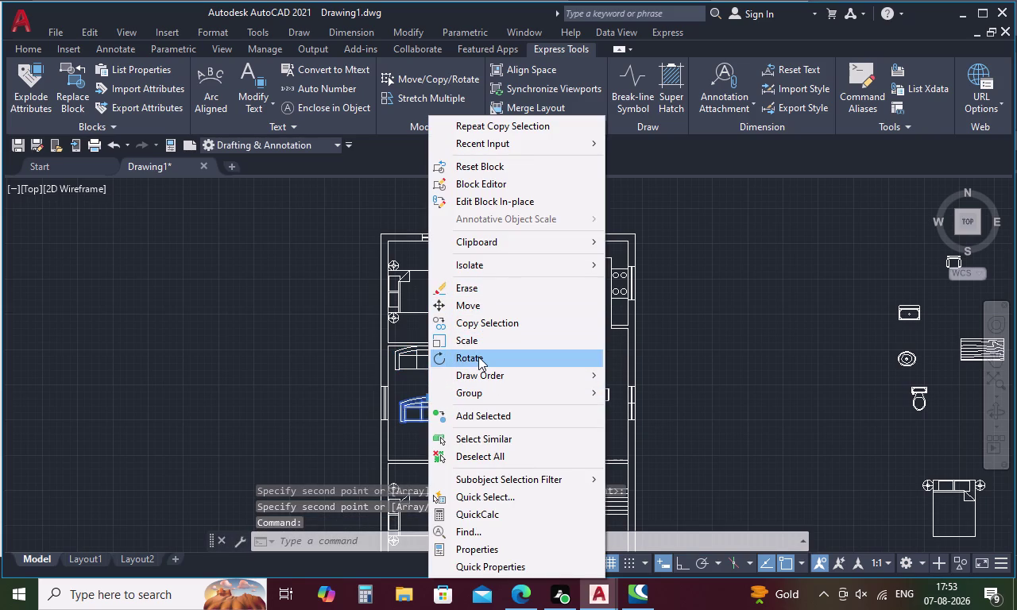
click(479, 356)
click(432, 426)
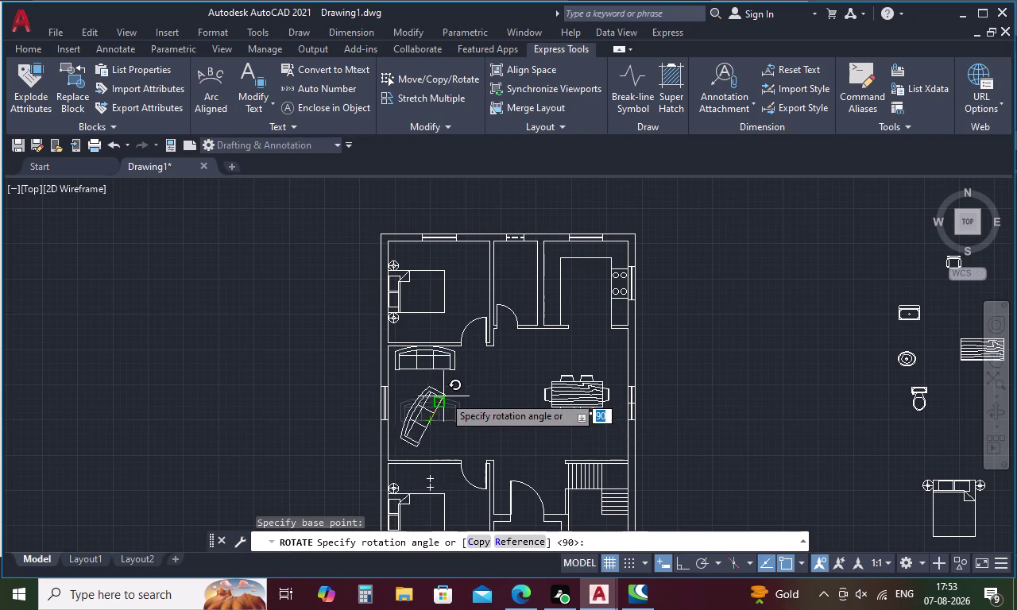
click(428, 378)
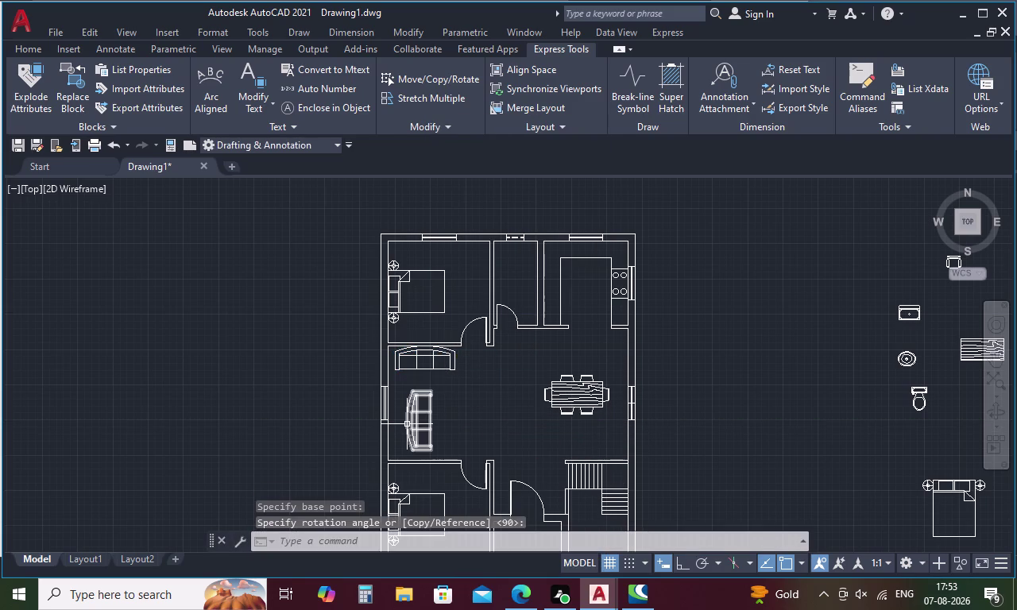
Move the rotated sofa against the hall's left wall.
click(407, 425)
click(407, 415)
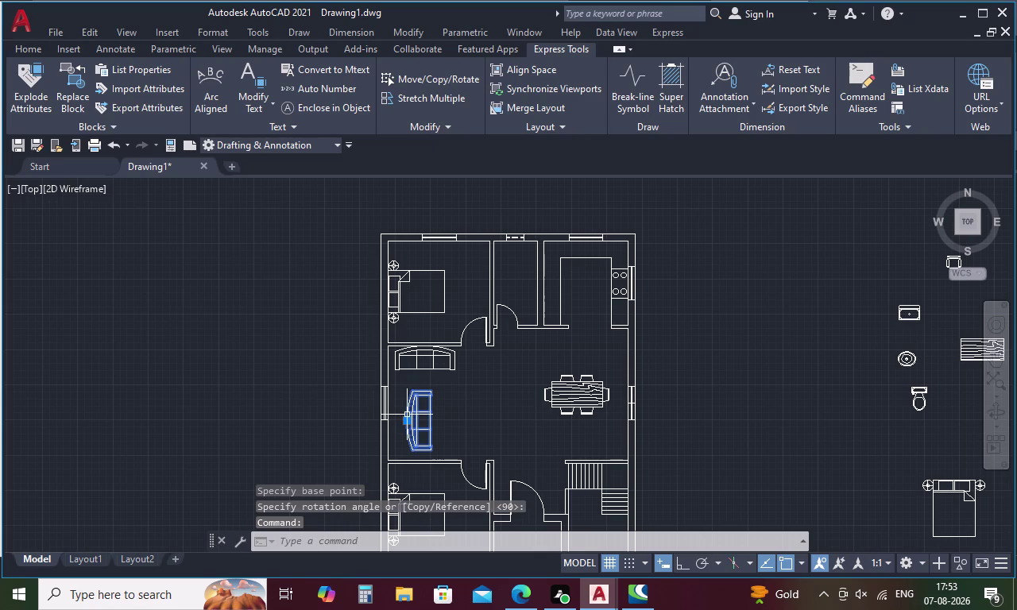
right_click(407, 415)
click(466, 309)
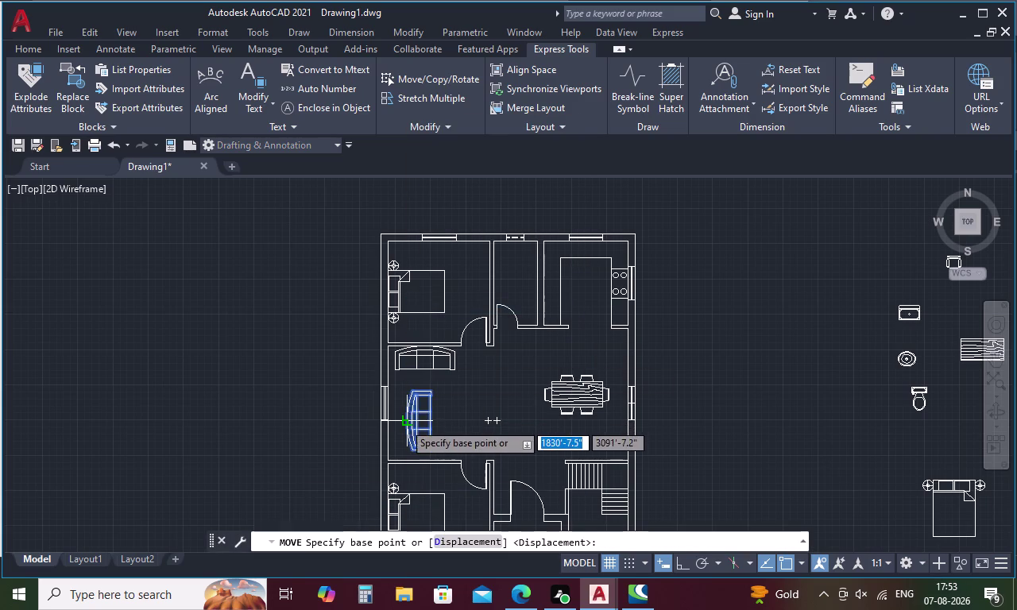
click(403, 422)
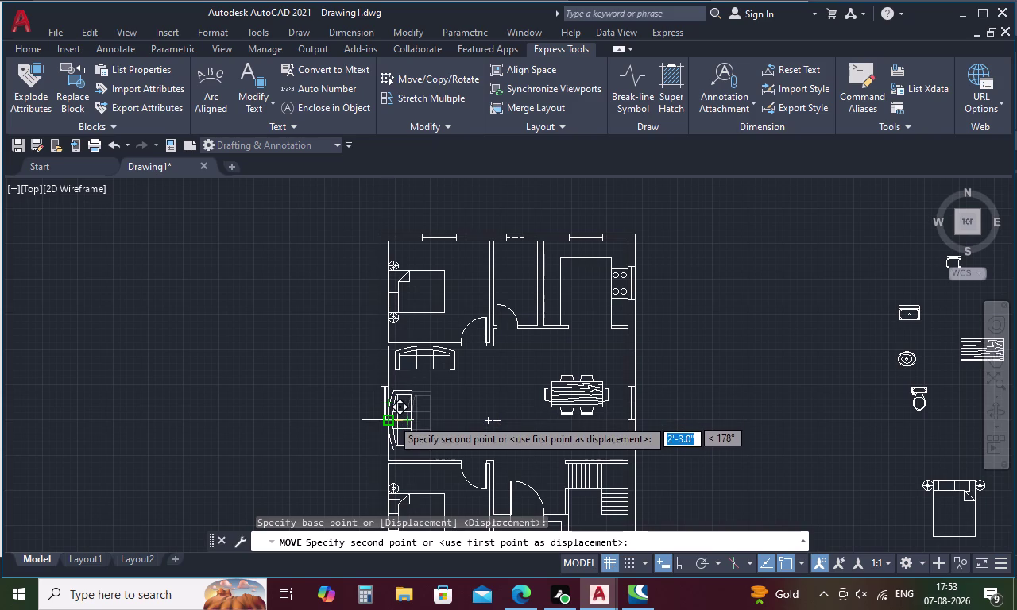
click(392, 419)
scroll(down, 3)
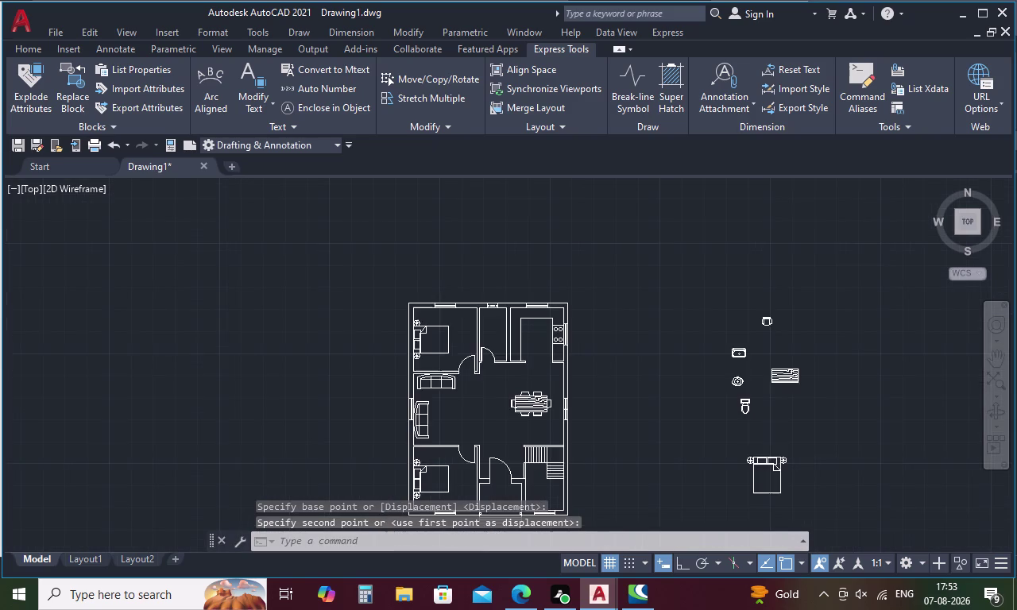
scroll(up, 3)
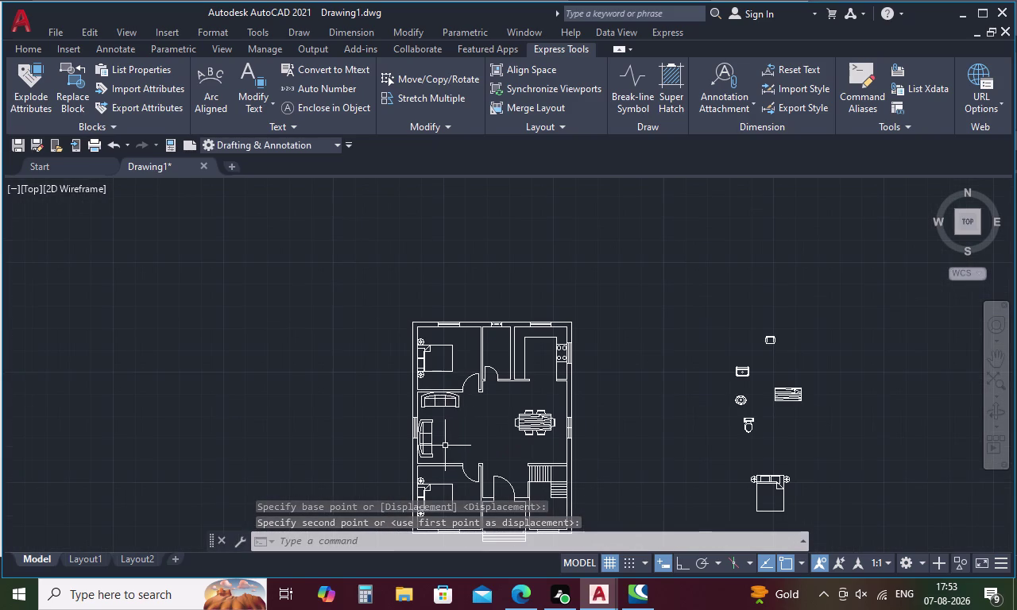
click(769, 343)
right_click(769, 343)
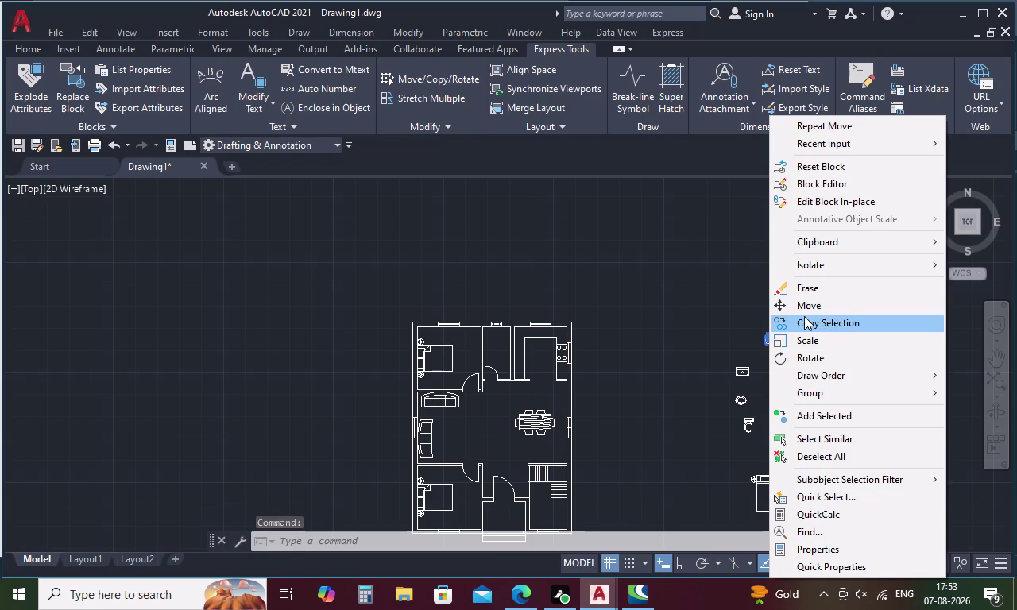
Rotate the spare armchair block a right-angle turn with Ortho on.
click(799, 351)
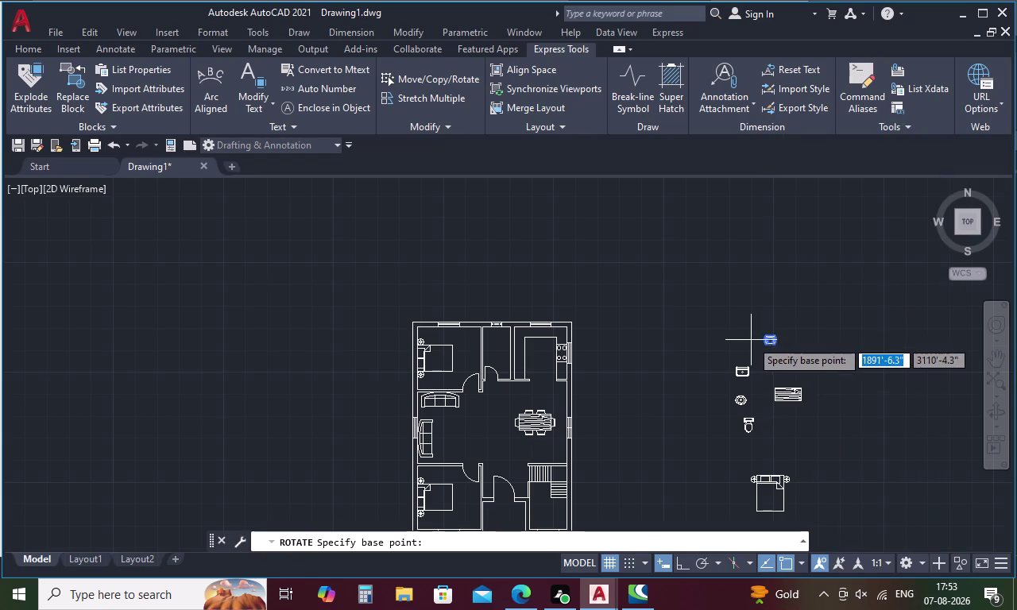
click(763, 336)
scroll(up, 3)
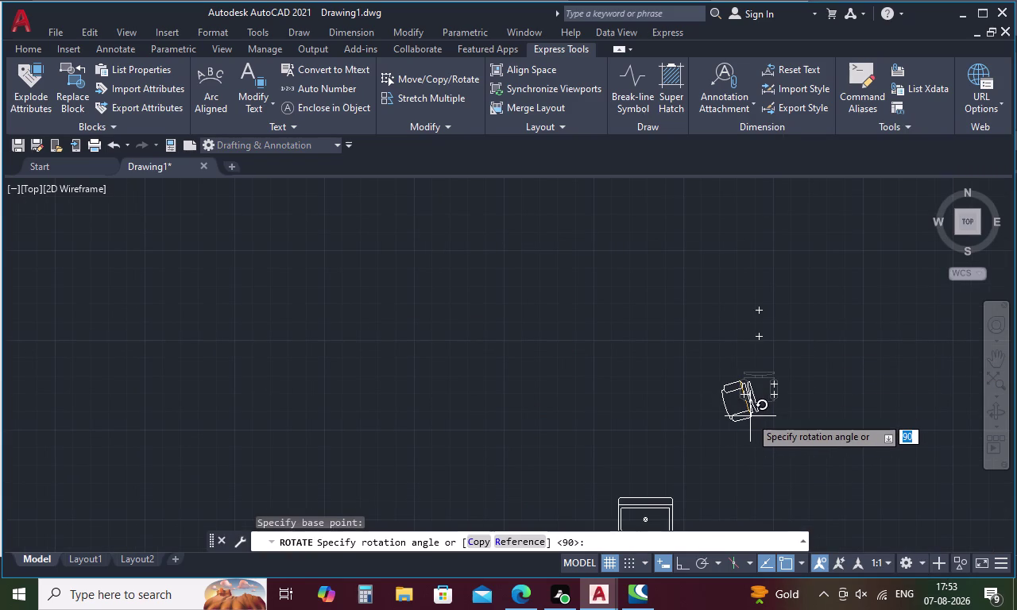
key(F8)
click(750, 416)
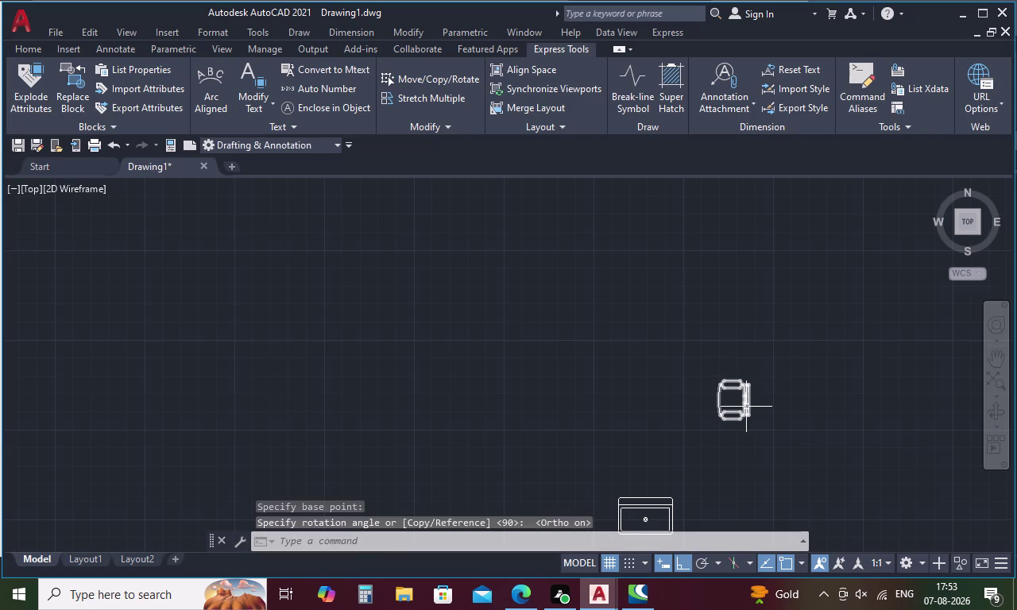
Rotate the armchair block again so it faces the opposite way.
click(746, 407)
right_click(746, 407)
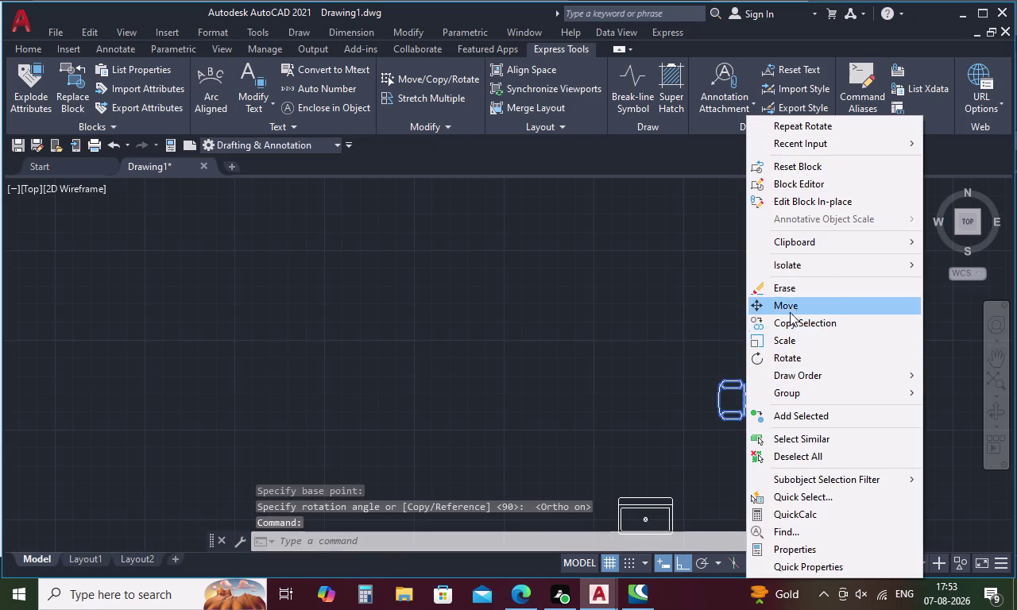
click(782, 360)
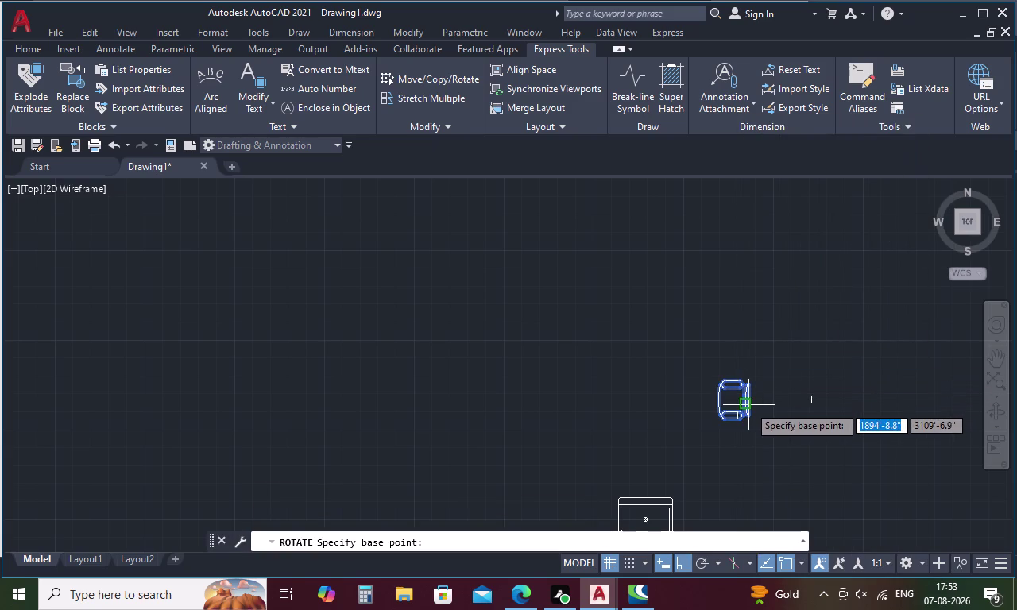
click(747, 408)
click(742, 432)
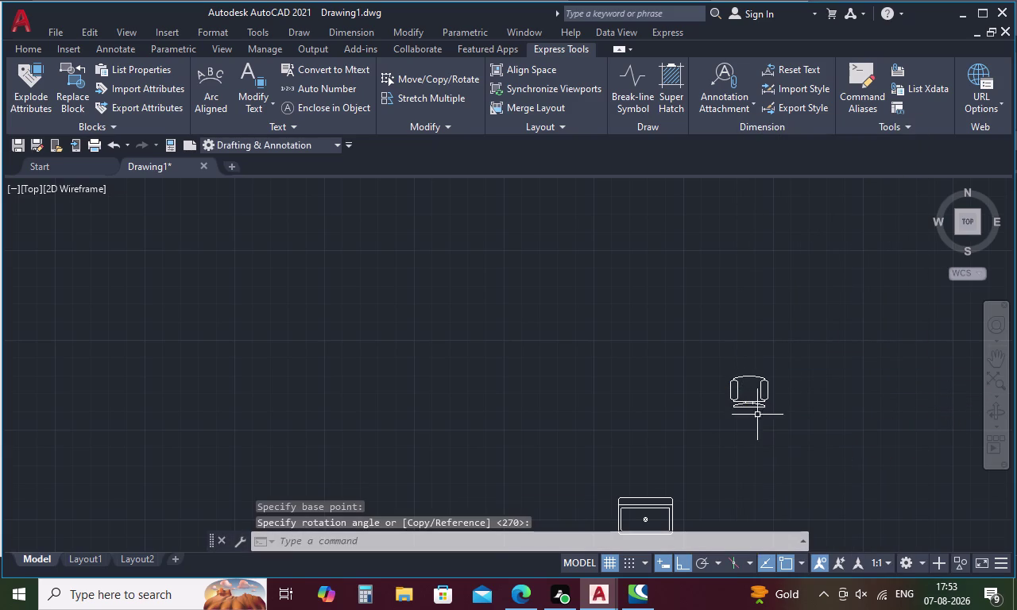
drag(773, 383, 731, 390)
right_click(749, 411)
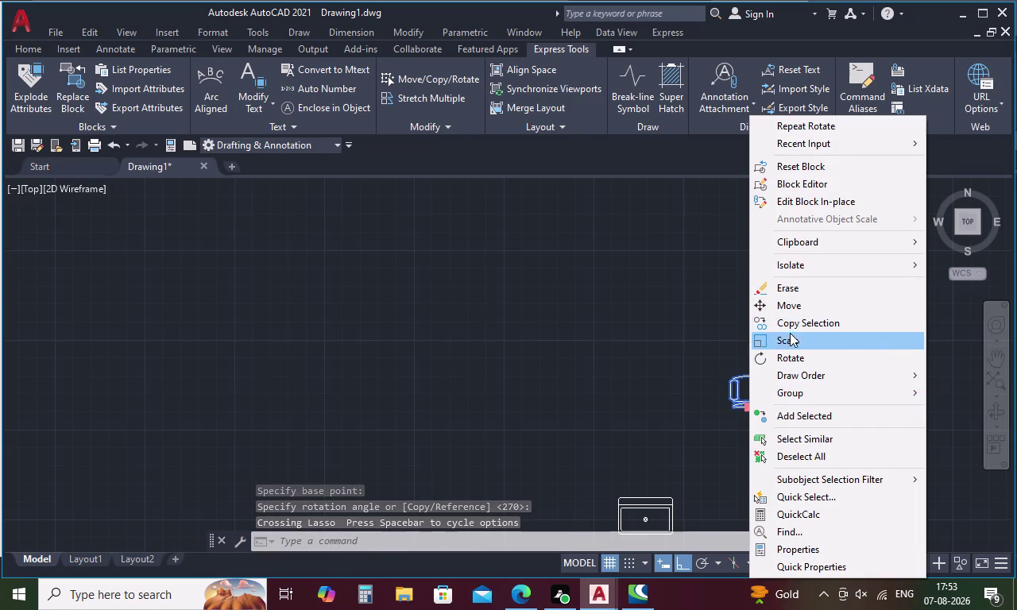
click(792, 326)
Place a copy of the armchair in the living room with Ortho off.
click(754, 408)
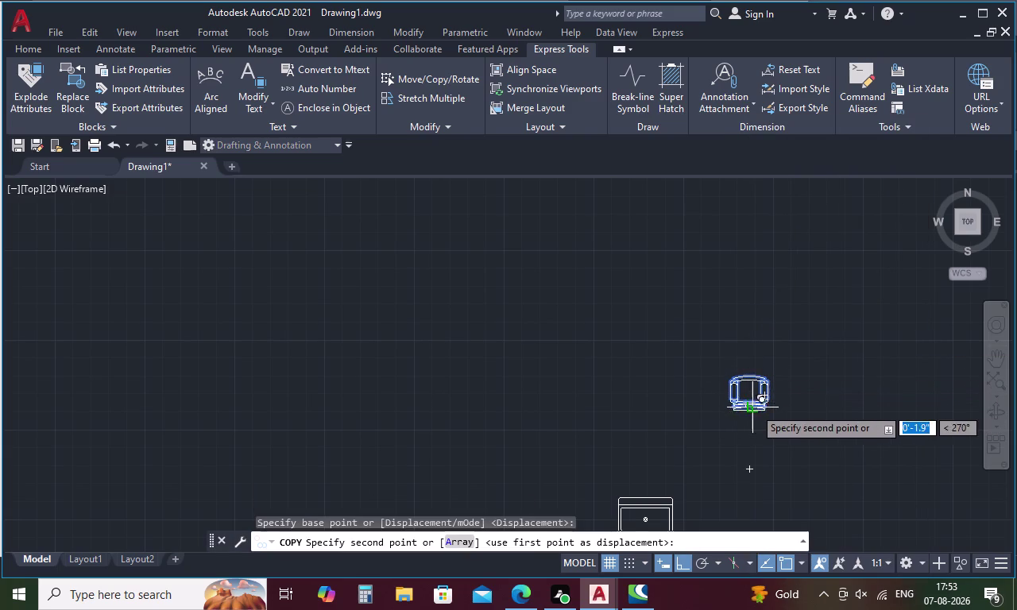
scroll(down, 3)
middle_drag(596, 443, 710, 316)
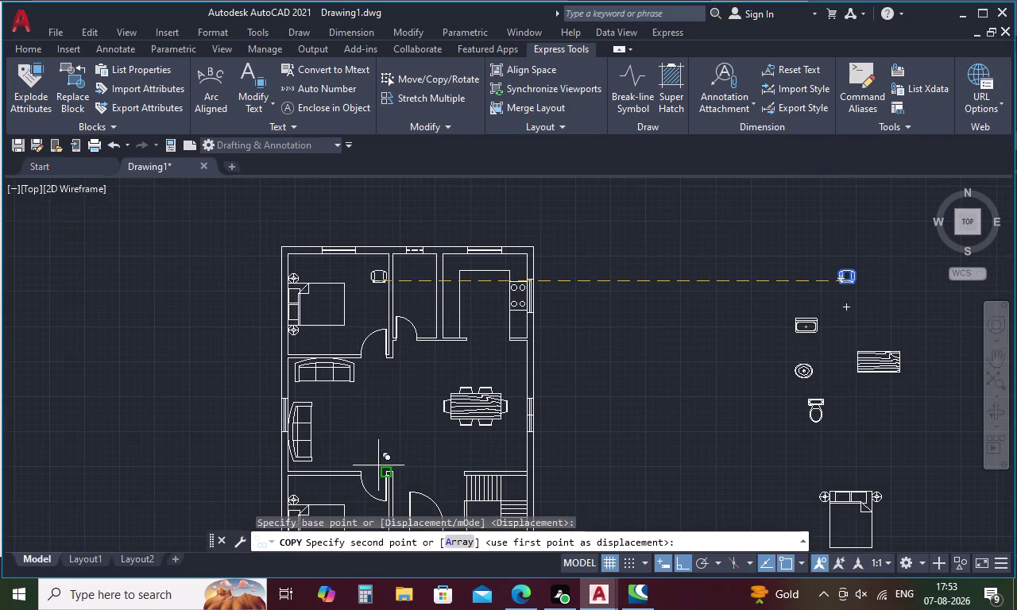
scroll(up, 3)
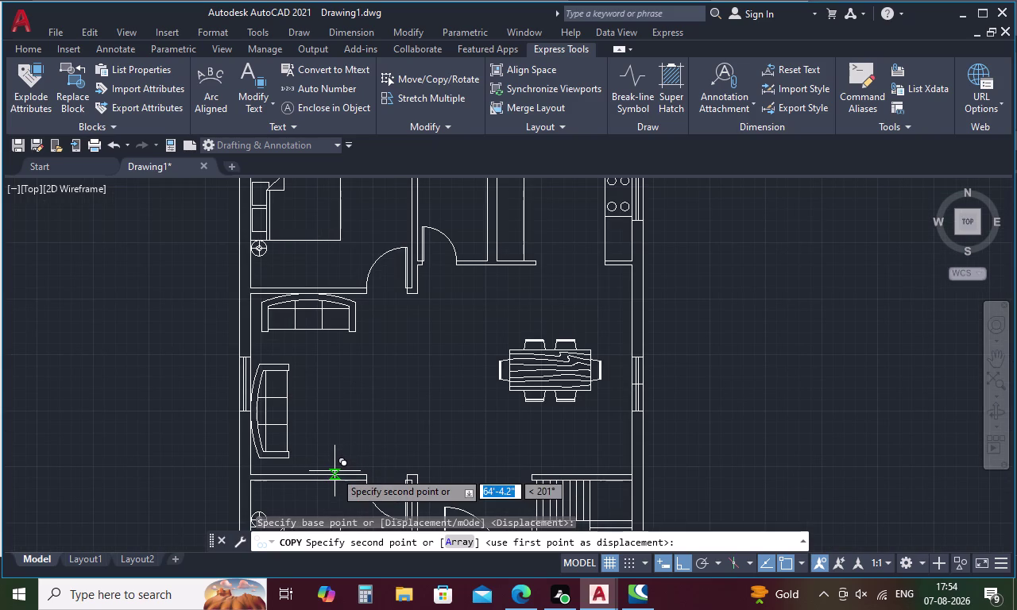
key(F8)
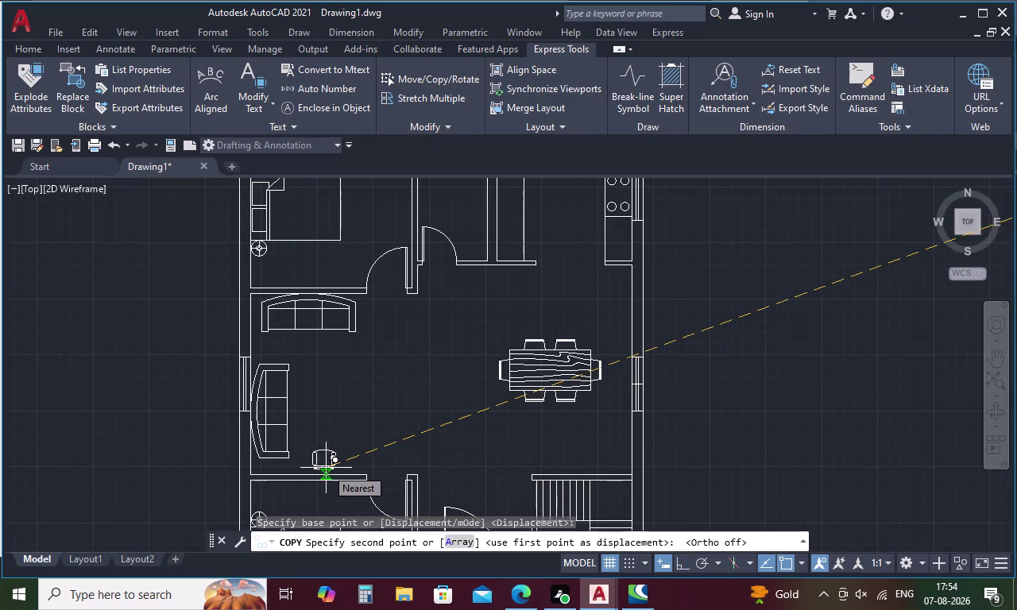
click(325, 467)
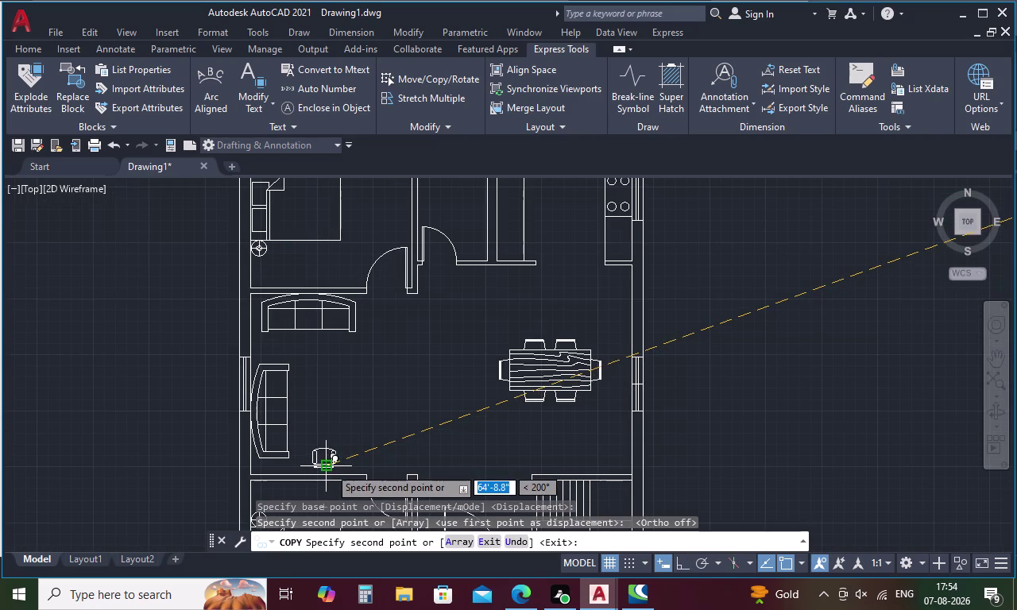
key(Escape)
Scale the armchair copy to a new size.
click(331, 461)
right_click(332, 461)
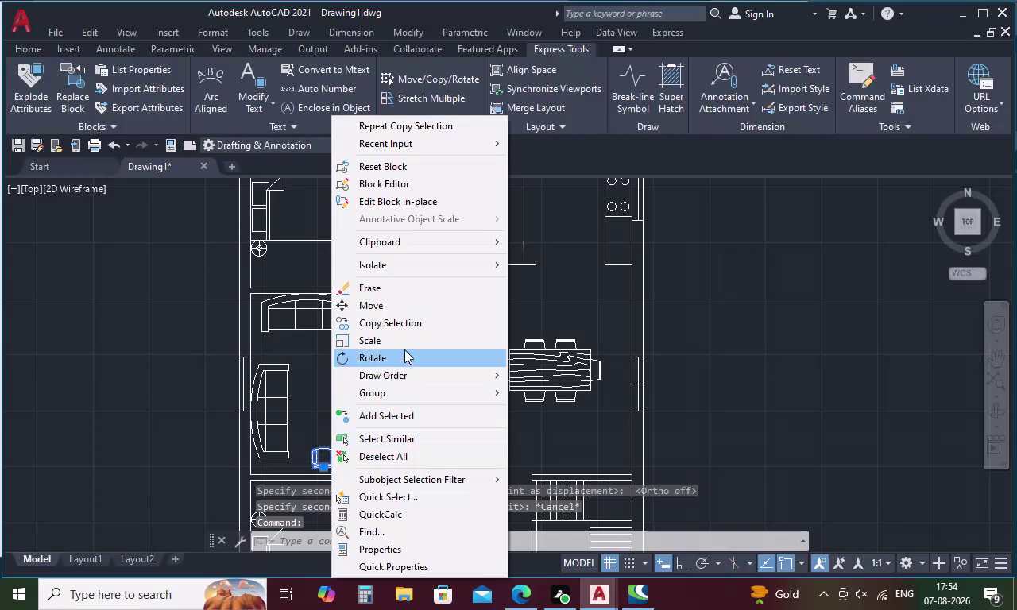
click(404, 341)
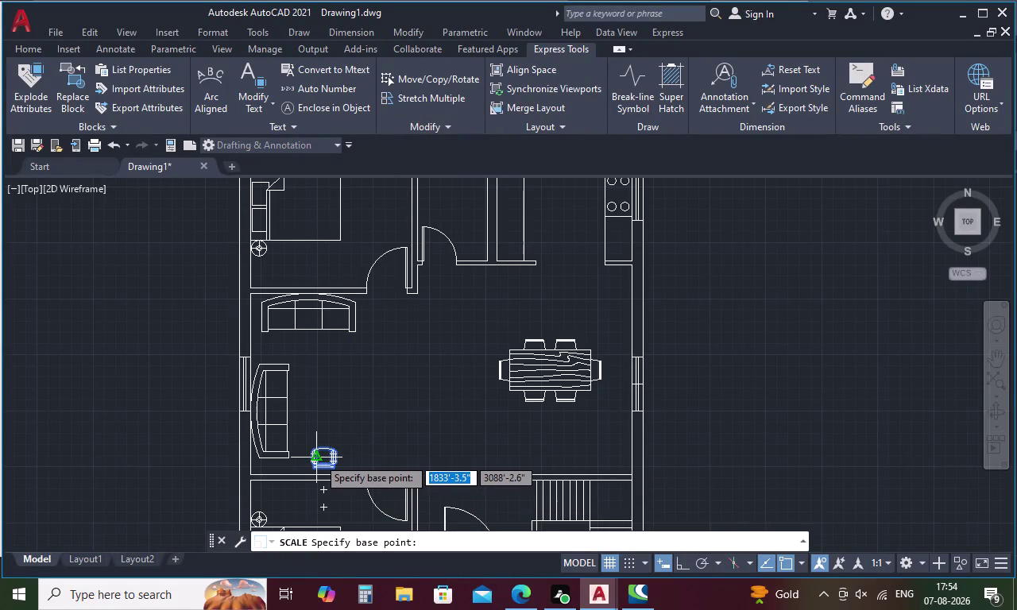
scroll(up, 3)
click(325, 460)
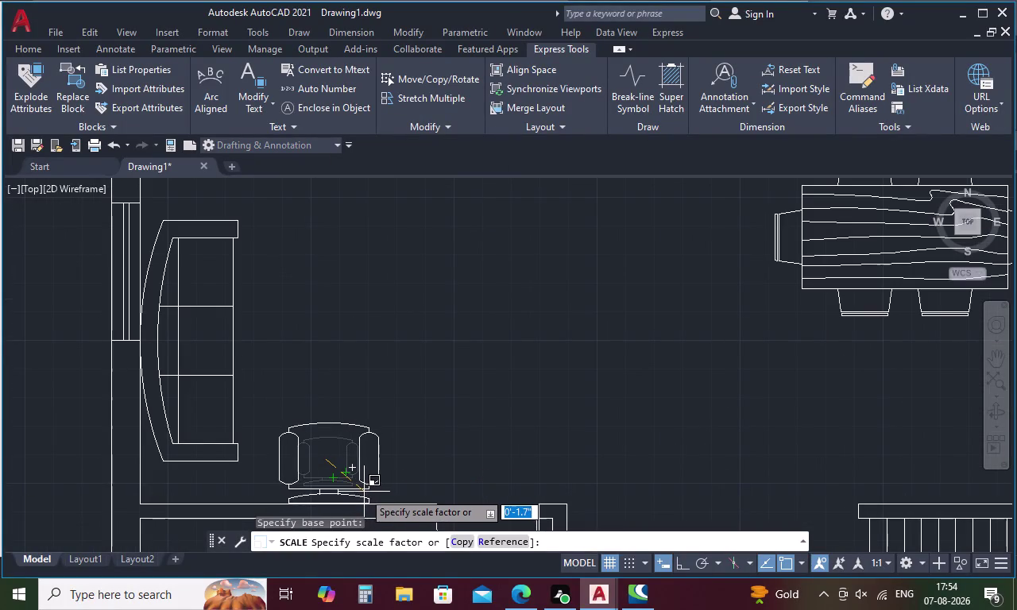
click(362, 490)
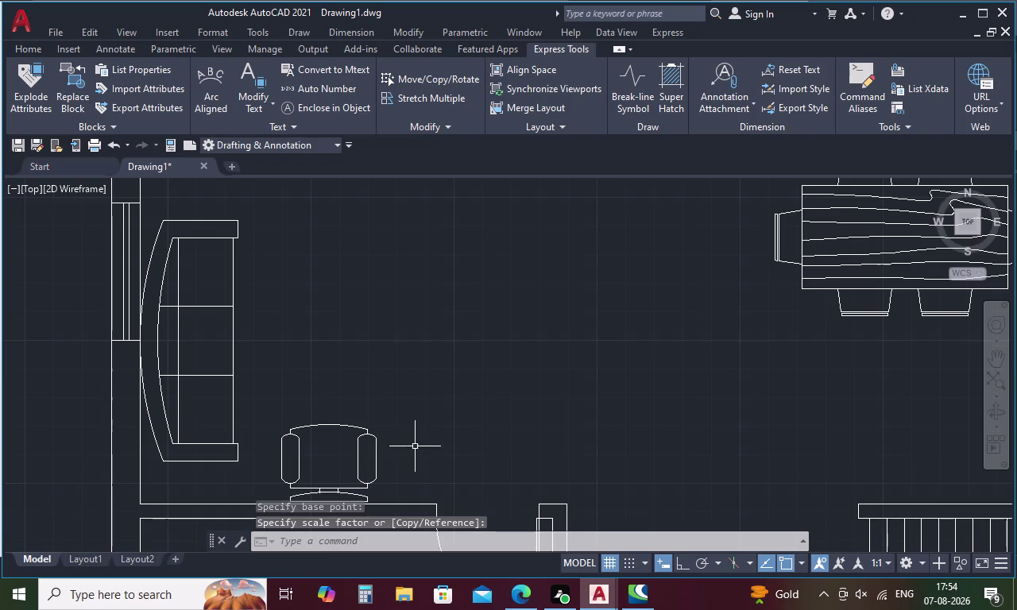
scroll(down, 3)
Nudge the scaled armchair slightly upward in the living room.
click(400, 452)
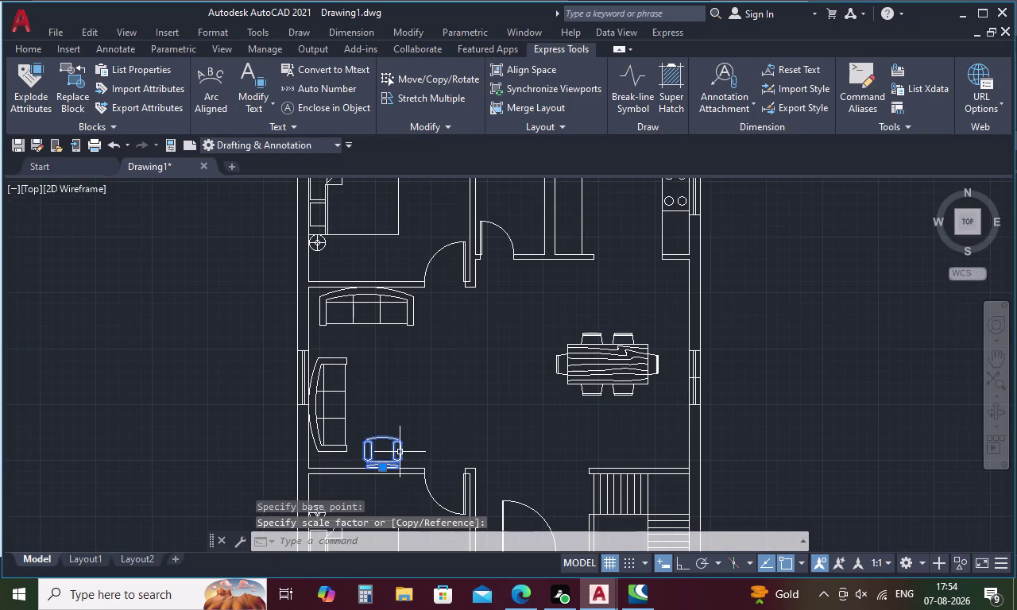
right_click(400, 452)
click(467, 321)
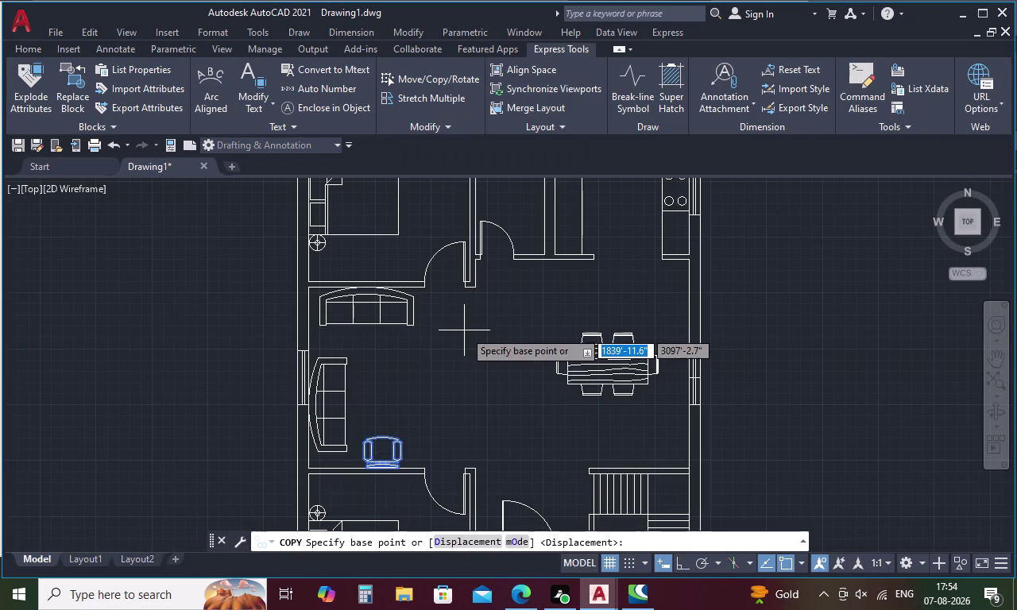
key(Escape)
click(395, 451)
right_click(396, 450)
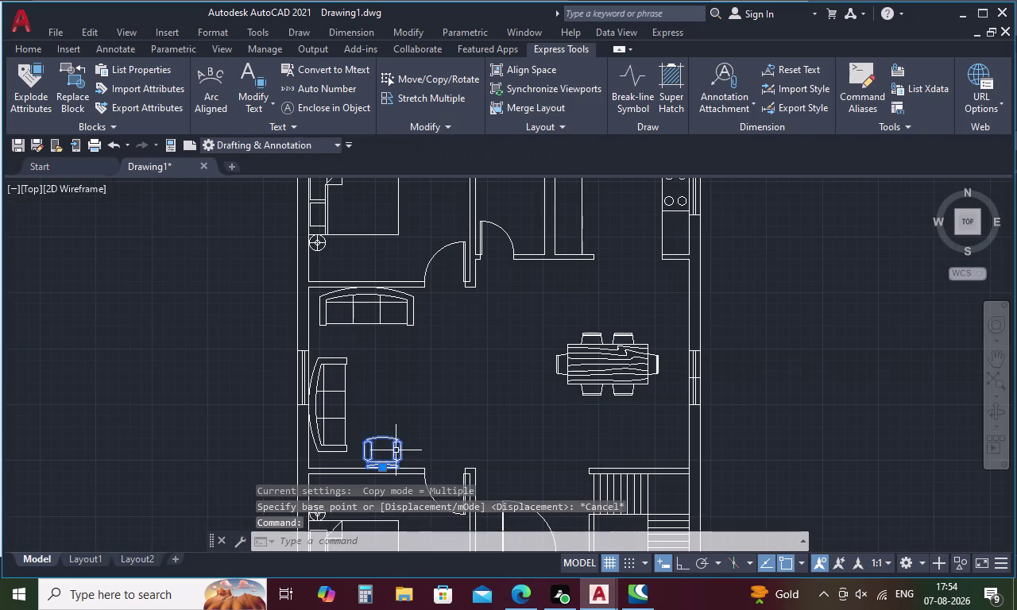
click(461, 311)
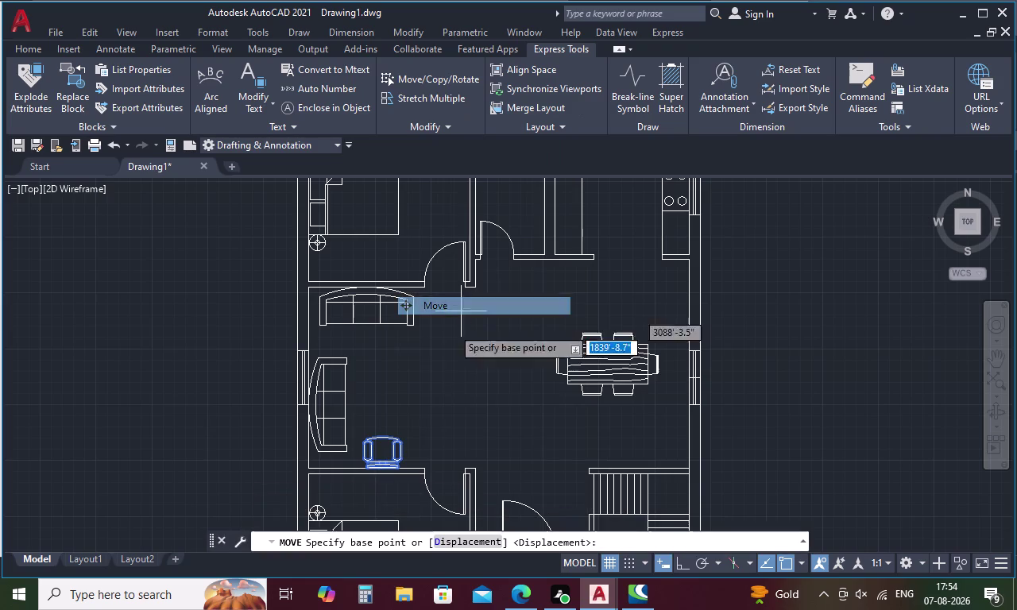
click(388, 434)
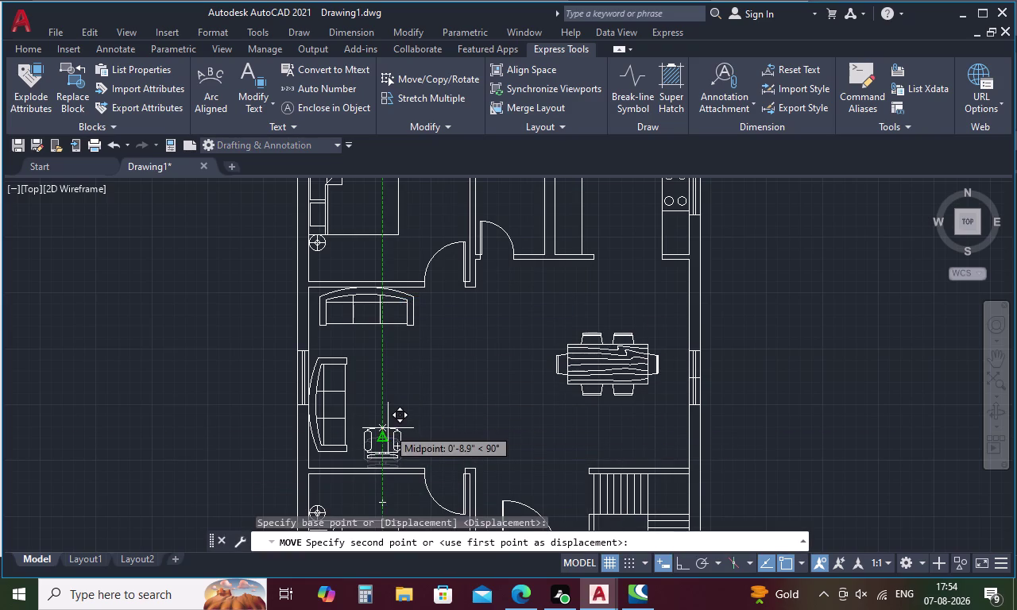
click(387, 428)
right_click(386, 430)
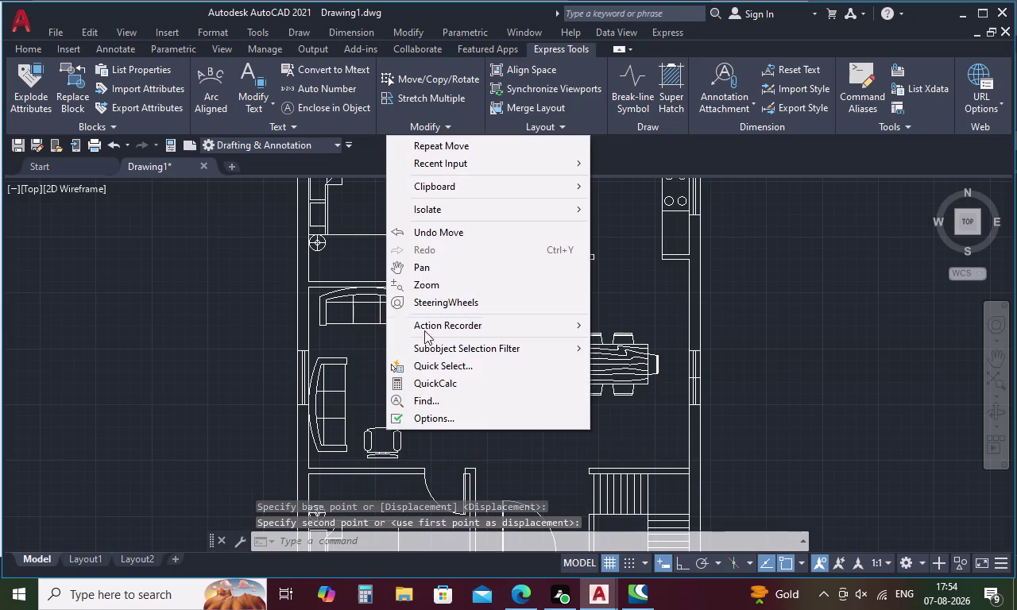
key(Escape)
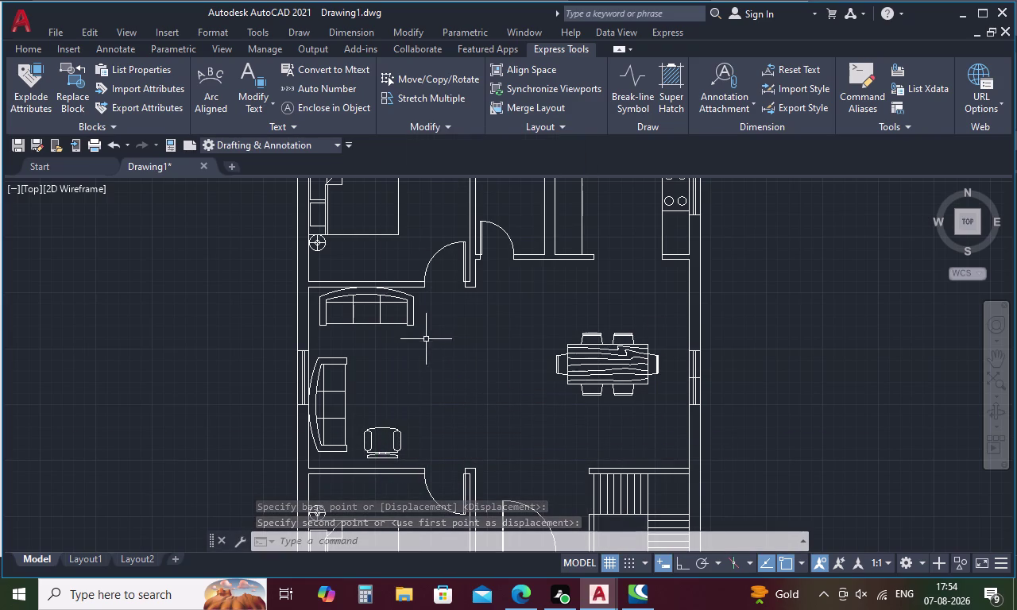
Move the armchair down, tight against the wall.
click(394, 440)
right_click(406, 390)
click(445, 301)
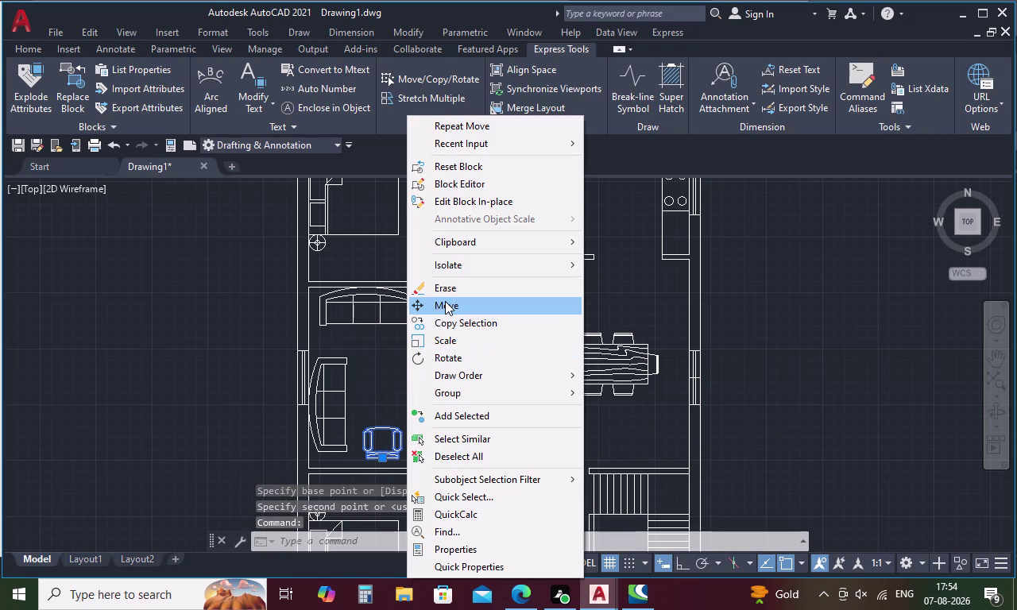
scroll(up, 3)
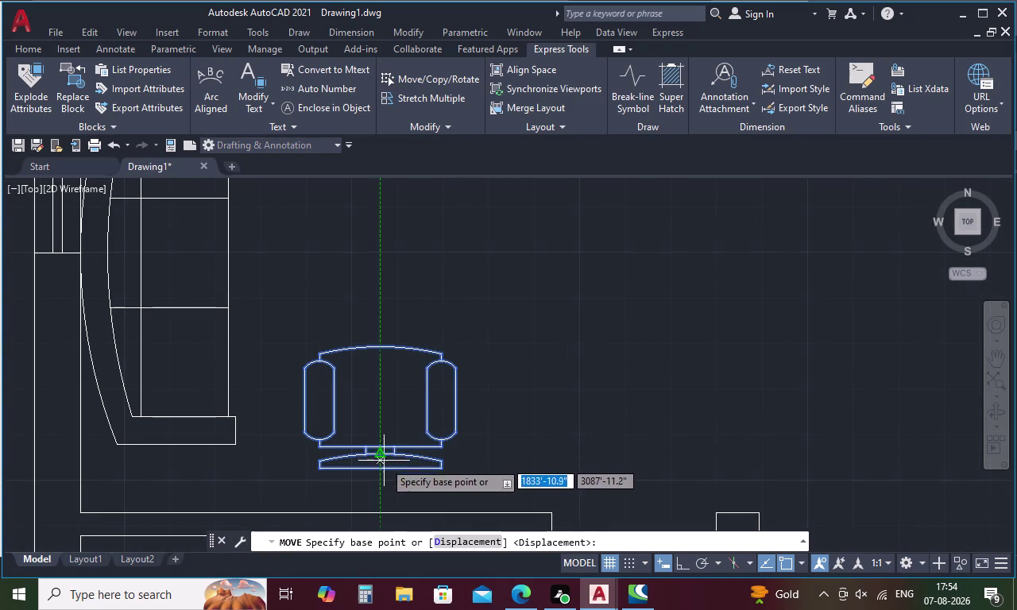
click(379, 471)
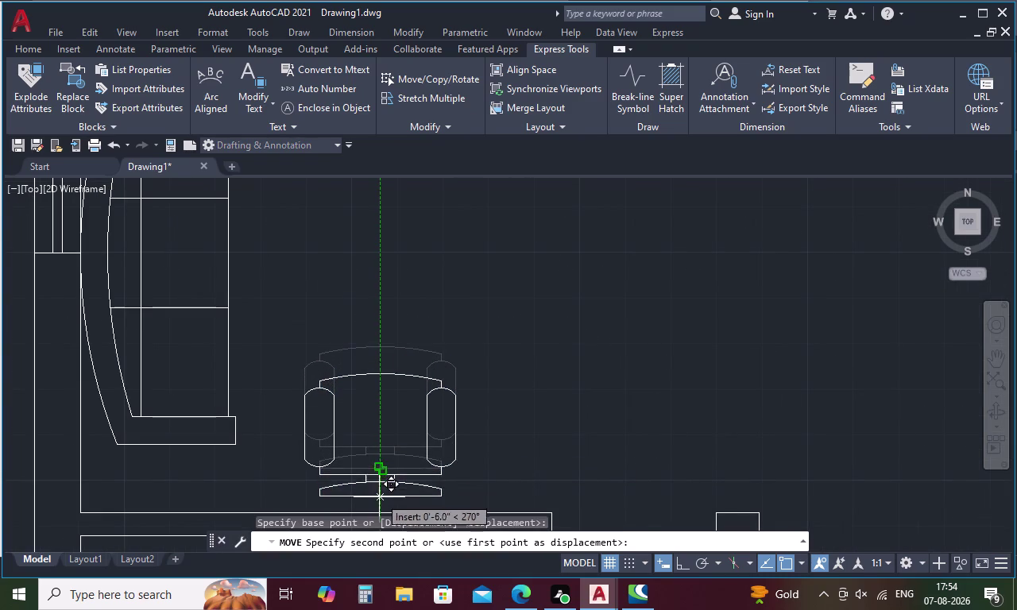
click(379, 507)
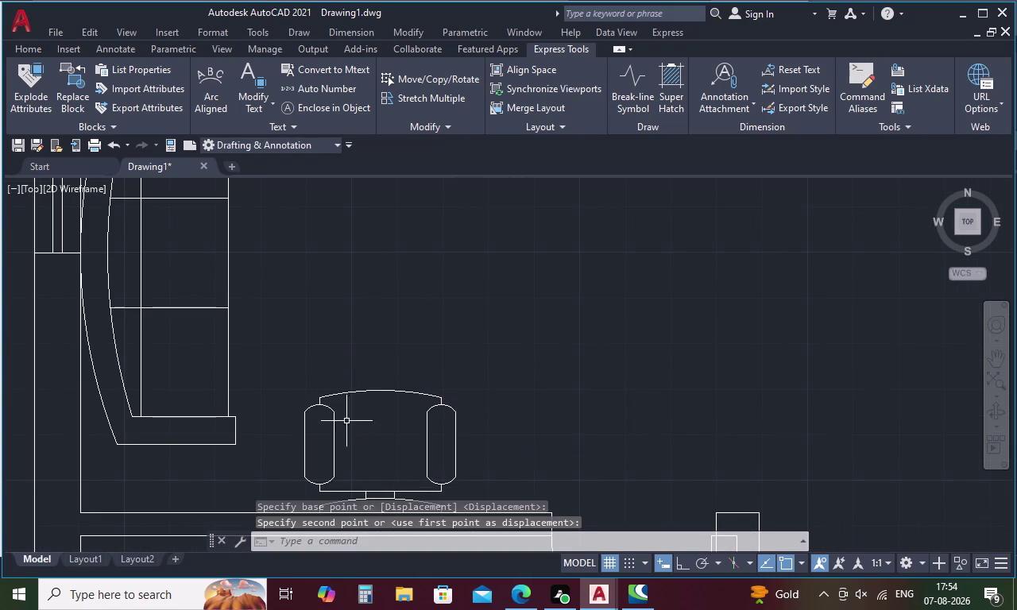
scroll(down, 3)
Shift the curved sofa up slightly.
click(233, 354)
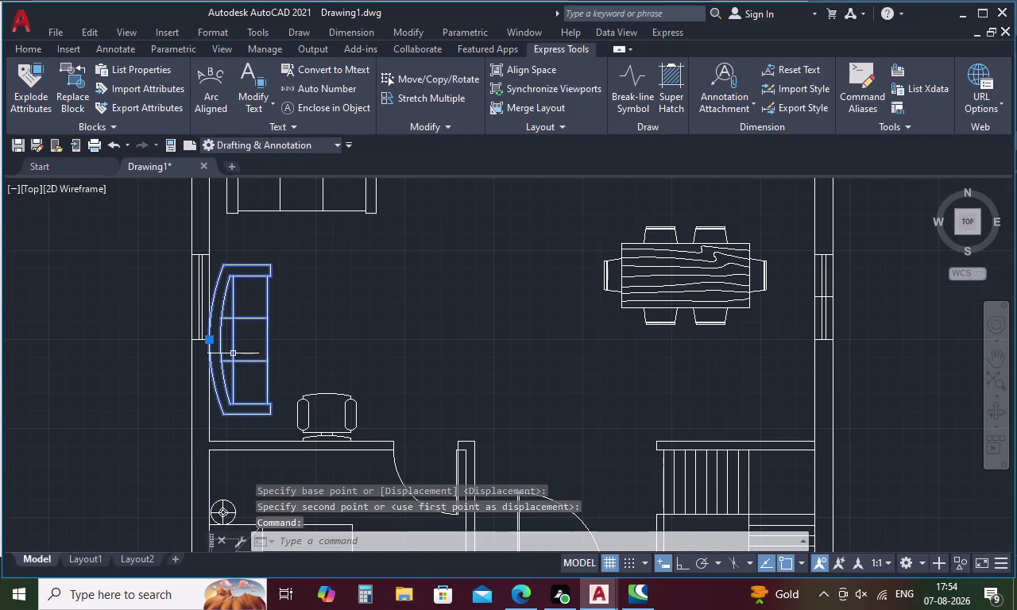
right_click(233, 354)
click(305, 303)
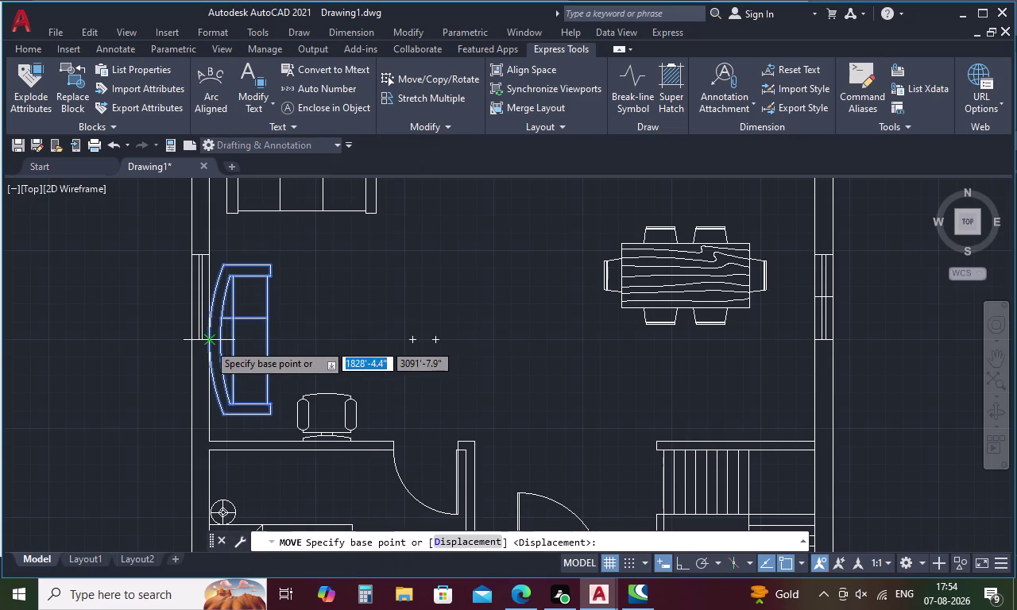
click(209, 343)
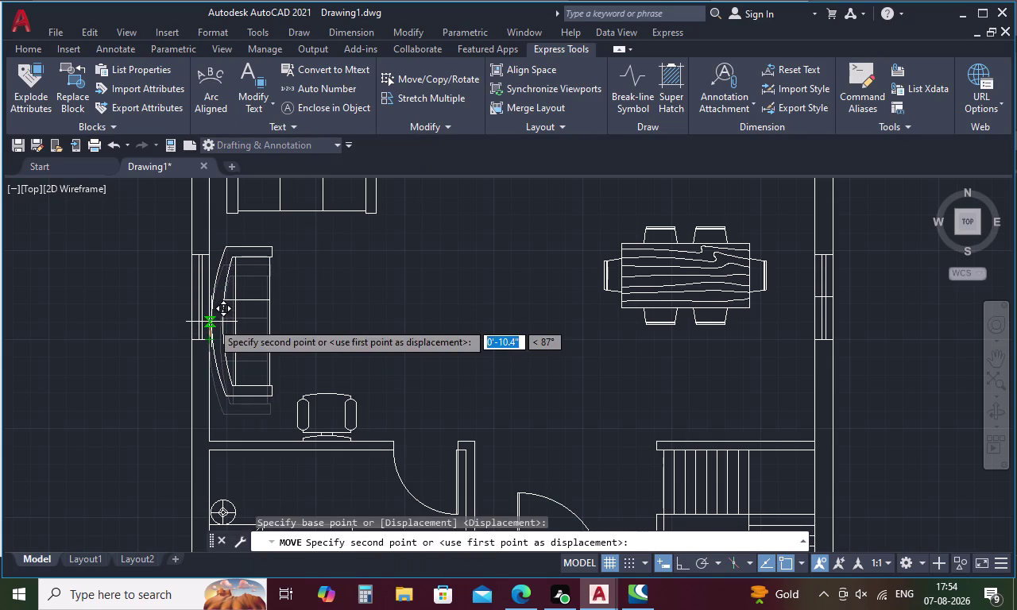
click(211, 319)
Move the armchair left against the living room wall, below the side sofa.
click(302, 409)
right_click(301, 409)
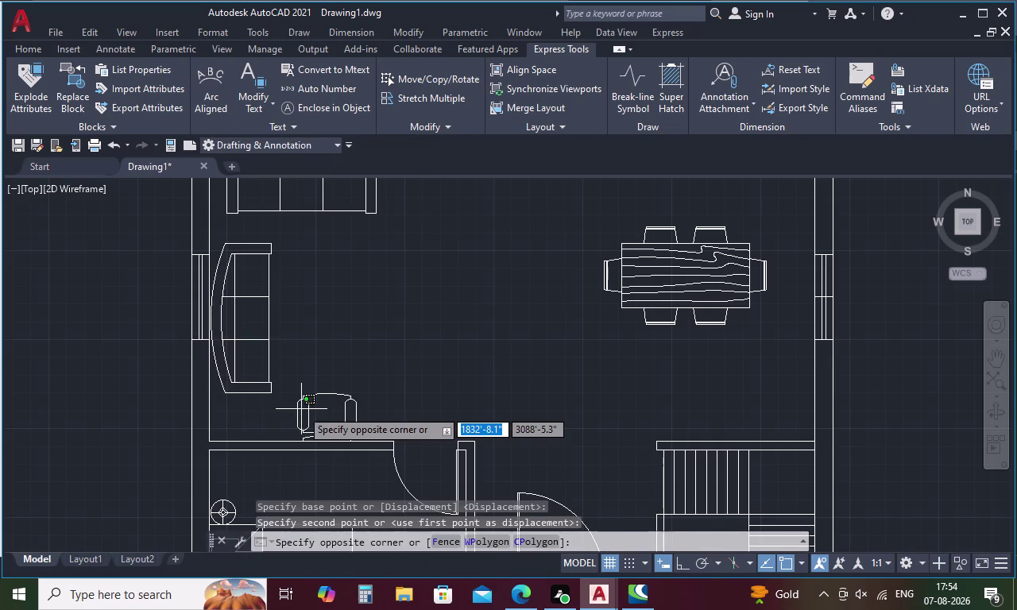
key(Escape)
click(327, 421)
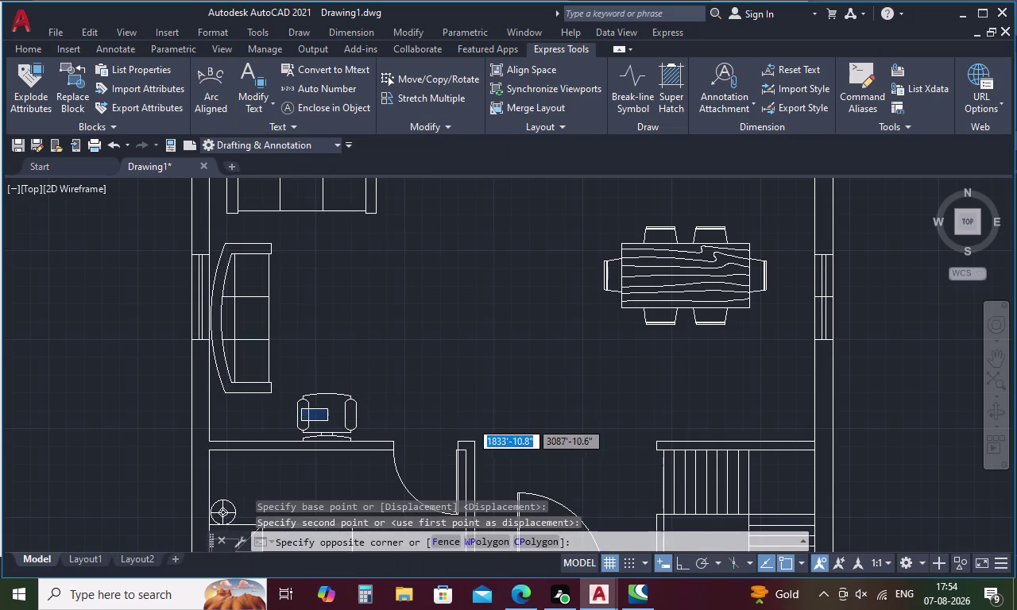
click(313, 412)
click(303, 402)
right_click(323, 360)
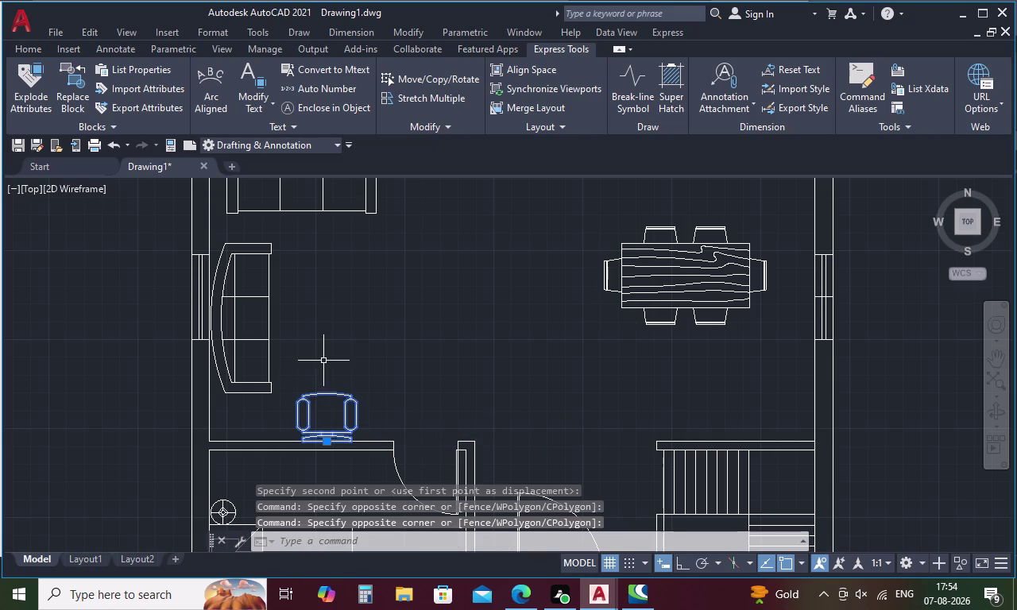
click(375, 301)
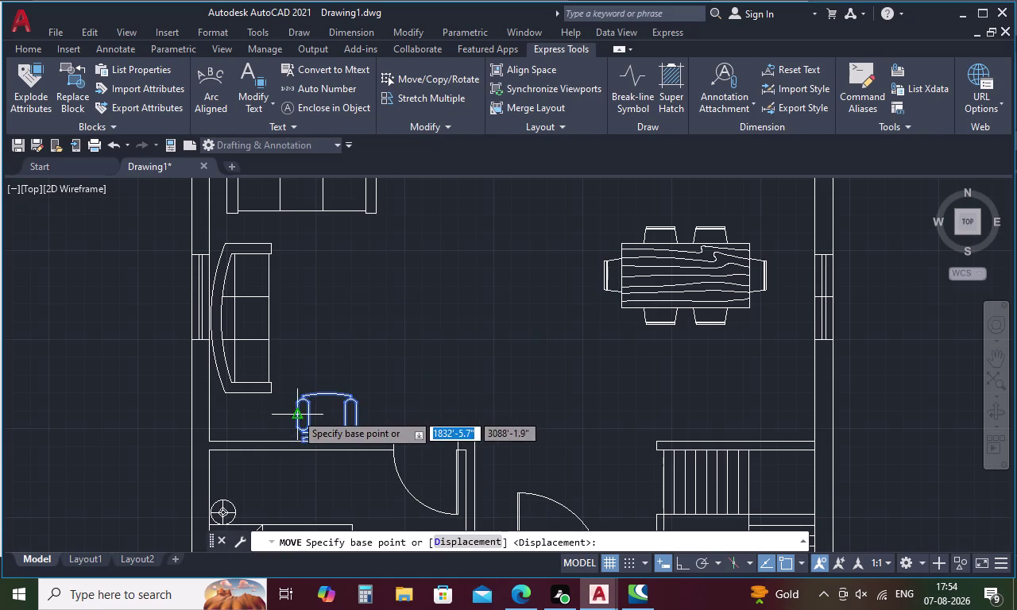
click(296, 413)
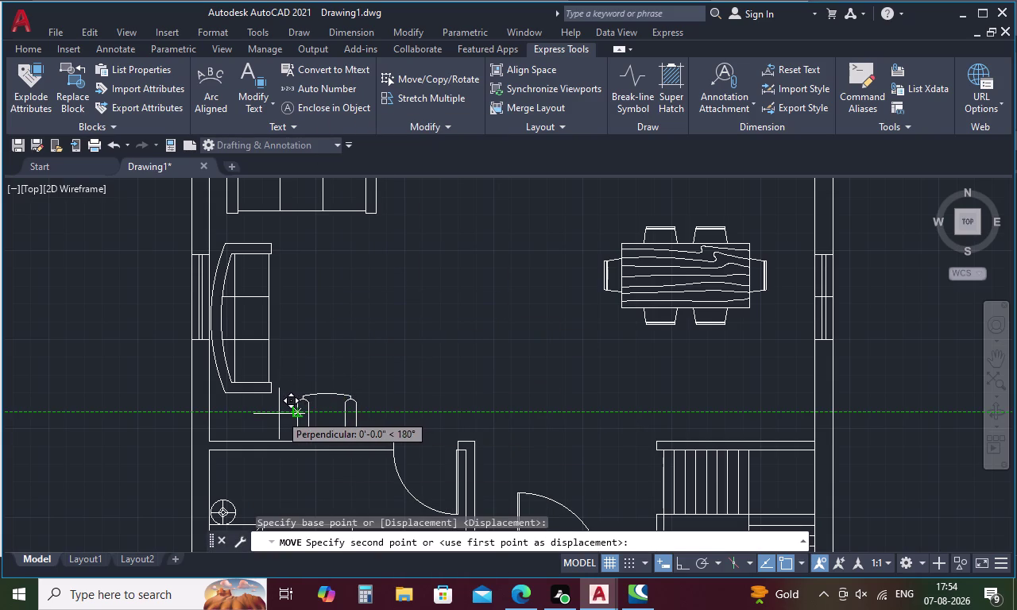
scroll(up, 3)
click(270, 414)
scroll(down, 3)
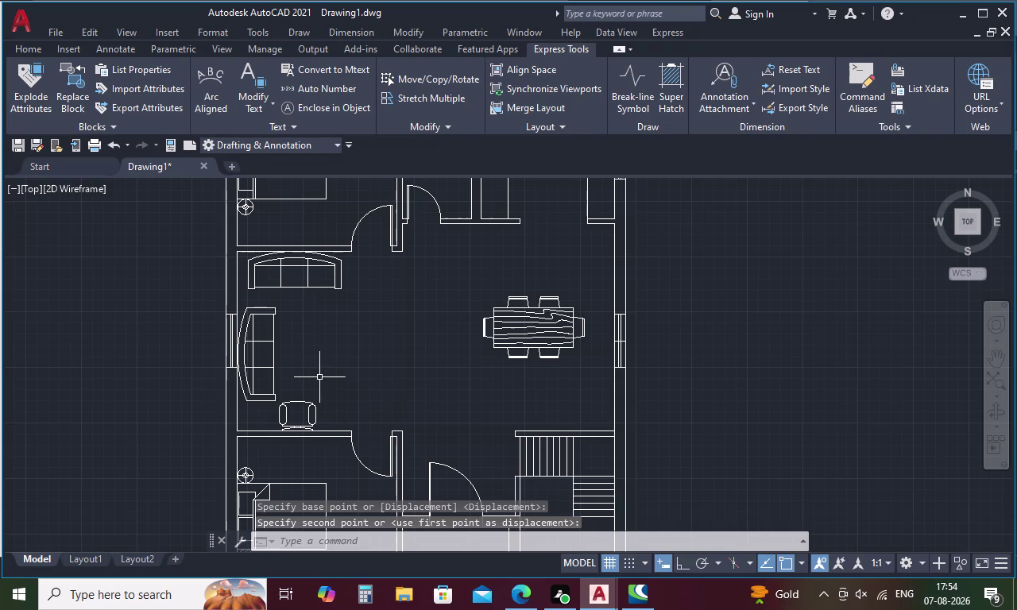
scroll(down, 3)
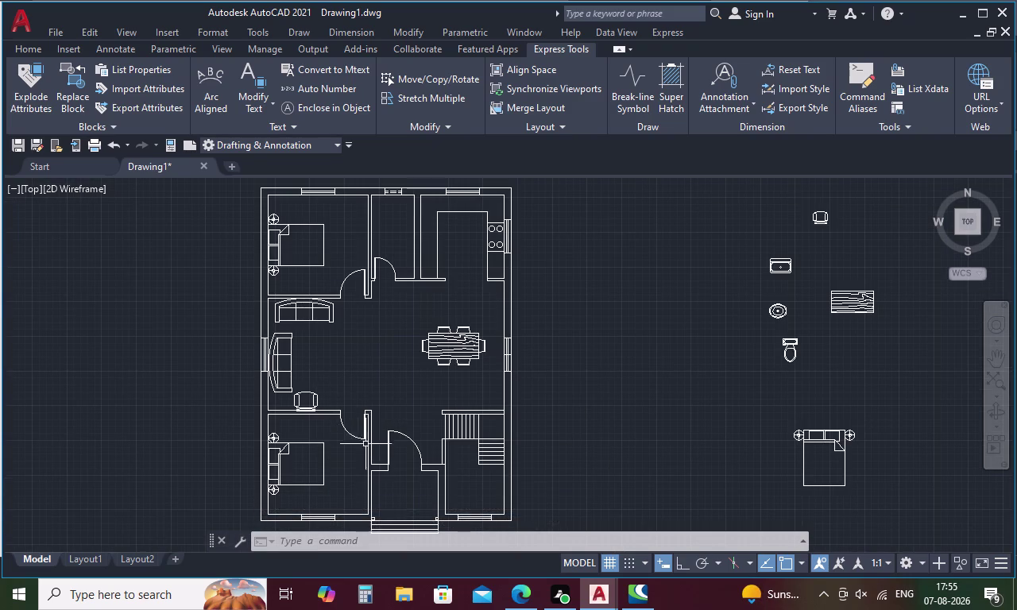
click(469, 349)
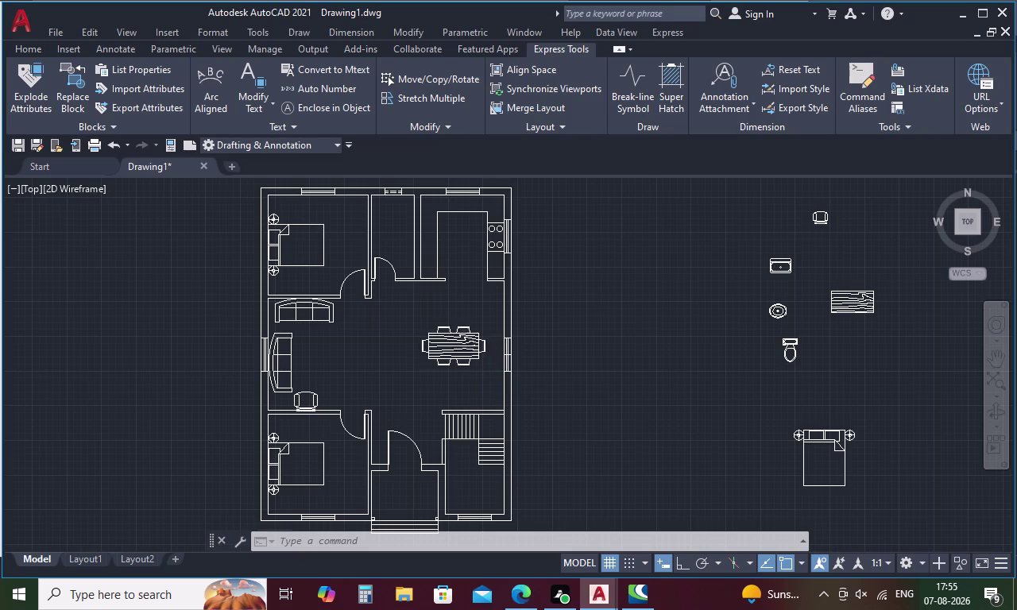
Rotate the dining table 270° with Ortho on so it runs lengthwise.
right_click(469, 349)
click(514, 358)
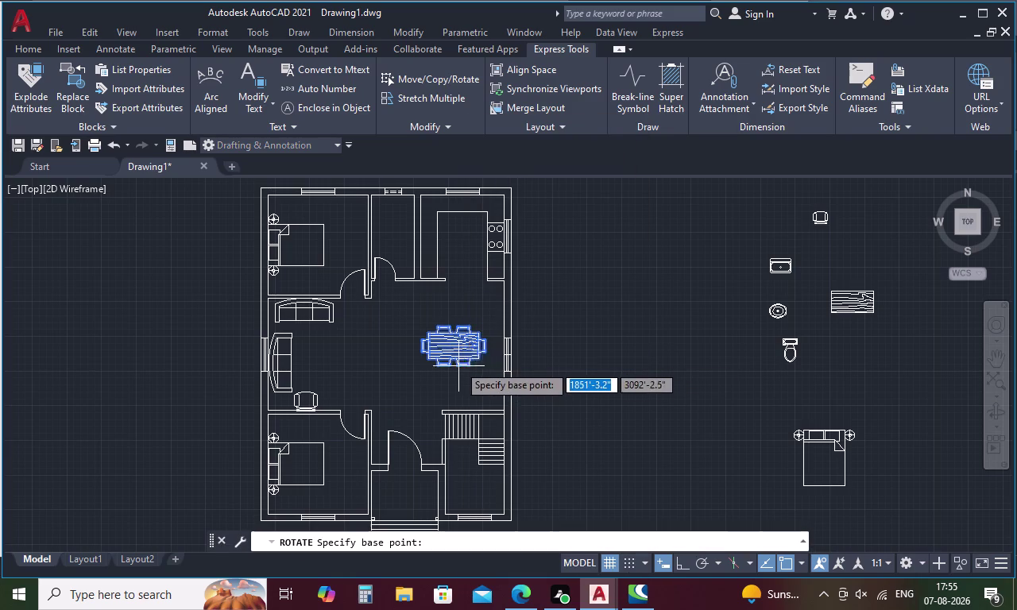
click(454, 345)
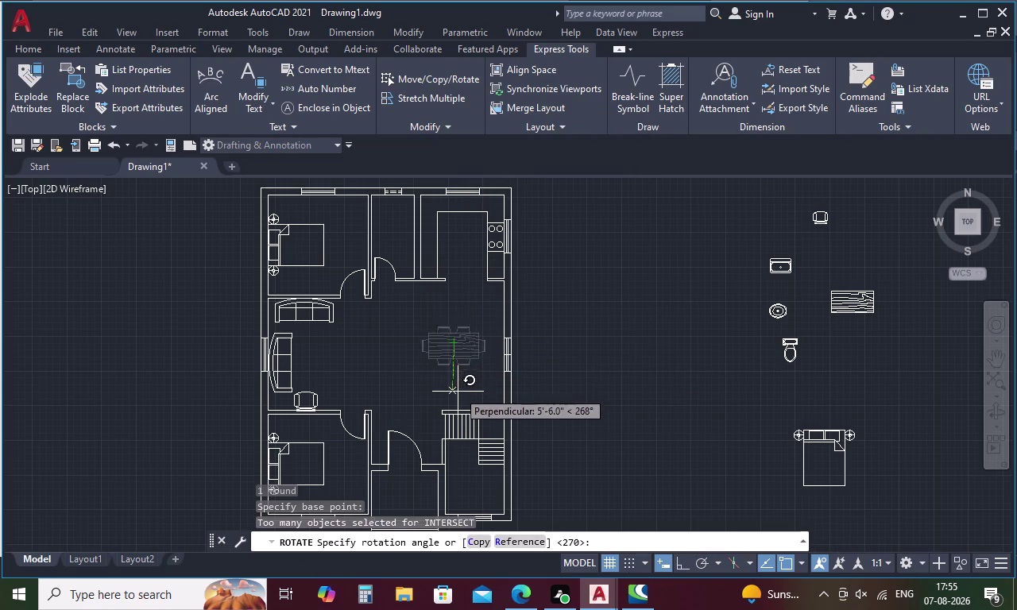
key(F8)
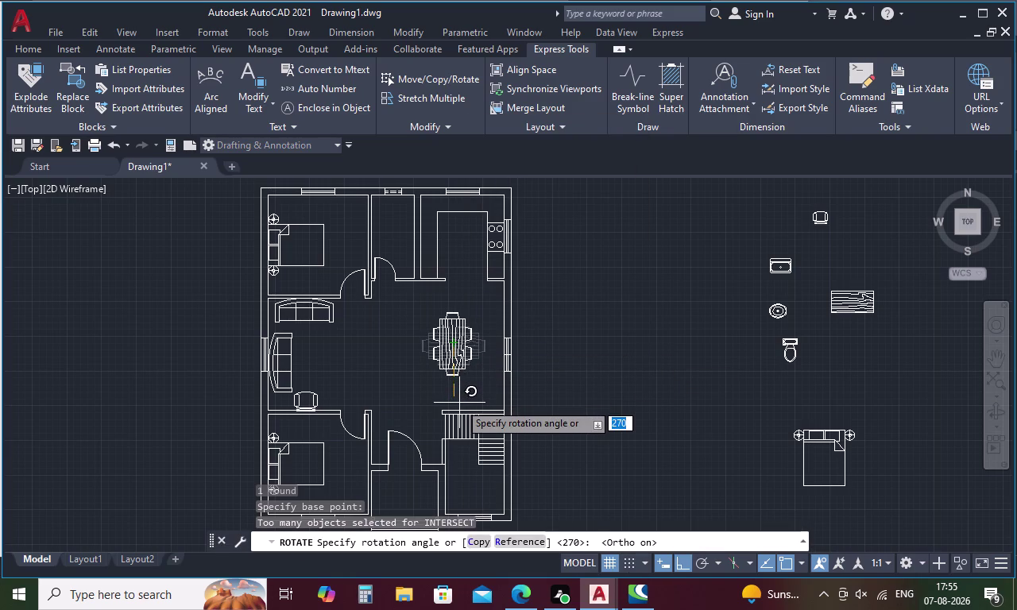
click(460, 403)
Scale up the rotated dining table from its centre base point.
click(456, 358)
right_click(456, 358)
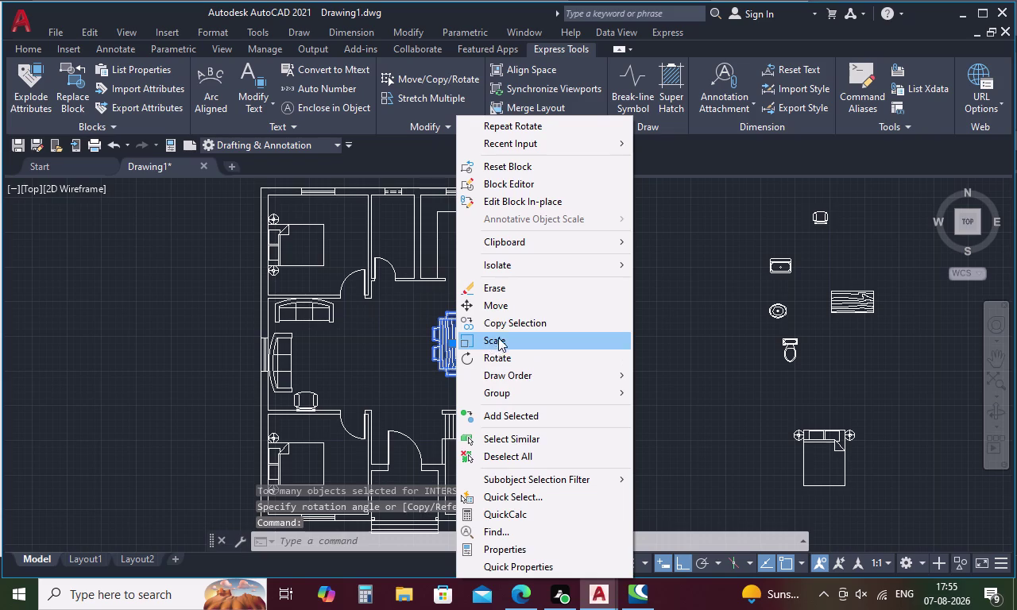
click(502, 338)
click(452, 345)
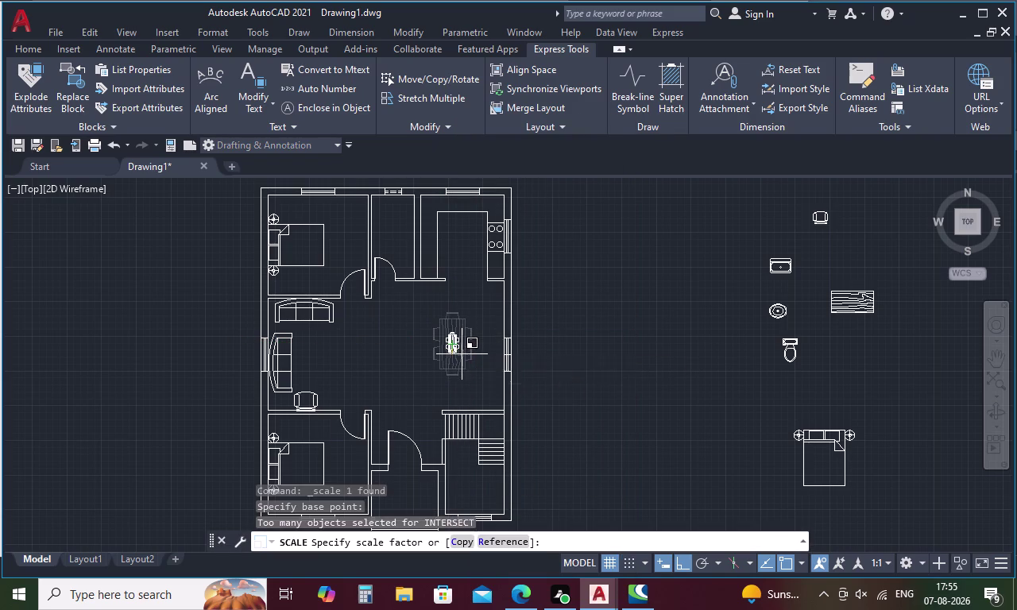
scroll(up, 3)
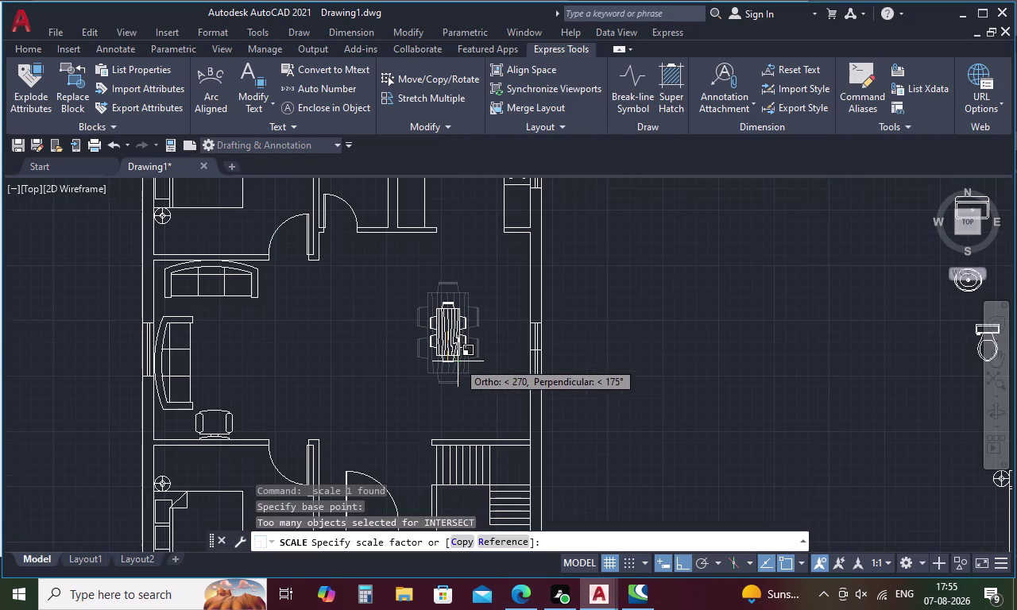
scroll(up, 3)
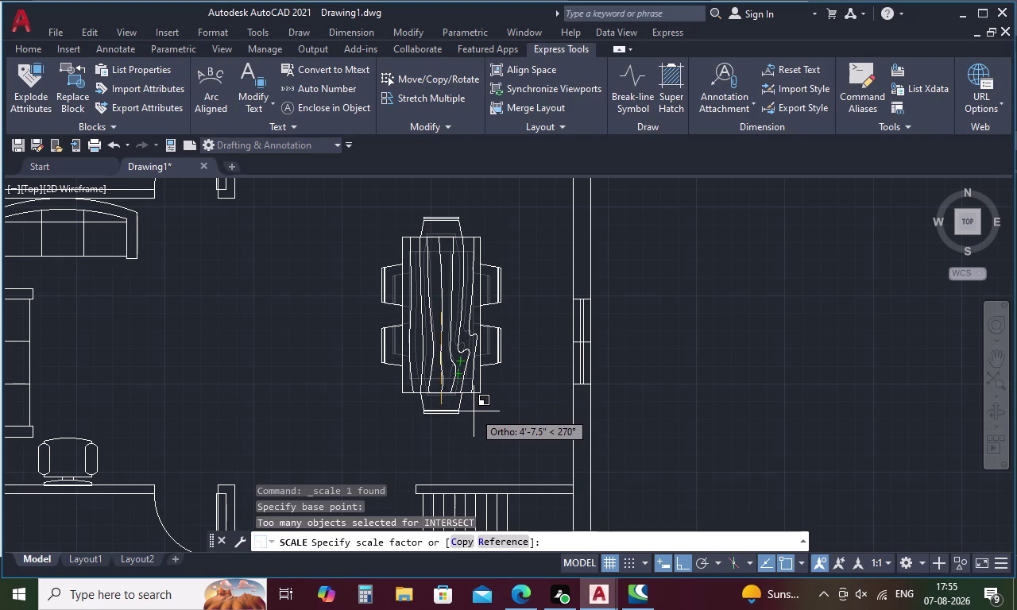
click(473, 408)
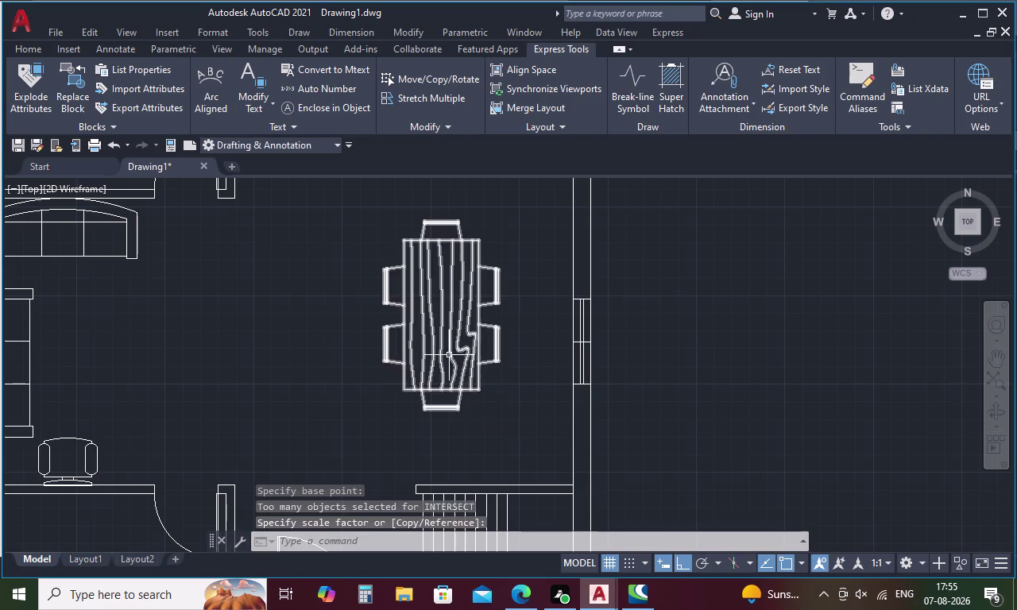
Move the resized dining table sideways into the dining area.
click(442, 342)
right_click(442, 343)
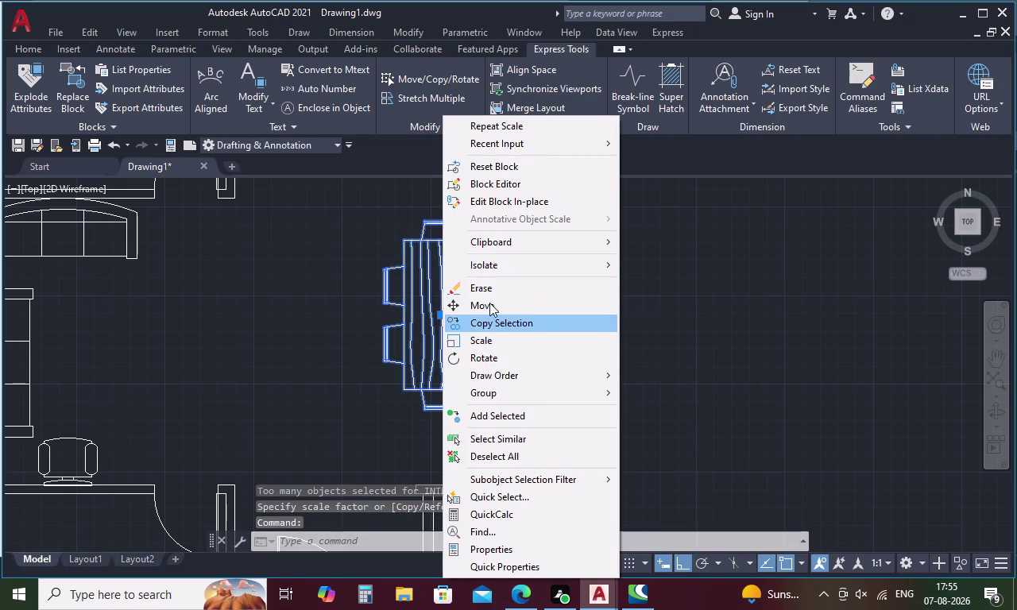
click(489, 303)
click(454, 308)
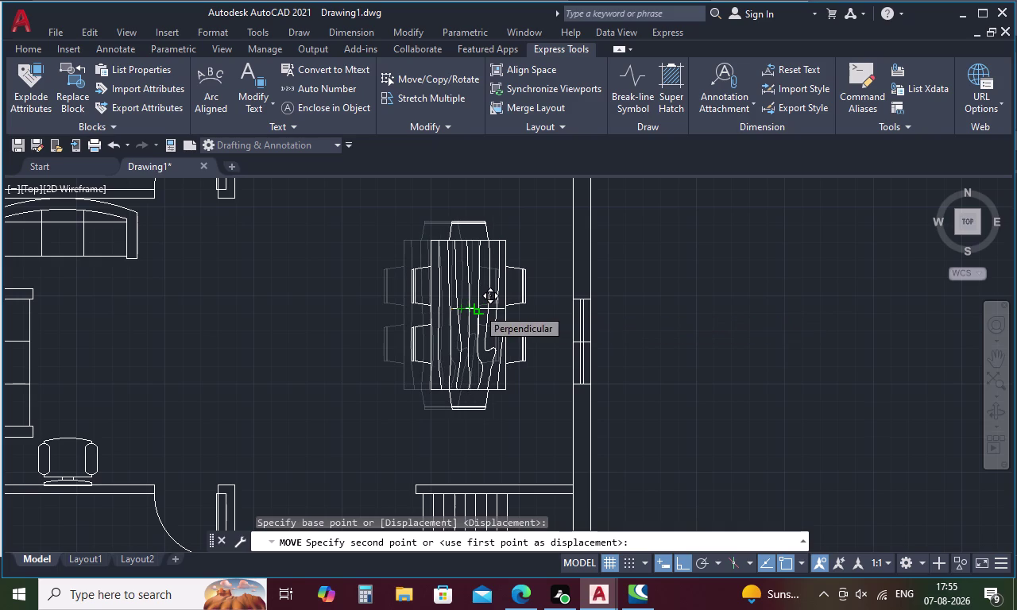
click(477, 308)
scroll(down, 3)
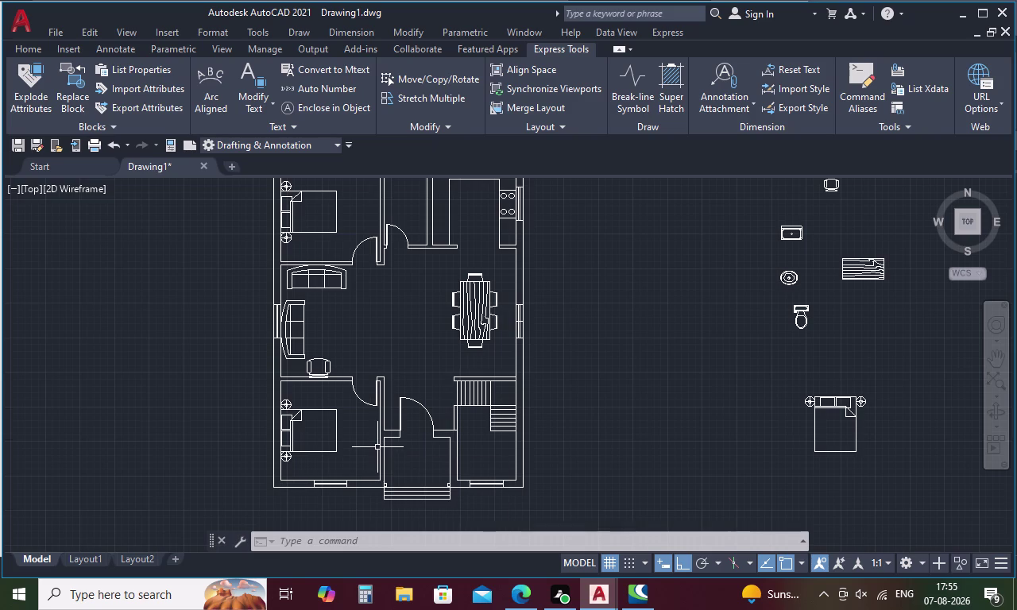
key(Escape)
scroll(down, 3)
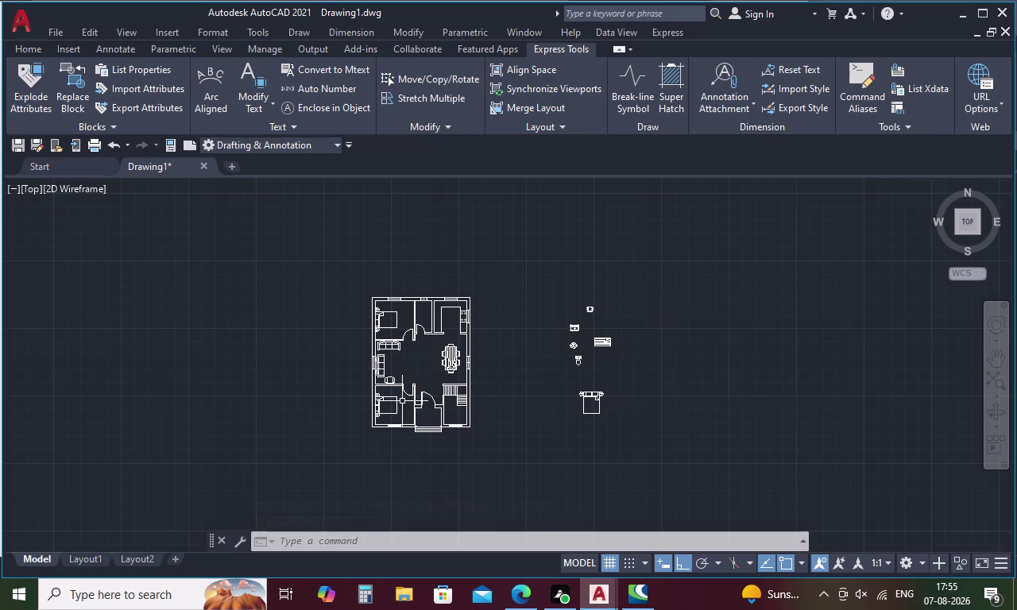
scroll(up, 3)
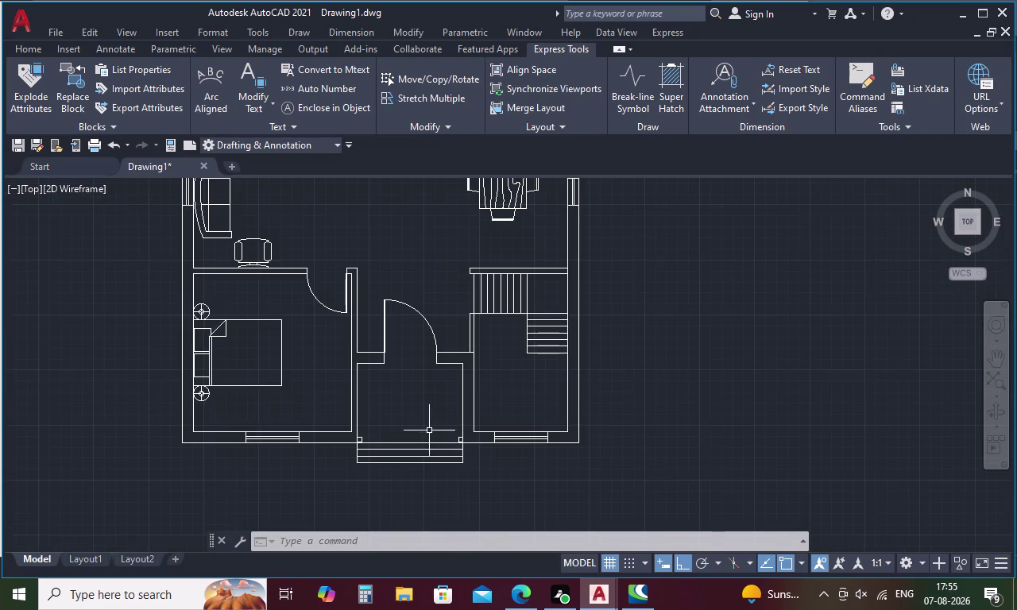
scroll(down, 3)
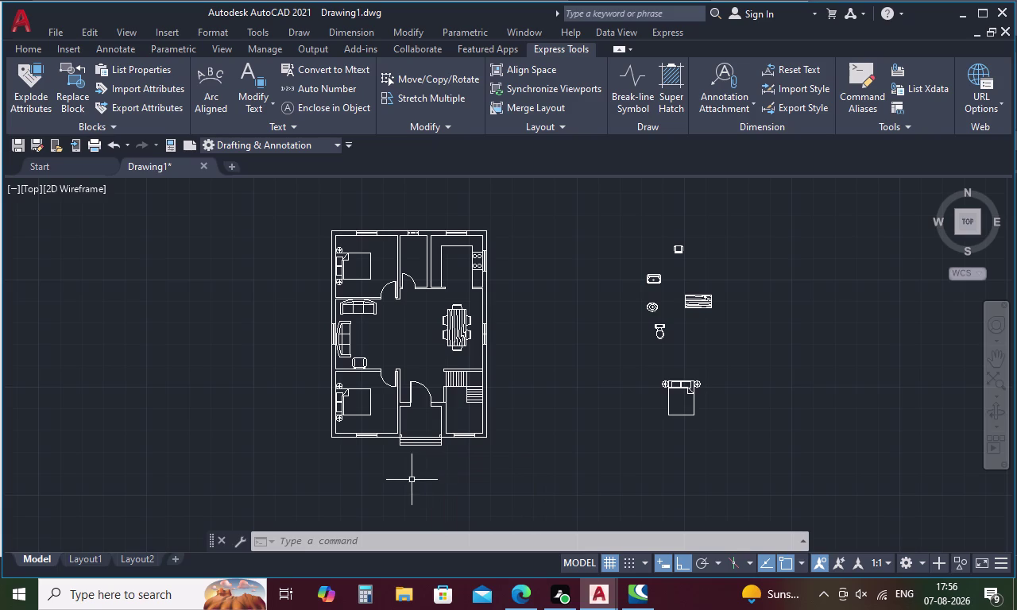
Start an Mtext label (T) and draw its box above the bed in the top-left bedroom.
text(T)
key(space)
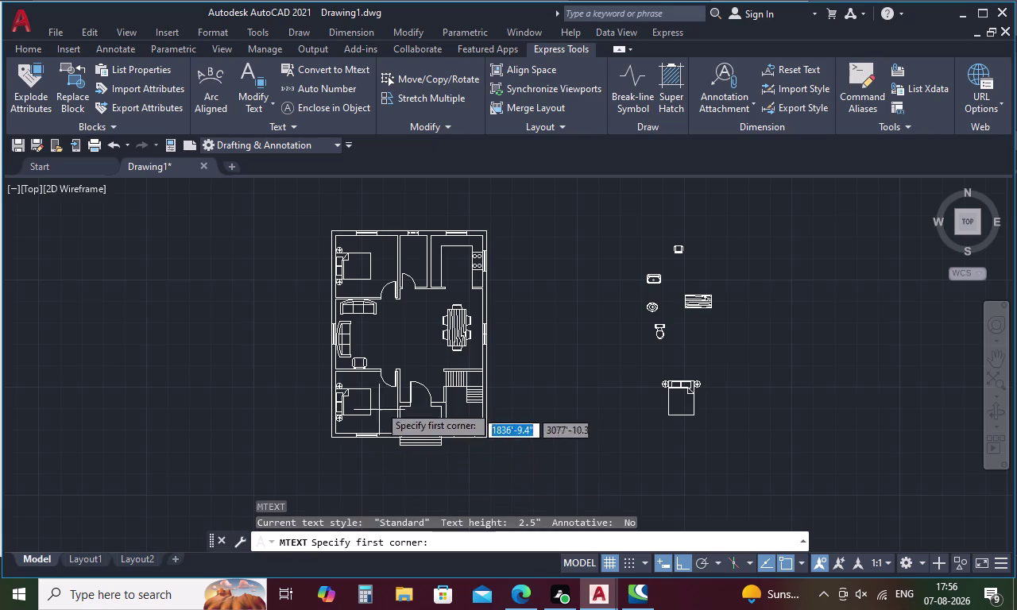
scroll(up, 3)
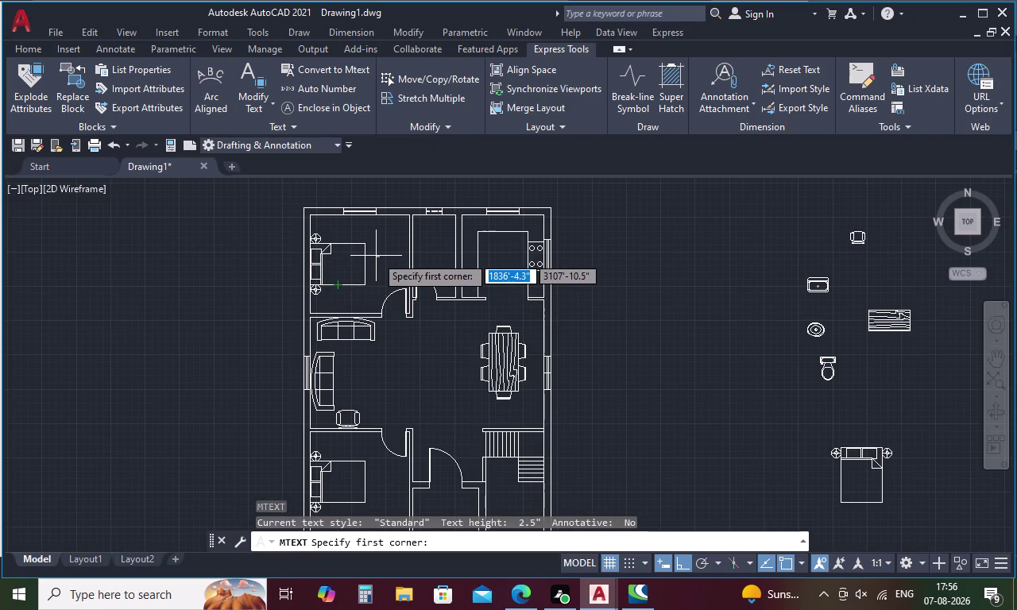
scroll(up, 3)
drag(376, 255, 407, 313)
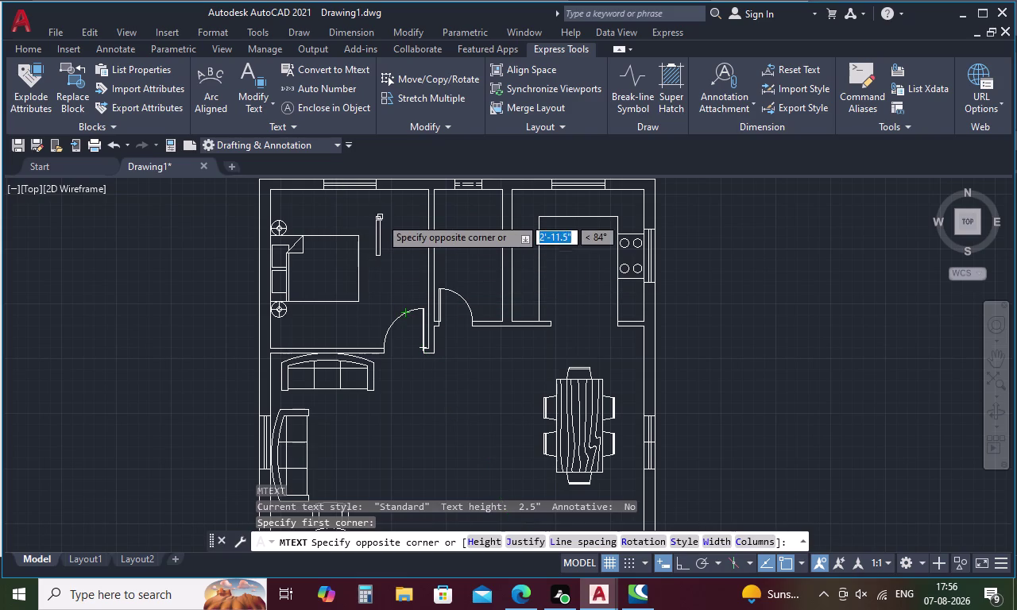
key(Escape)
key(space)
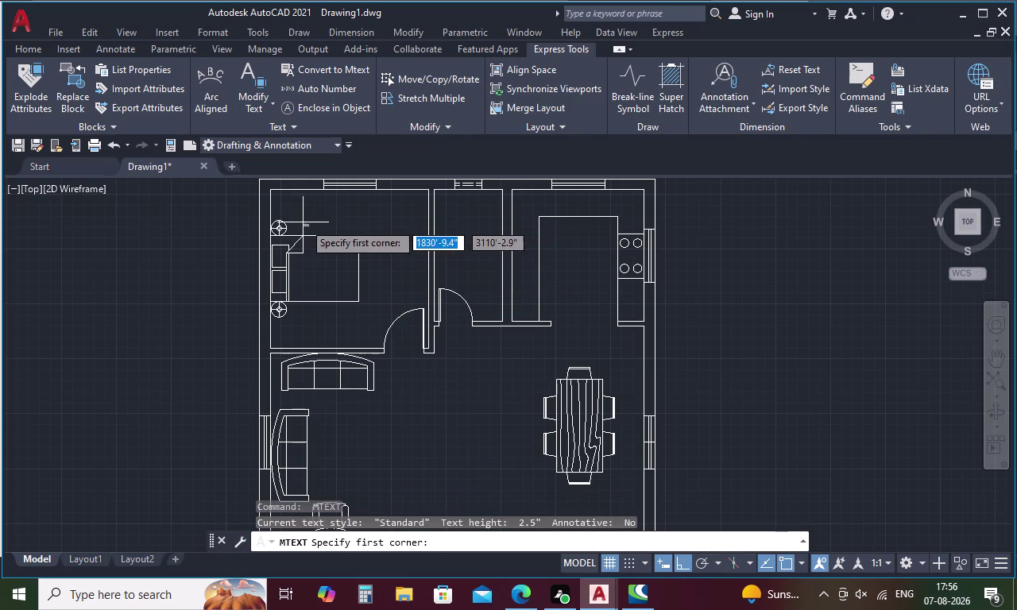
click(316, 210)
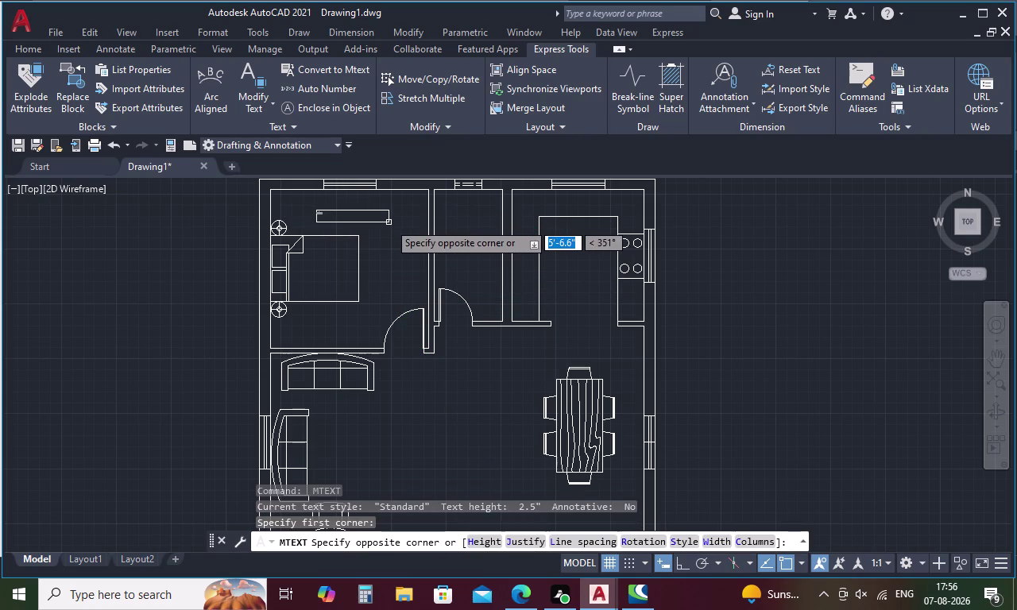
click(392, 227)
Type BED ROOM as the label's first line.
key(b)
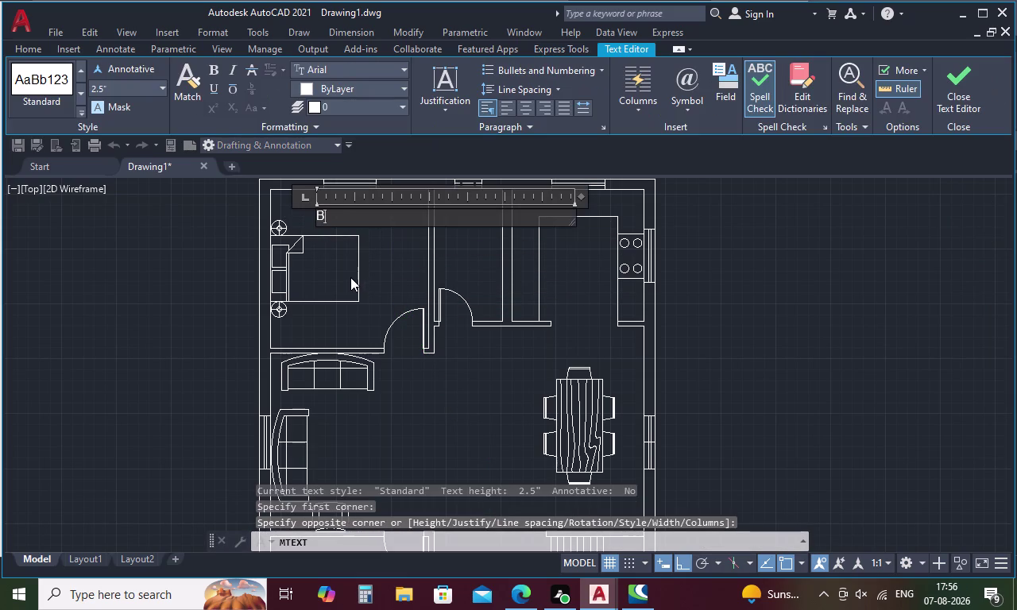
text(ED)
key(space)
text(R)
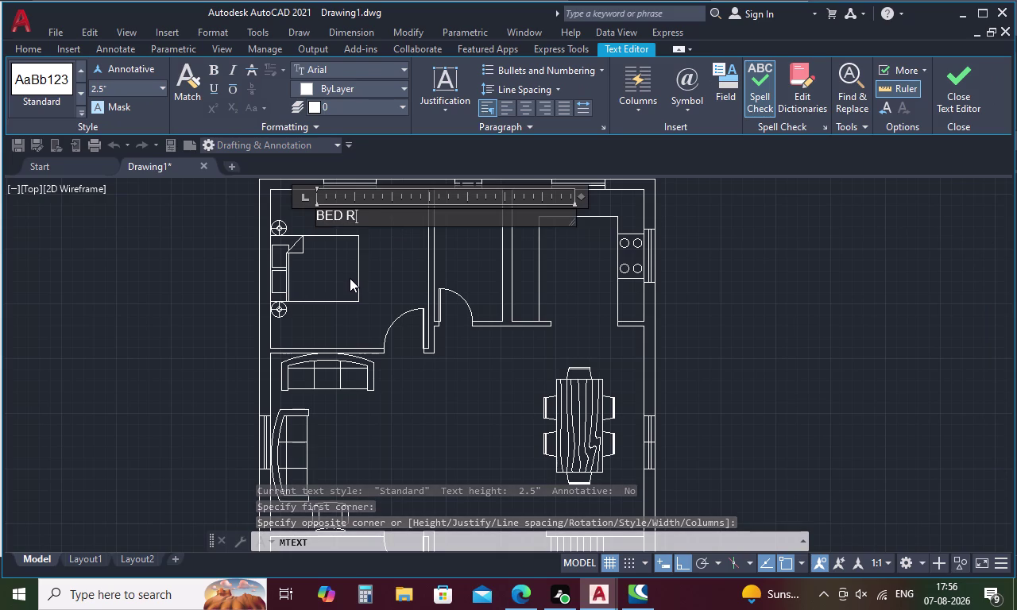
key(o)
key(o)
key(m)
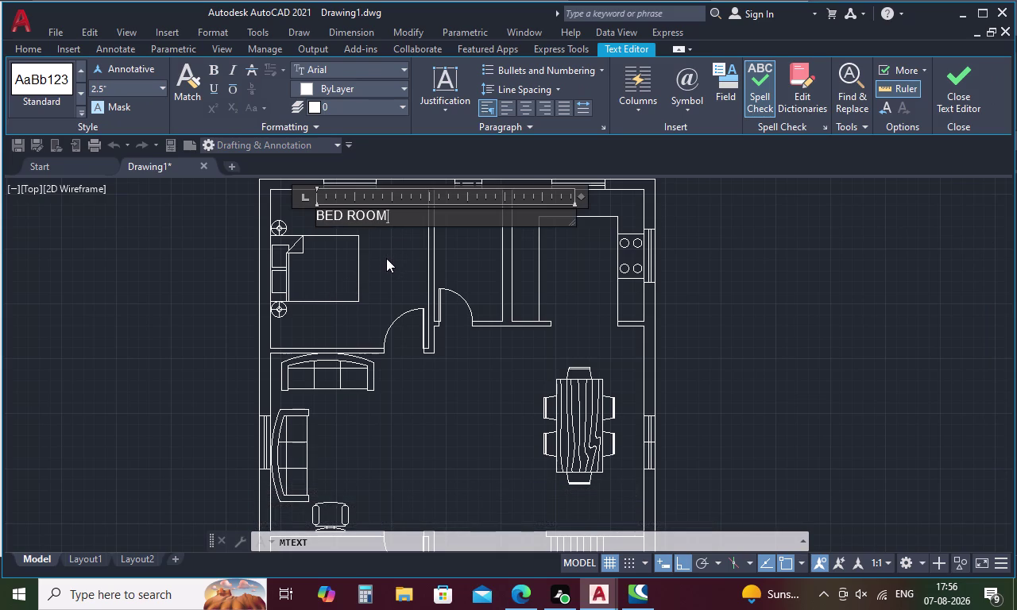
Add 12'0"X12'0" as the second line and close the Text Editor.
key(Return)
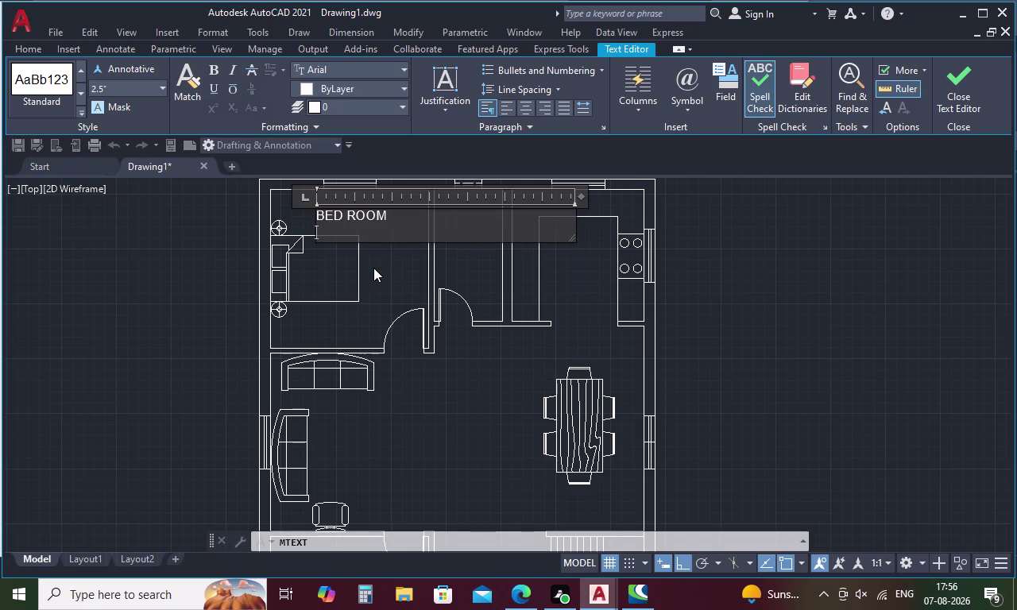
text(12)
text(')
text(0")
key(x)
text(12)
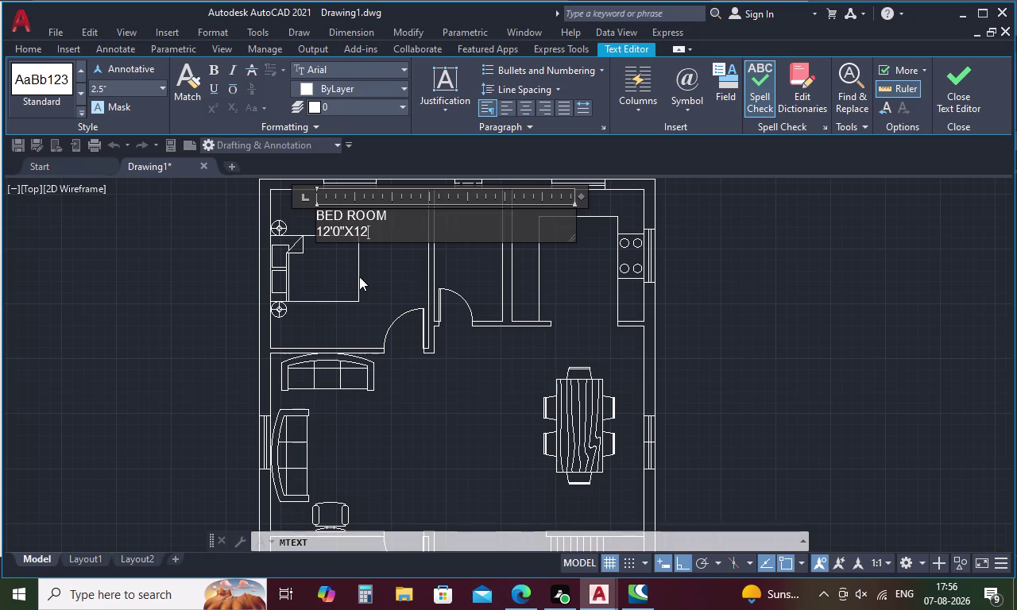
text('0")
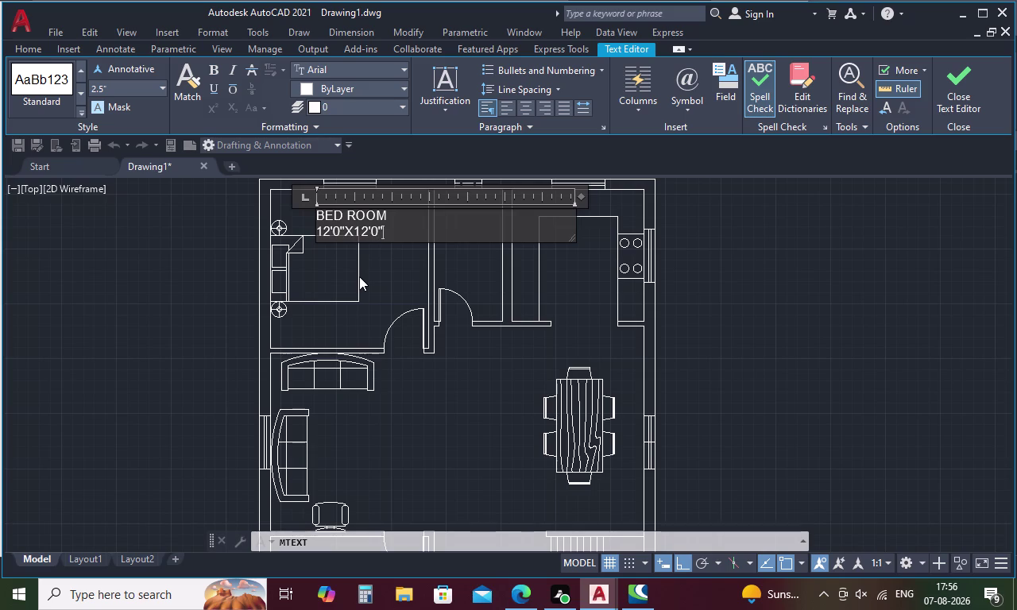
click(372, 272)
Change the BED ROOM label's text height to 5.
double_click(329, 219)
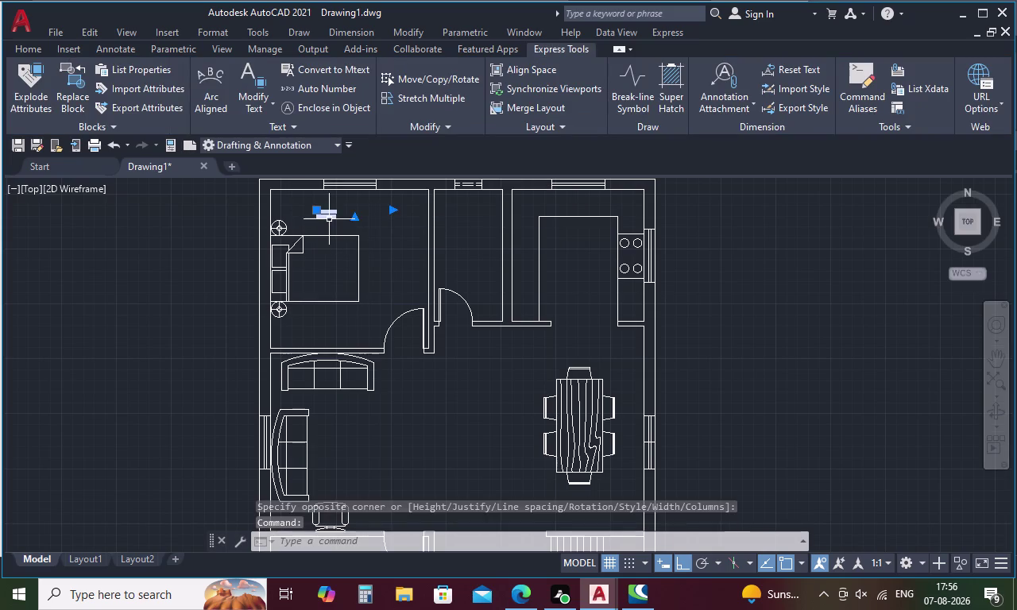
drag(416, 219, 319, 222)
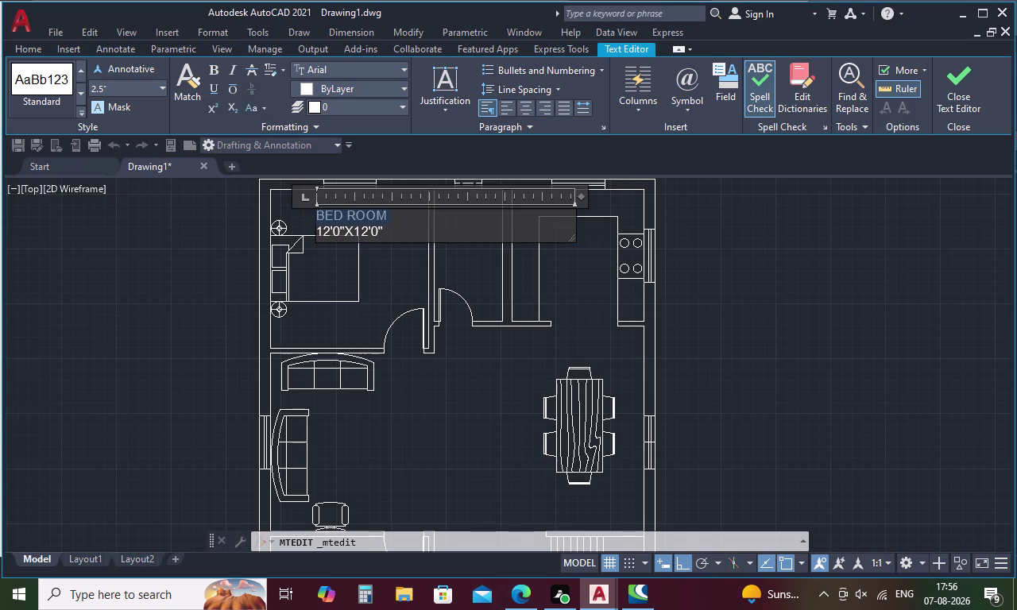
drag(319, 223, 337, 248)
drag(403, 239, 279, 207)
click(124, 90)
key(BackSpace)
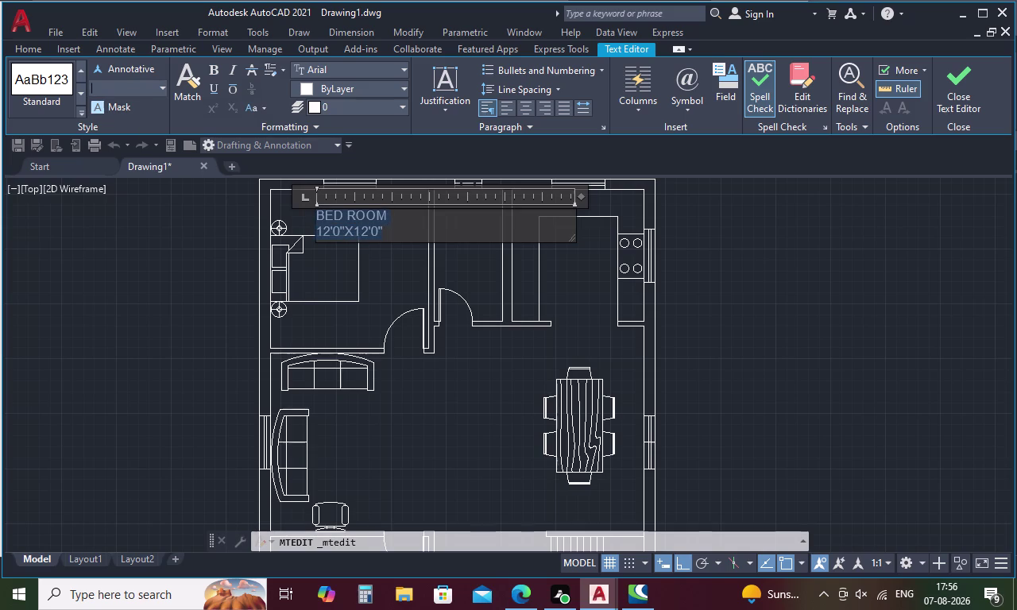
key(5)
key(Return)
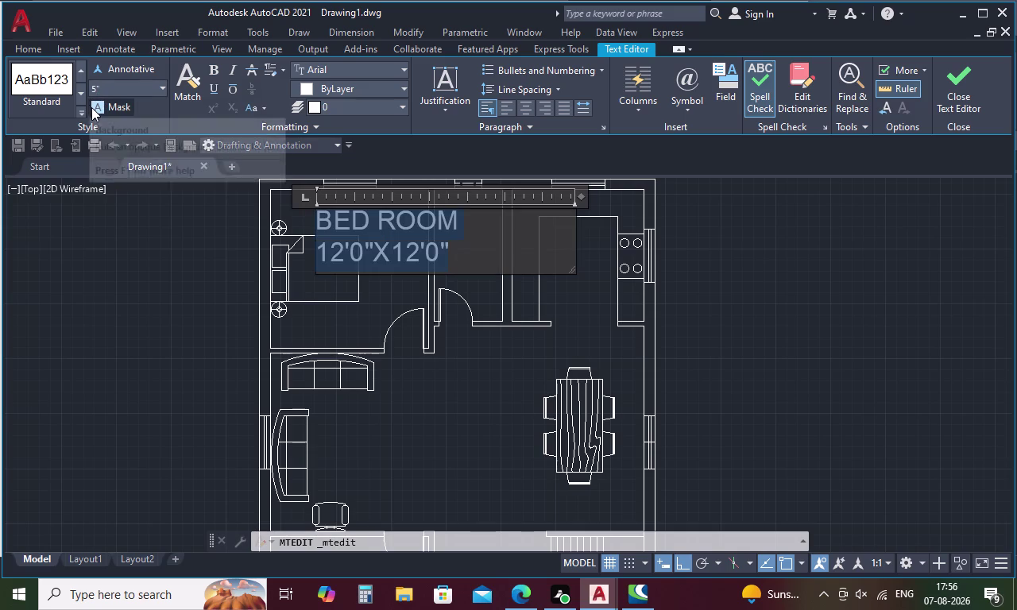
click(323, 330)
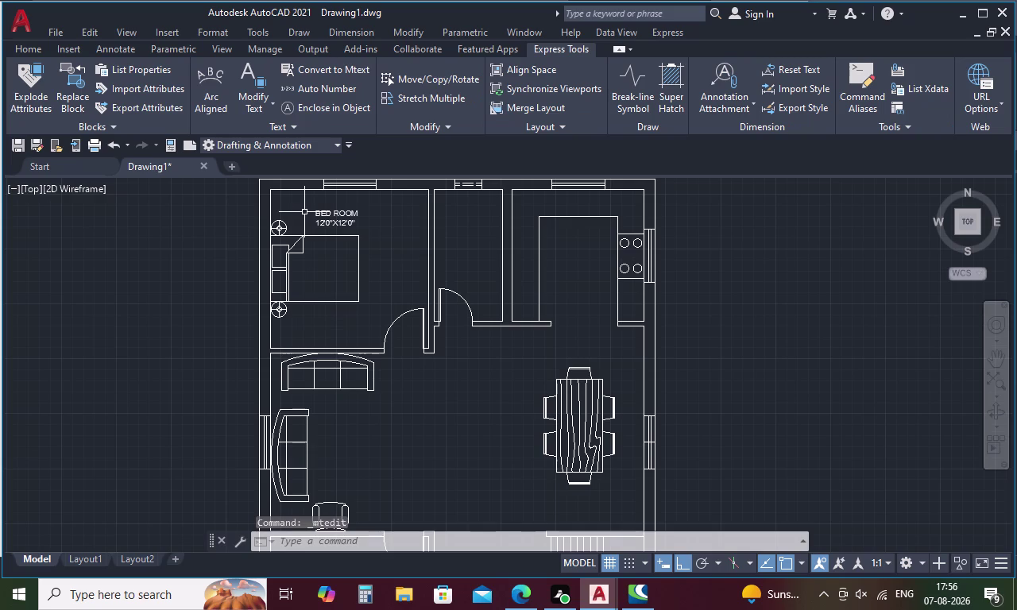
Increase the BED ROOM label's text height to 8.
click(318, 214)
click(319, 214)
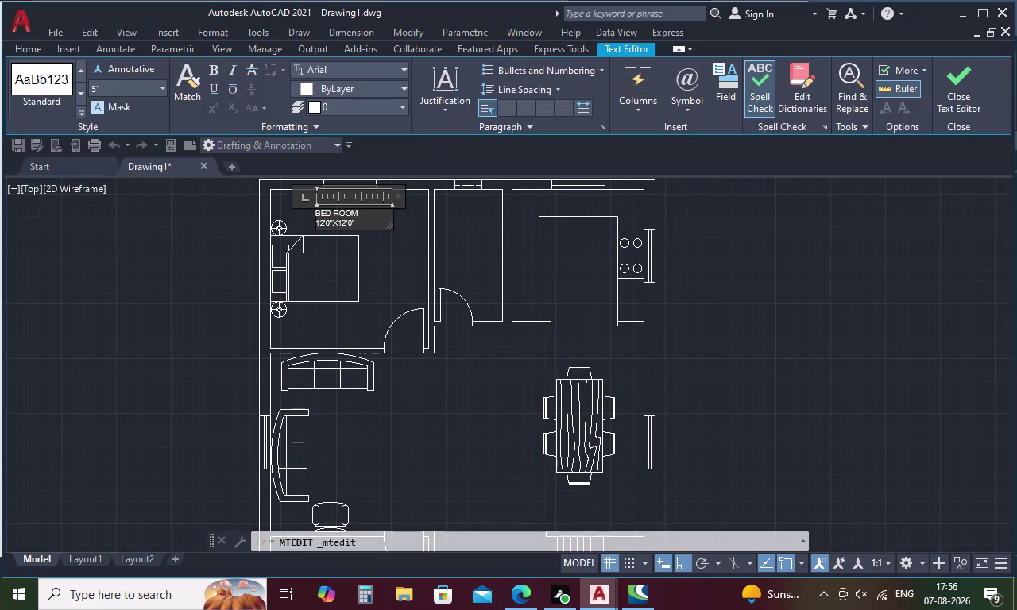
drag(357, 220, 277, 203)
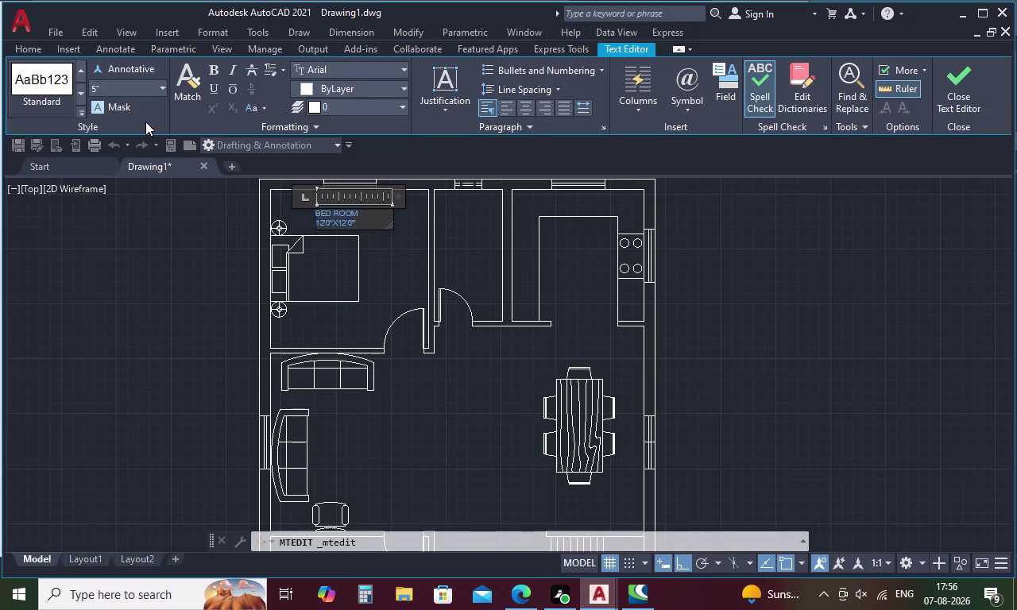
click(149, 83)
key(BackSpace)
key(8)
key(Return)
click(185, 328)
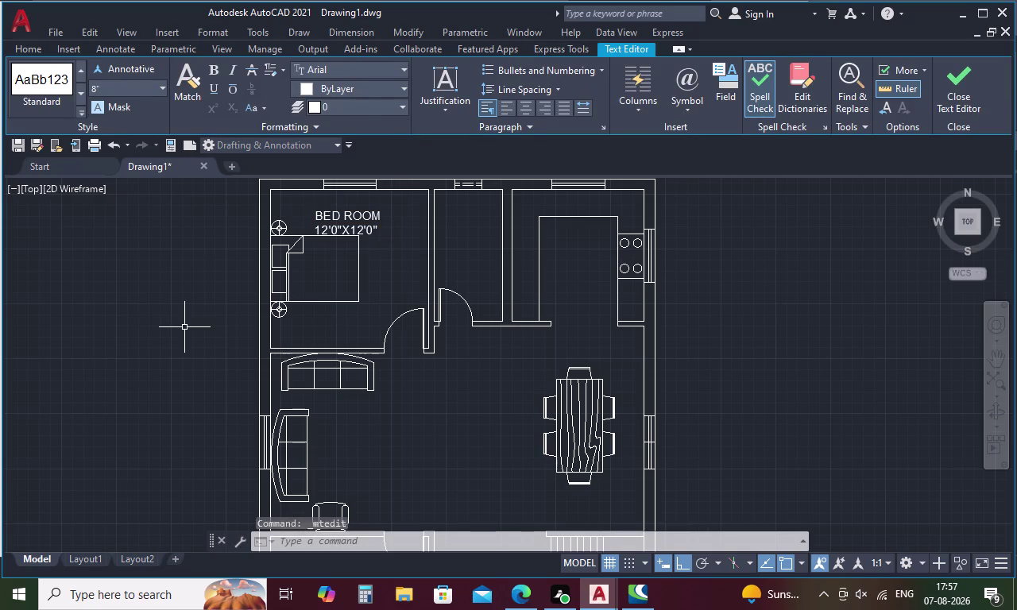
Set the label's text height to 10" and widen its text box.
double_click(322, 219)
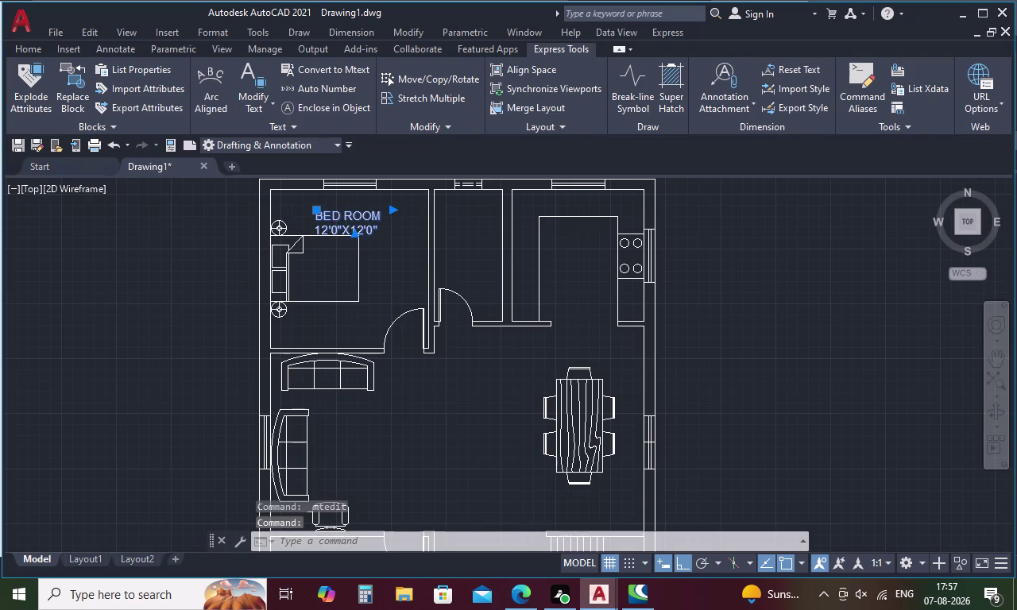
drag(379, 231, 284, 226)
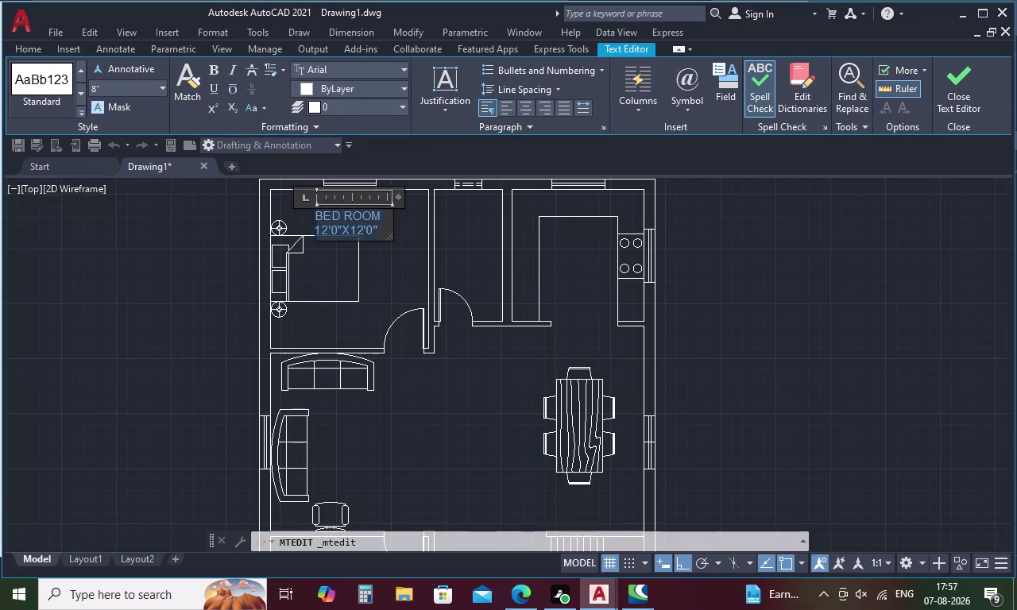
drag(285, 226, 271, 198)
click(122, 93)
key(BackSpace)
key(1)
key(0)
key(Return)
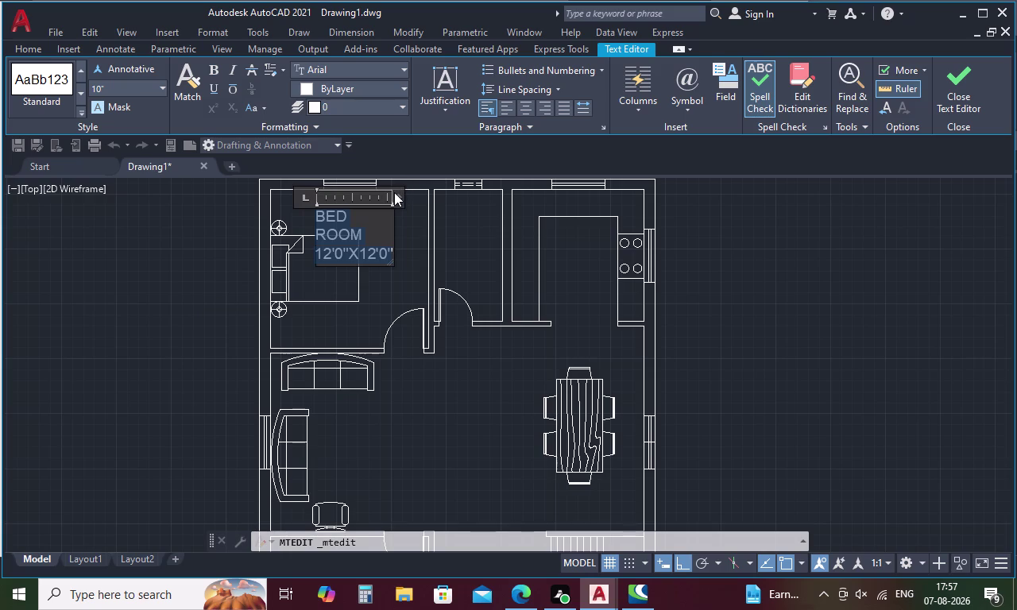
drag(394, 192, 417, 197)
drag(397, 195, 482, 194)
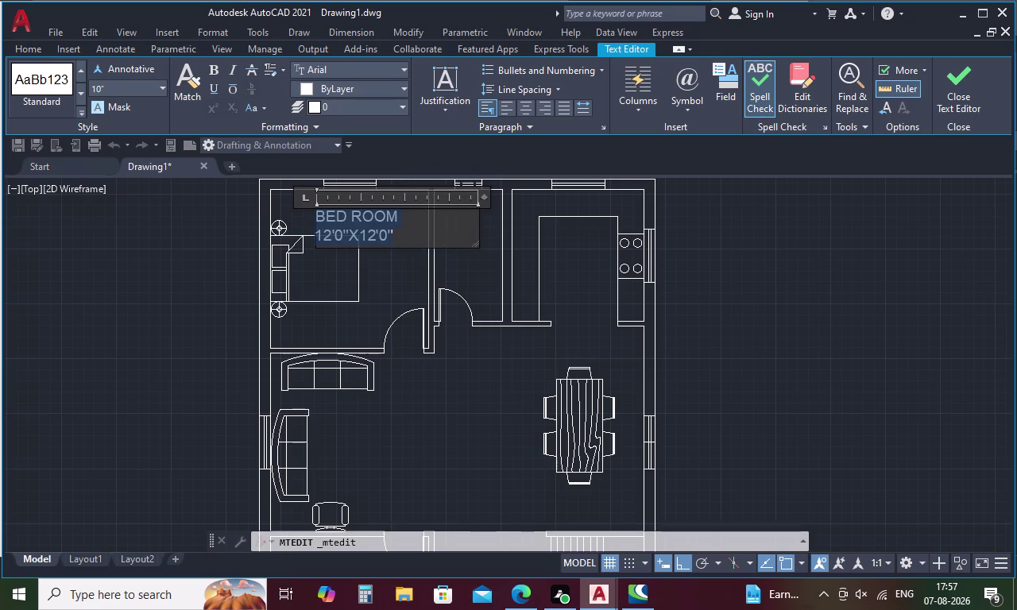
click(389, 269)
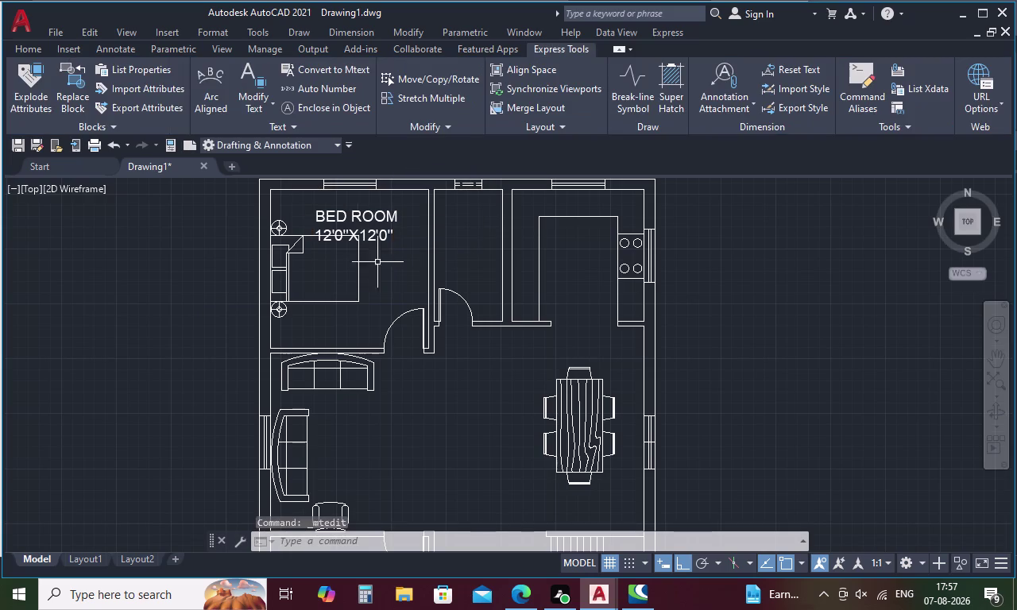
Move the BED ROOM label slightly upward with Ortho off, then copy it with Ctrl+C.
click(367, 233)
right_click(367, 234)
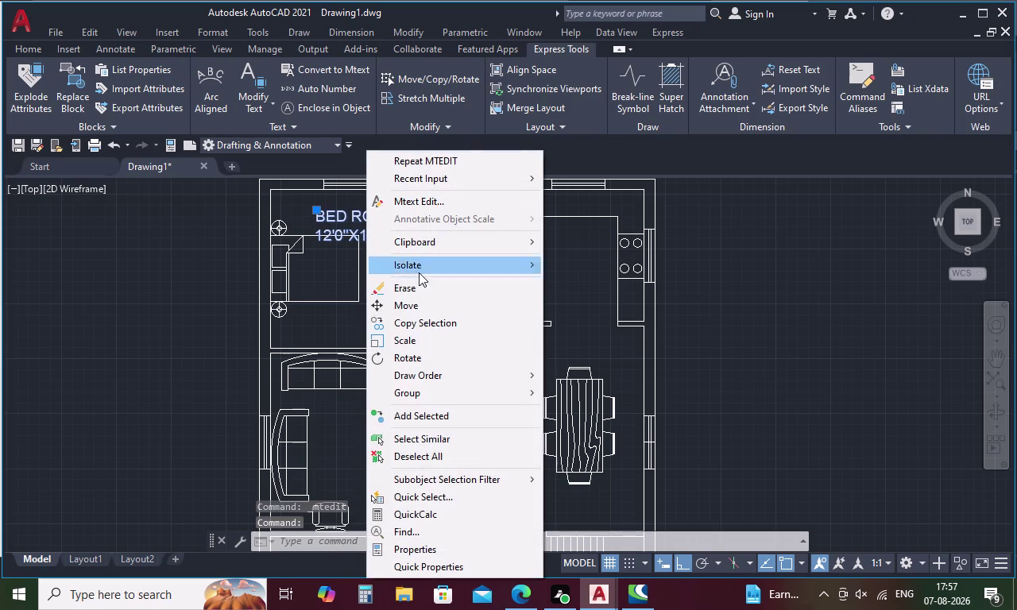
click(421, 303)
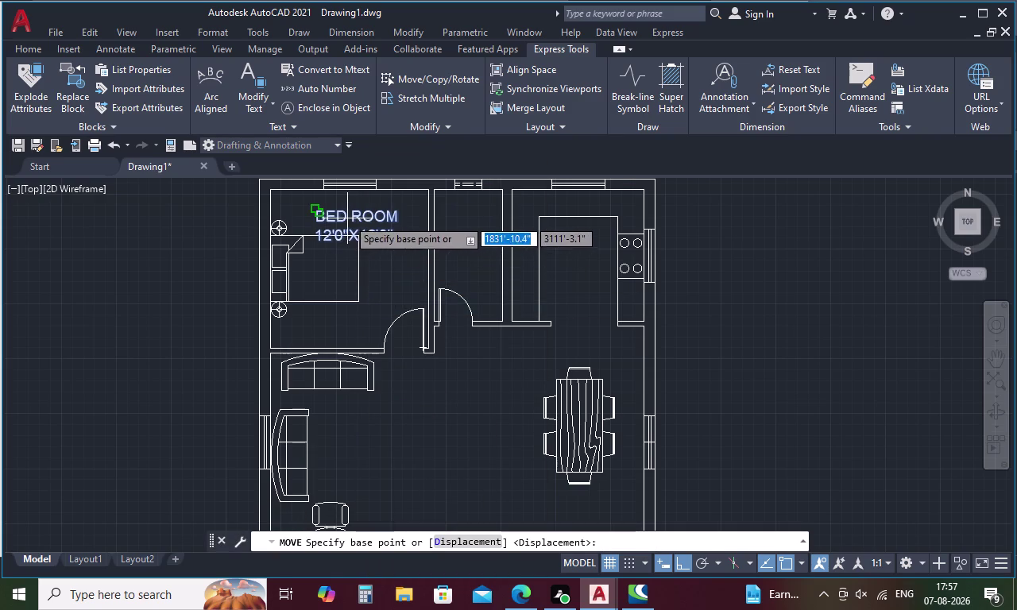
click(348, 218)
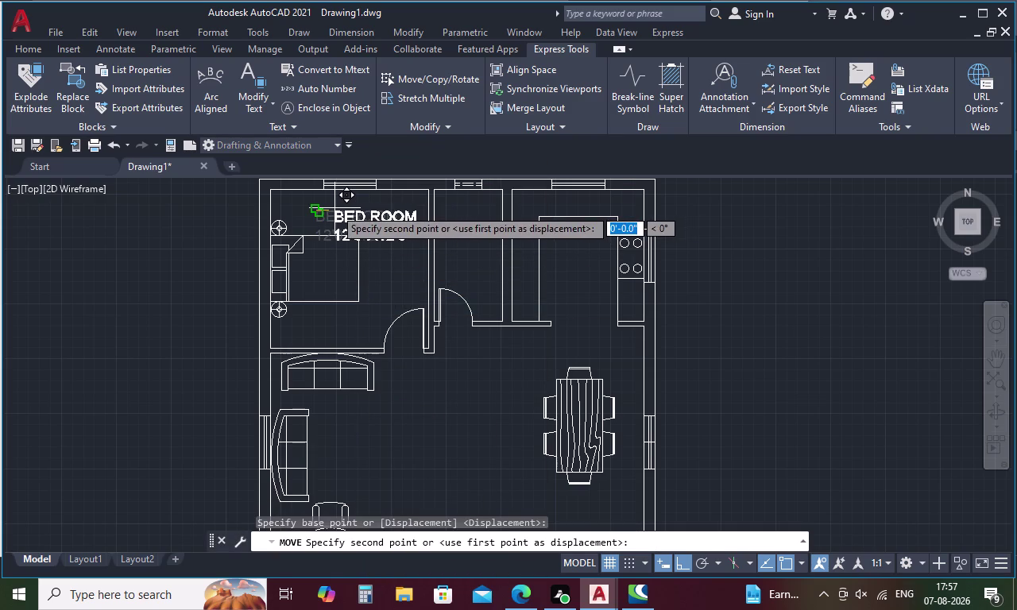
key(F8)
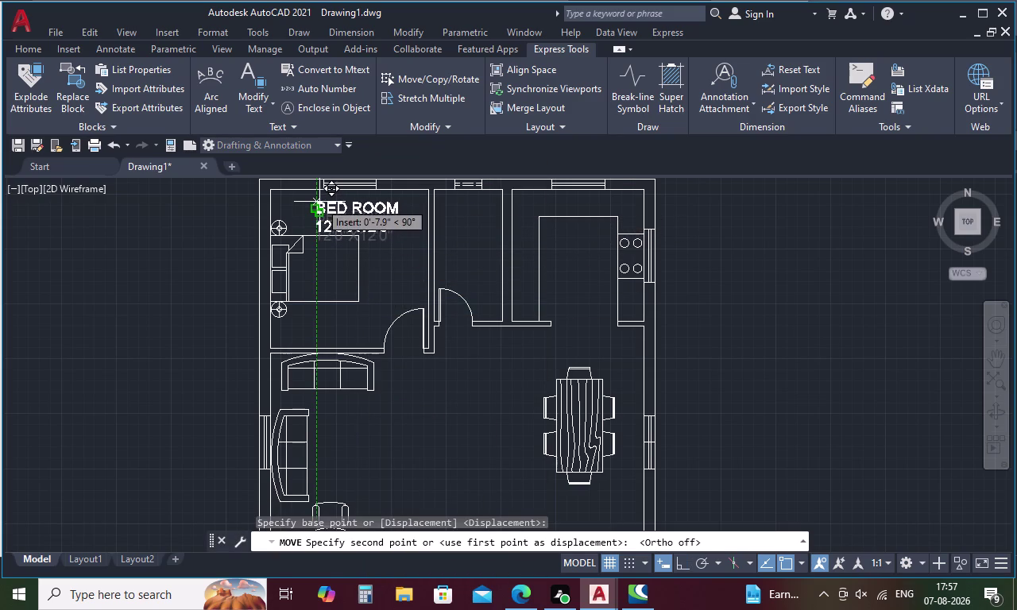
click(319, 202)
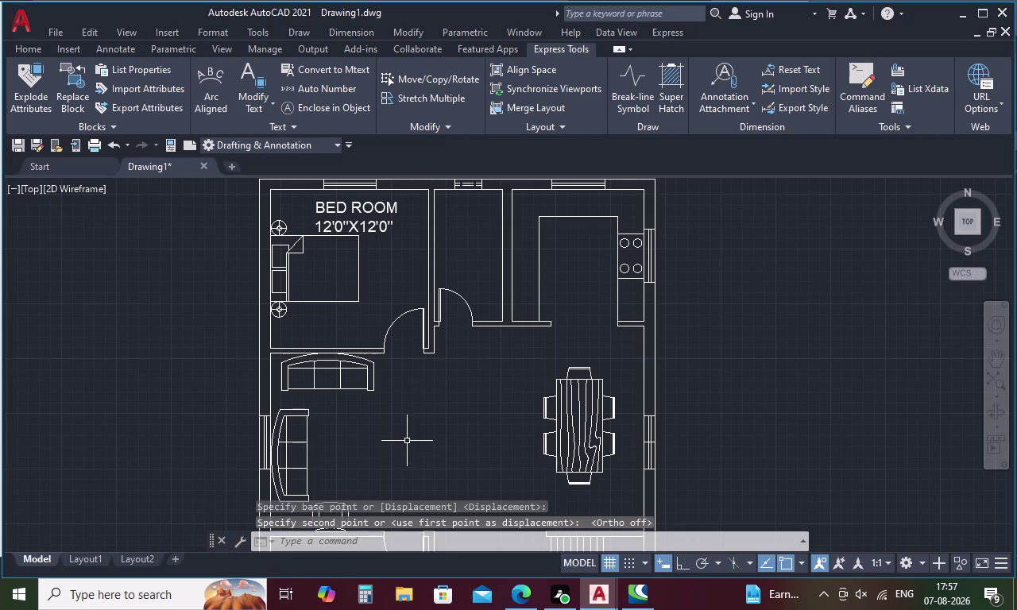
click(352, 227)
key(ctrl+c)
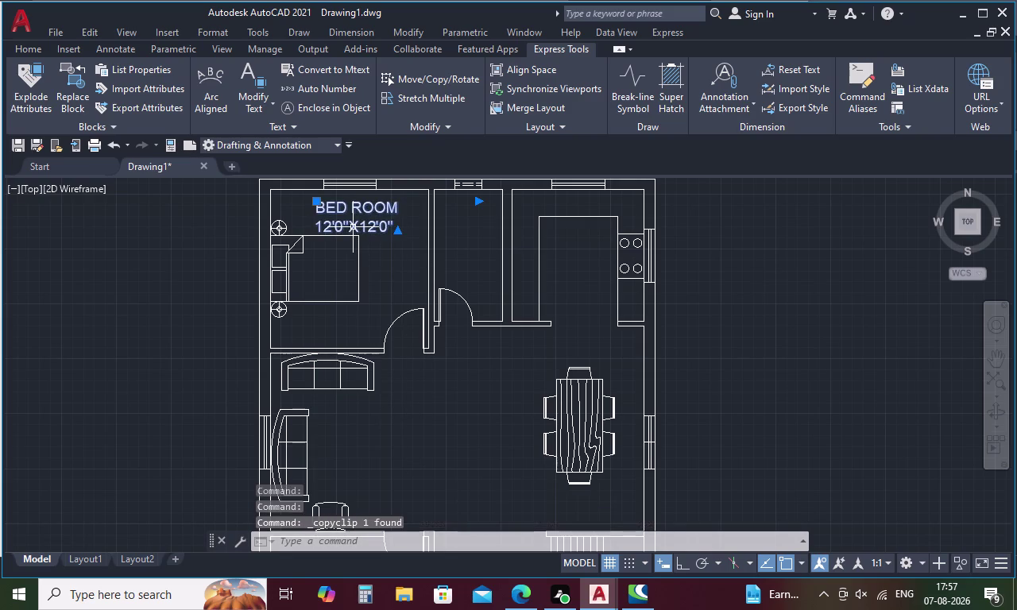
Paste the BED ROOM label into the narrow upper room and open the copy in the Text Editor.
key(ctrl+v)
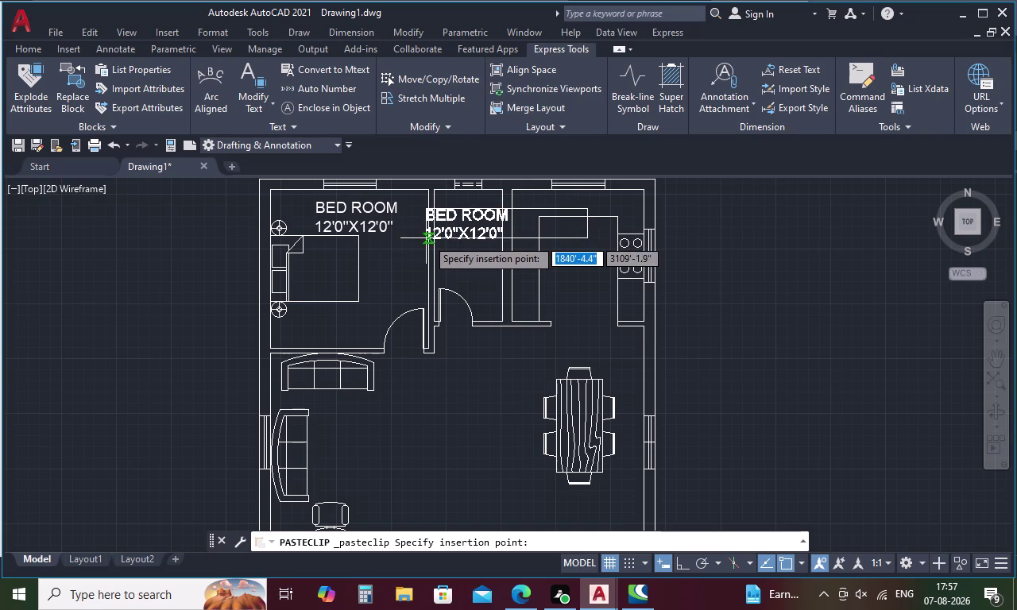
scroll(up, 3)
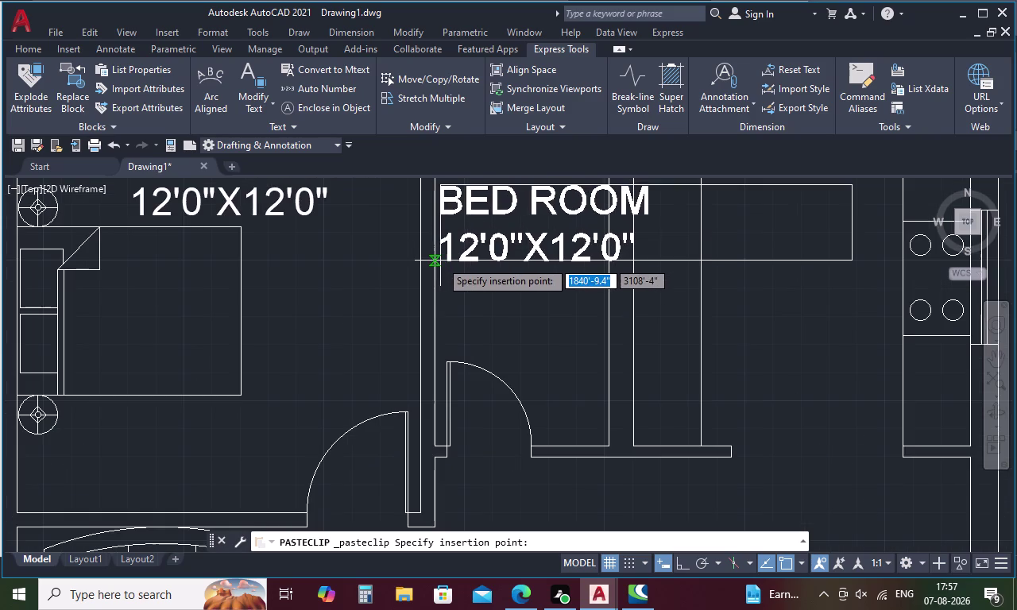
click(440, 264)
double_click(480, 250)
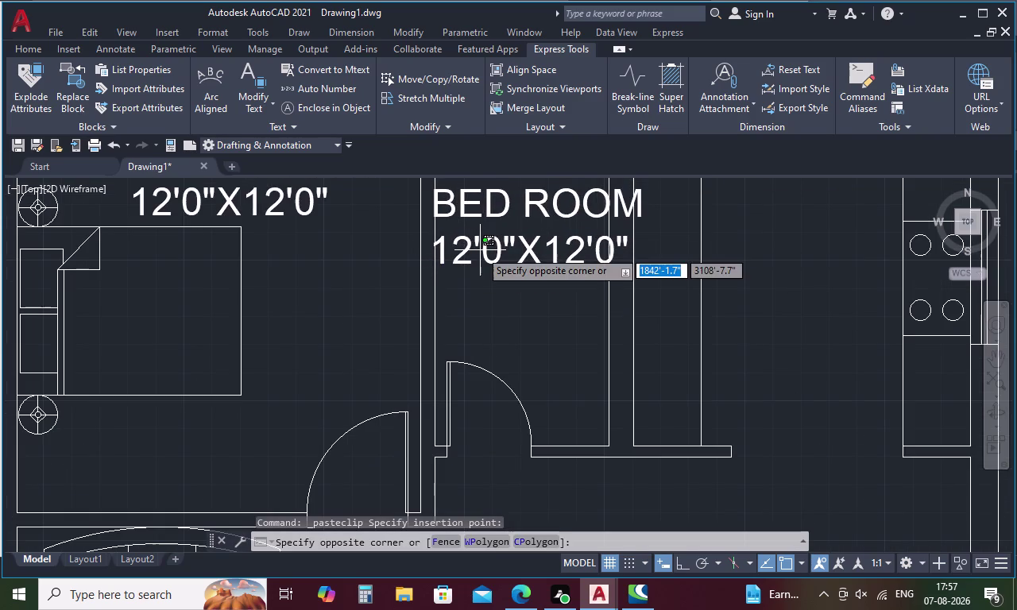
double_click(479, 251)
double_click(479, 252)
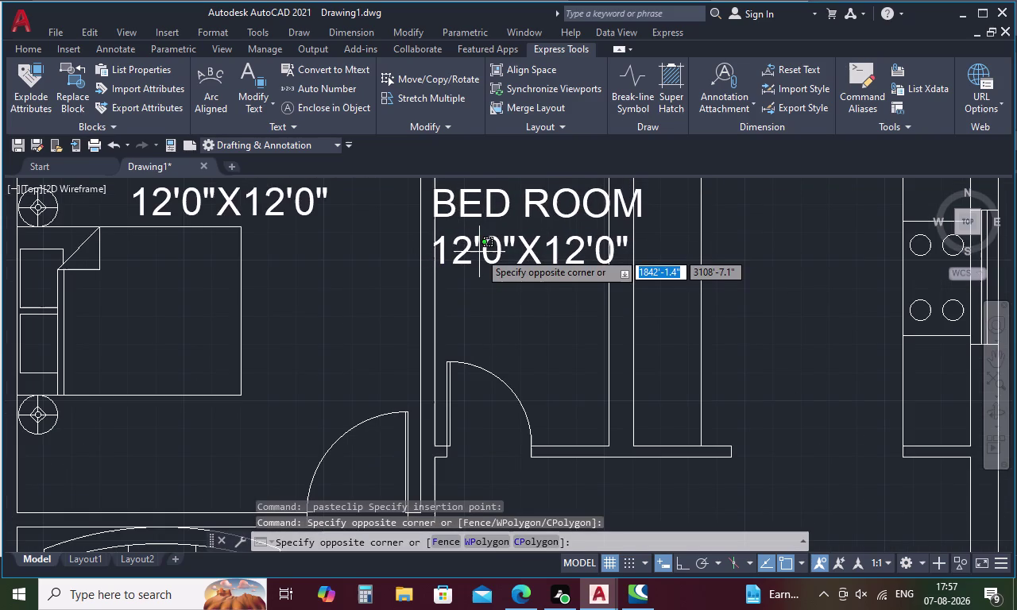
key(Escape)
double_click(494, 260)
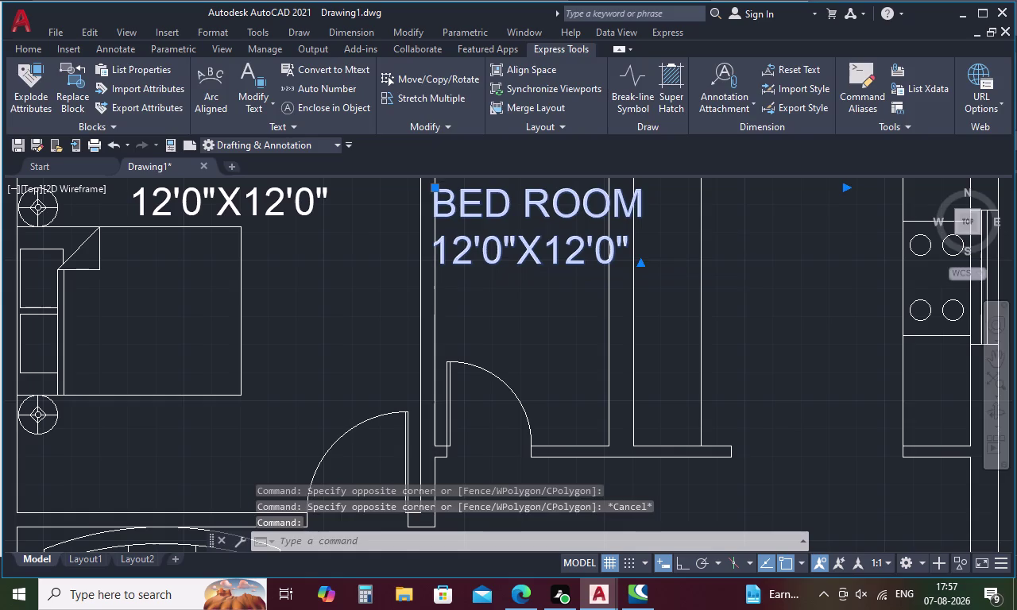
click(645, 181)
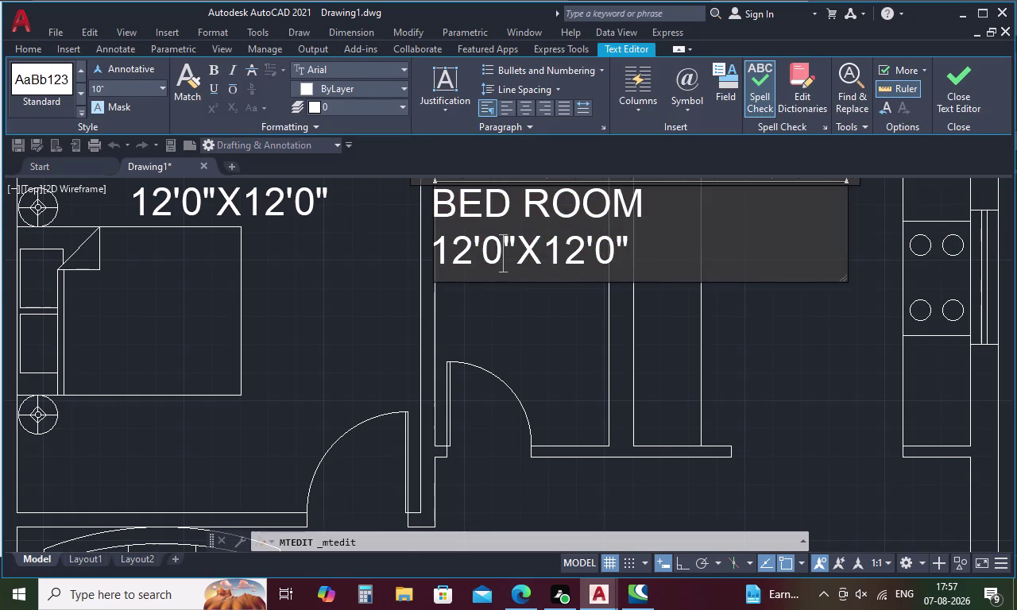
Replace BED ROOM with TOILET on the copied label's first line.
click(640, 209)
key(BackSpace)
key(BackSpace)
key(BackSpace)
key(BackSpace)
key(BackSpace)
key(BackSpace)
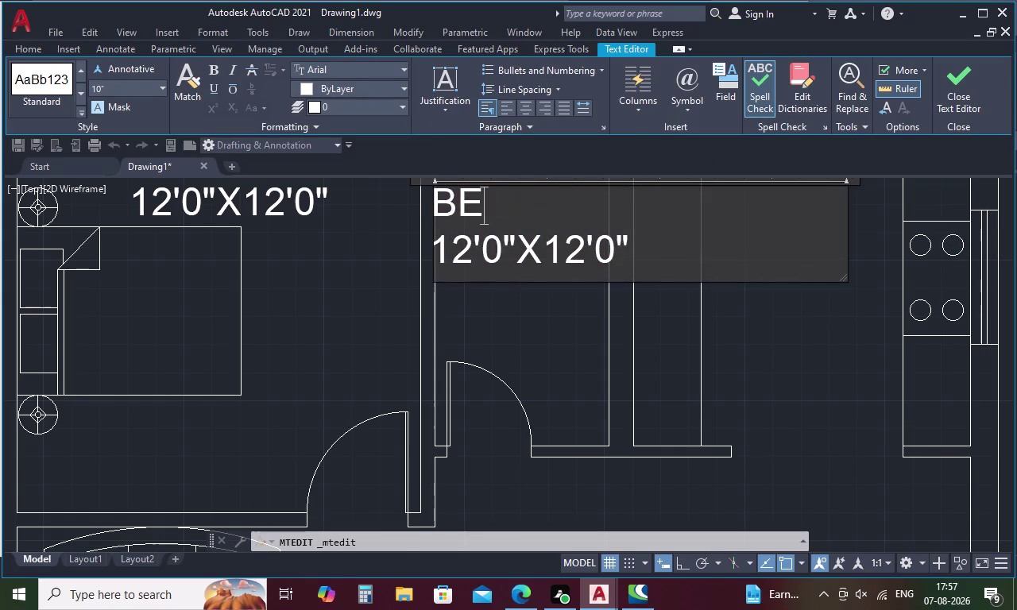
key(BackSpace)
key(BackSpace)
key(BackSpace)
text(TO)
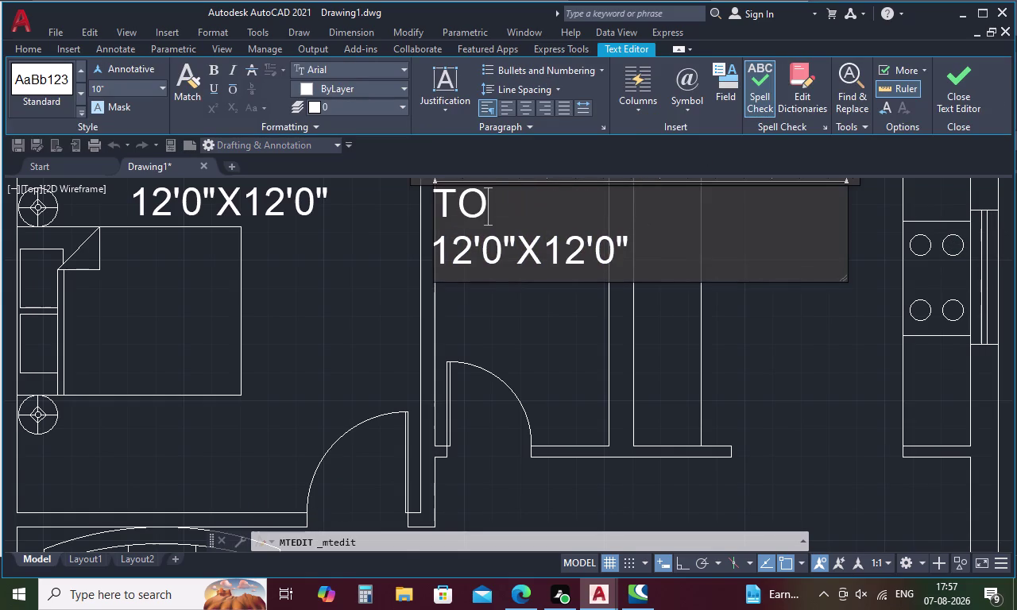
text(IL)
text(ET)
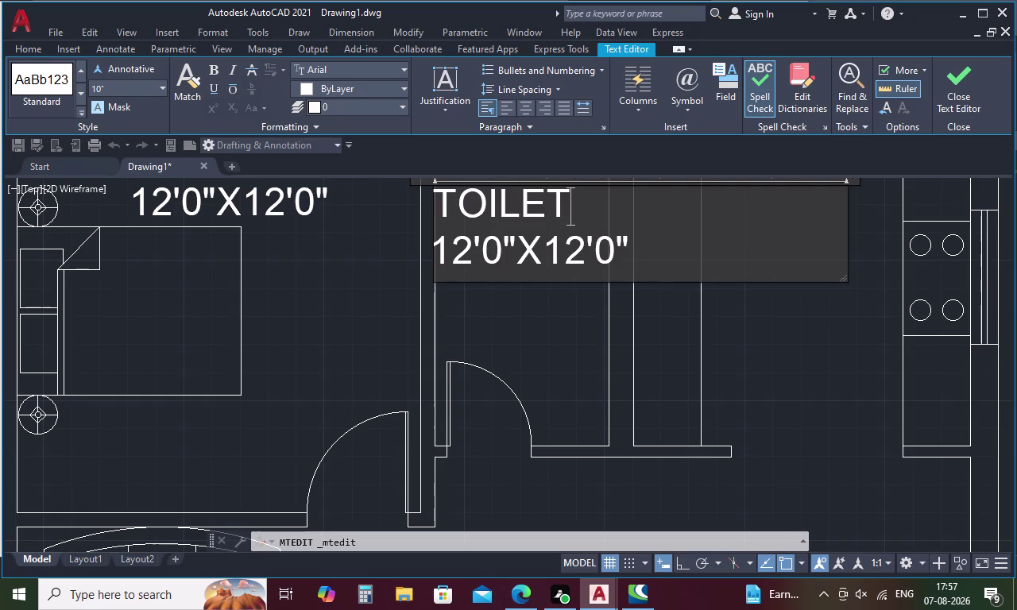
Change the size line from 12'0"X12'0" to 4'0"X7'0" and close the editor.
click(467, 252)
key(BackSpace)
key(BackSpace)
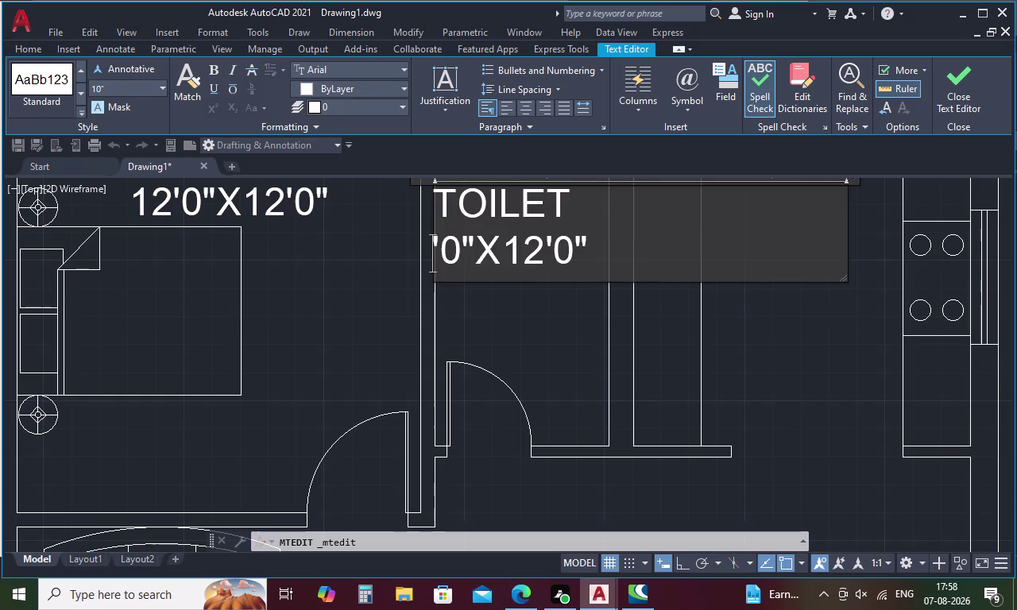
key(4)
key(Right)
key(Right)
key(Right)
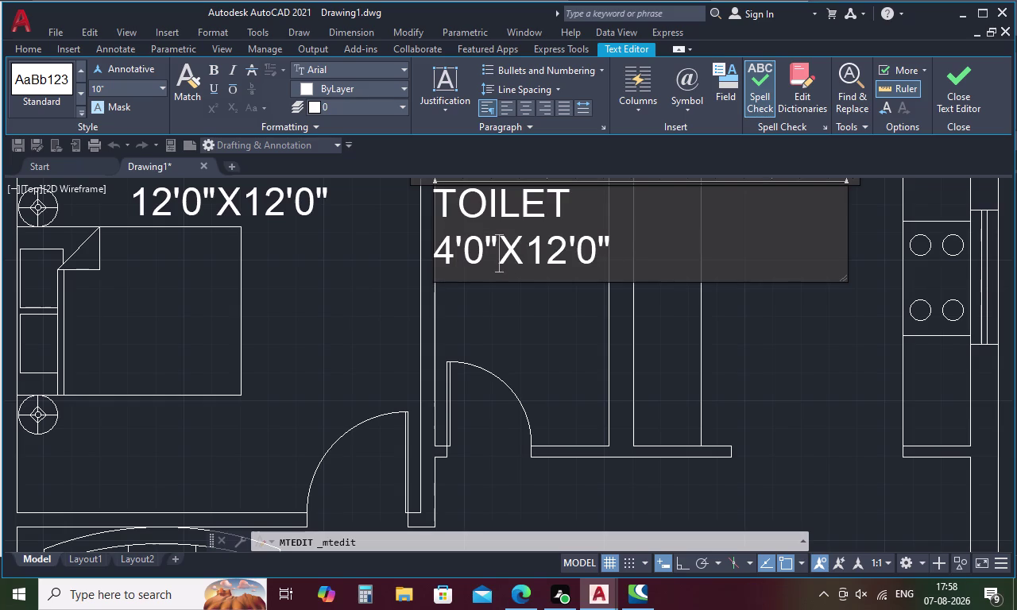
key(Right)
key(Right)
key(Right)
key(BackSpace)
key(BackSpace)
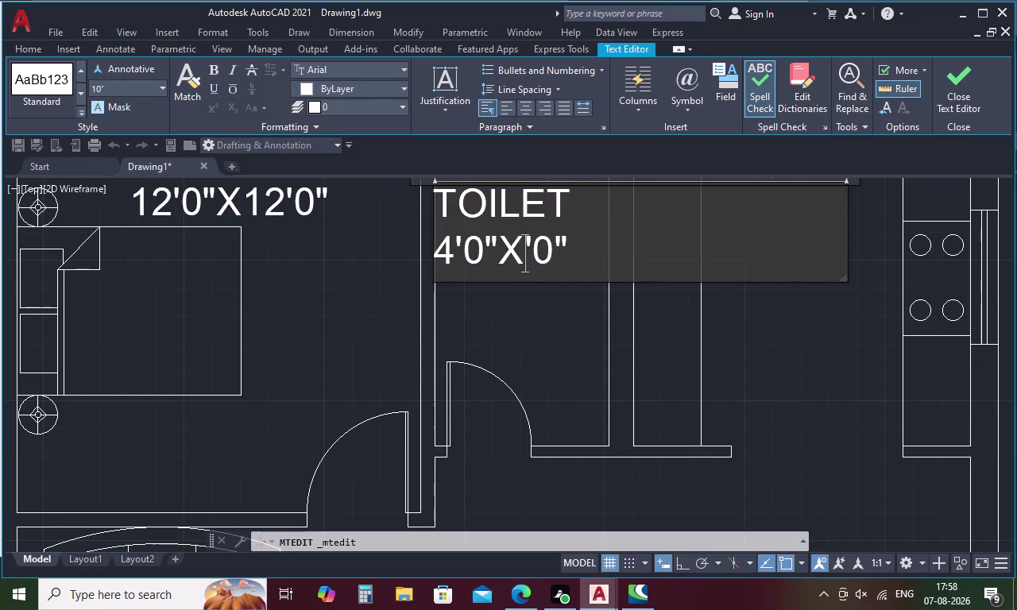
key(7)
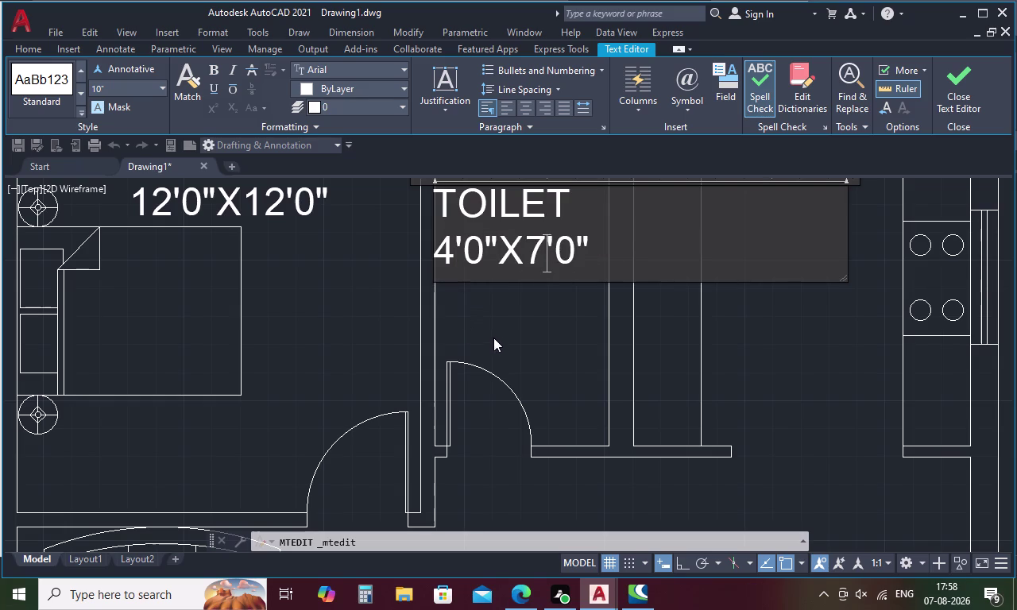
click(505, 337)
click(500, 241)
right_click(500, 241)
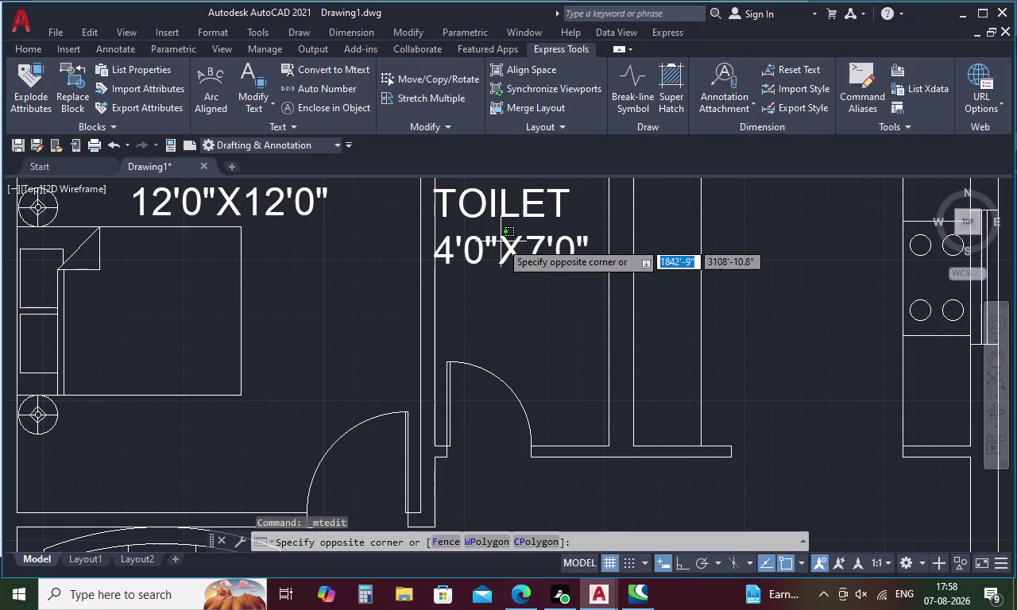
Finish the label edit and move the TOILET label to a first position.
key(Escape)
key(Escape)
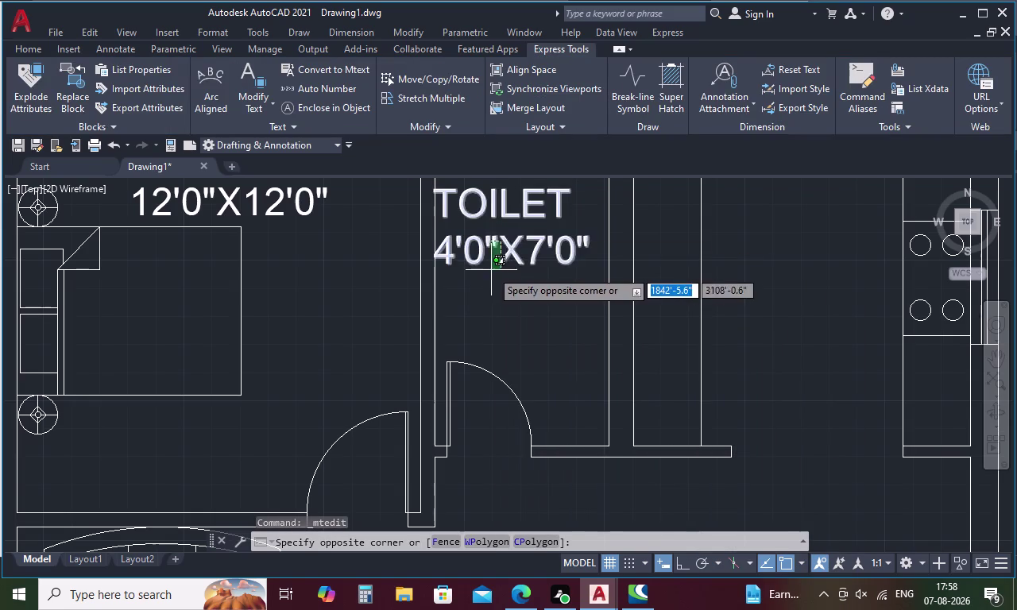
key(Escape)
click(513, 249)
right_click(508, 249)
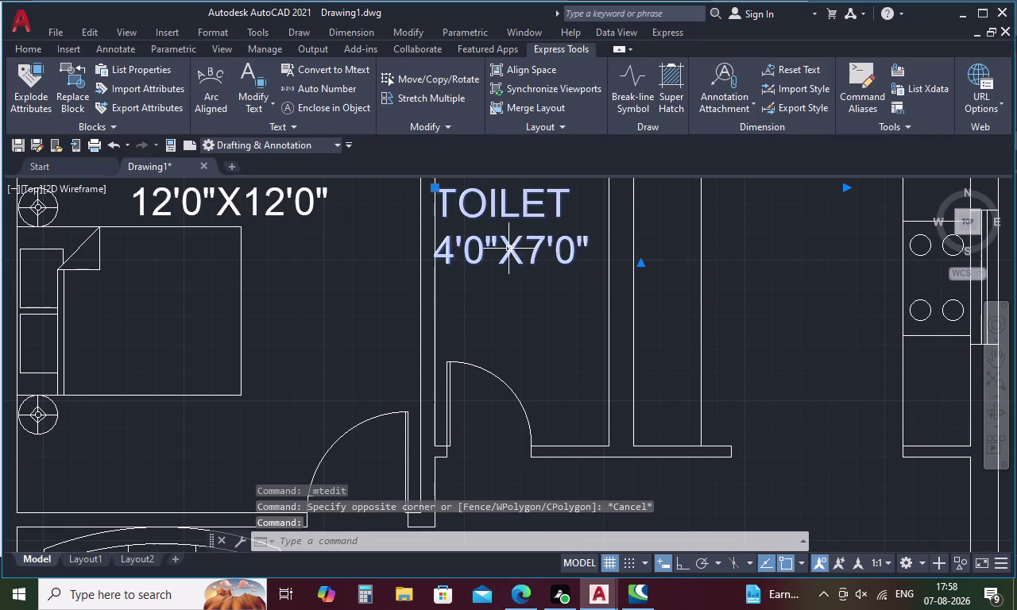
click(540, 307)
click(504, 262)
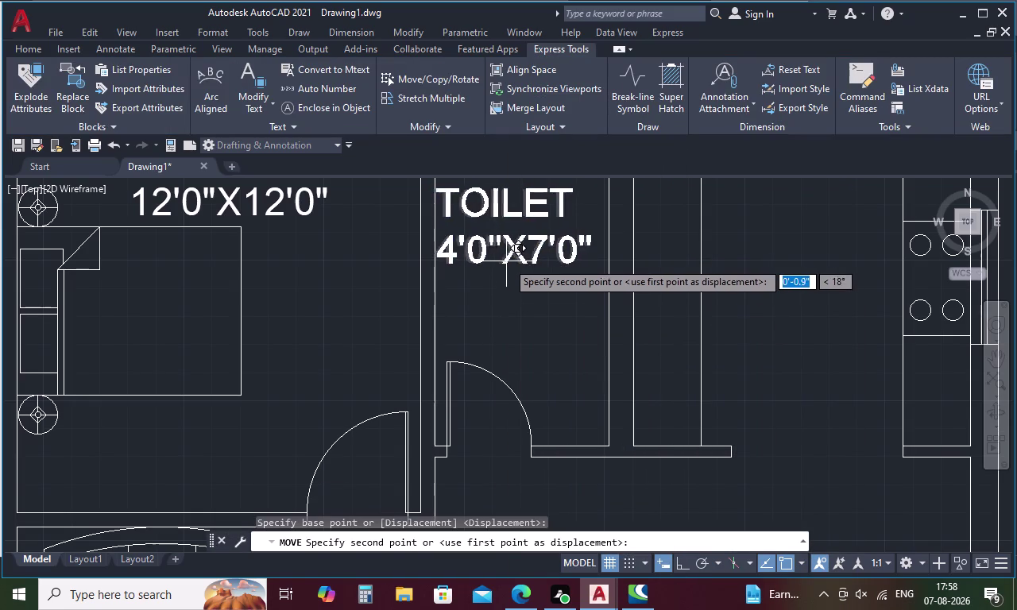
click(511, 261)
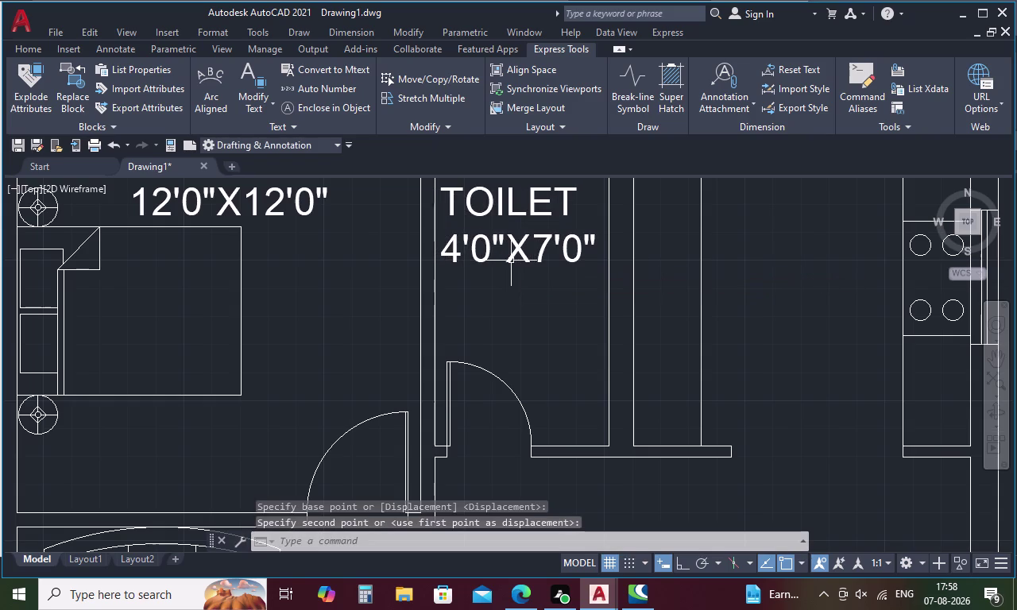
scroll(down, 3)
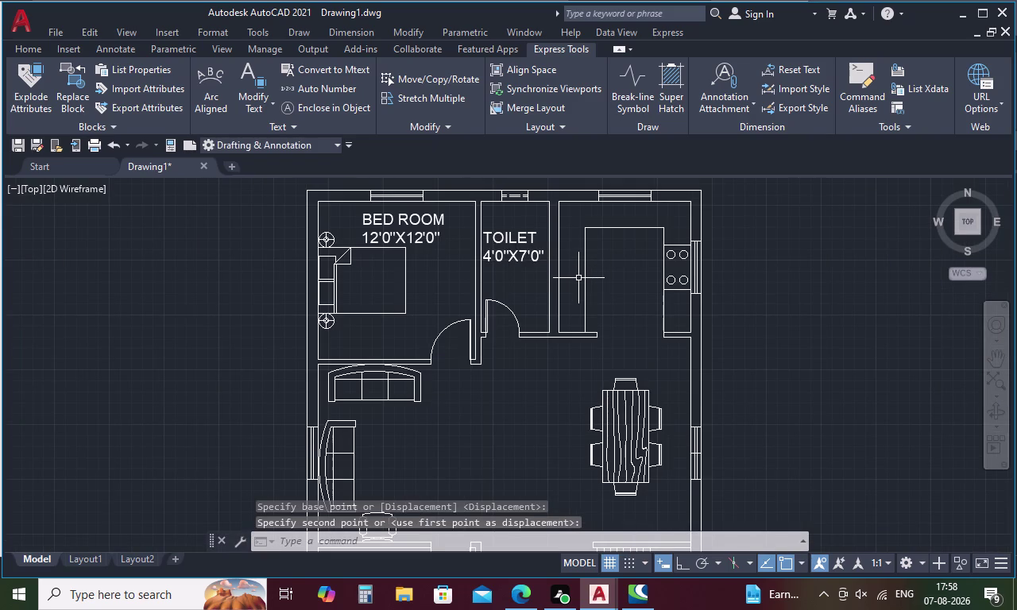
Move the TOILET 4'0"X7'0" label lower inside the toilet room.
click(521, 252)
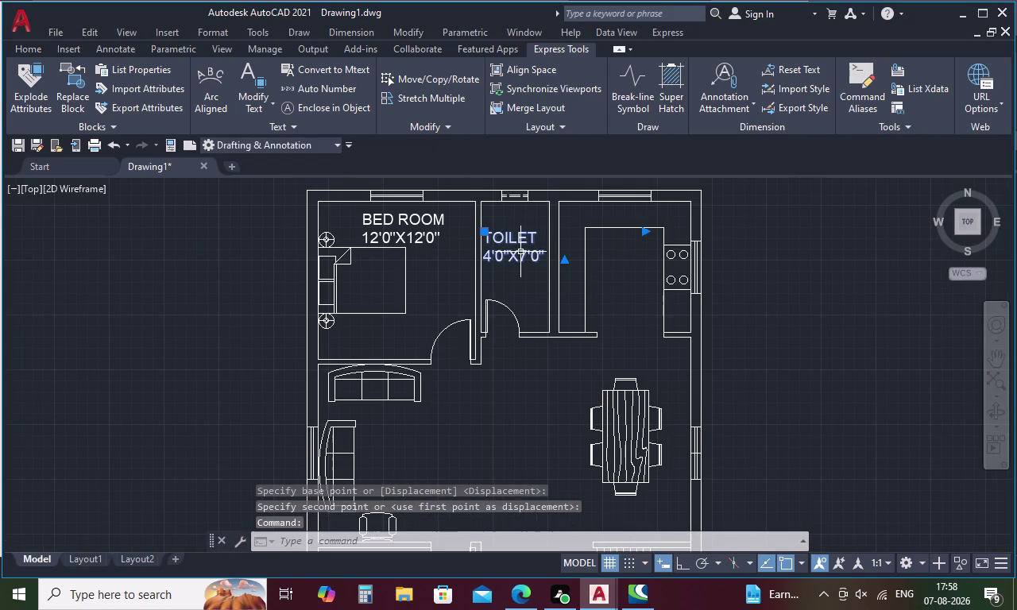
right_click(520, 252)
click(566, 303)
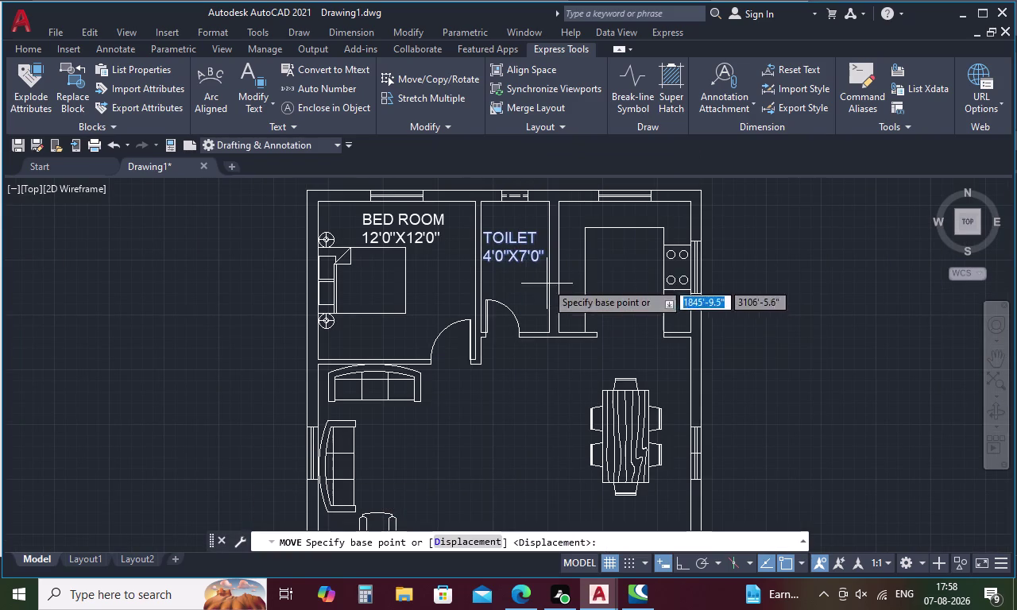
click(508, 262)
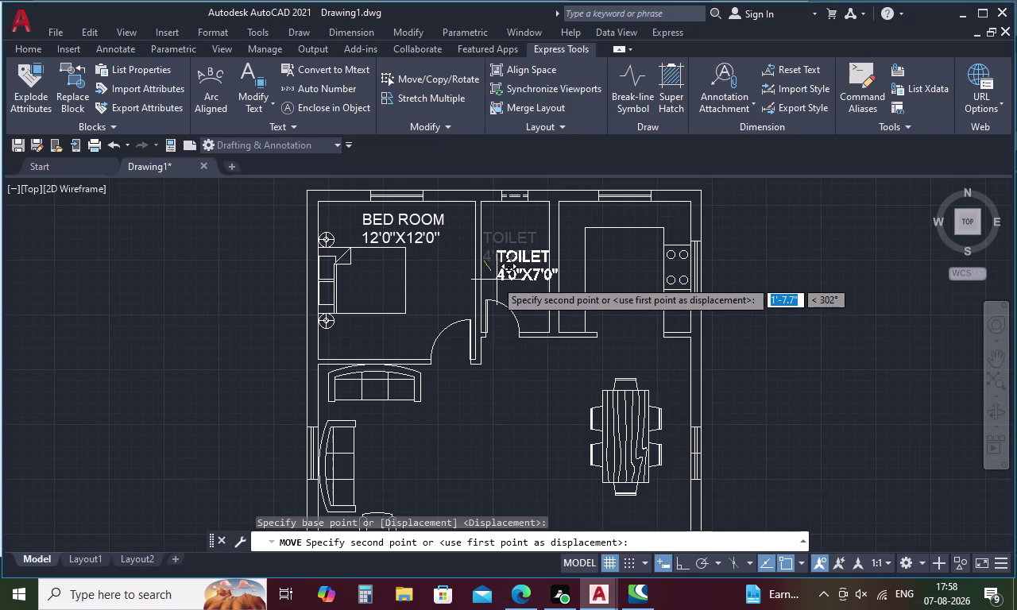
click(487, 283)
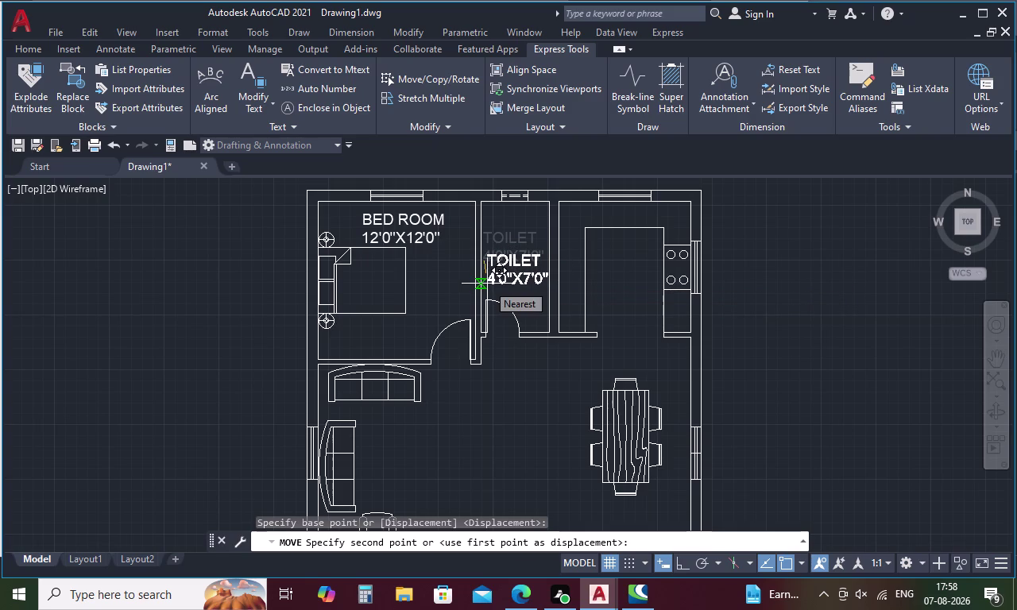
scroll(up, 3)
click(496, 279)
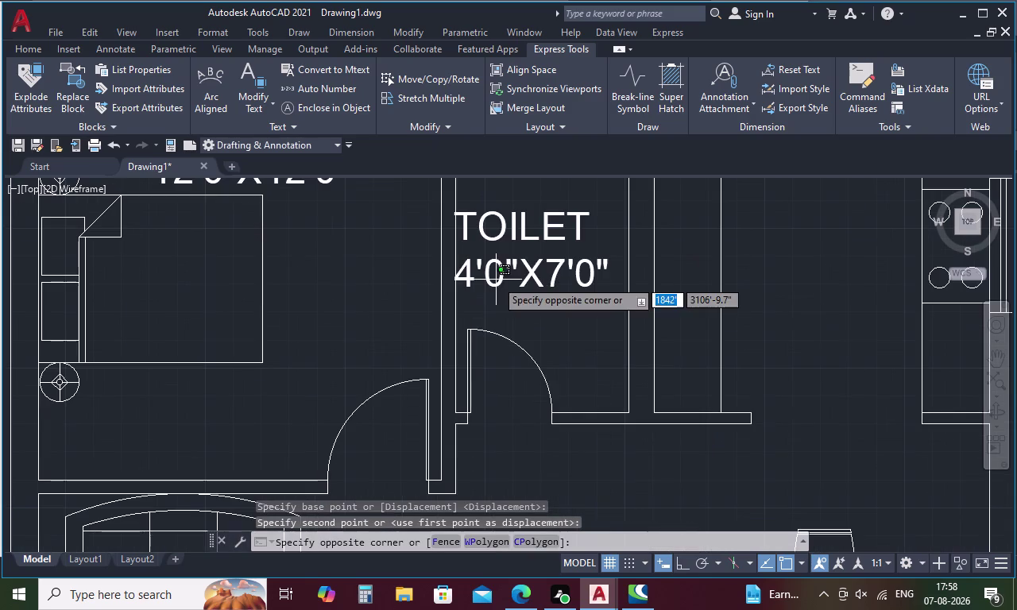
right_click(496, 280)
key(Escape)
click(495, 280)
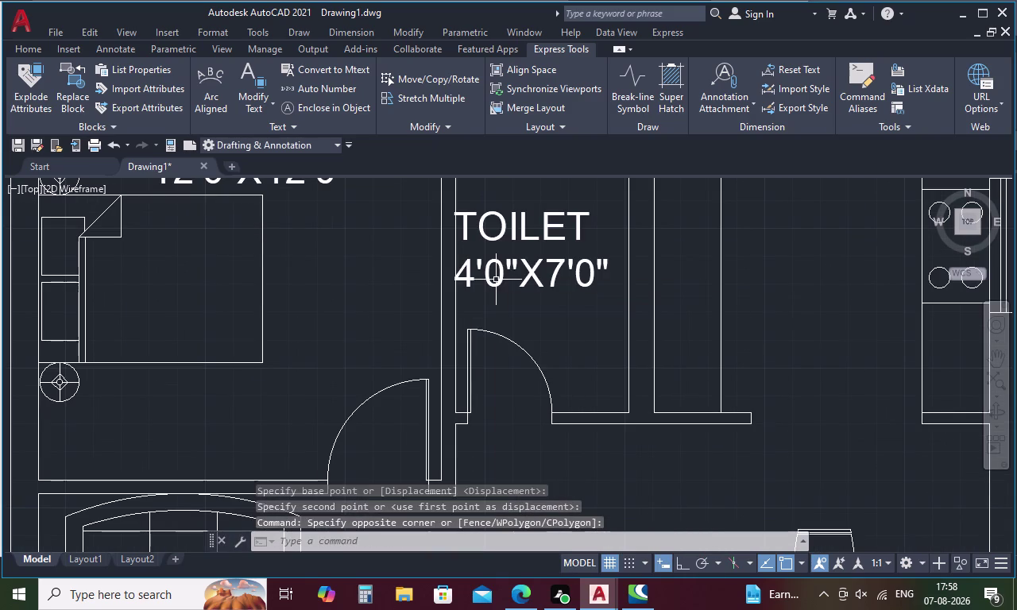
Nudge the TOILET label slightly right and zoom out to the whole plan.
click(501, 275)
right_click(502, 275)
click(539, 306)
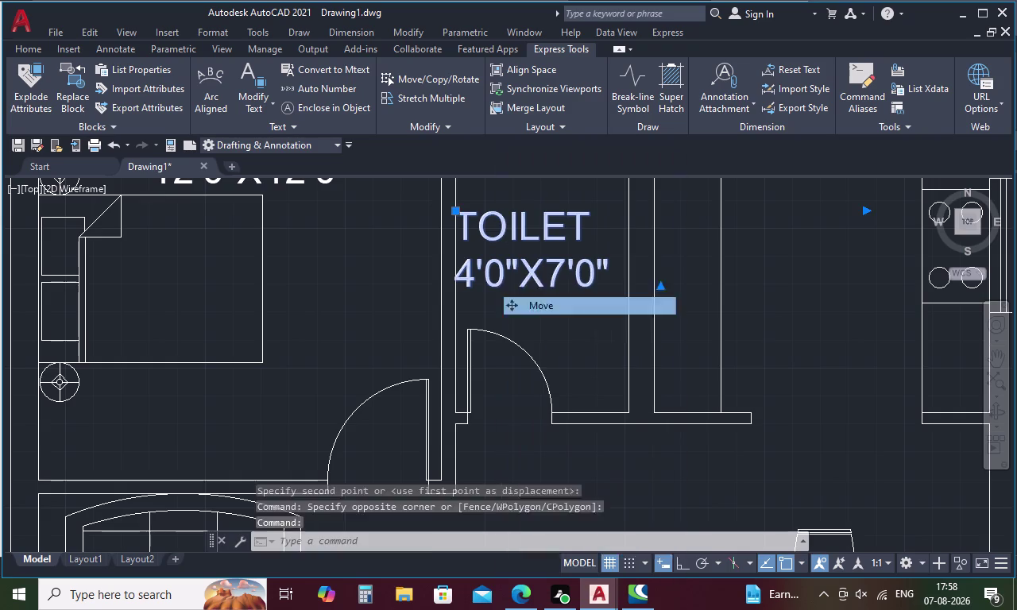
click(527, 280)
click(534, 279)
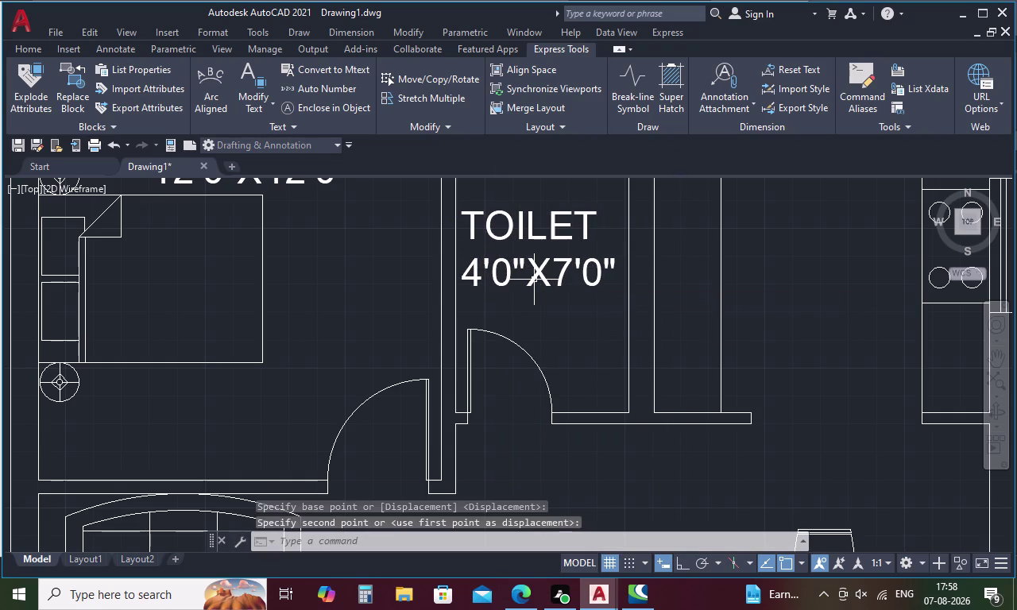
scroll(down, 3)
middle_drag(758, 278, 638, 308)
scroll(down, 3)
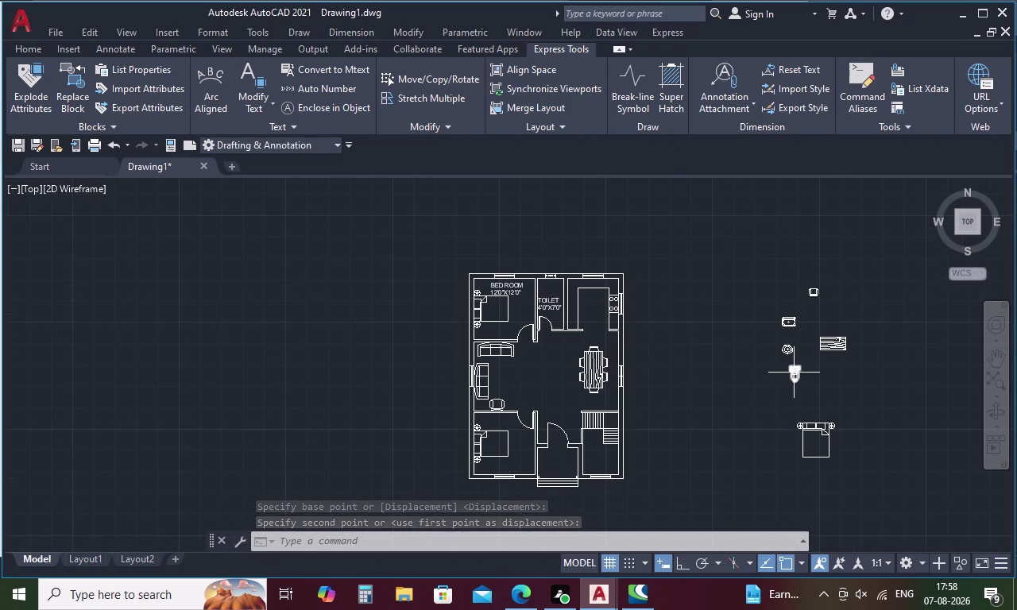
Move the spare WC block by its tank onto the TOILET room's top wall.
click(793, 372)
scroll(up, 3)
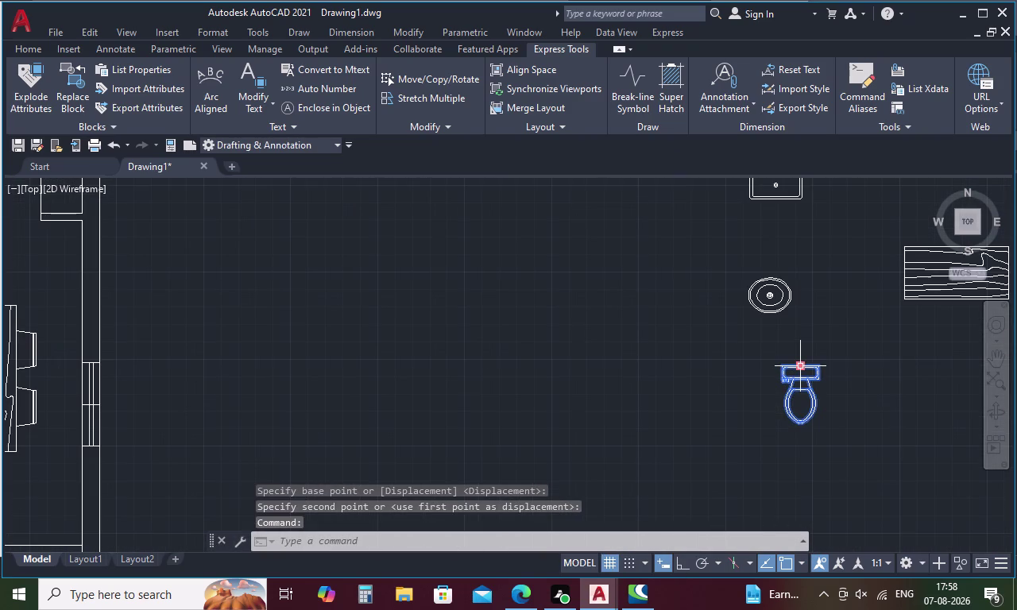
right_click(799, 366)
click(831, 305)
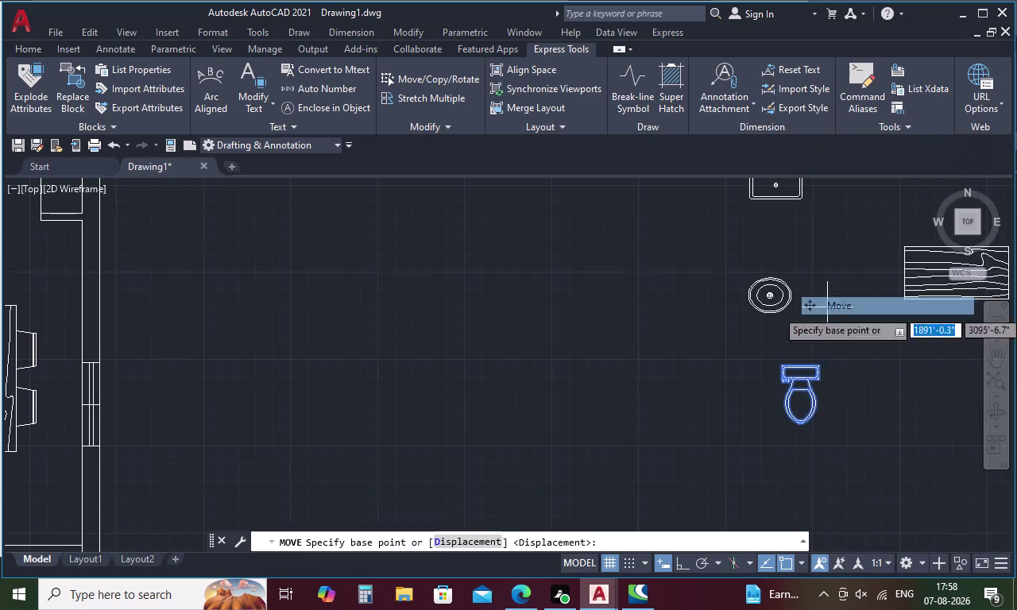
click(798, 366)
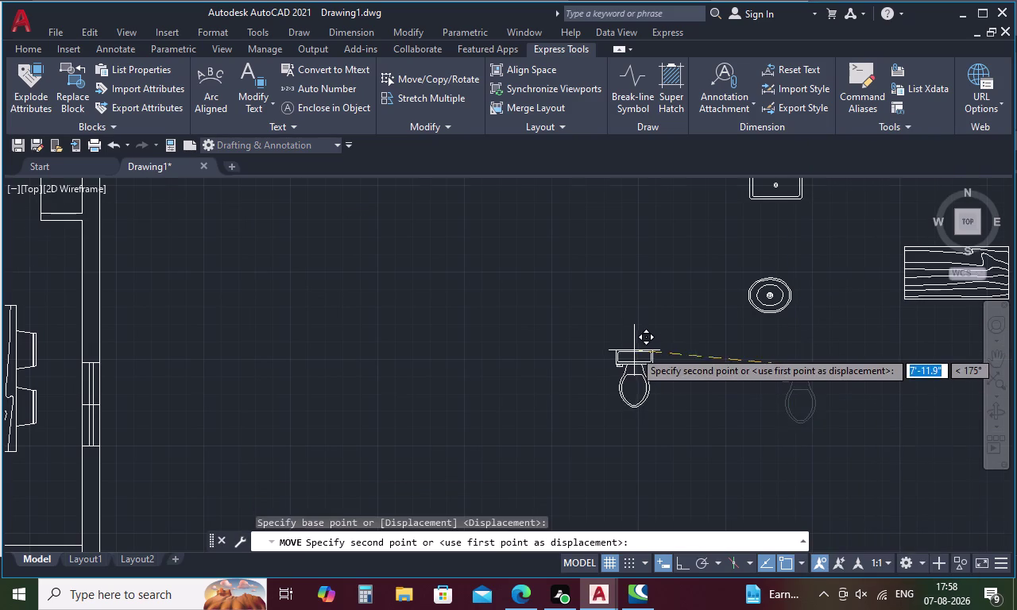
scroll(down, 3)
scroll(up, 3)
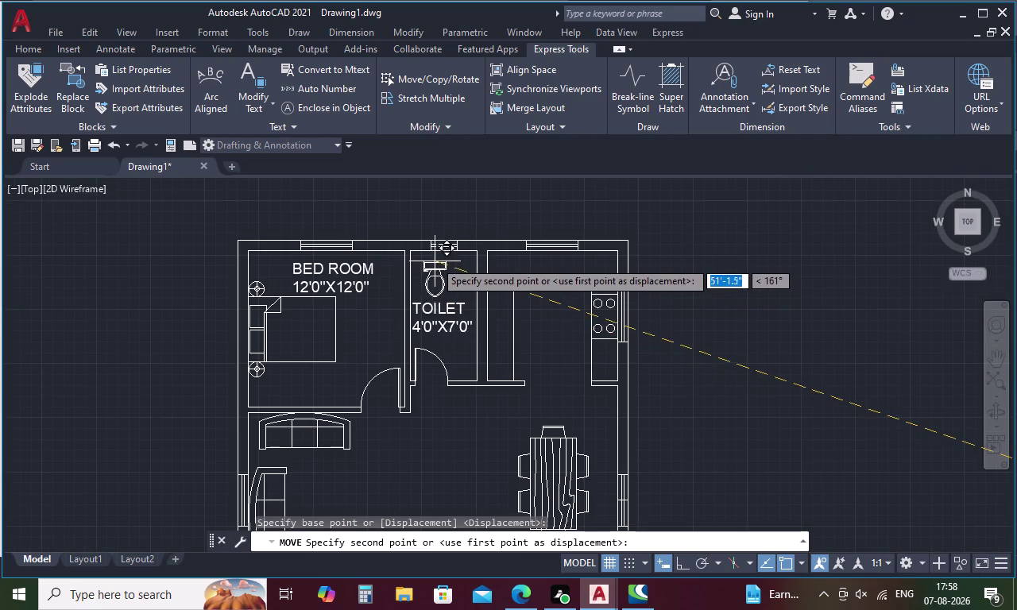
scroll(up, 3)
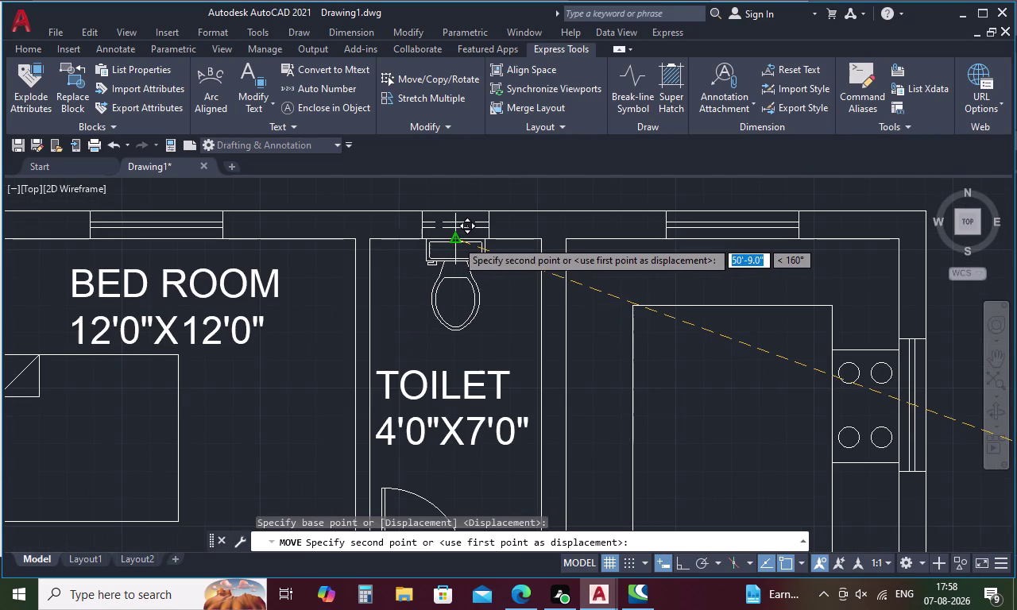
click(456, 240)
scroll(down, 3)
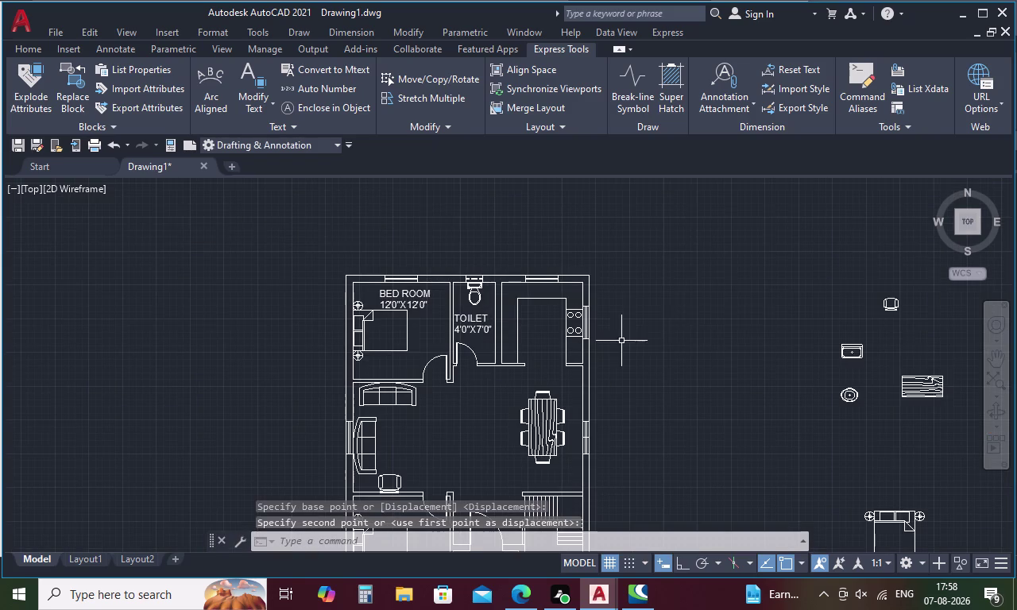
click(855, 399)
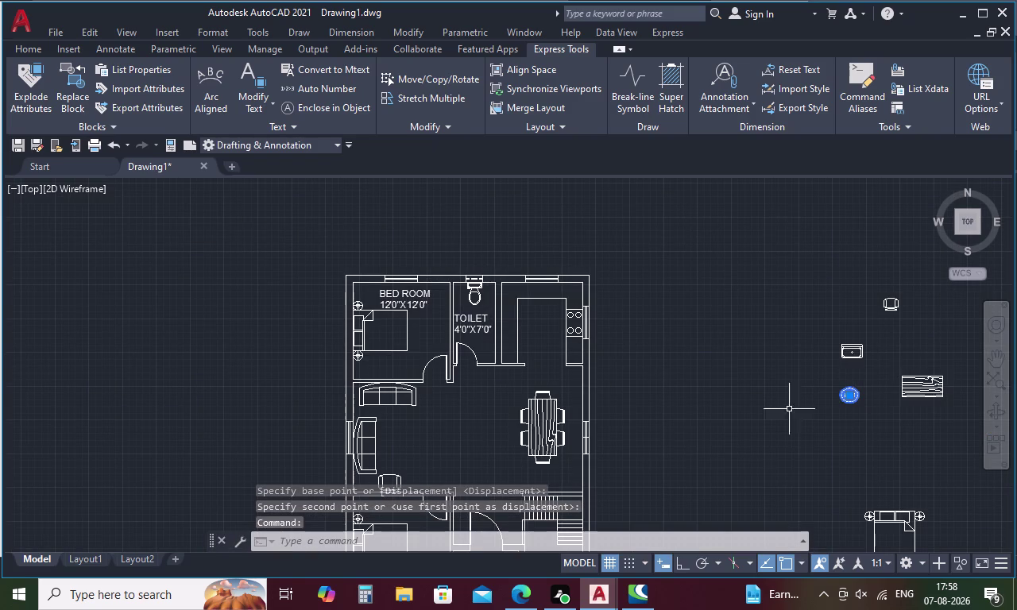
right_click(819, 412)
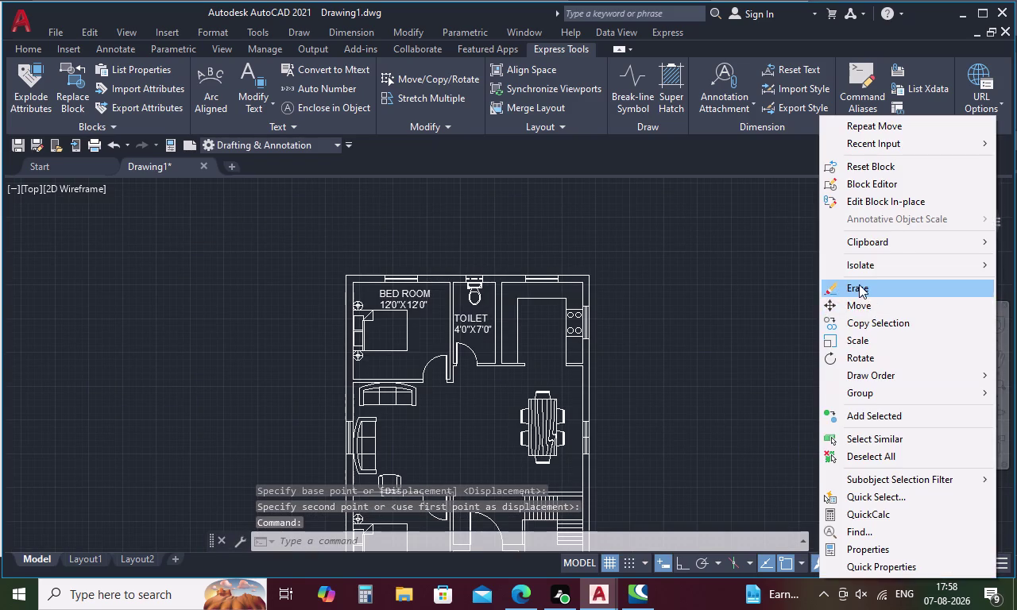
Move the washbasin block from beside the plan into the toilet room.
click(858, 307)
scroll(up, 3)
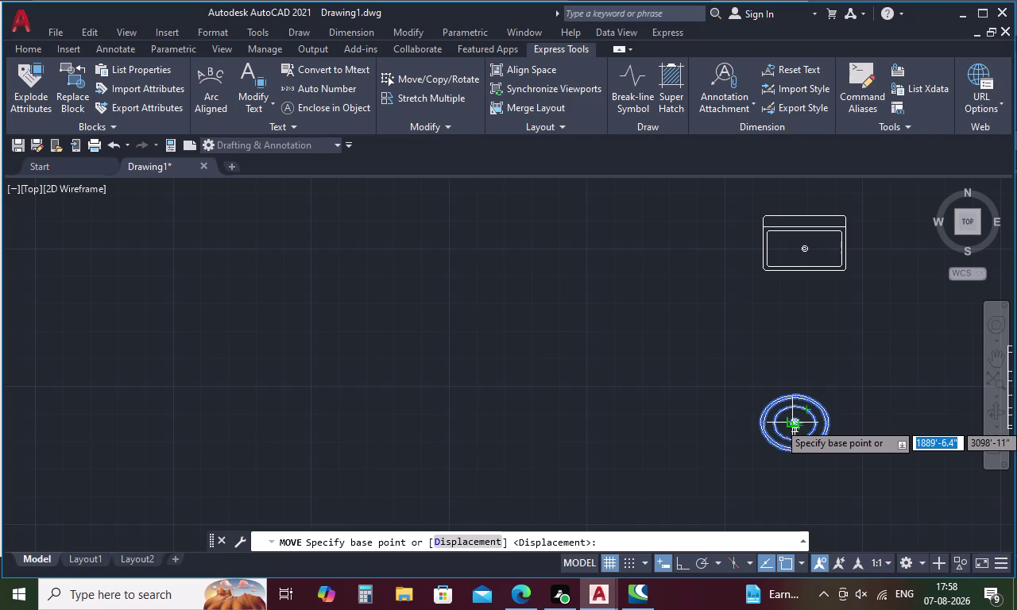
click(793, 423)
scroll(down, 3)
middle_drag(171, 316, 474, 358)
scroll(up, 3)
click(403, 378)
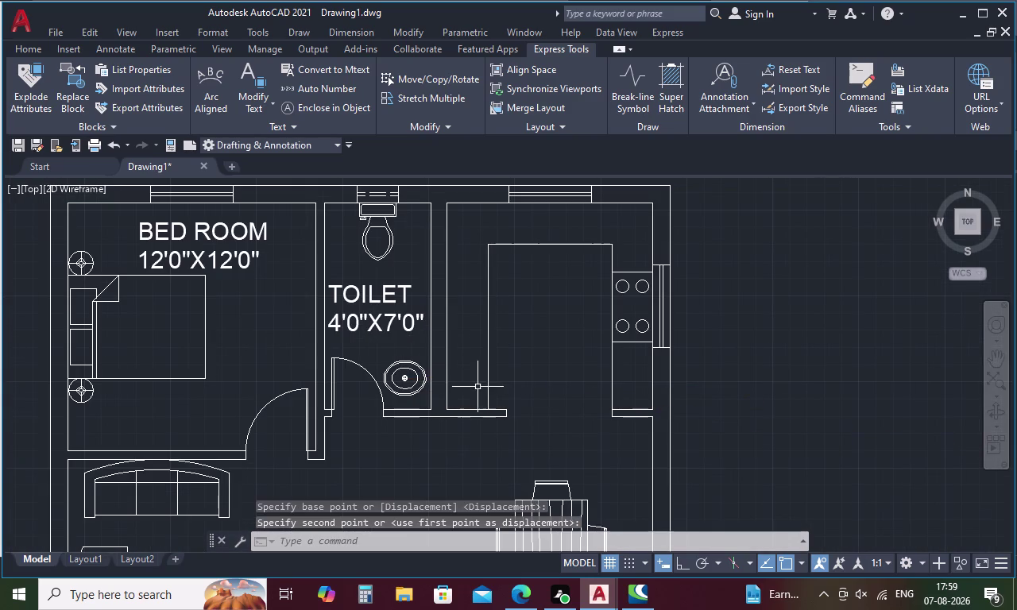
Shift the washbasin down against the toilet's lower wall.
click(401, 376)
right_click(401, 376)
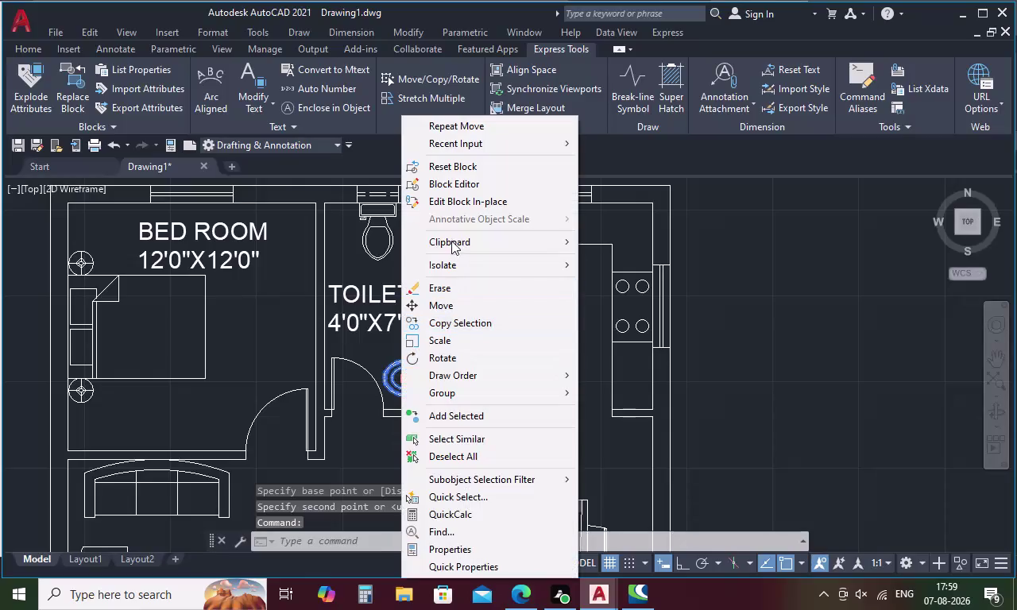
click(452, 308)
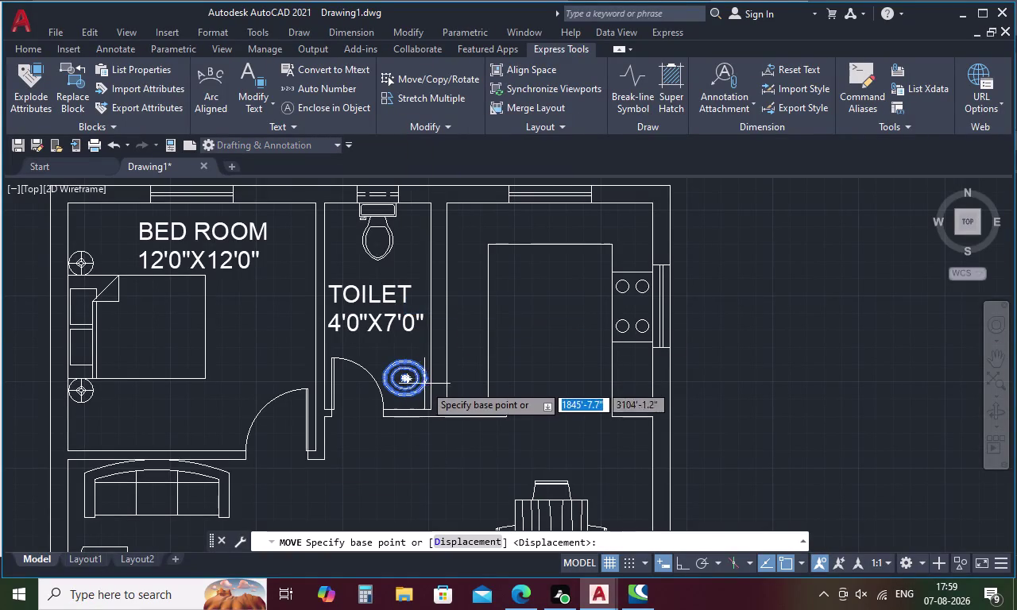
click(409, 396)
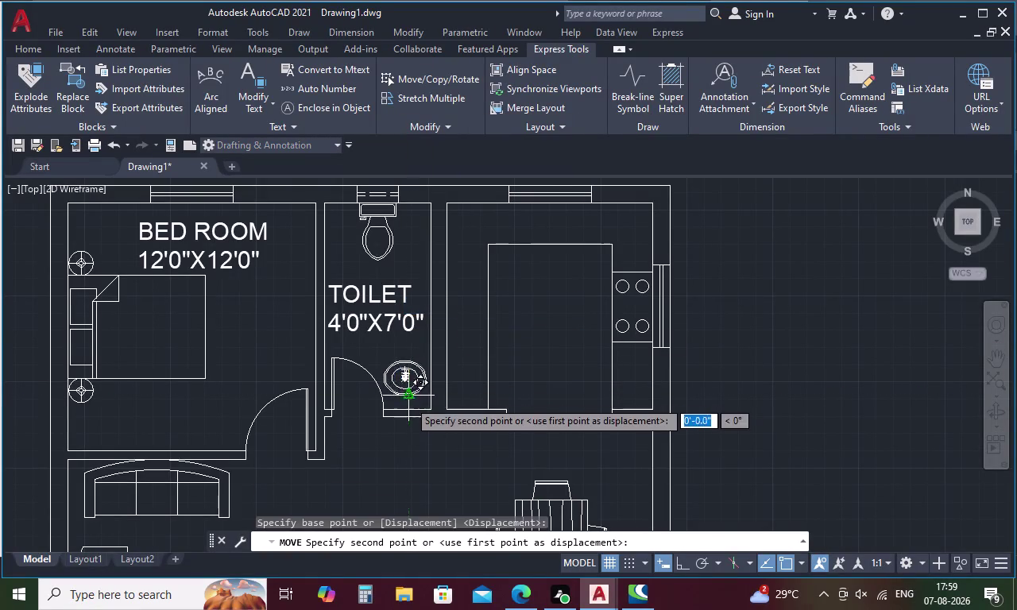
click(408, 407)
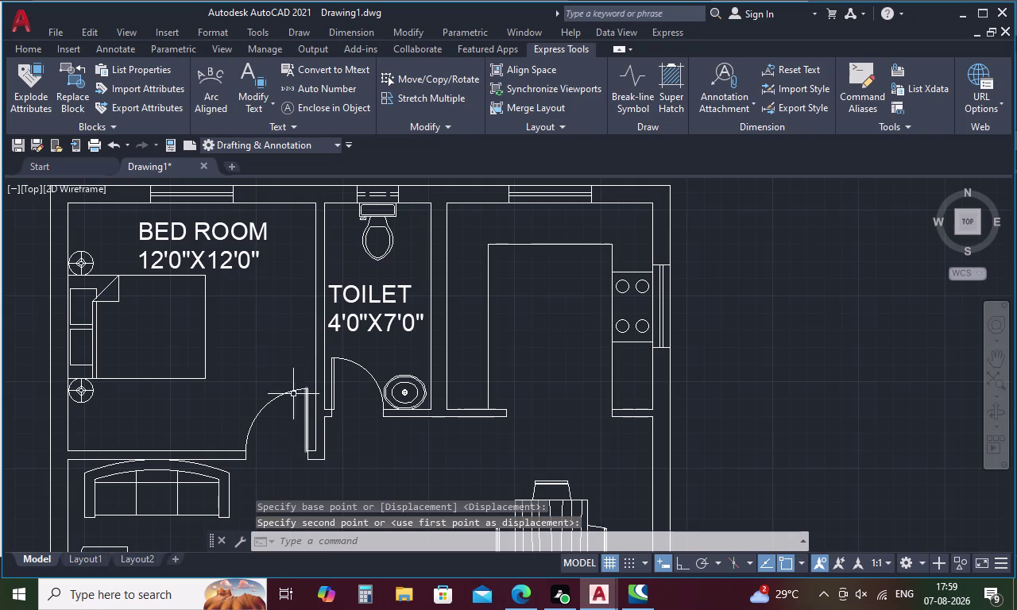
Fit the washbasin snugly into the corner beside the toilet door.
click(416, 396)
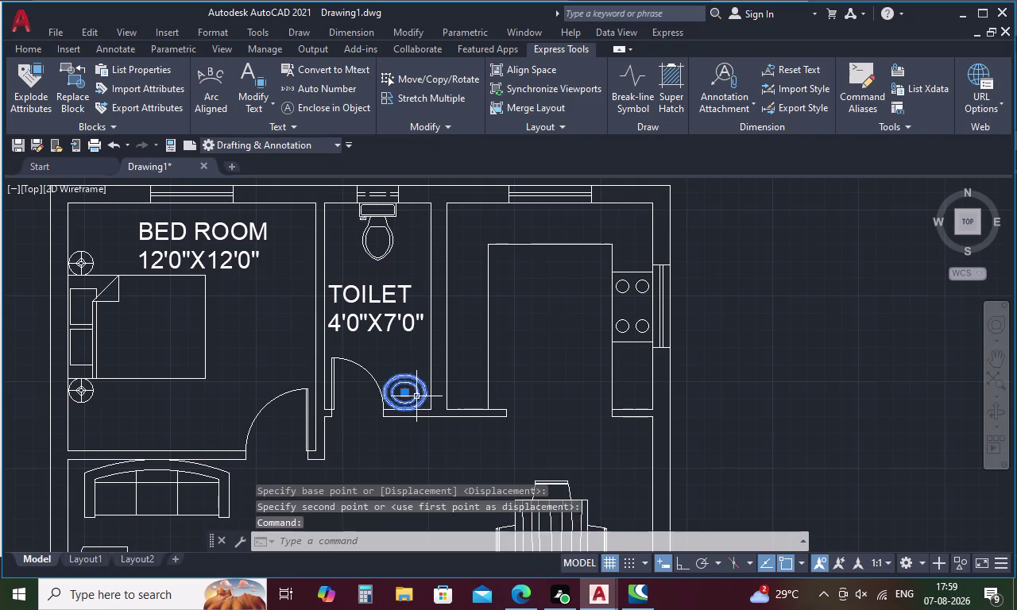
right_click(416, 396)
click(471, 311)
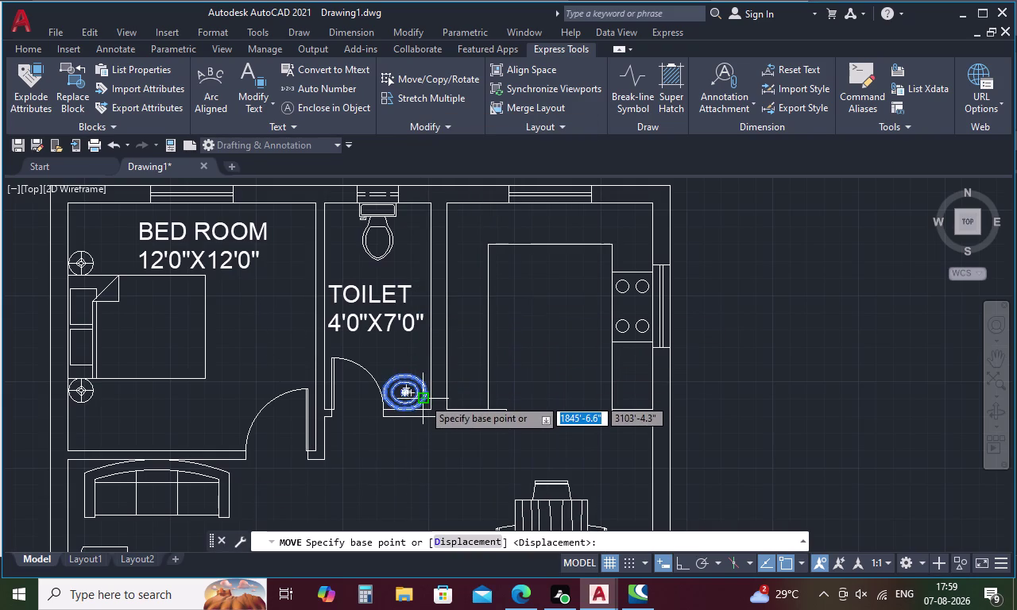
scroll(up, 3)
click(432, 393)
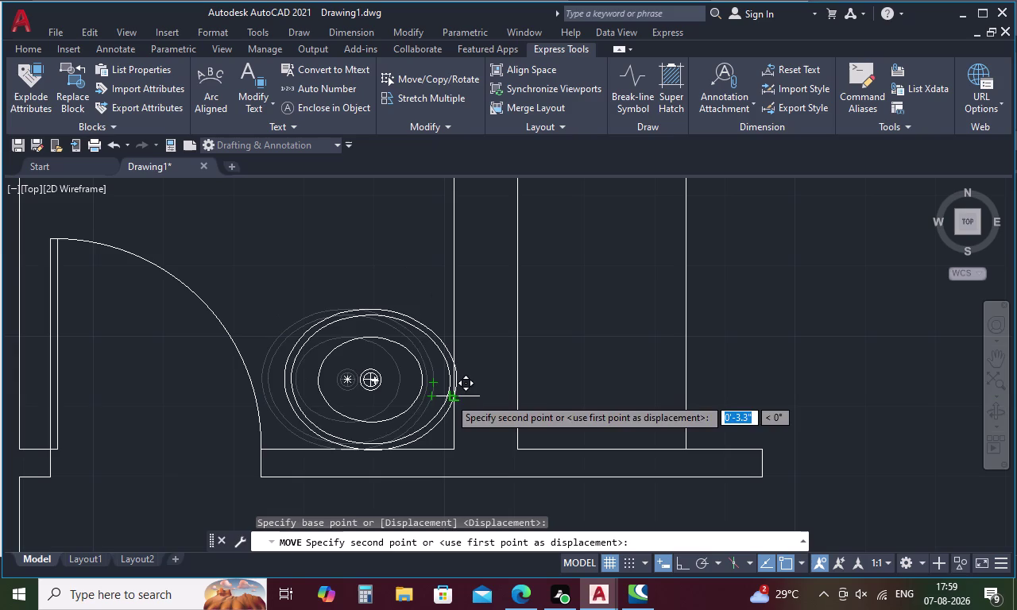
click(451, 398)
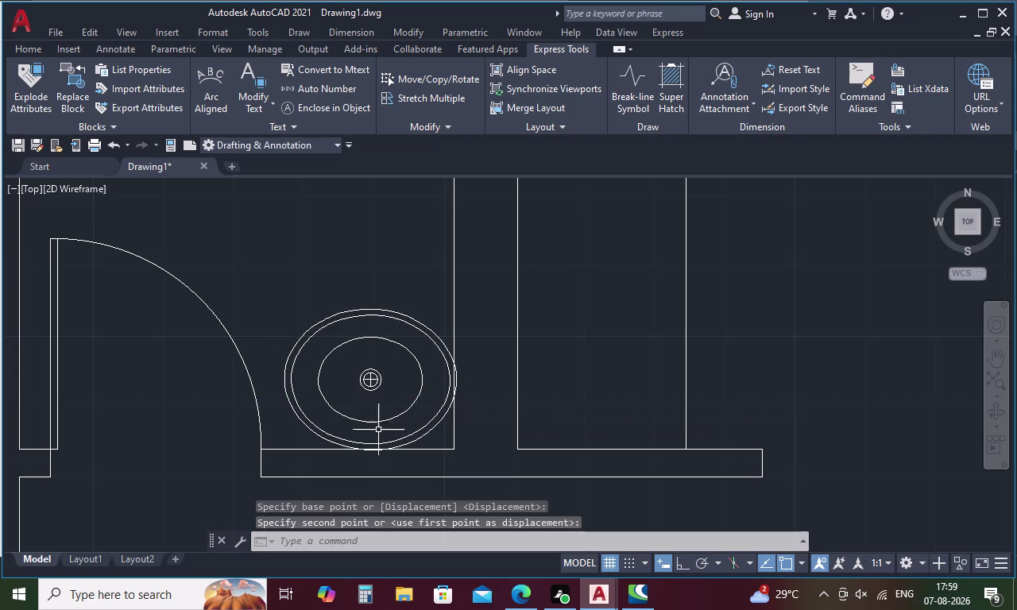
scroll(down, 3)
scroll(down, 3)
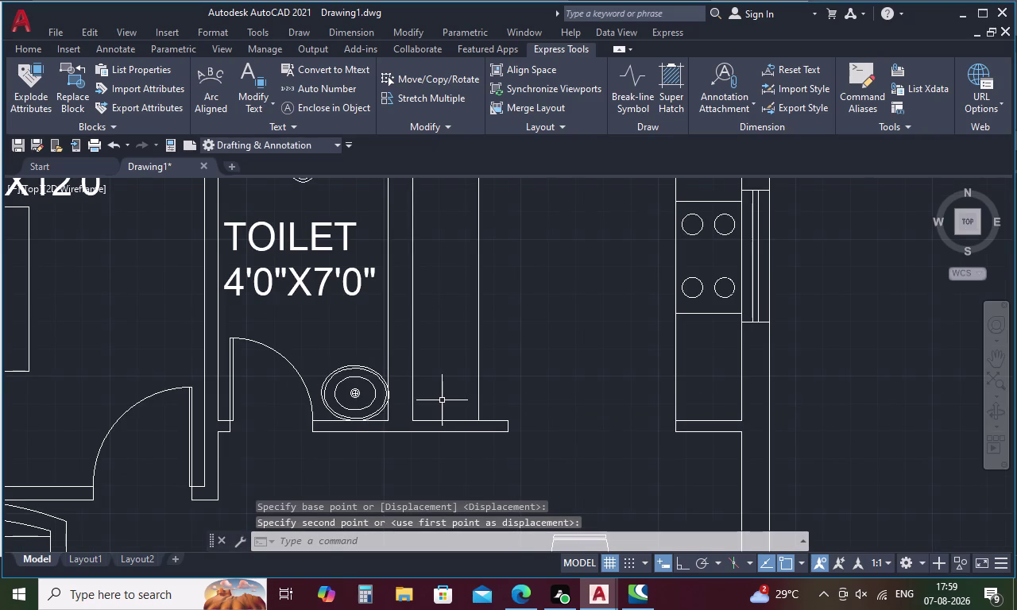
scroll(down, 3)
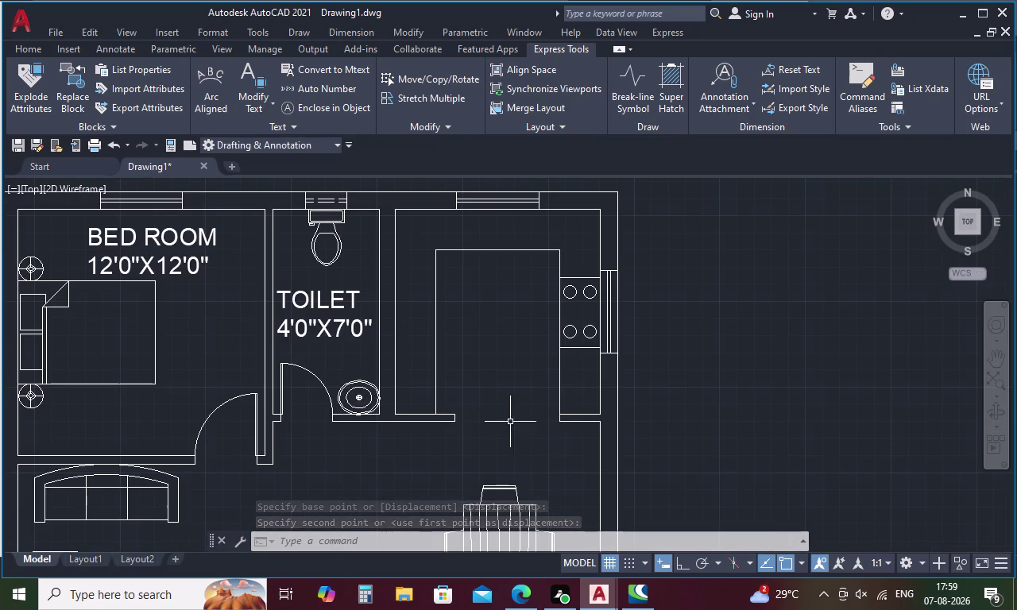
scroll(down, 3)
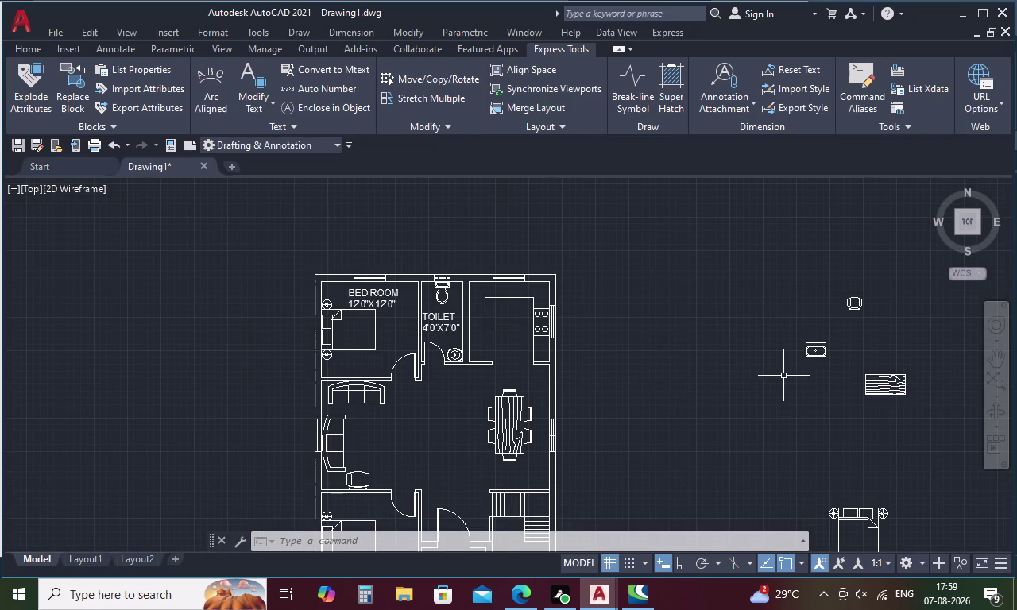
drag(838, 360, 793, 307)
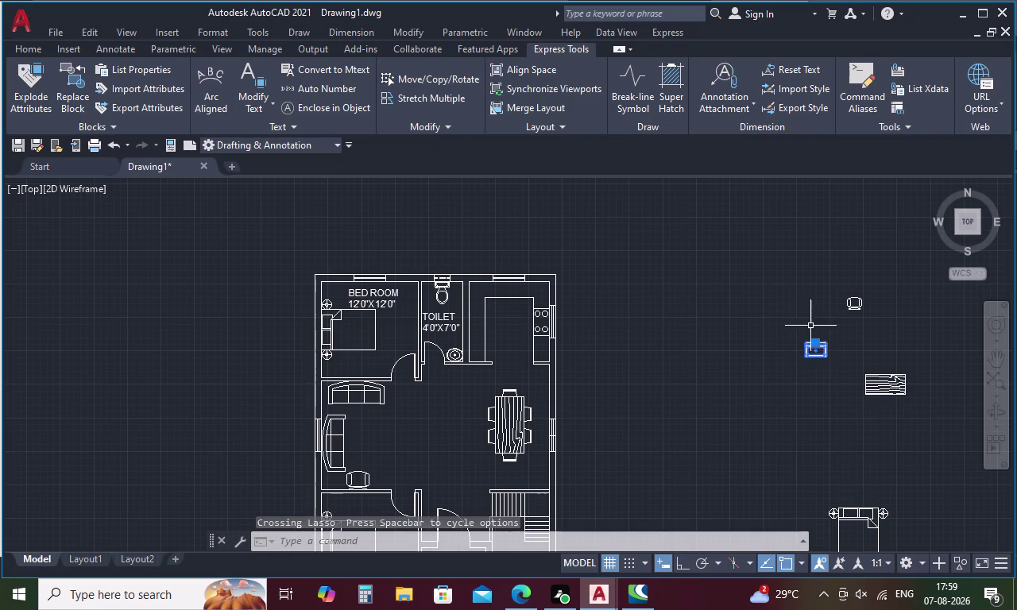
Move the sink block by its top-edge midpoint onto the kitchen's top wall.
right_click(792, 342)
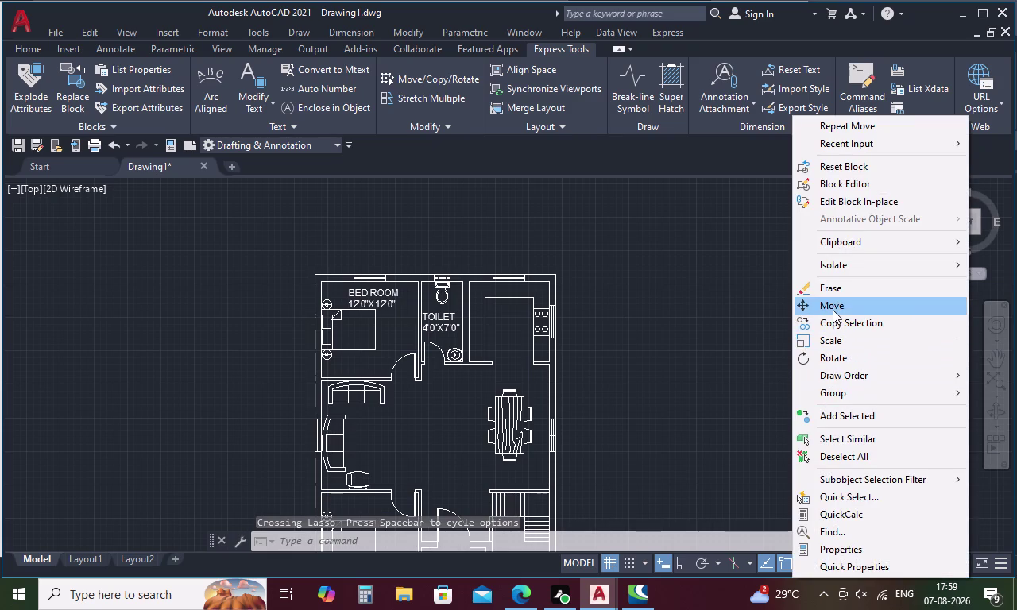
click(833, 310)
scroll(up, 3)
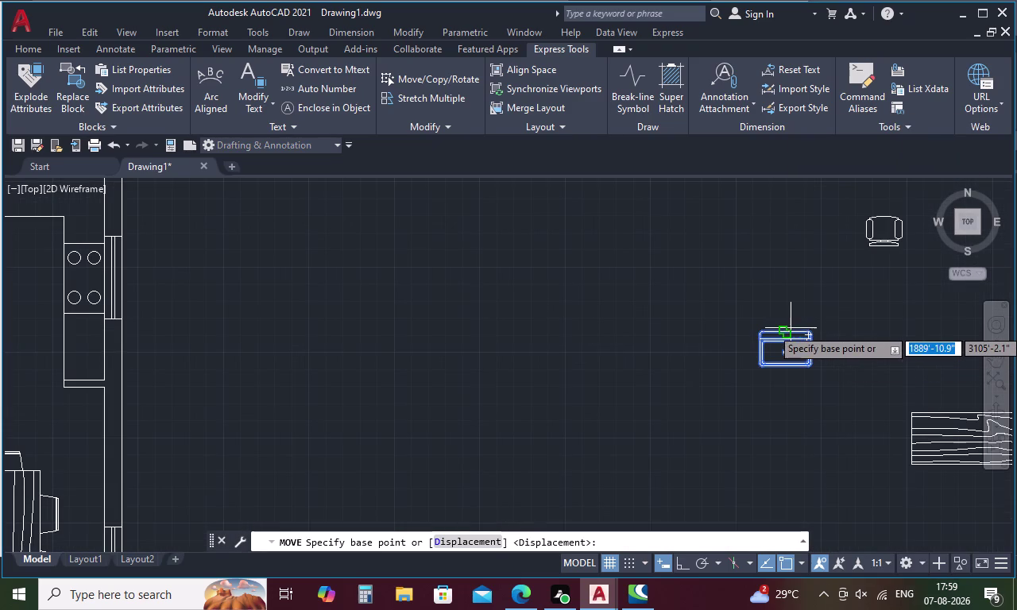
scroll(up, 3)
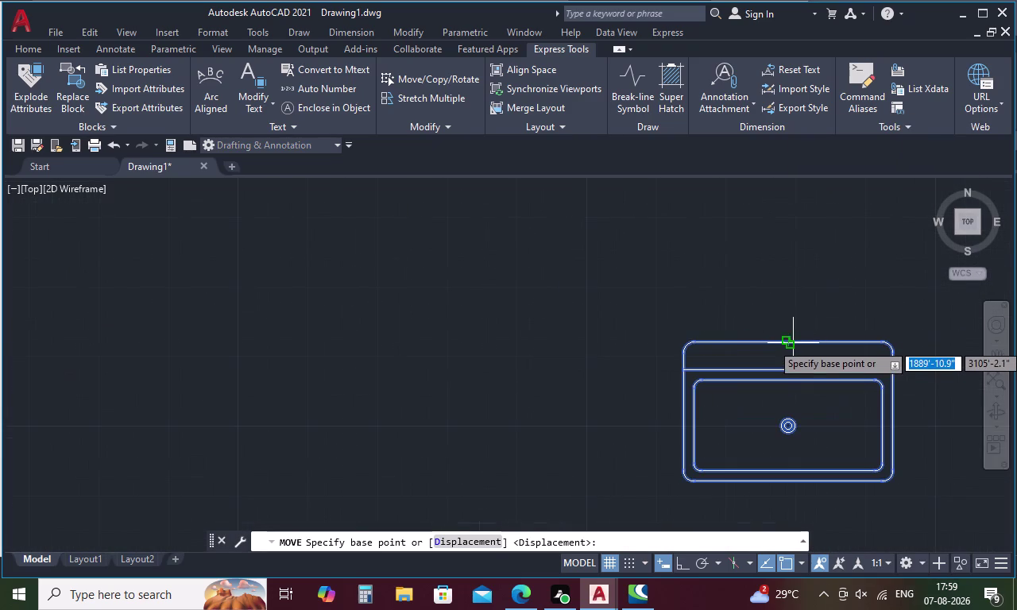
click(788, 342)
scroll(down, 3)
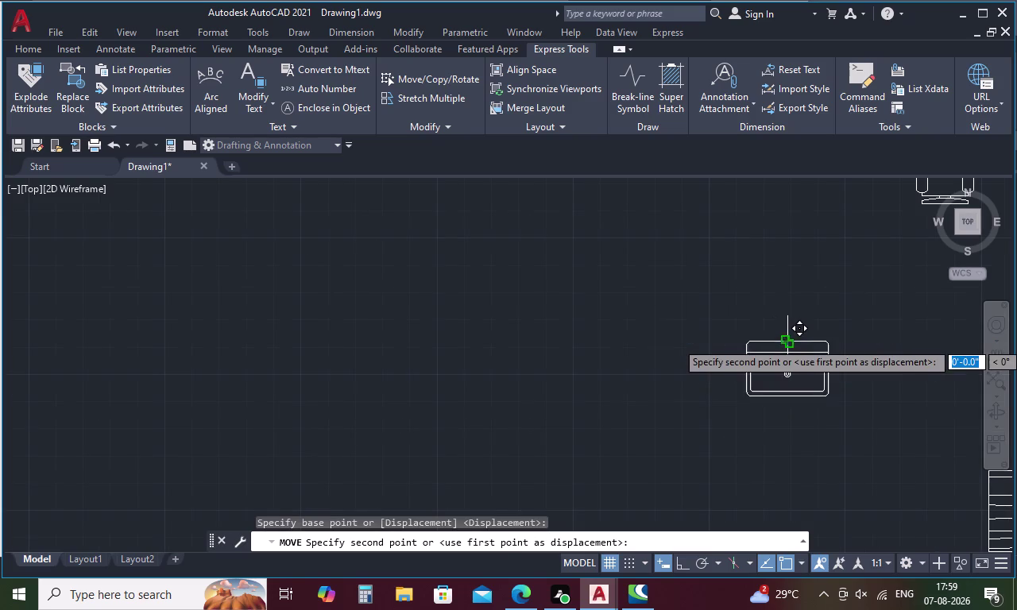
scroll(down, 3)
middle_drag(596, 341, 748, 356)
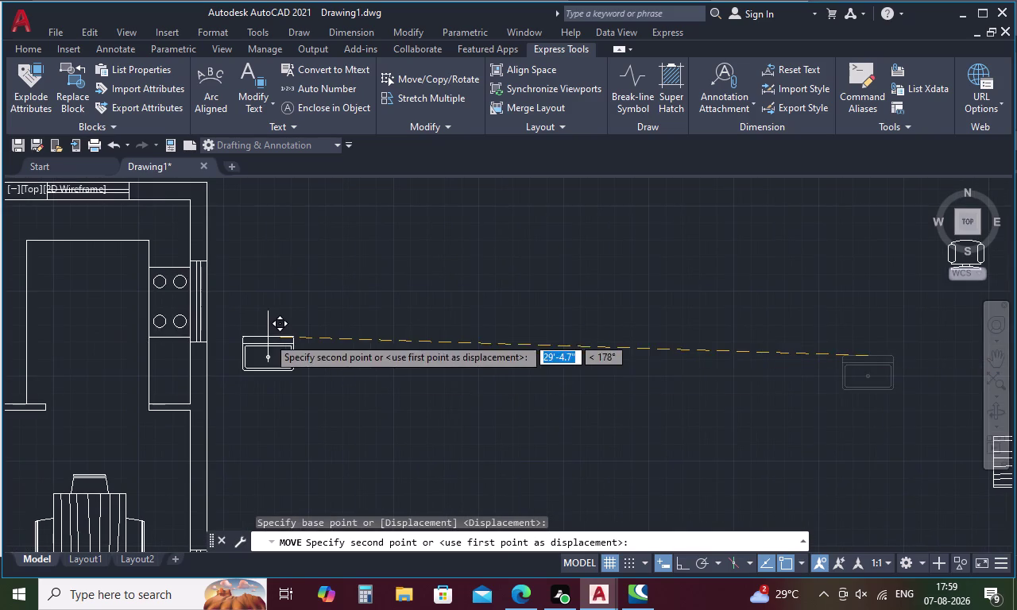
middle_drag(267, 337, 412, 362)
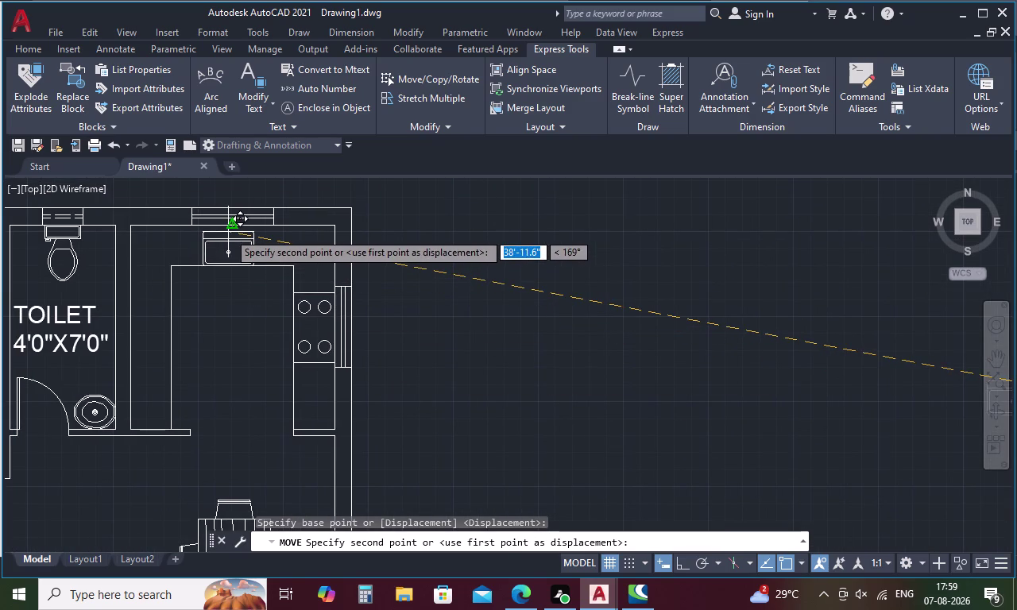
scroll(up, 3)
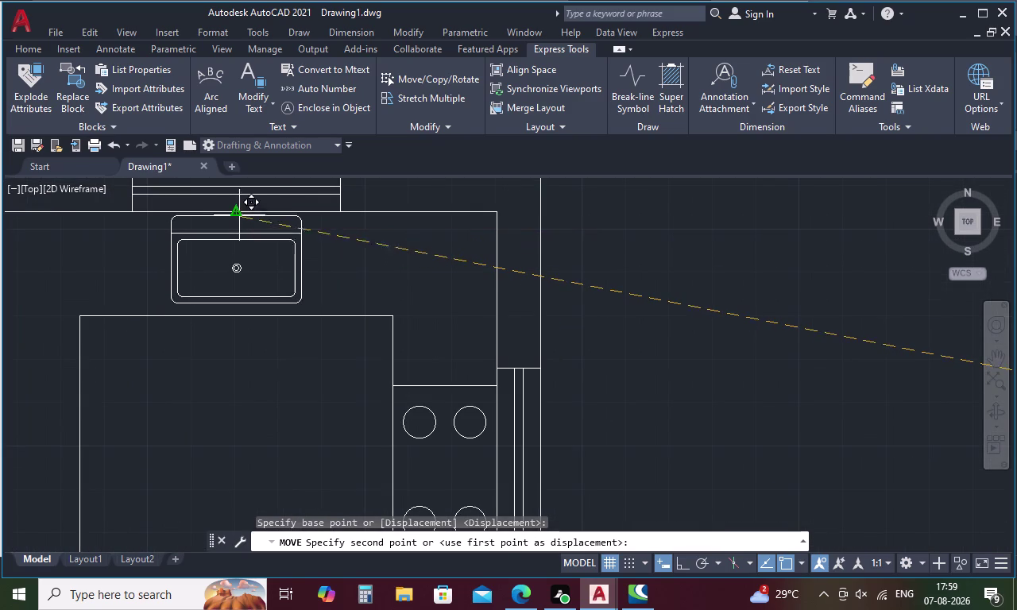
click(239, 215)
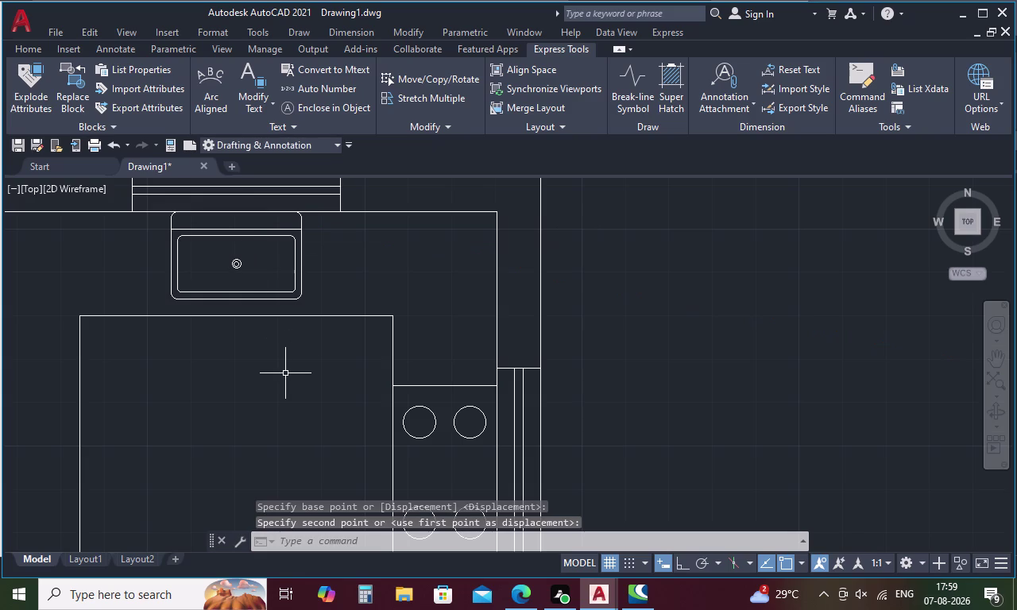
key(Escape)
Select the three remaining spare blocks beside the floor plan.
scroll(down, 3)
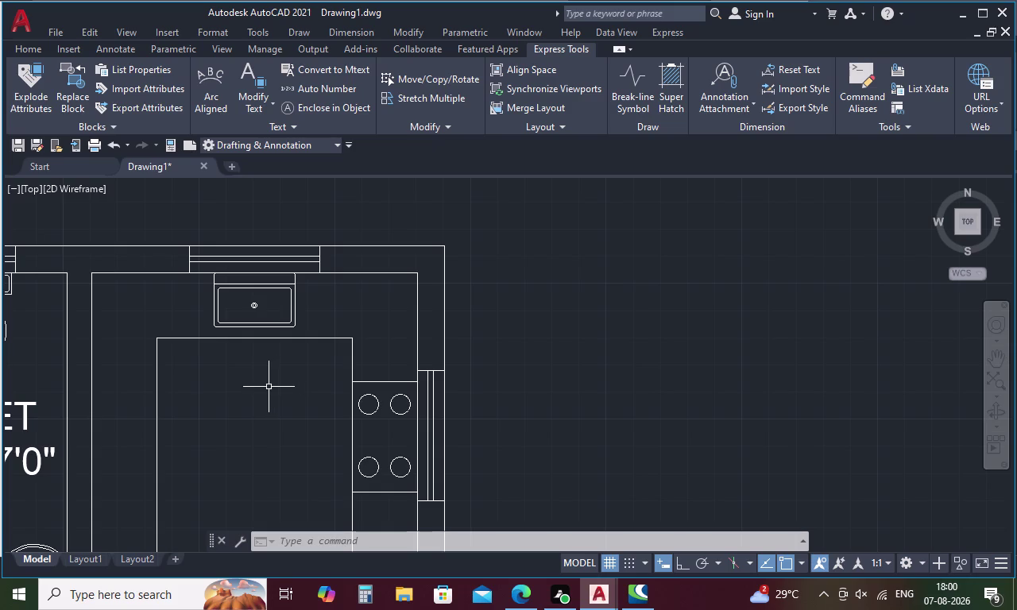
scroll(down, 3)
middle_drag(268, 387, 298, 360)
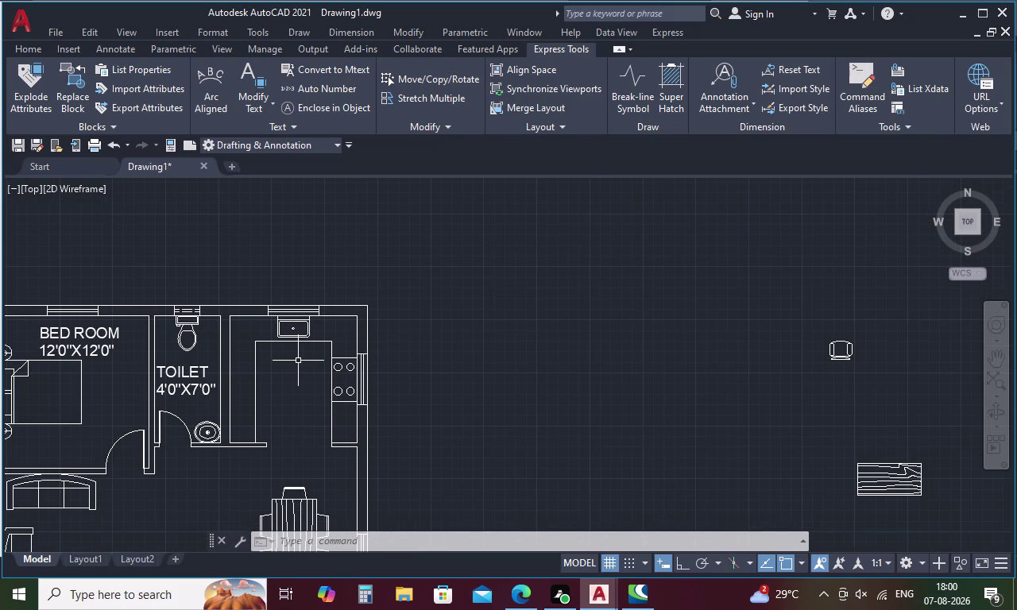
scroll(down, 3)
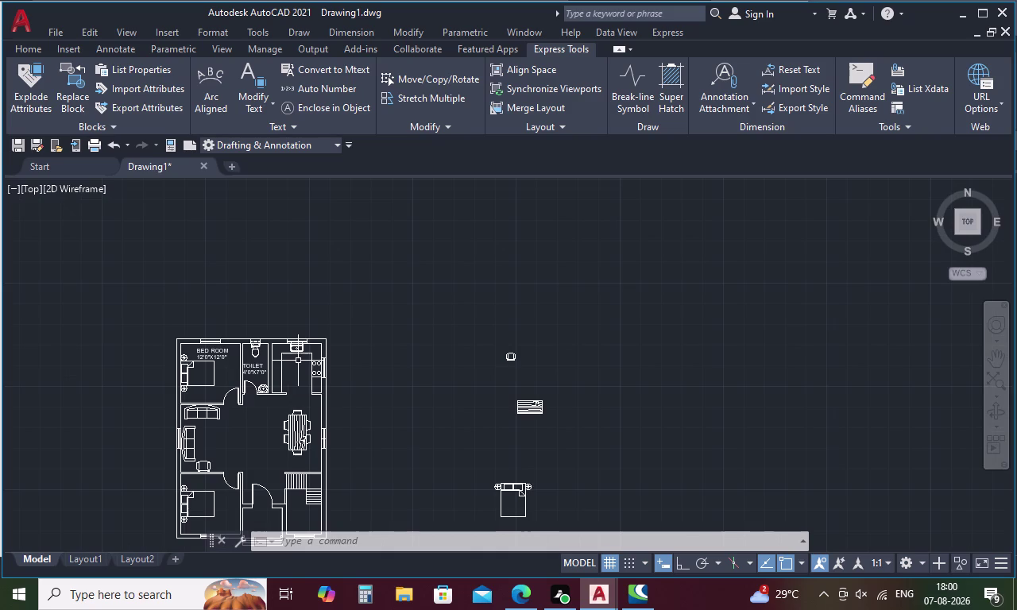
drag(457, 333, 545, 309)
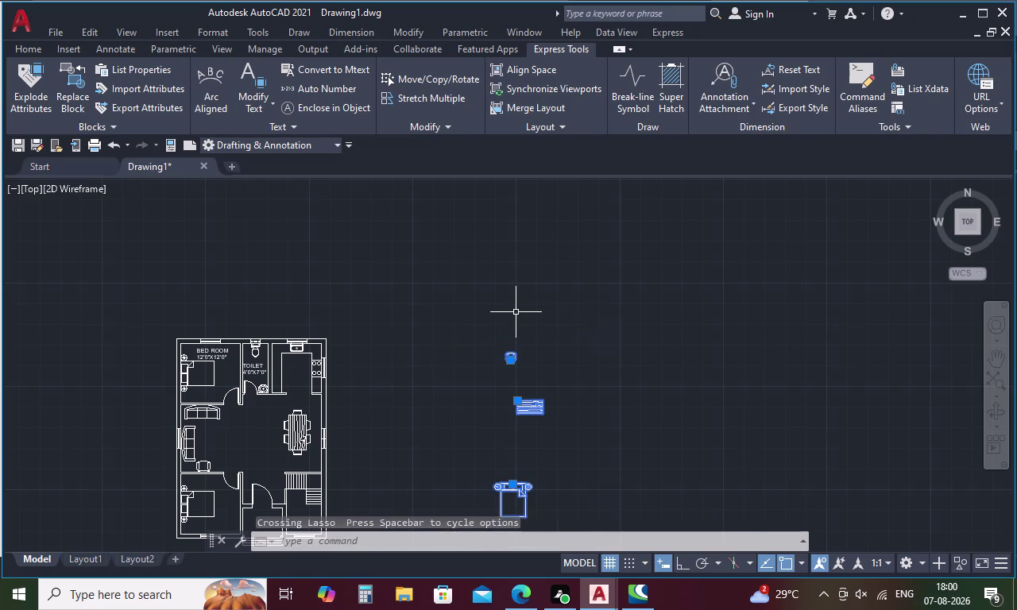
Delete the three selected spare blocks and recentre the floor plan.
key(Delete)
scroll(down, 3)
middle_drag(476, 391, 461, 380)
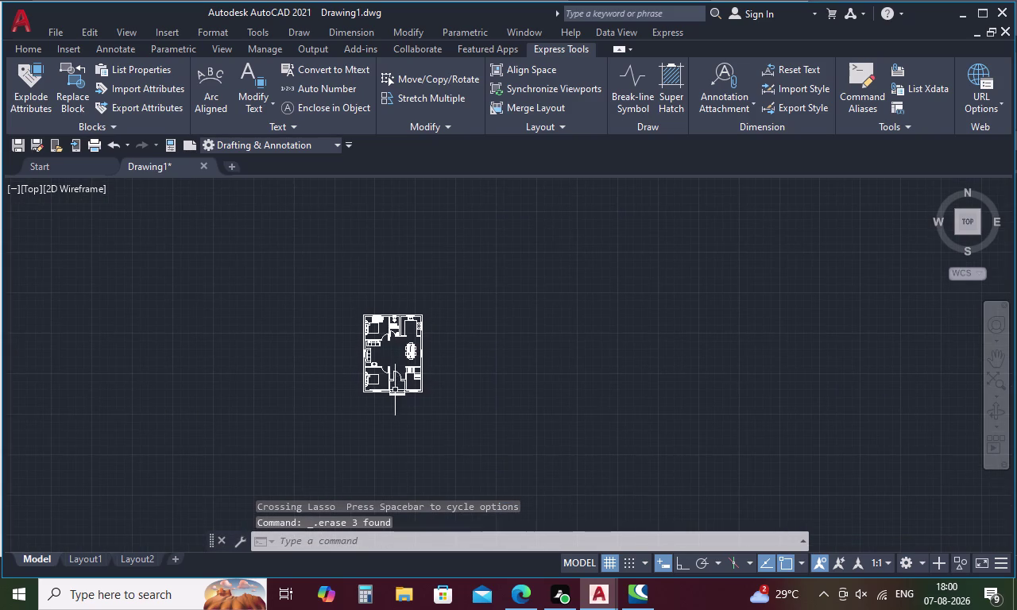
scroll(up, 3)
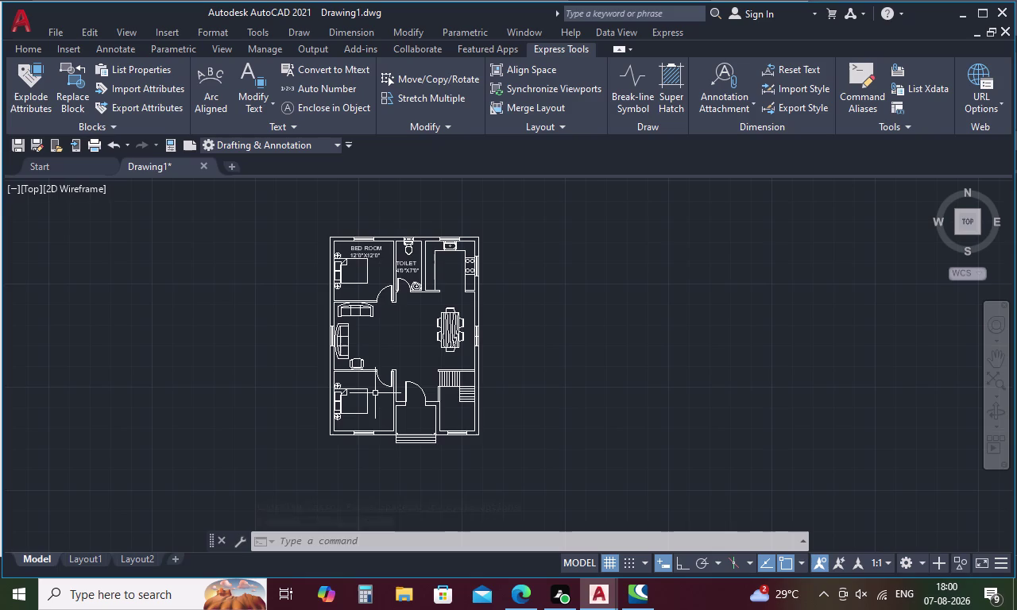
scroll(up, 3)
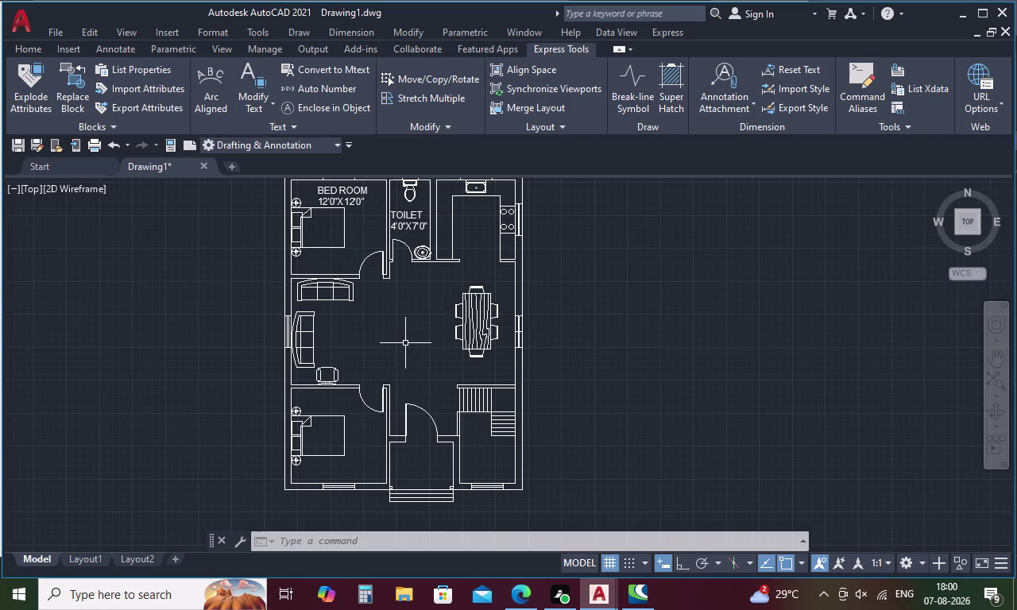